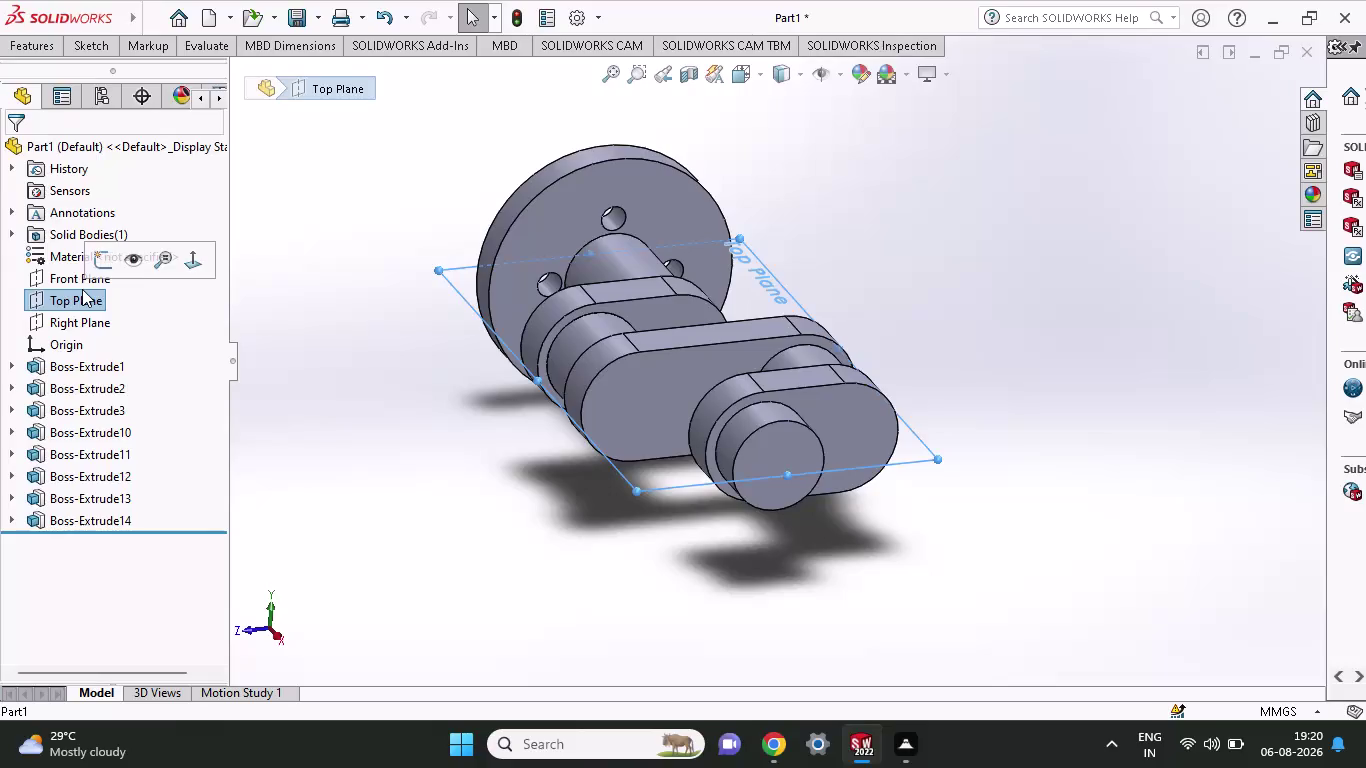
Start a new sketch on the Top Plane.
click(99, 260)
scroll(up, 3)
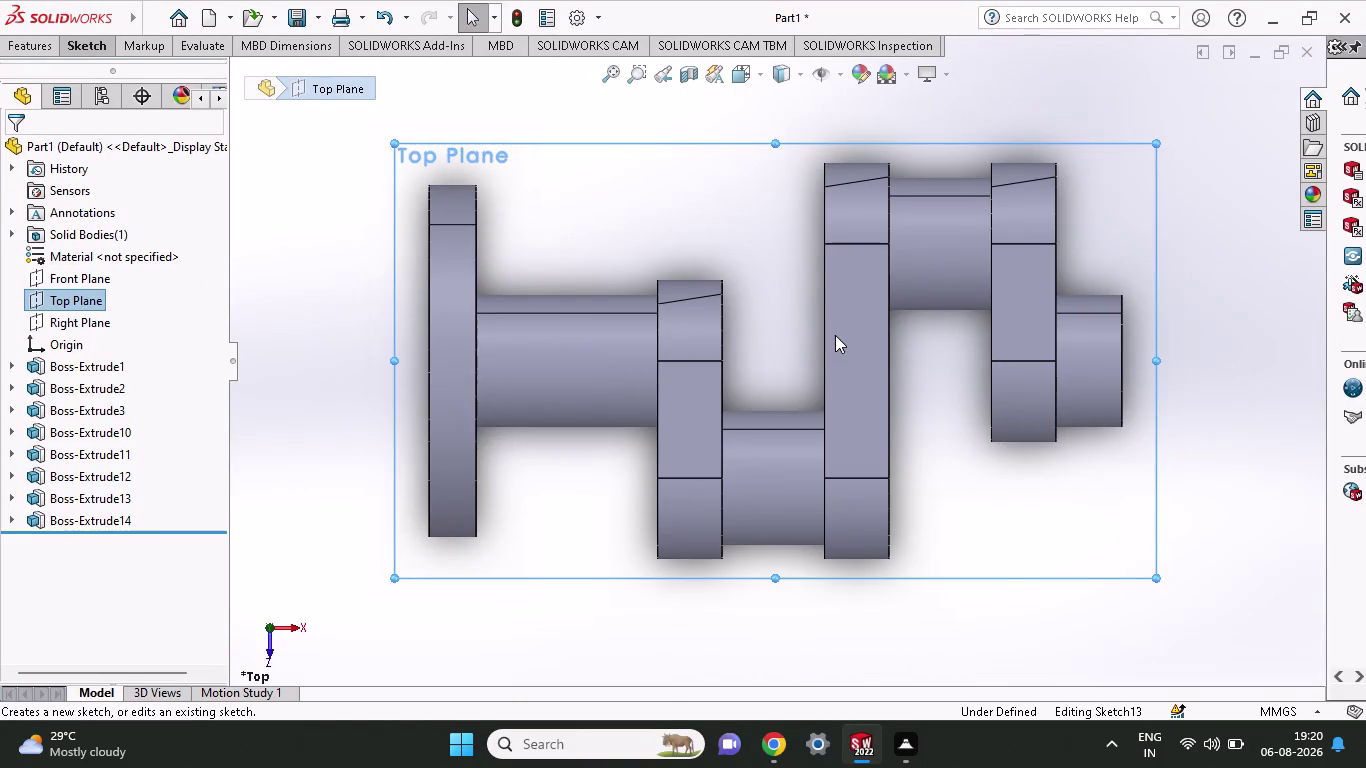
scroll(up, 3)
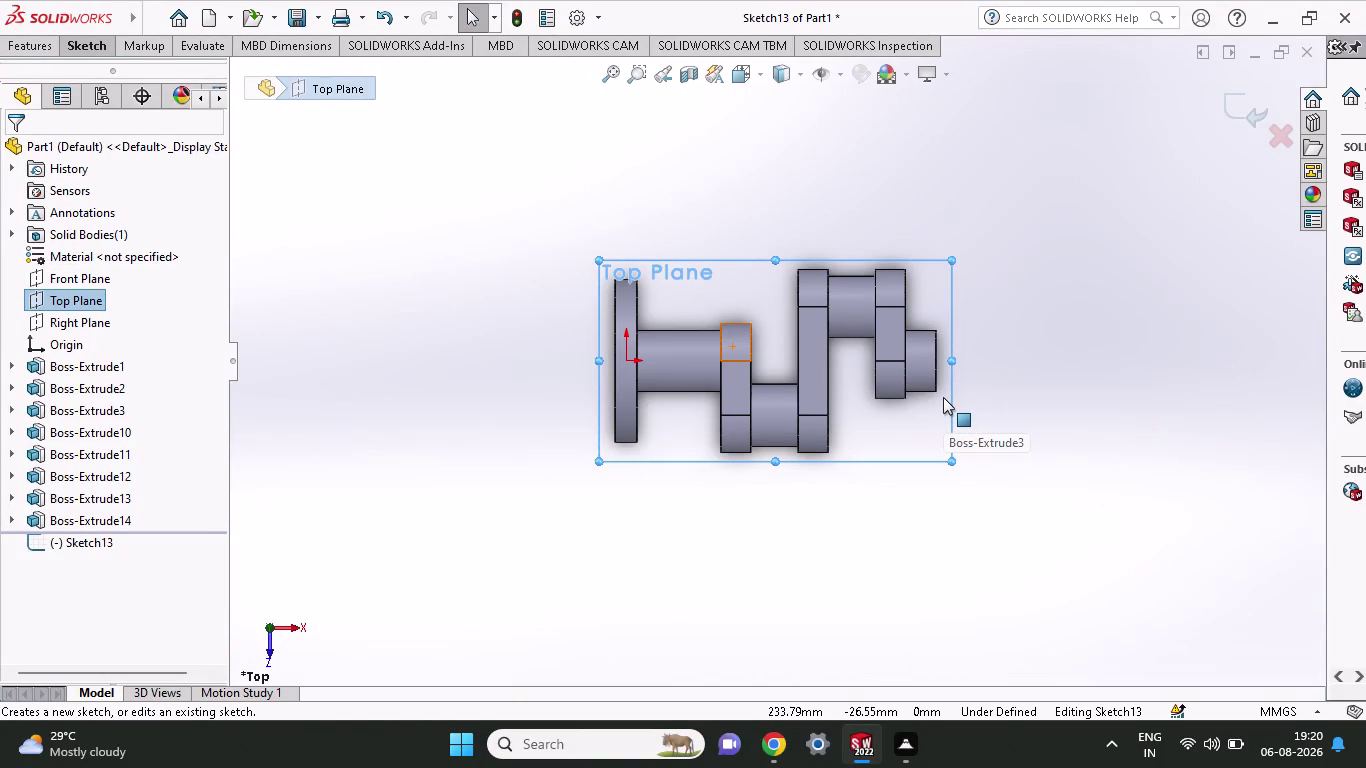
click(75, 47)
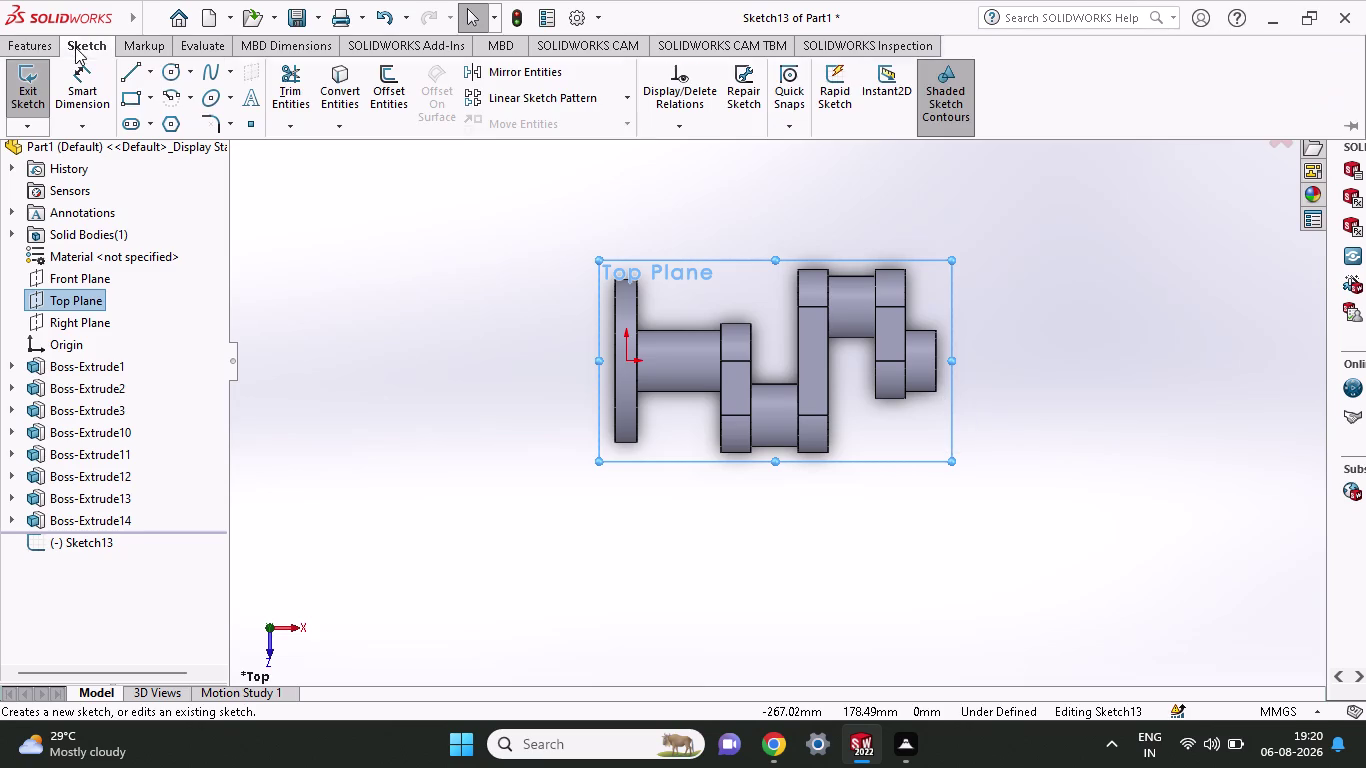
Draw a vertical construction centerline through the crankshaft's right end.
click(150, 72)
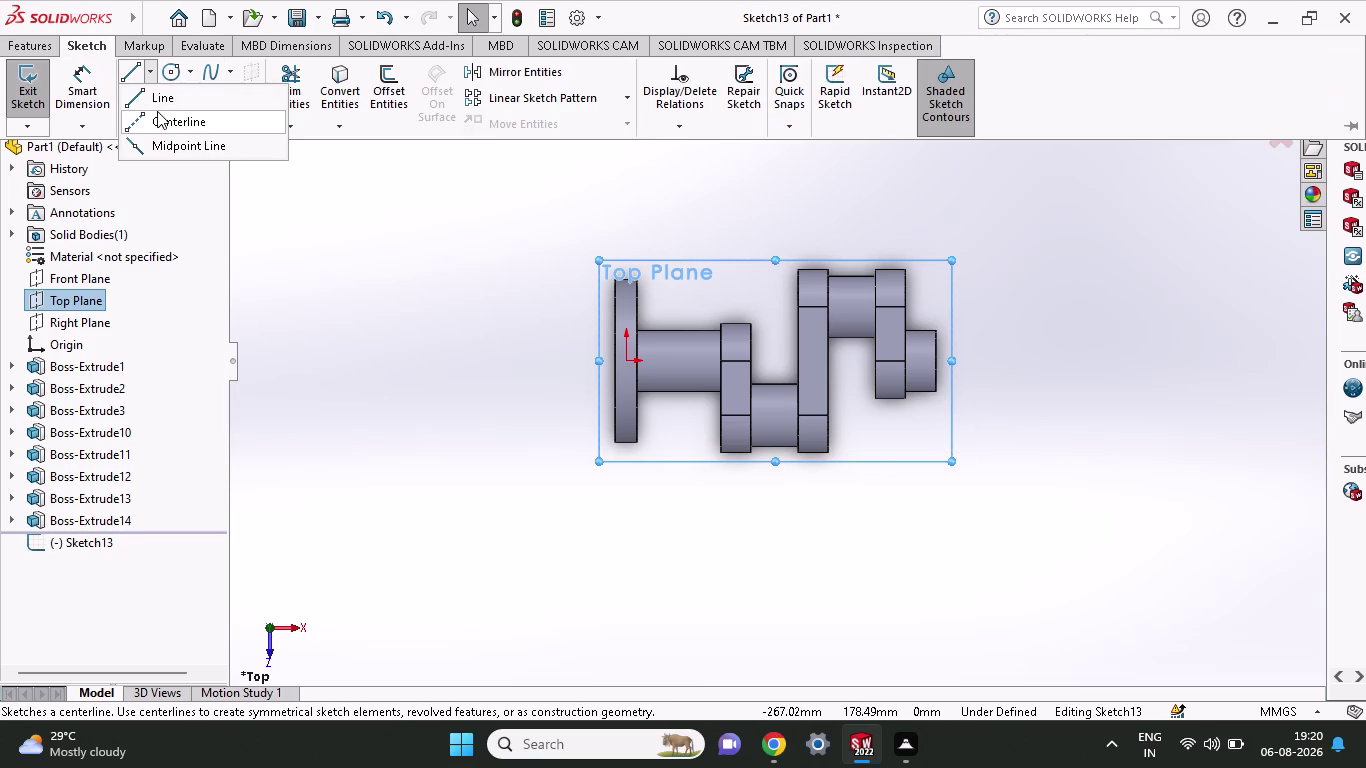
click(157, 111)
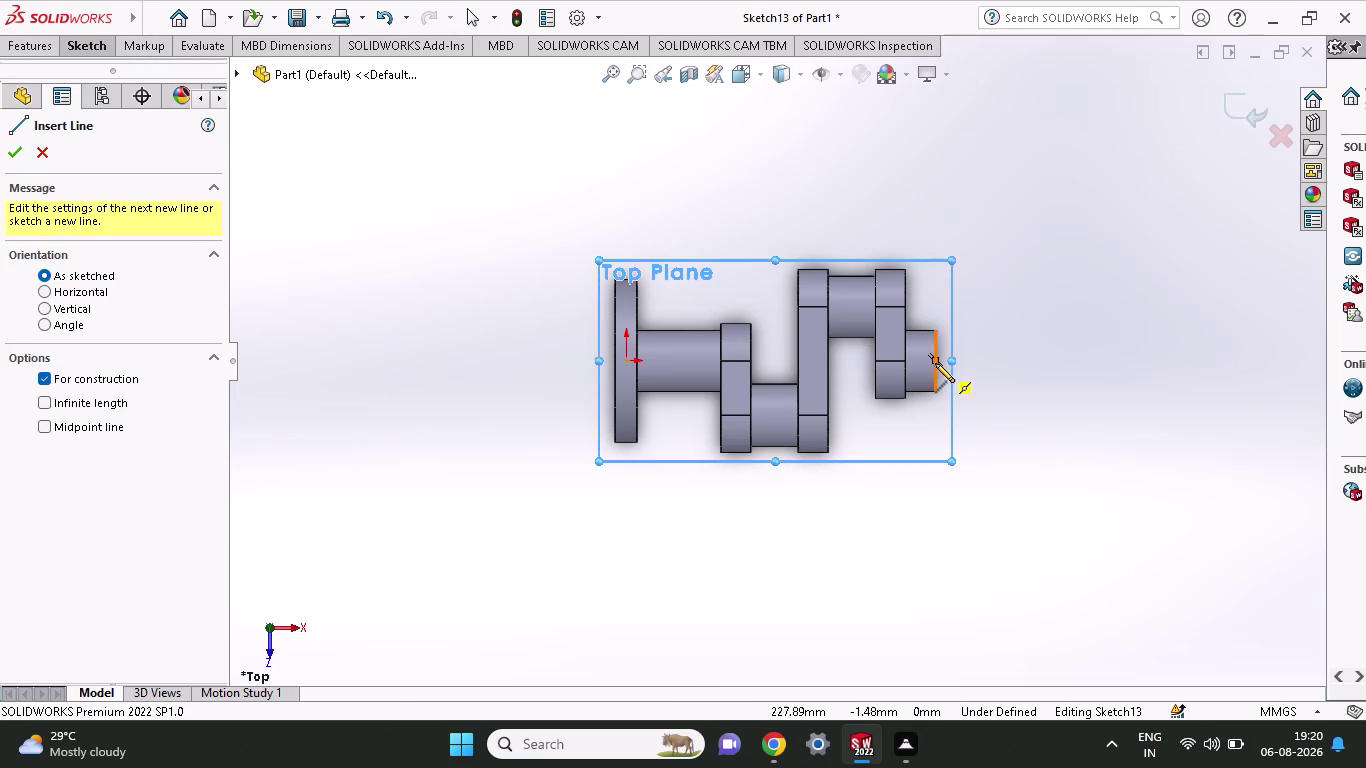
click(935, 363)
click(938, 207)
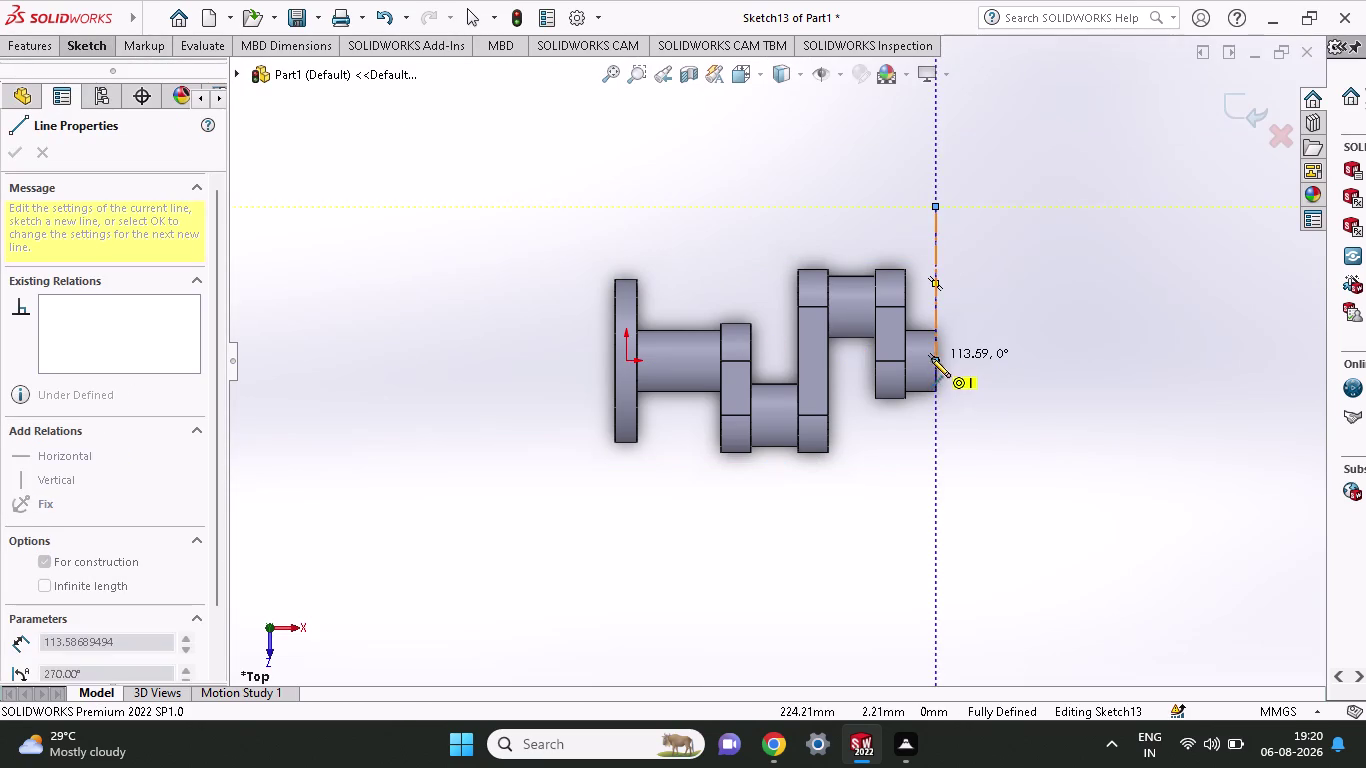
click(931, 358)
click(937, 499)
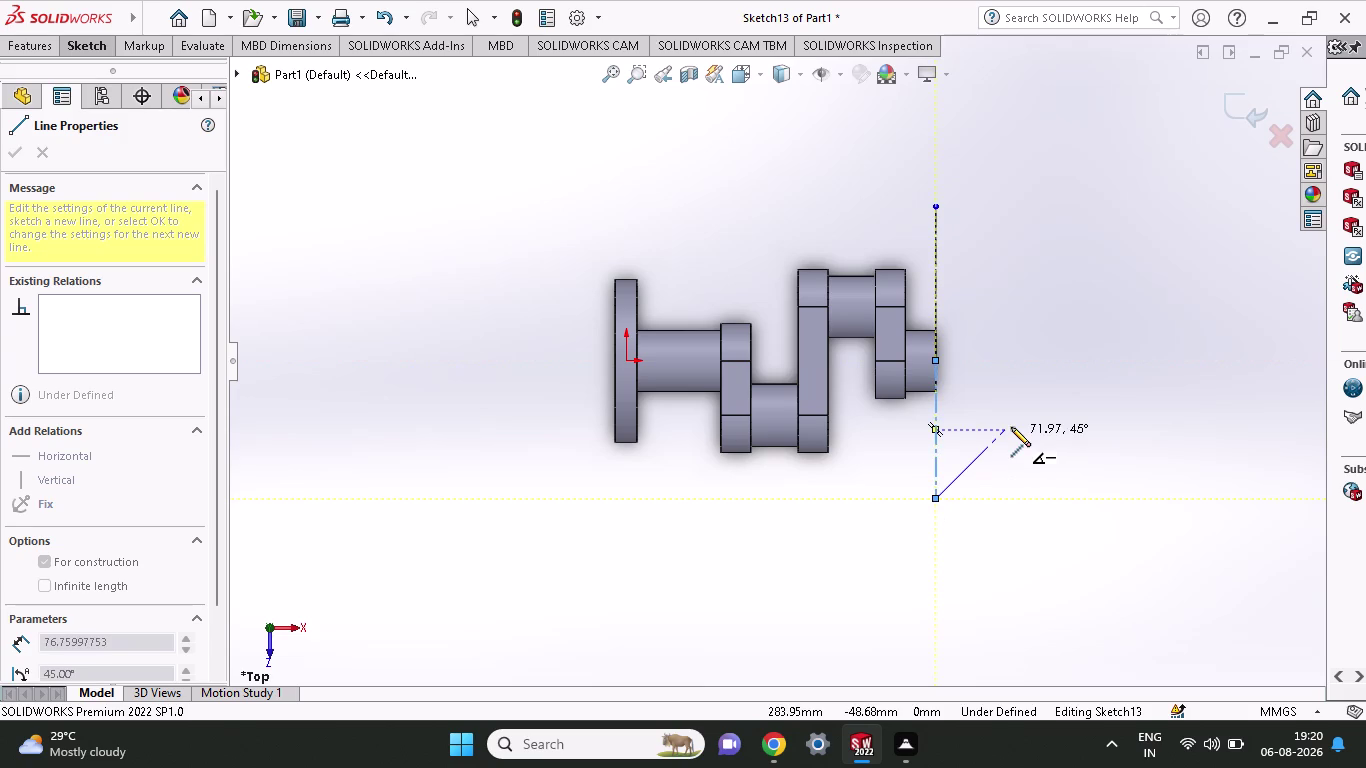
key(Escape)
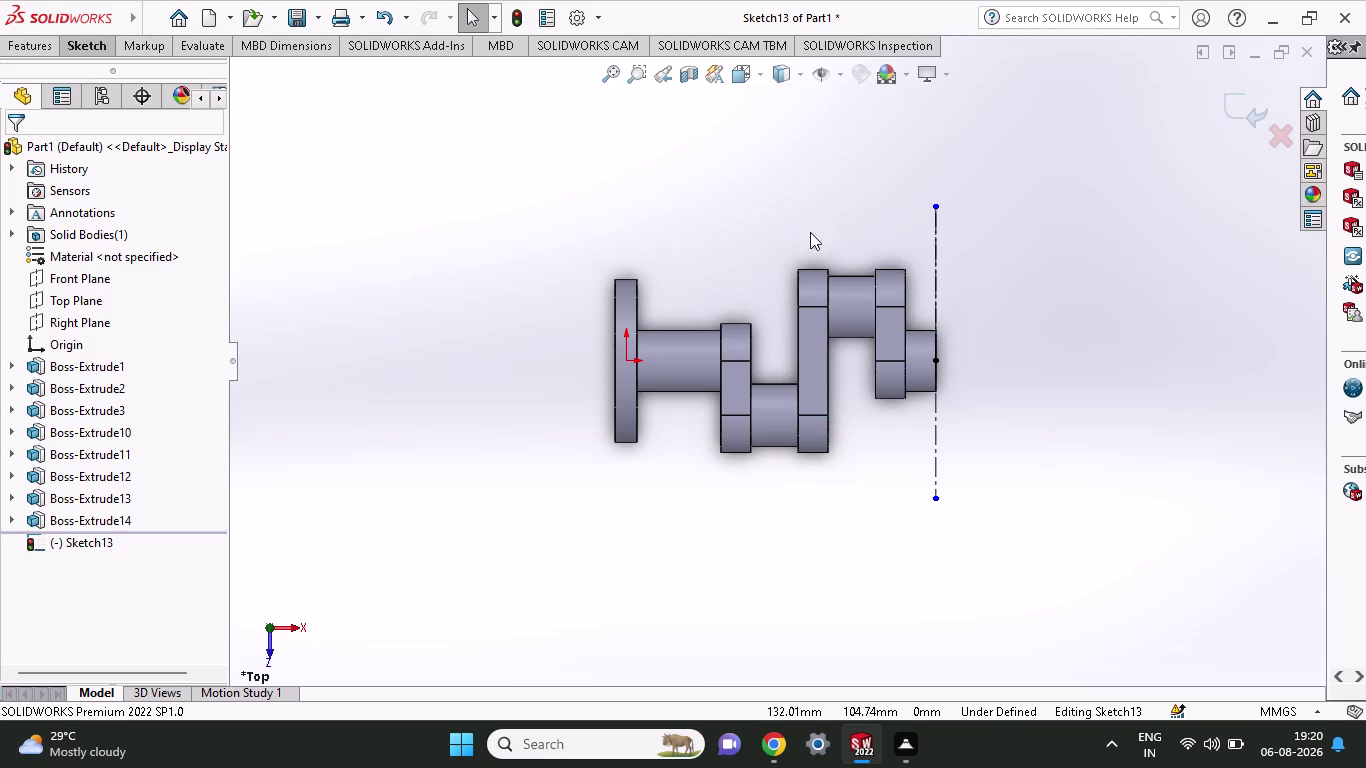
click(819, 280)
click(812, 349)
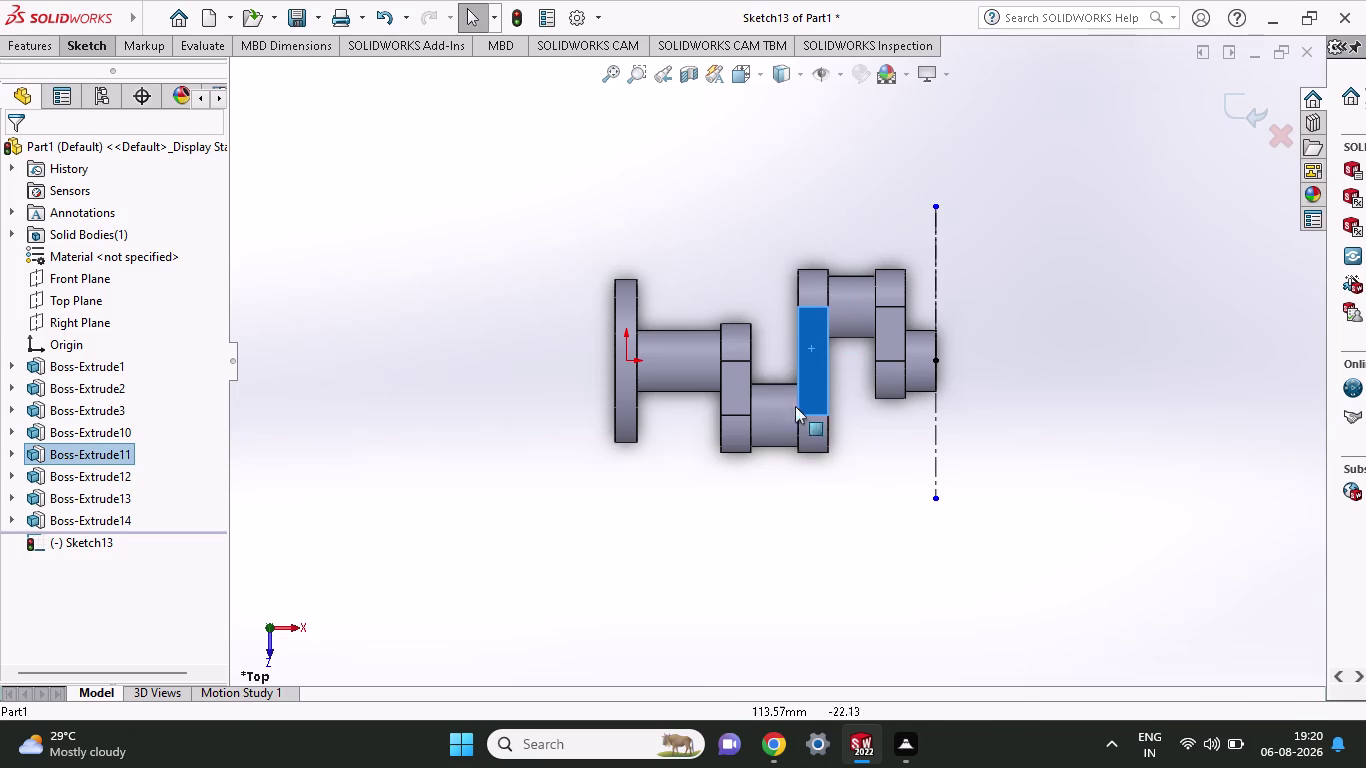
click(811, 425)
click(817, 287)
click(841, 310)
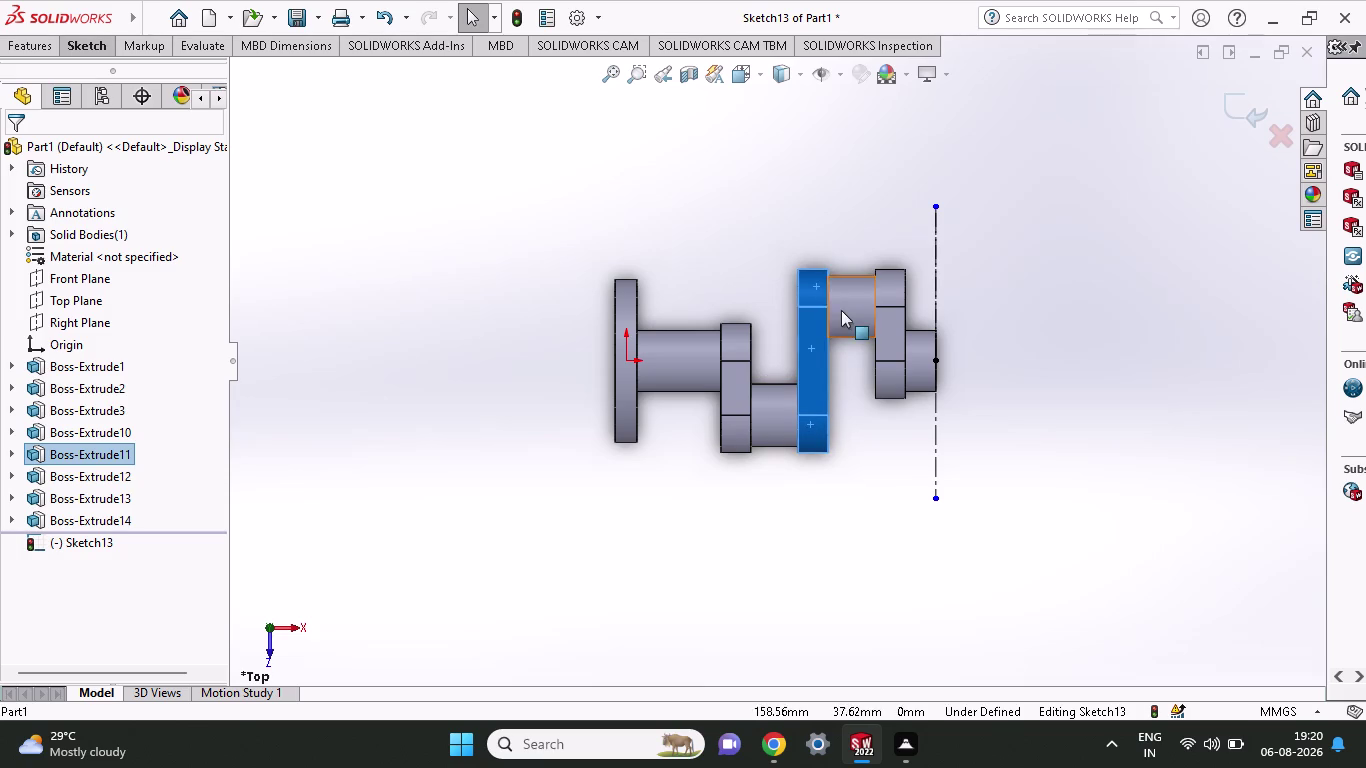
click(879, 290)
click(885, 318)
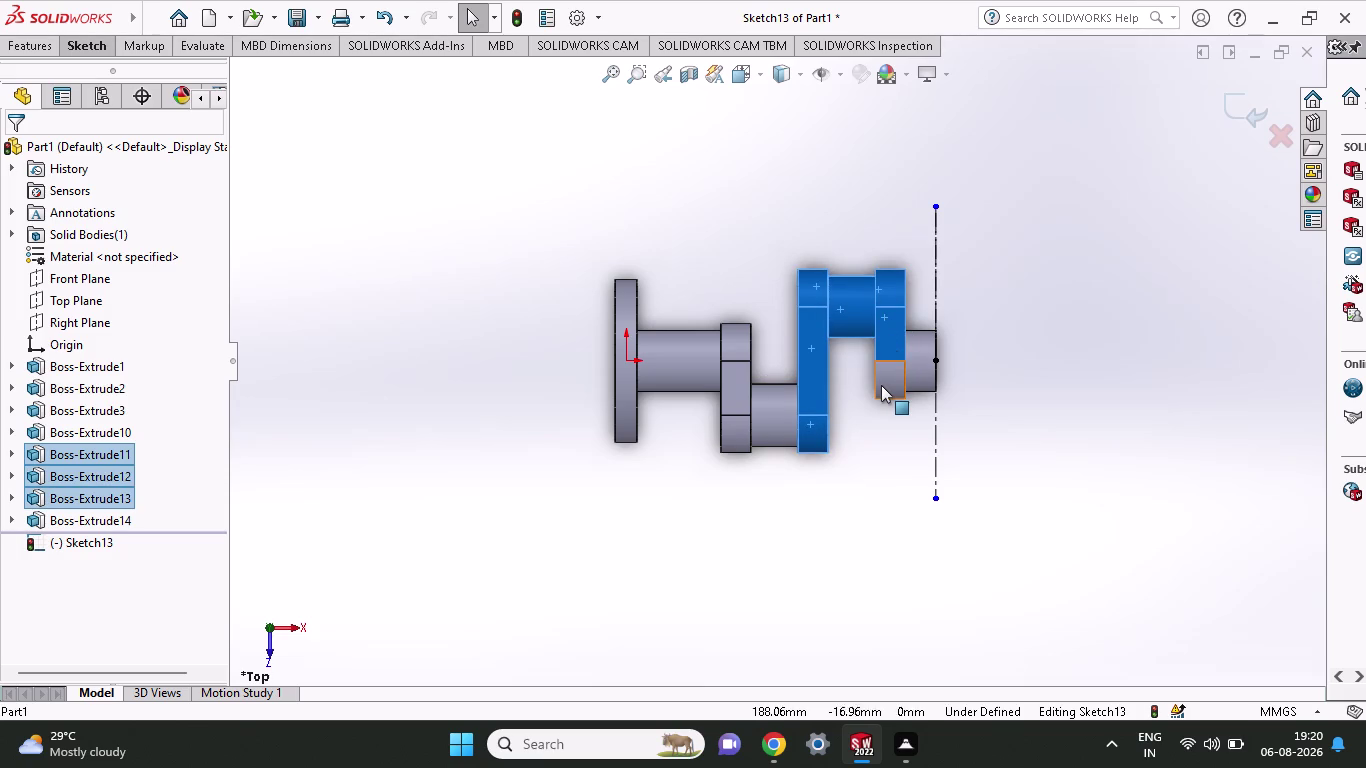
click(881, 385)
click(929, 372)
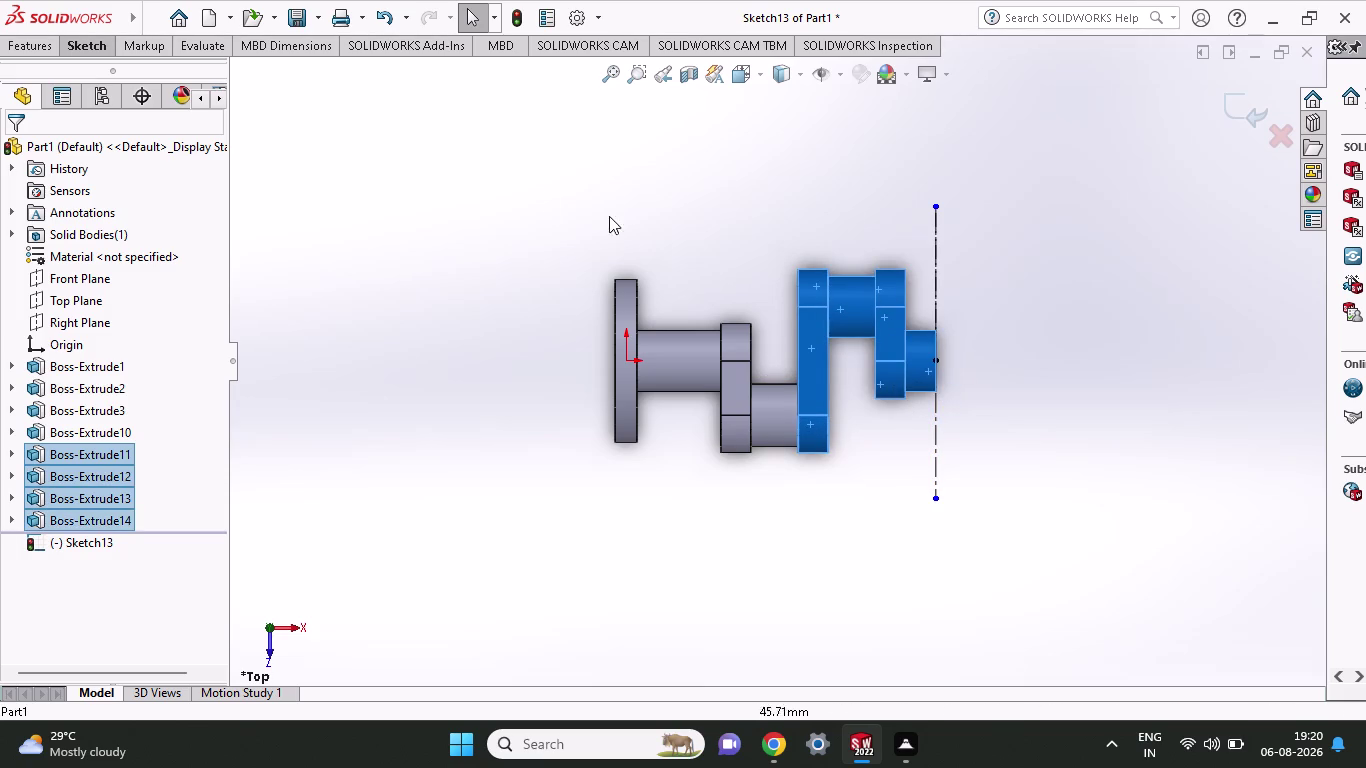
click(42, 47)
click(65, 47)
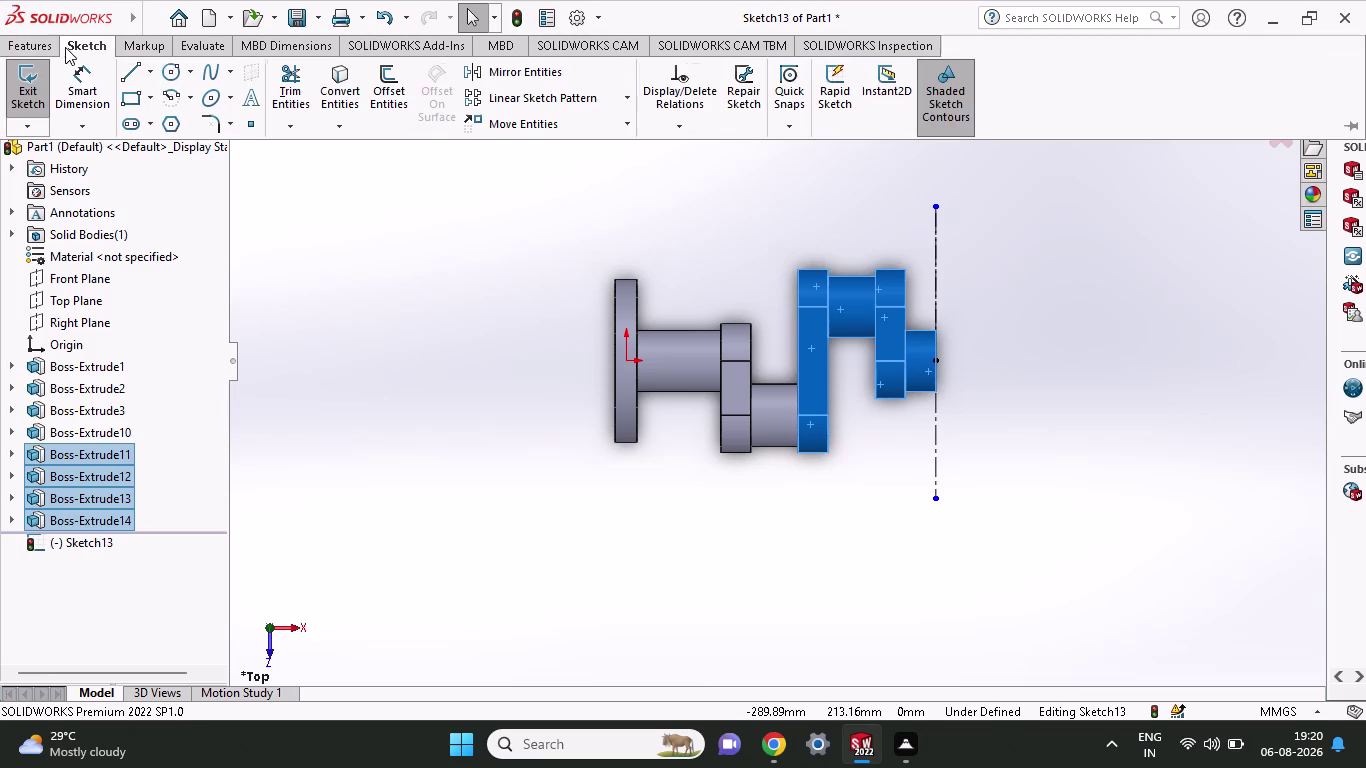
click(541, 79)
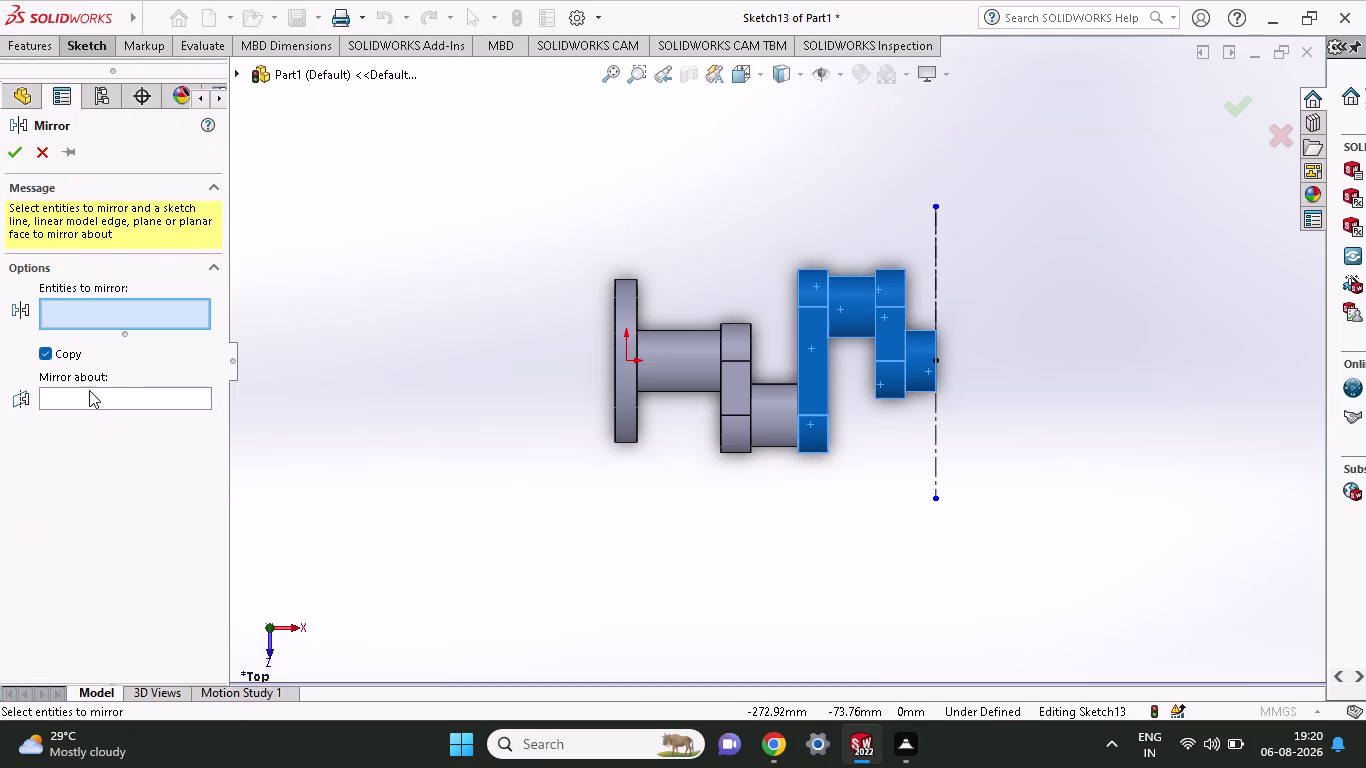
click(115, 395)
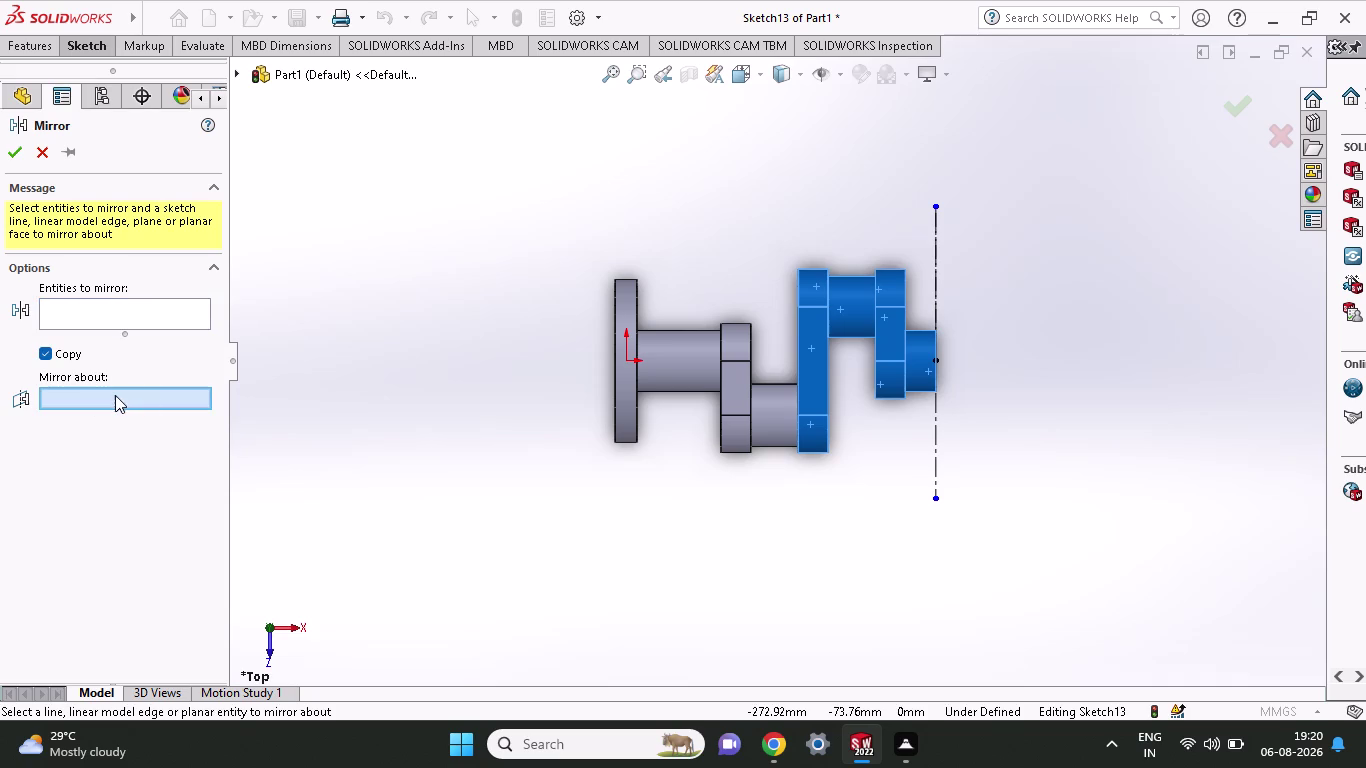
click(937, 428)
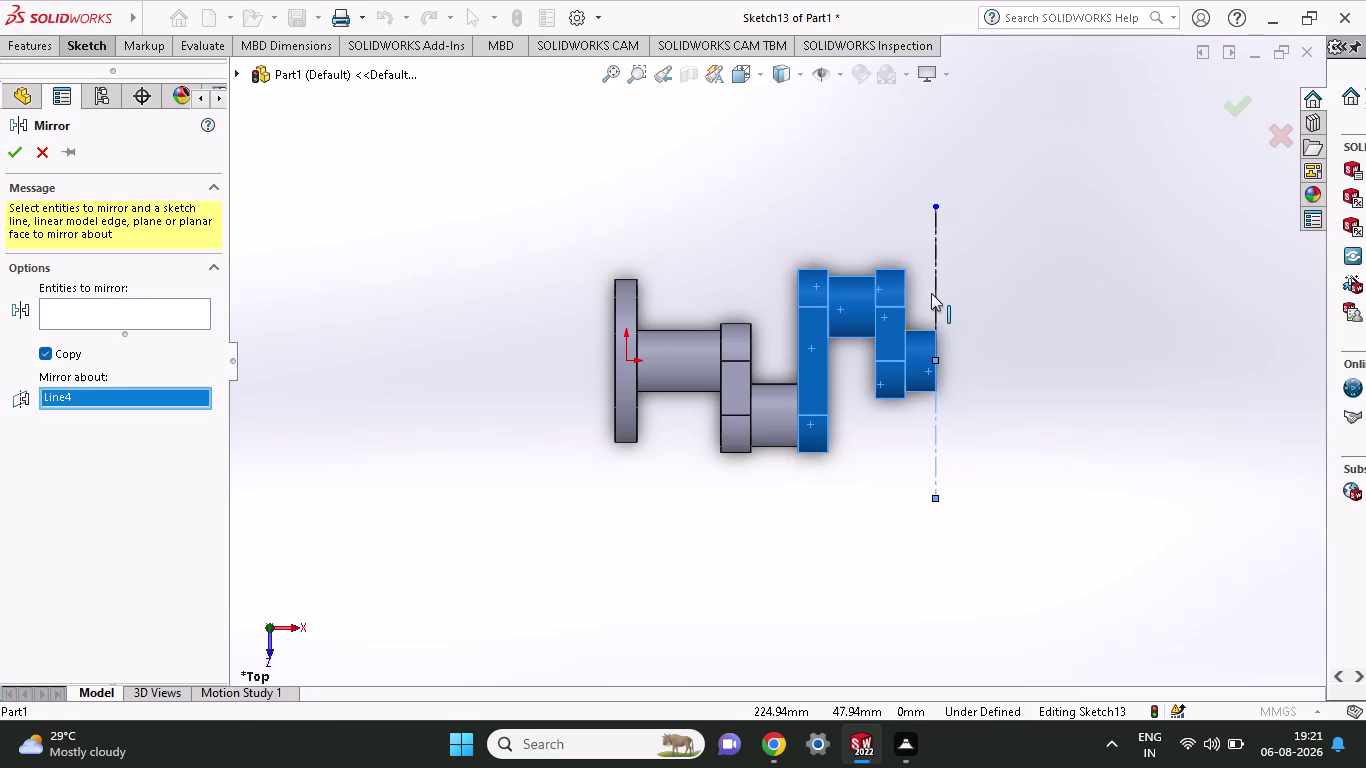
click(931, 292)
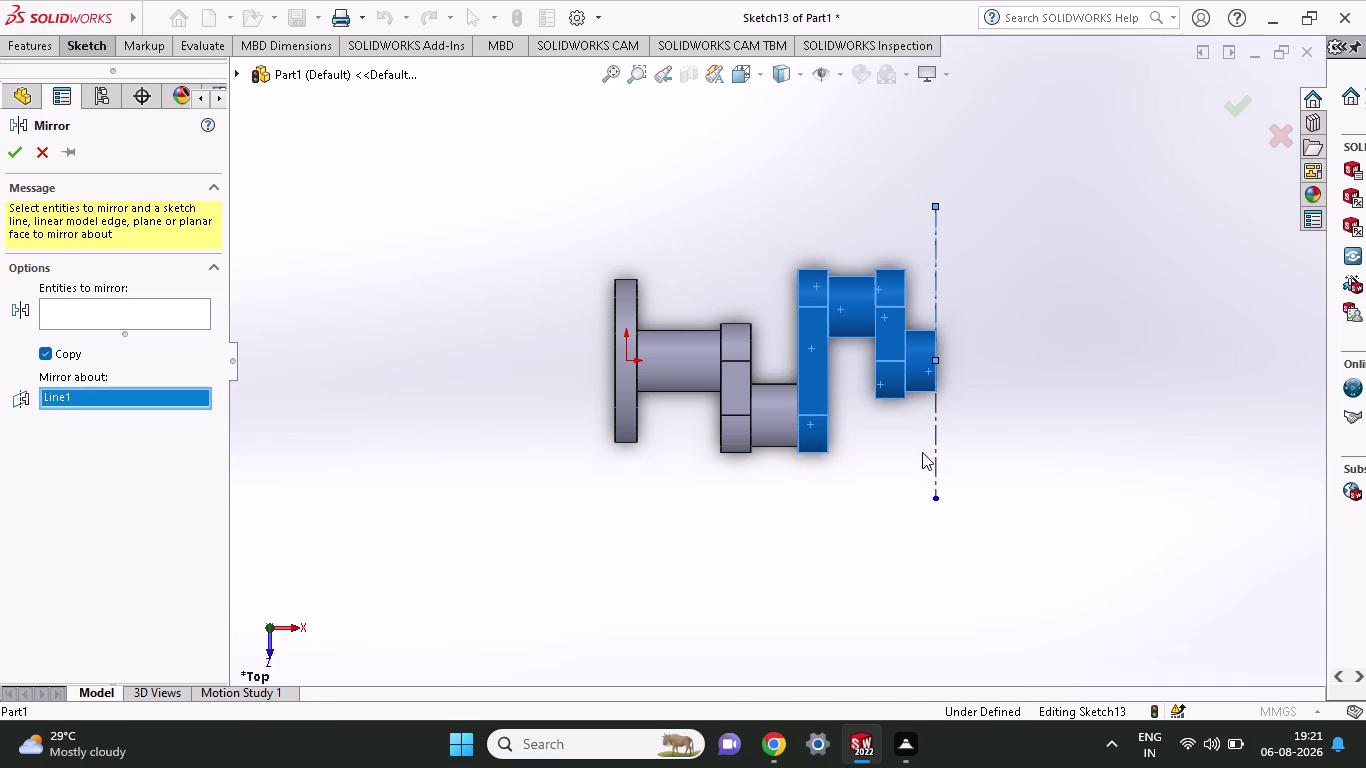
click(932, 432)
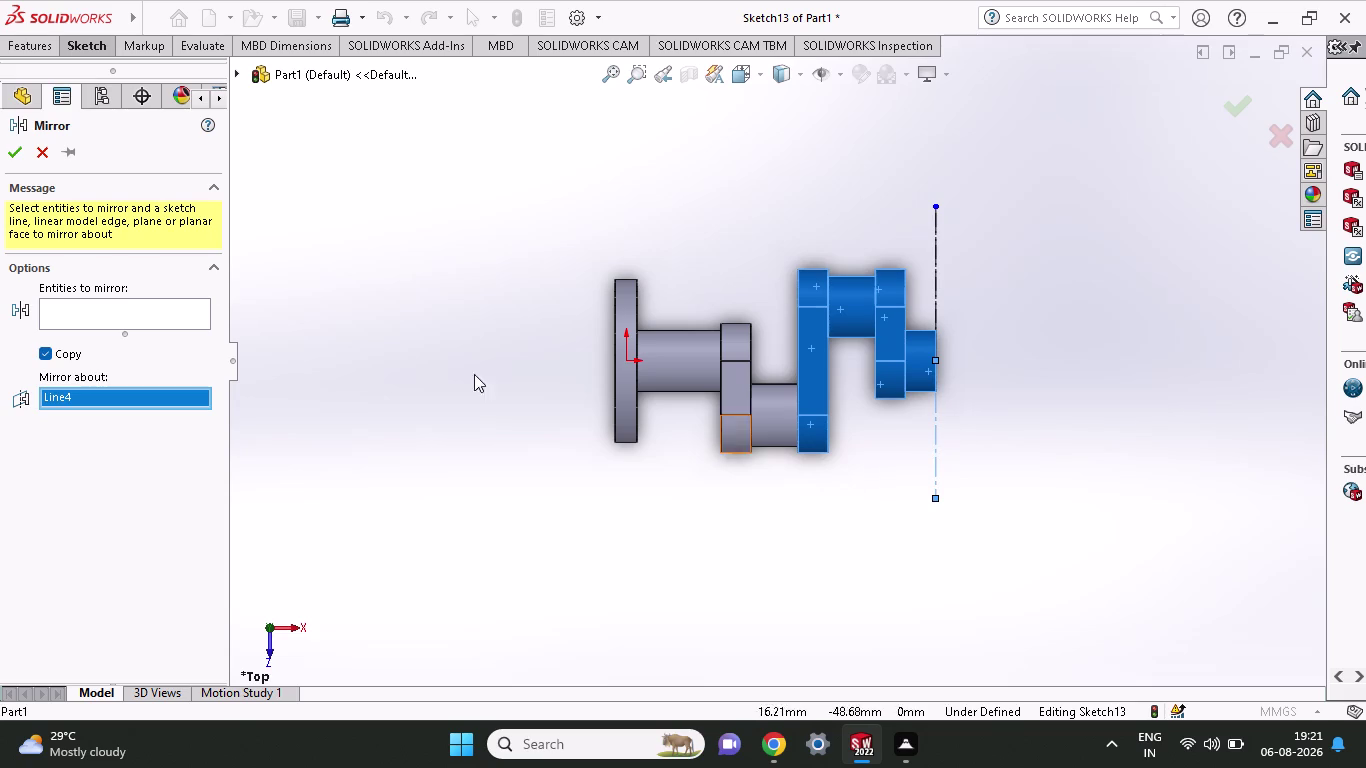
click(89, 304)
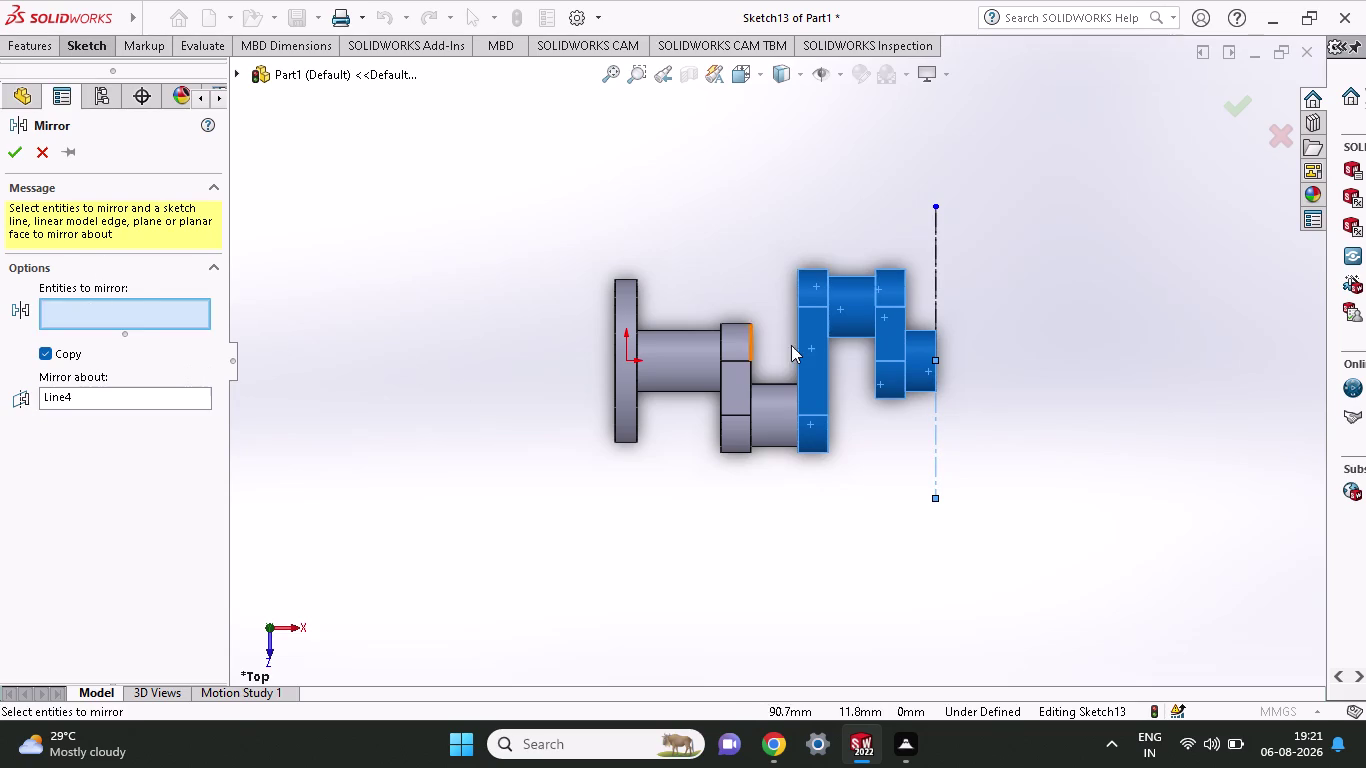
click(809, 345)
click(816, 295)
click(817, 293)
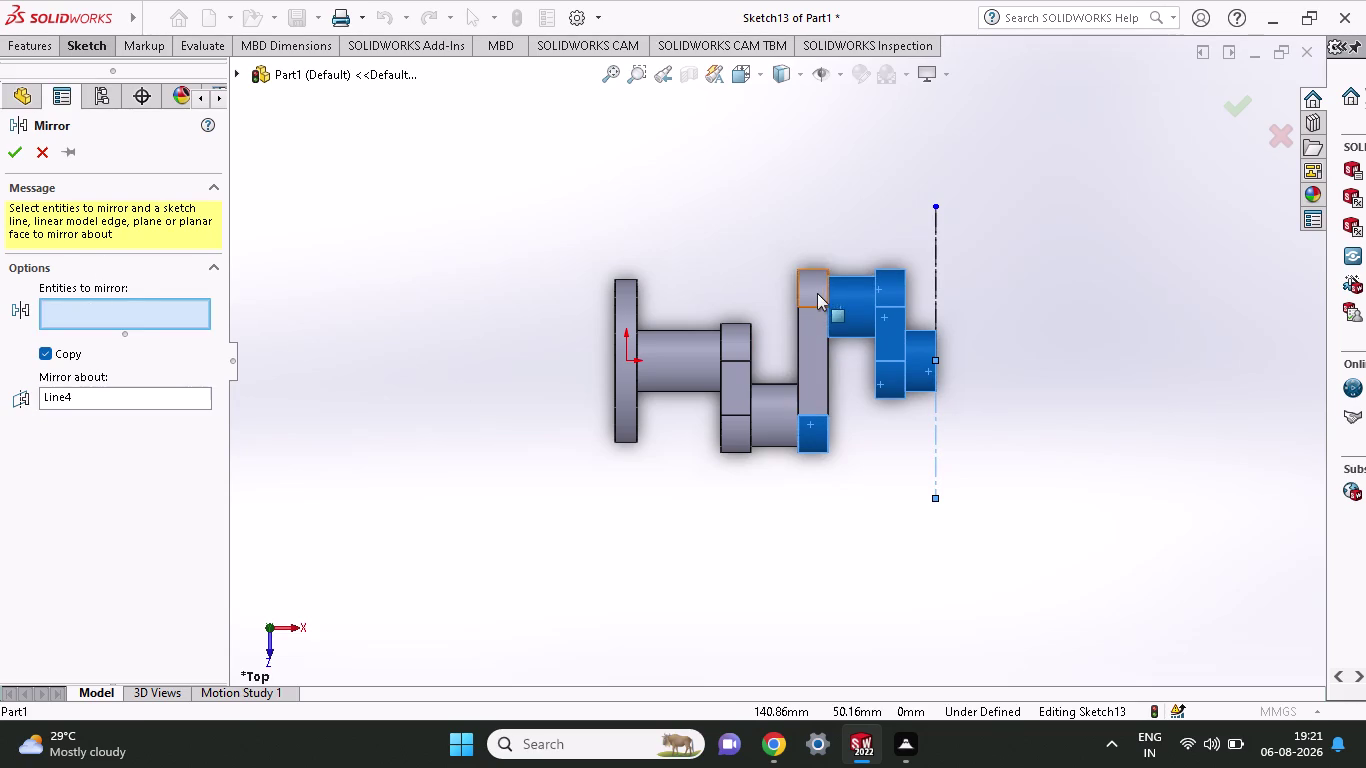
click(809, 365)
click(812, 295)
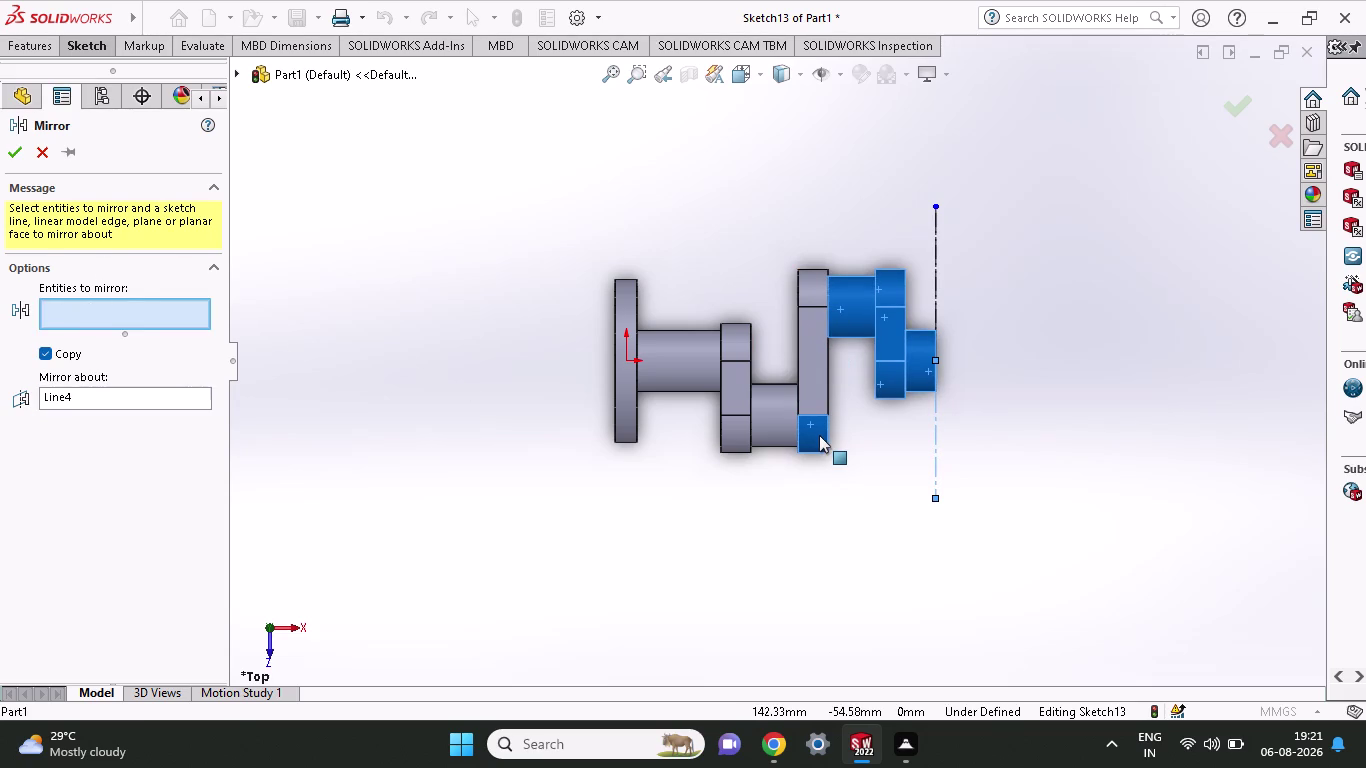
key(Escape)
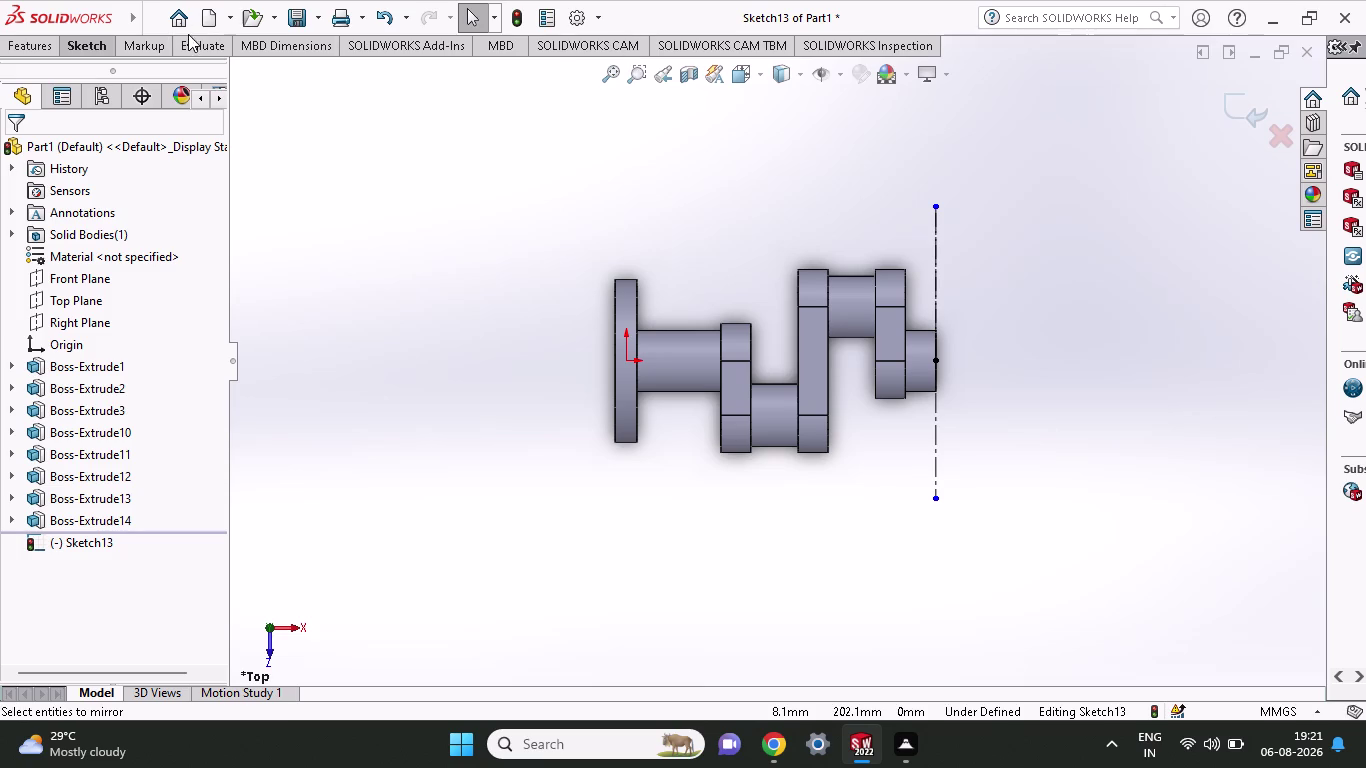
click(49, 46)
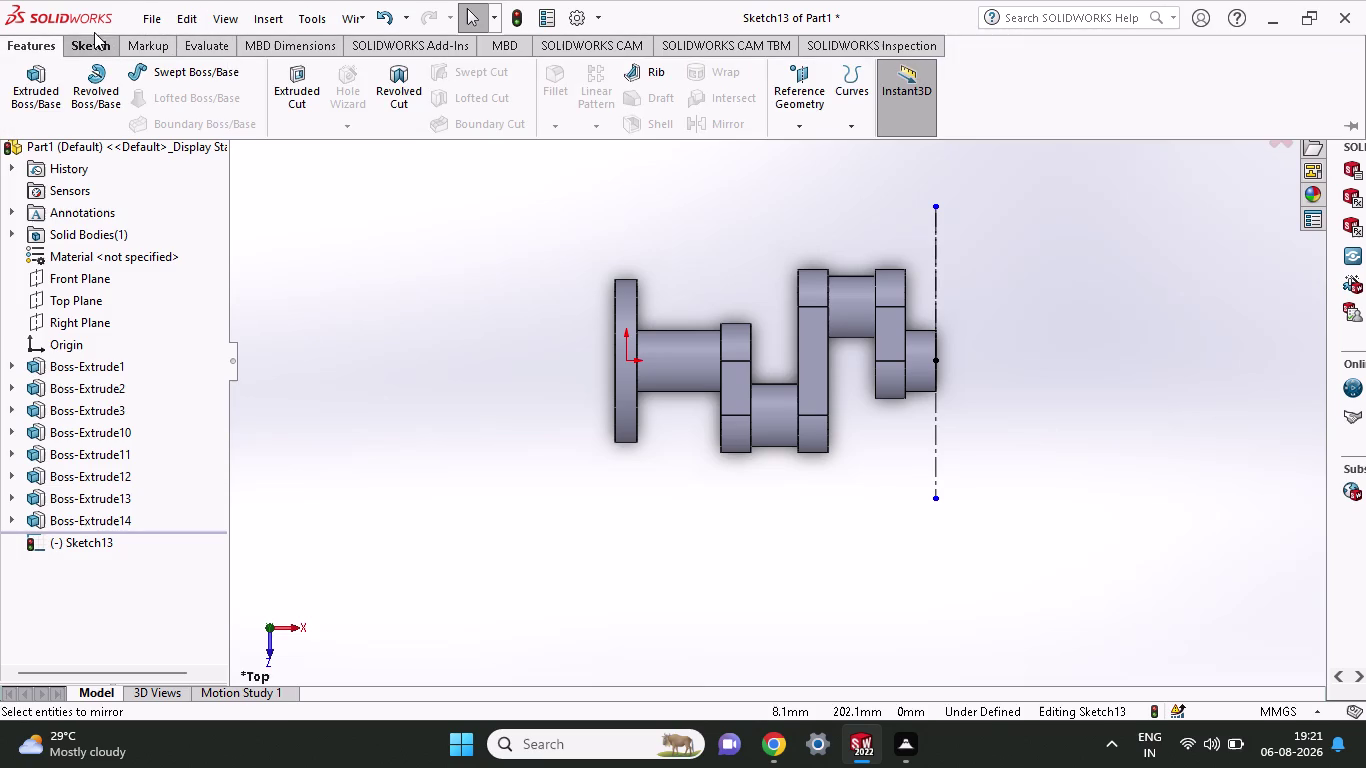
click(91, 37)
click(549, 67)
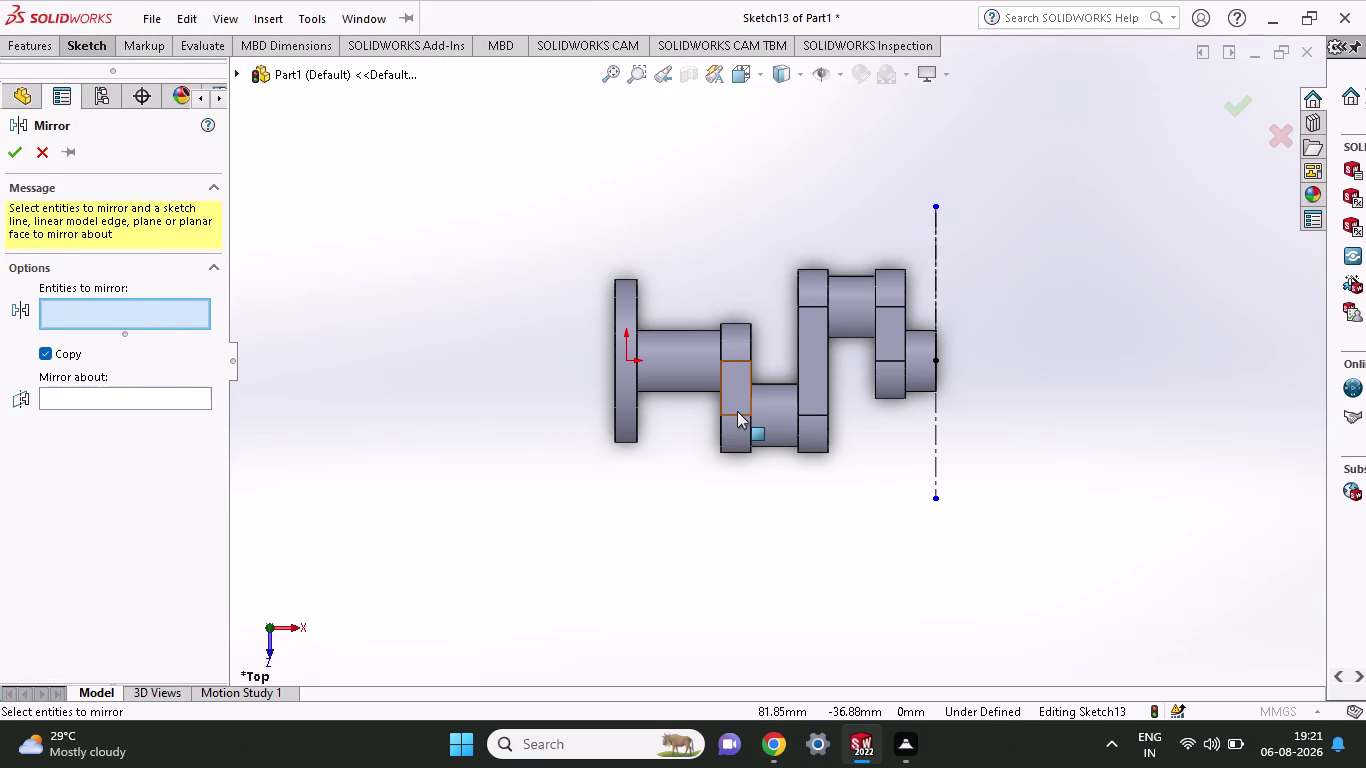
click(811, 370)
click(814, 431)
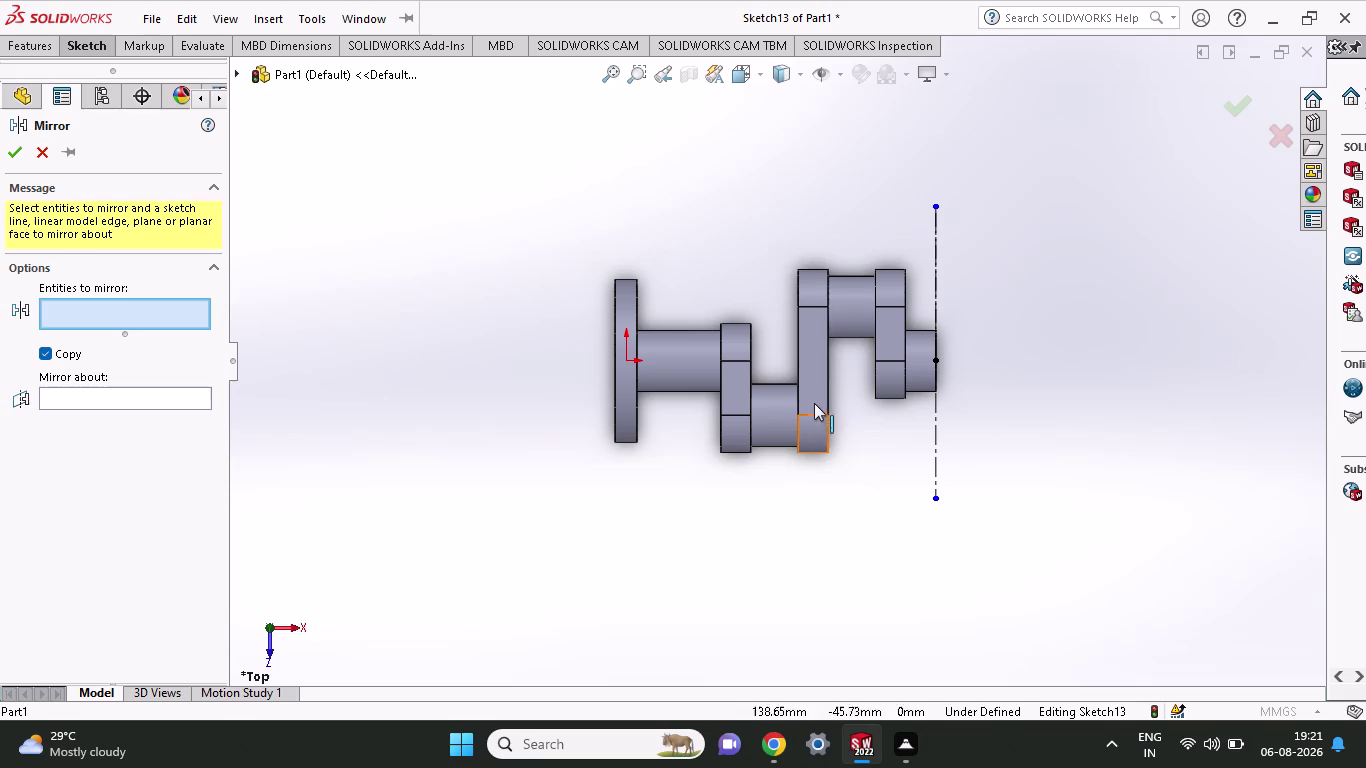
click(814, 376)
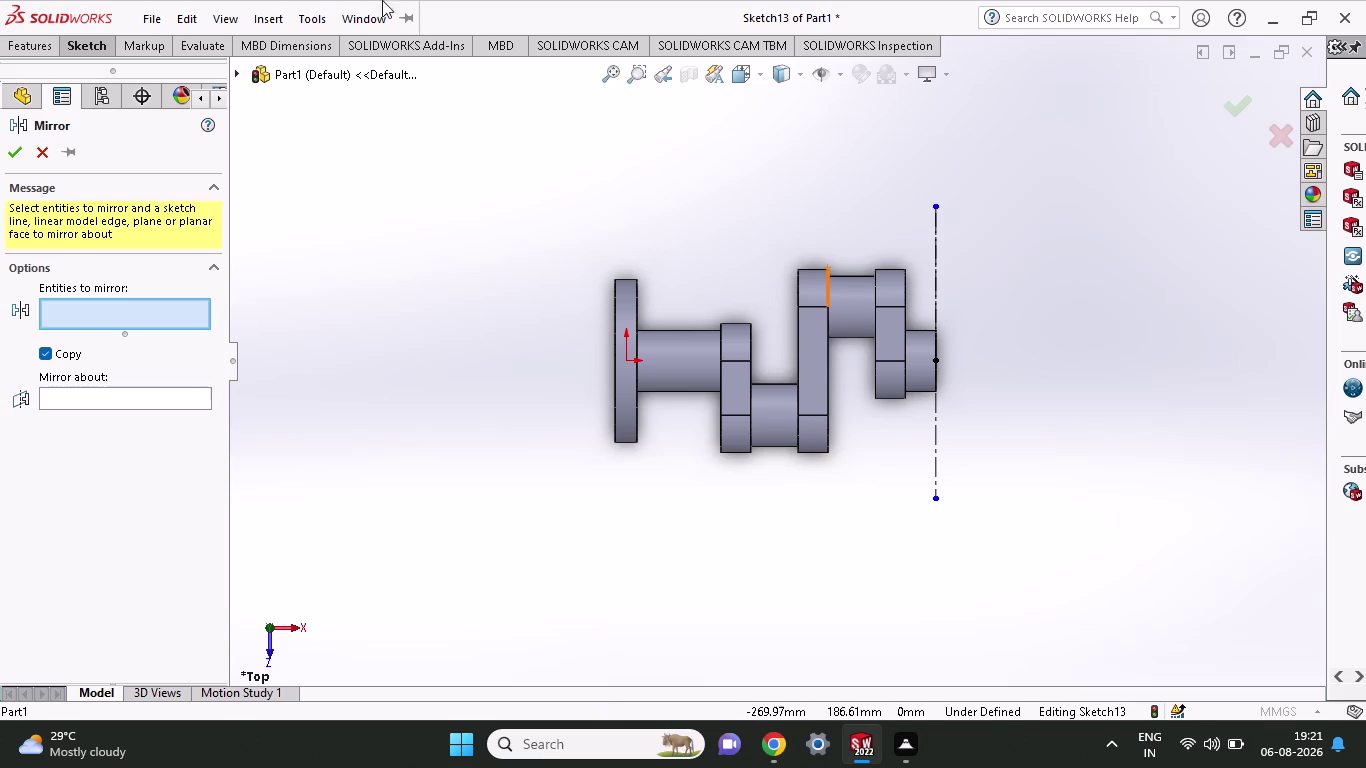
click(83, 334)
double_click(99, 318)
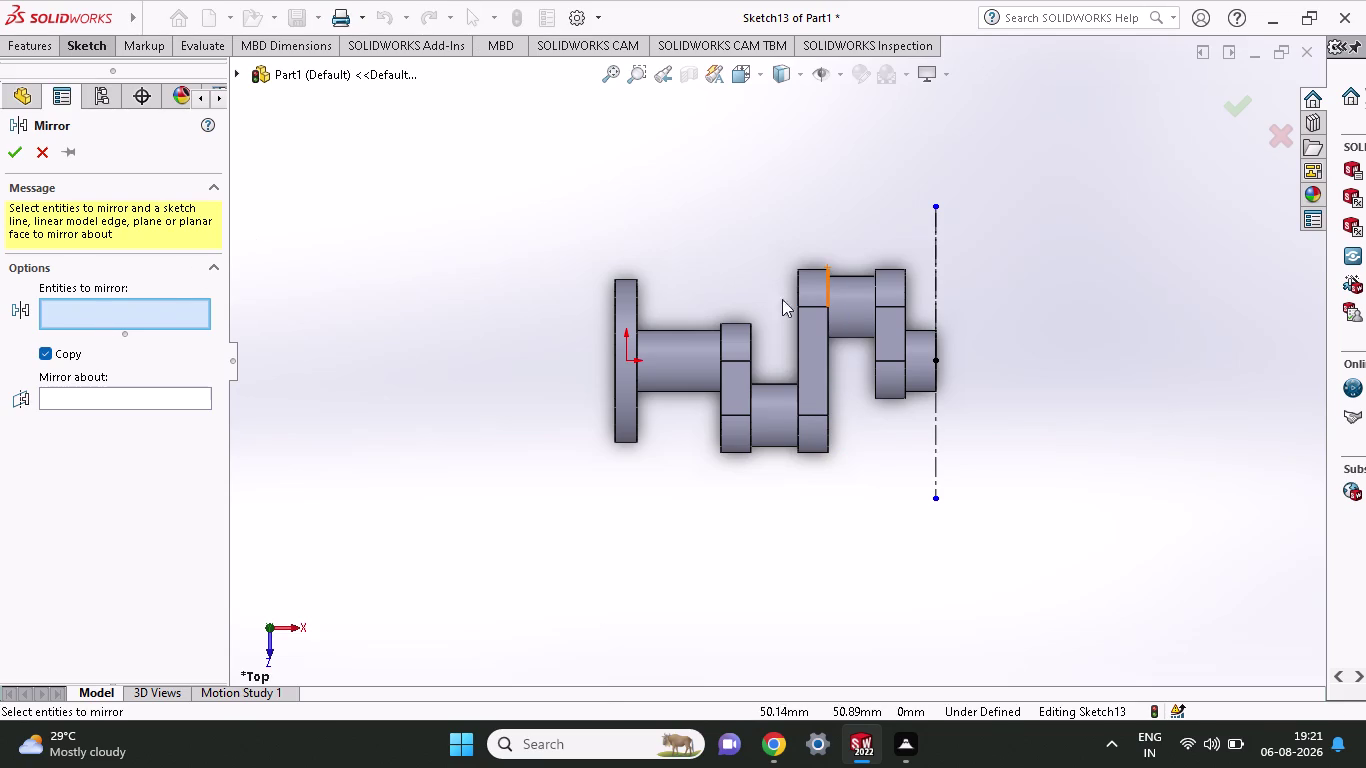
click(849, 311)
click(818, 297)
click(823, 339)
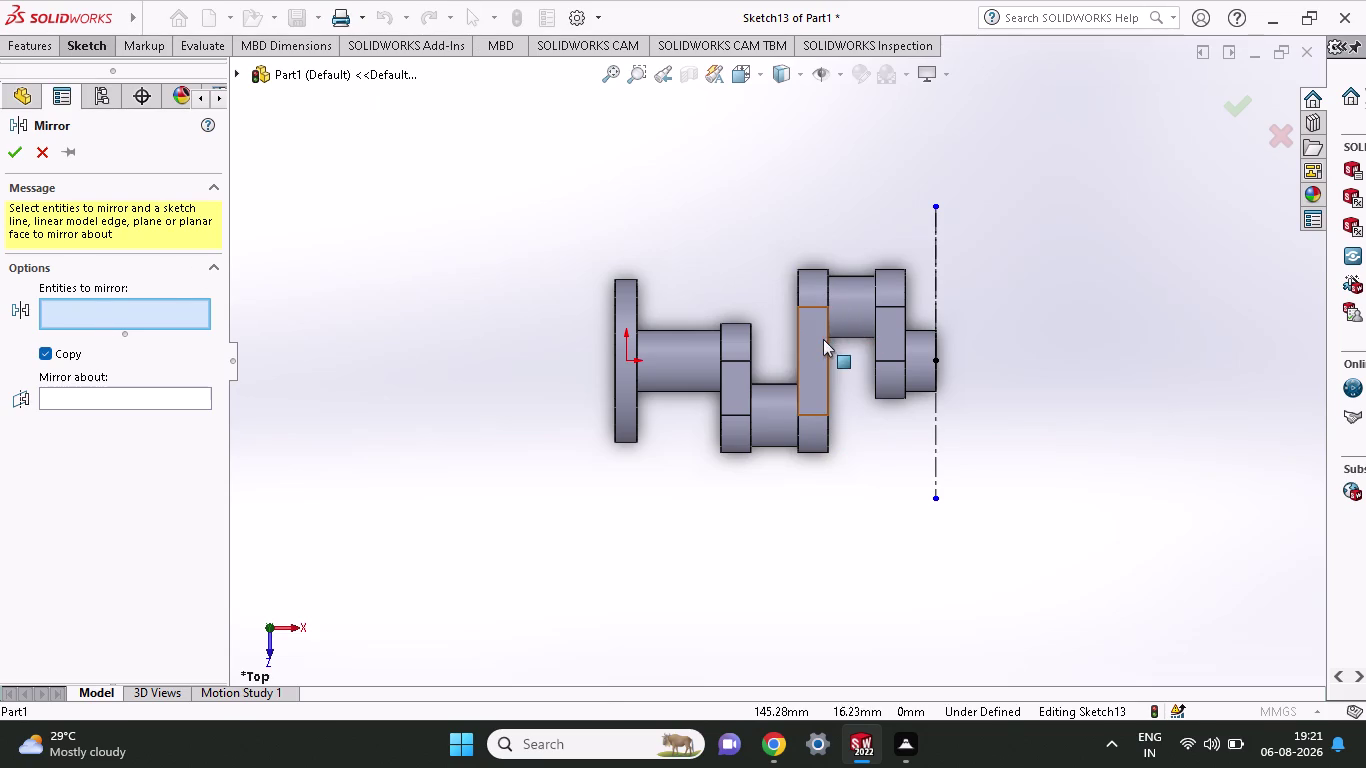
click(817, 357)
click(814, 424)
click(902, 338)
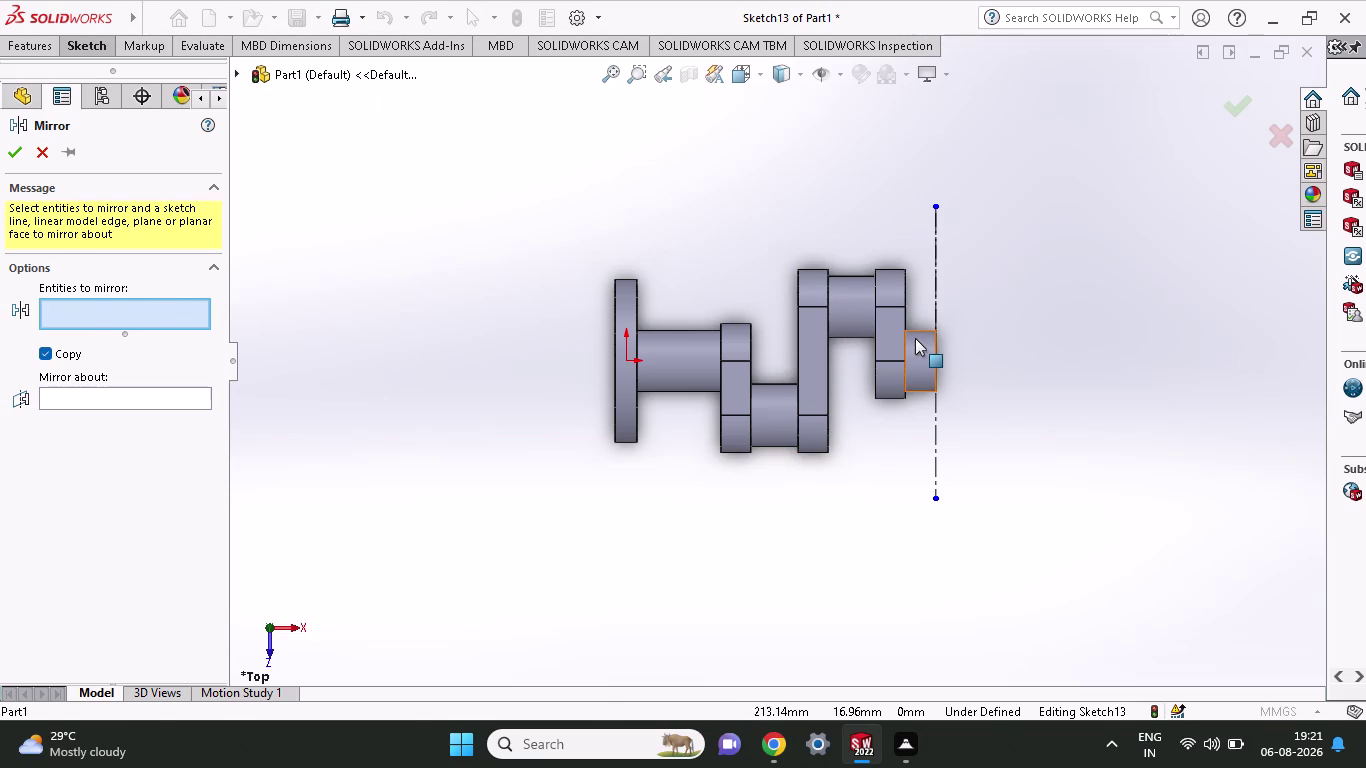
click(880, 335)
click(889, 367)
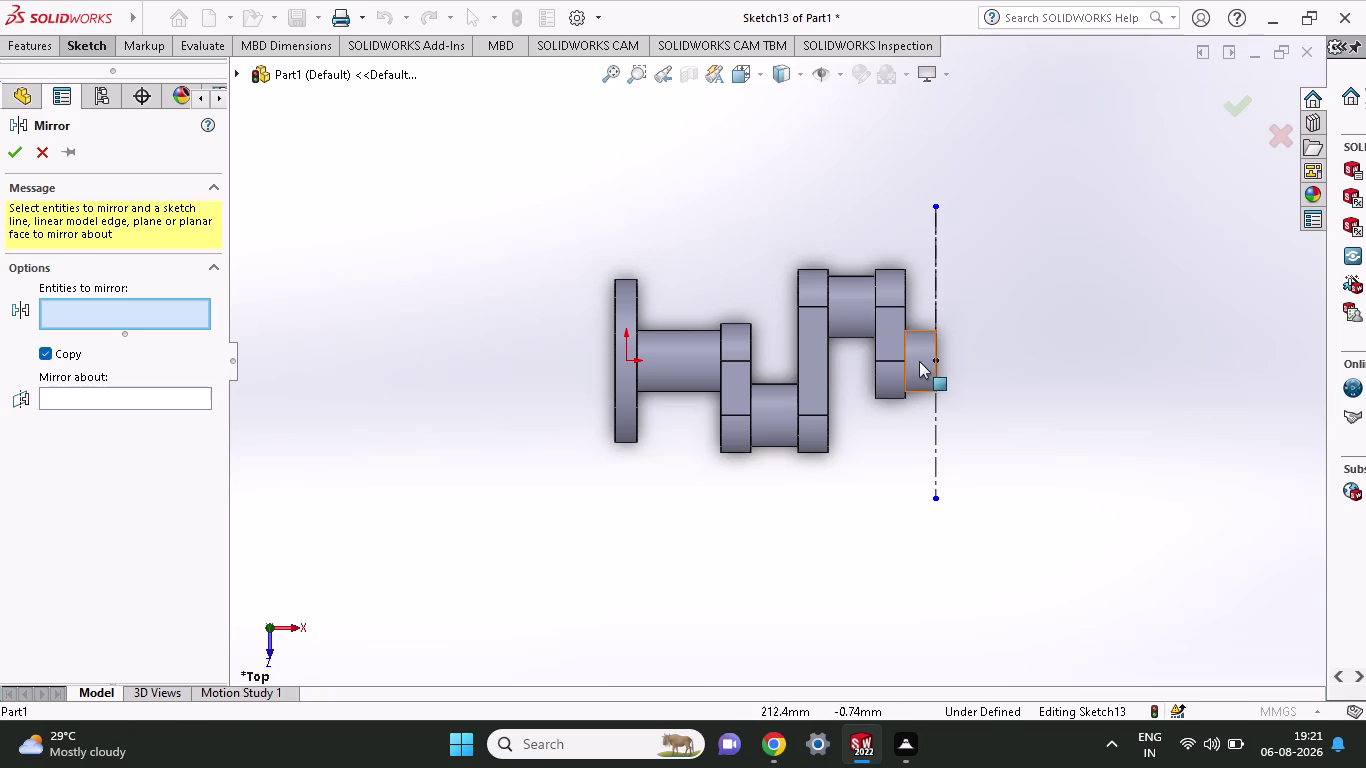
click(919, 361)
drag(858, 236, 801, 512)
click(818, 493)
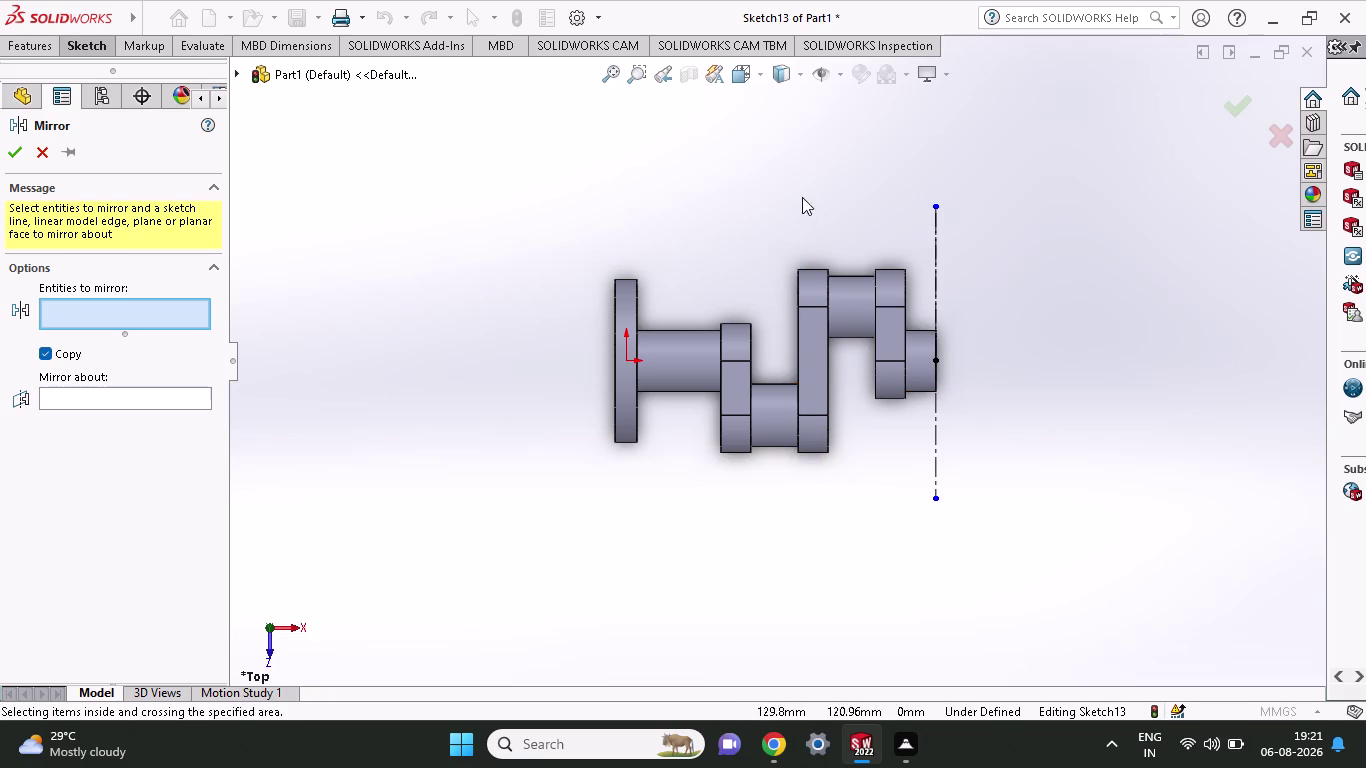
drag(802, 197, 936, 510)
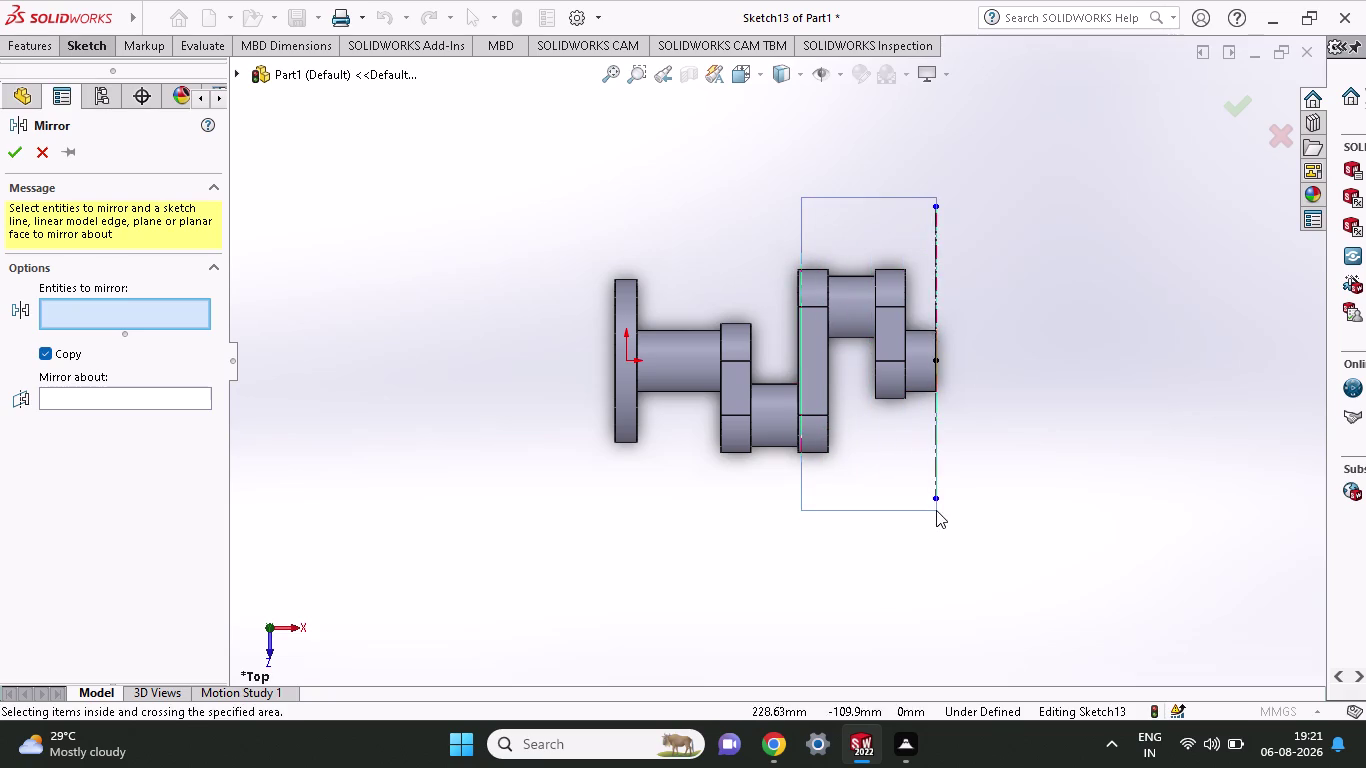
drag(936, 510, 945, 509)
click(945, 509)
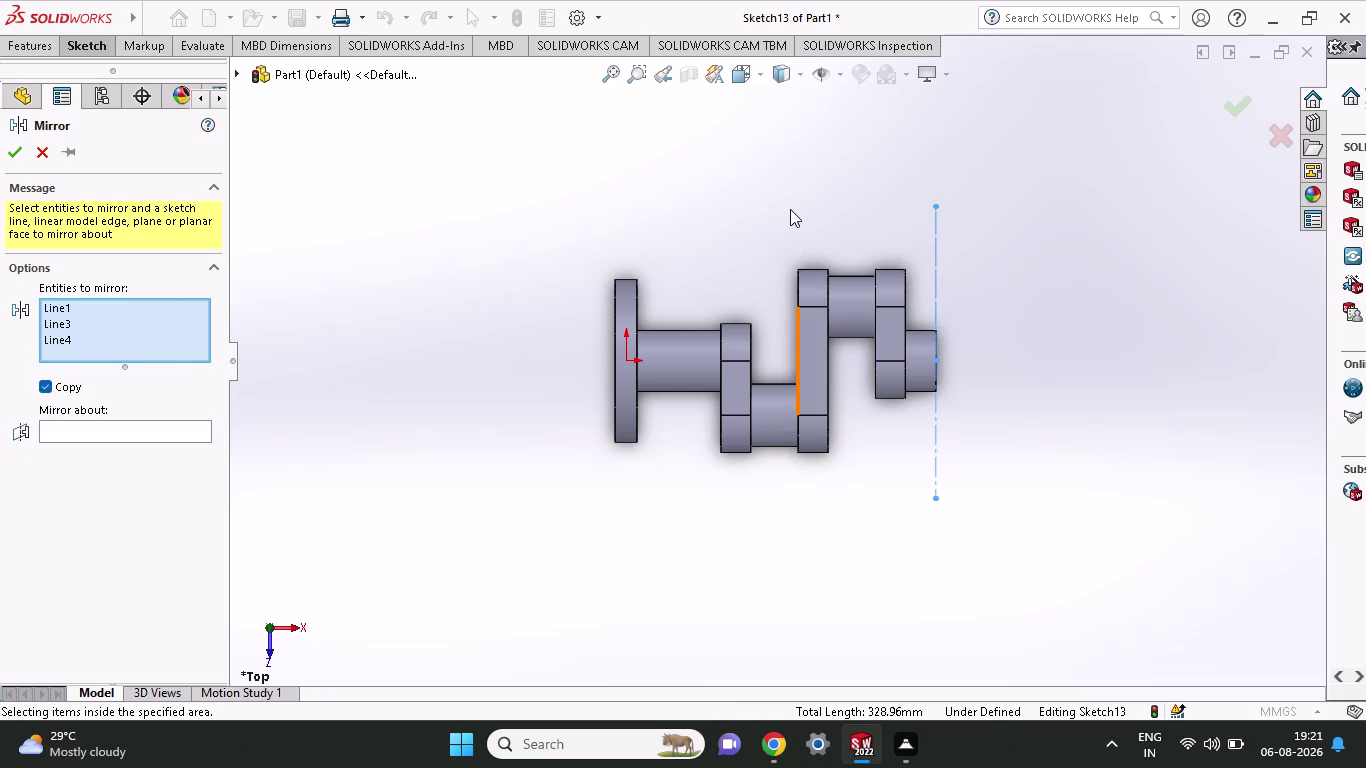
drag(790, 209, 954, 521)
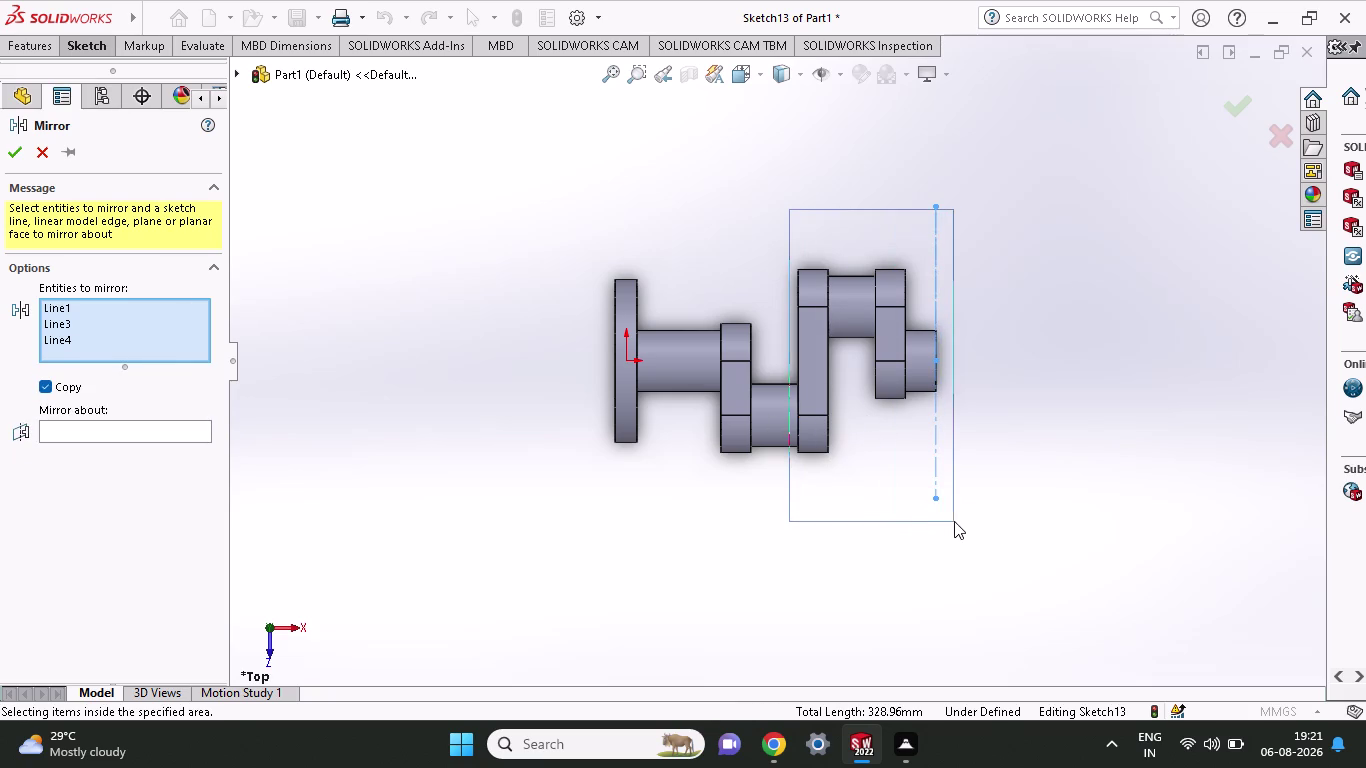
drag(954, 521, 992, 522)
key(Escape)
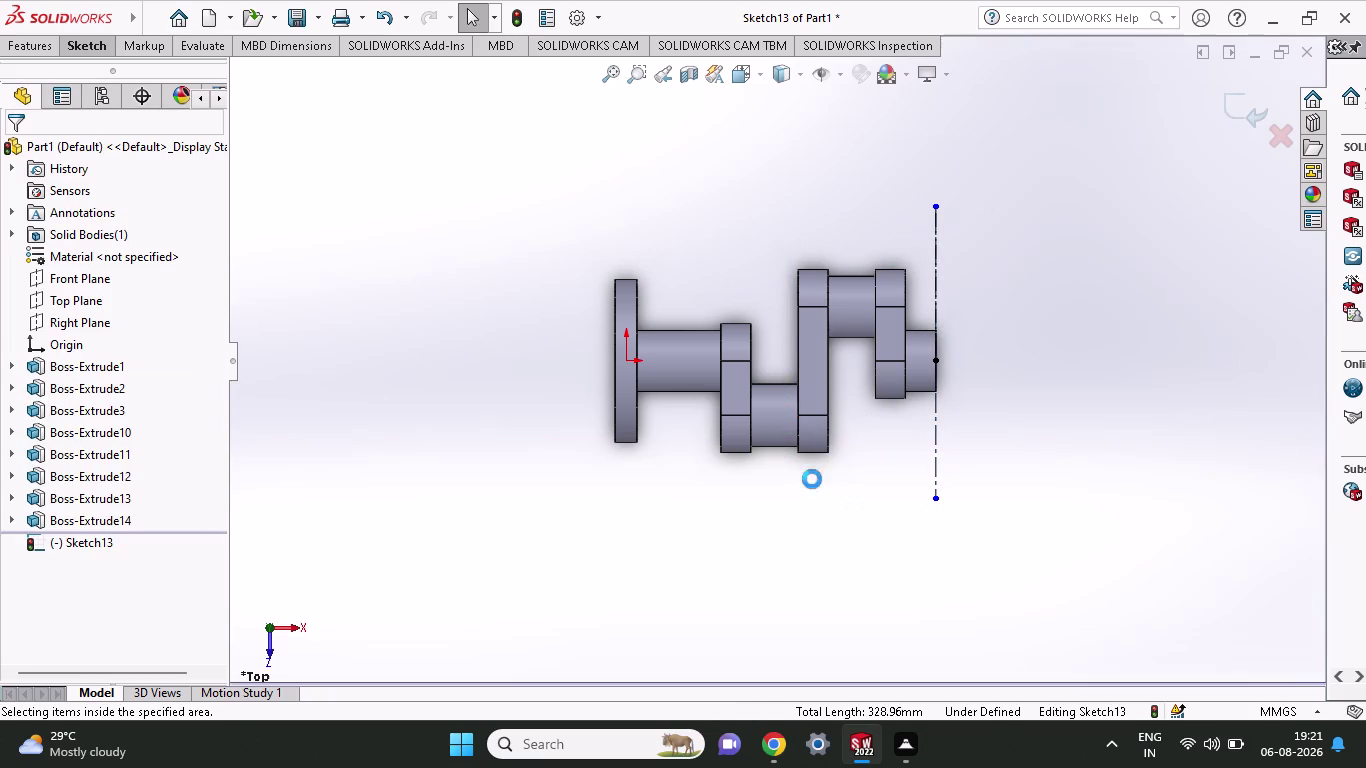
Try mirroring the box-selected crankshaft edges with Mirror Entities, then cancel.
click(79, 46)
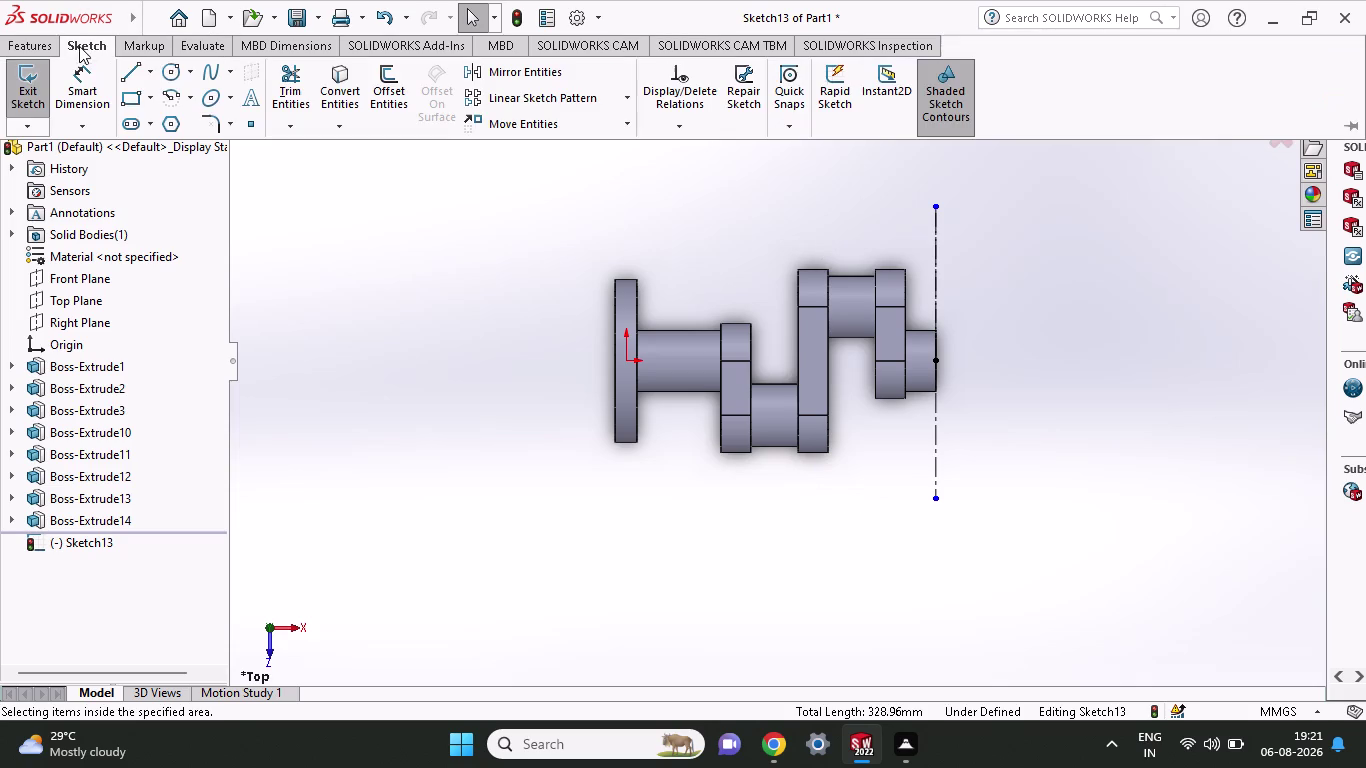
click(481, 67)
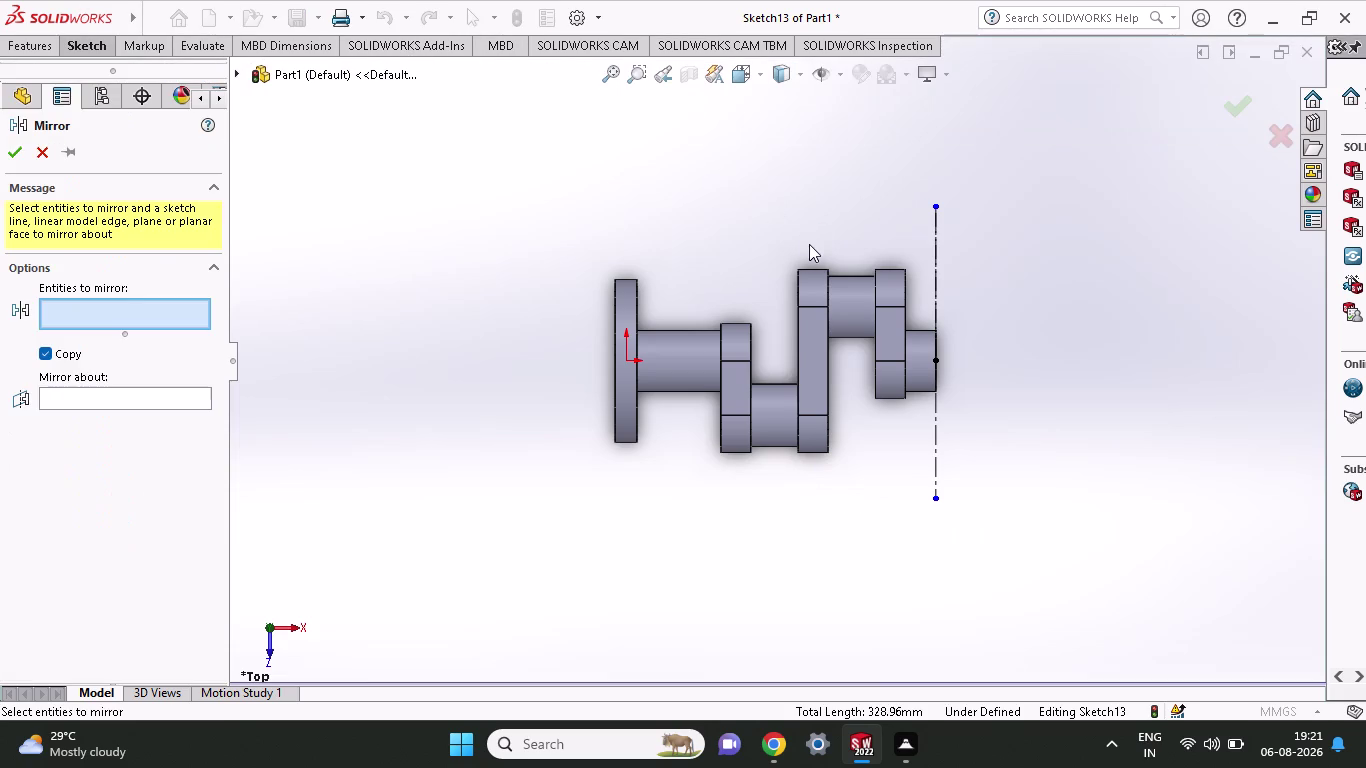
drag(801, 256, 892, 481)
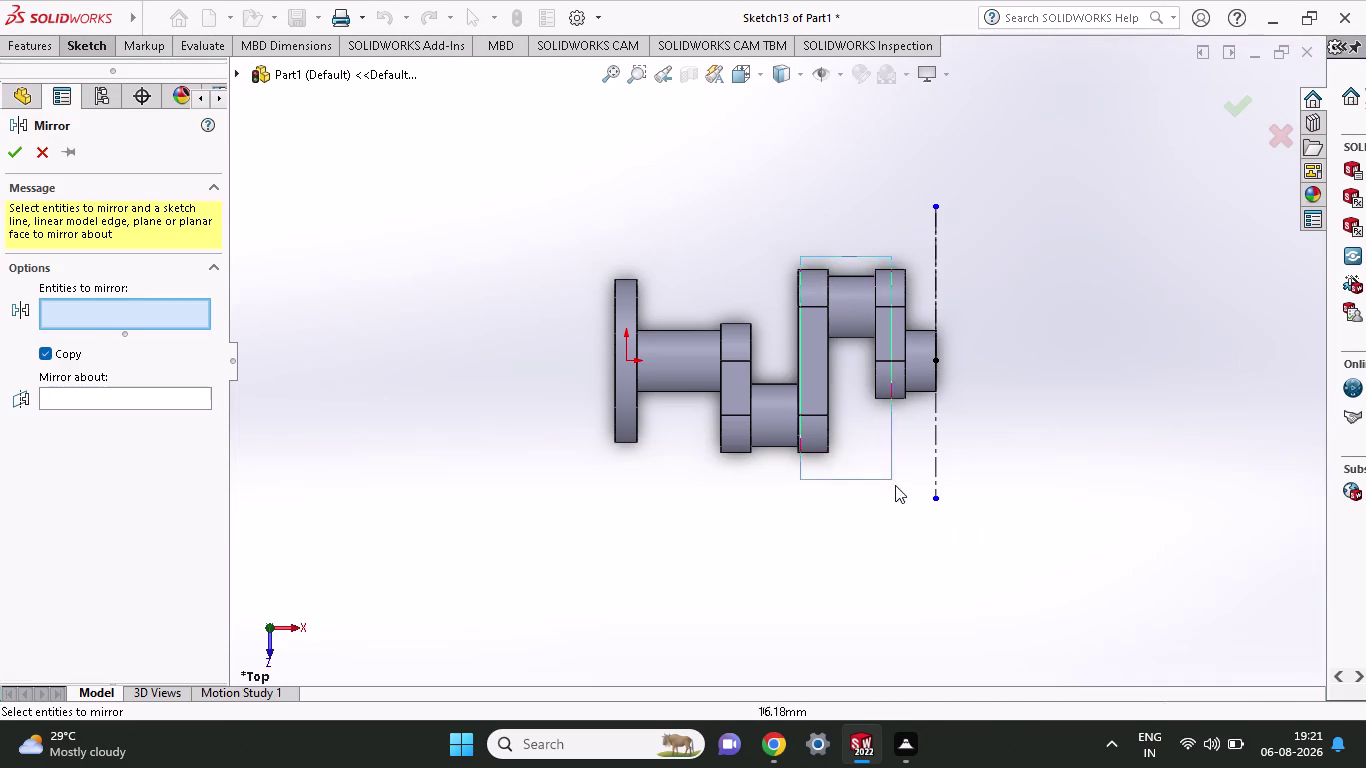
drag(892, 481, 949, 507)
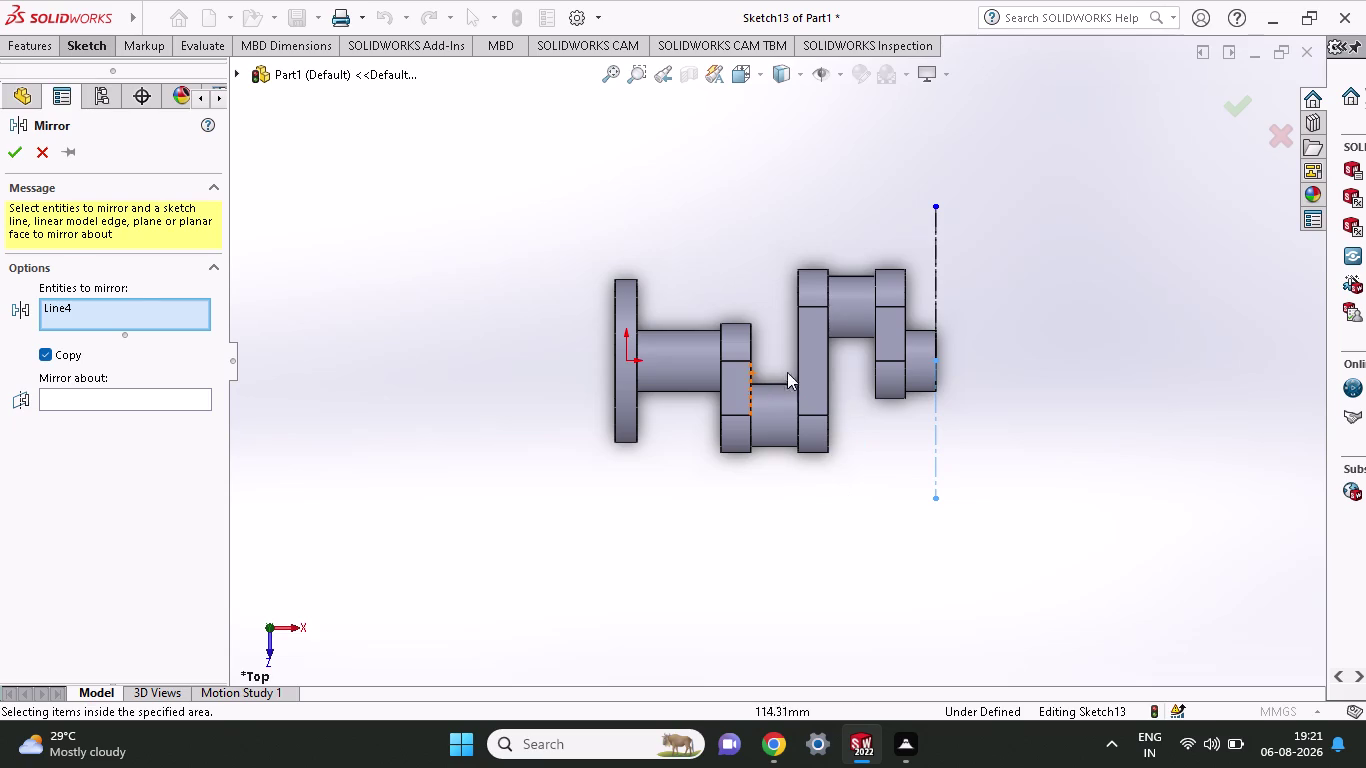
click(815, 371)
click(817, 279)
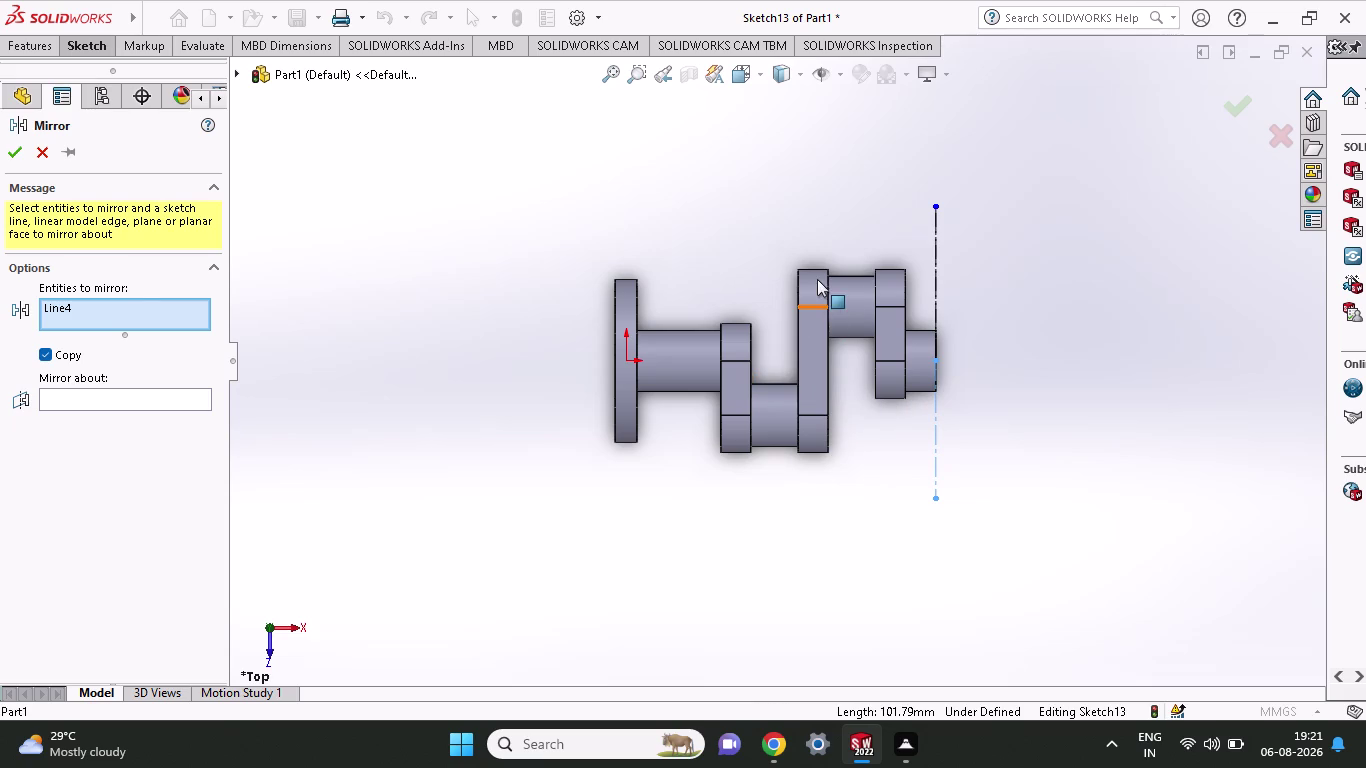
key(Escape)
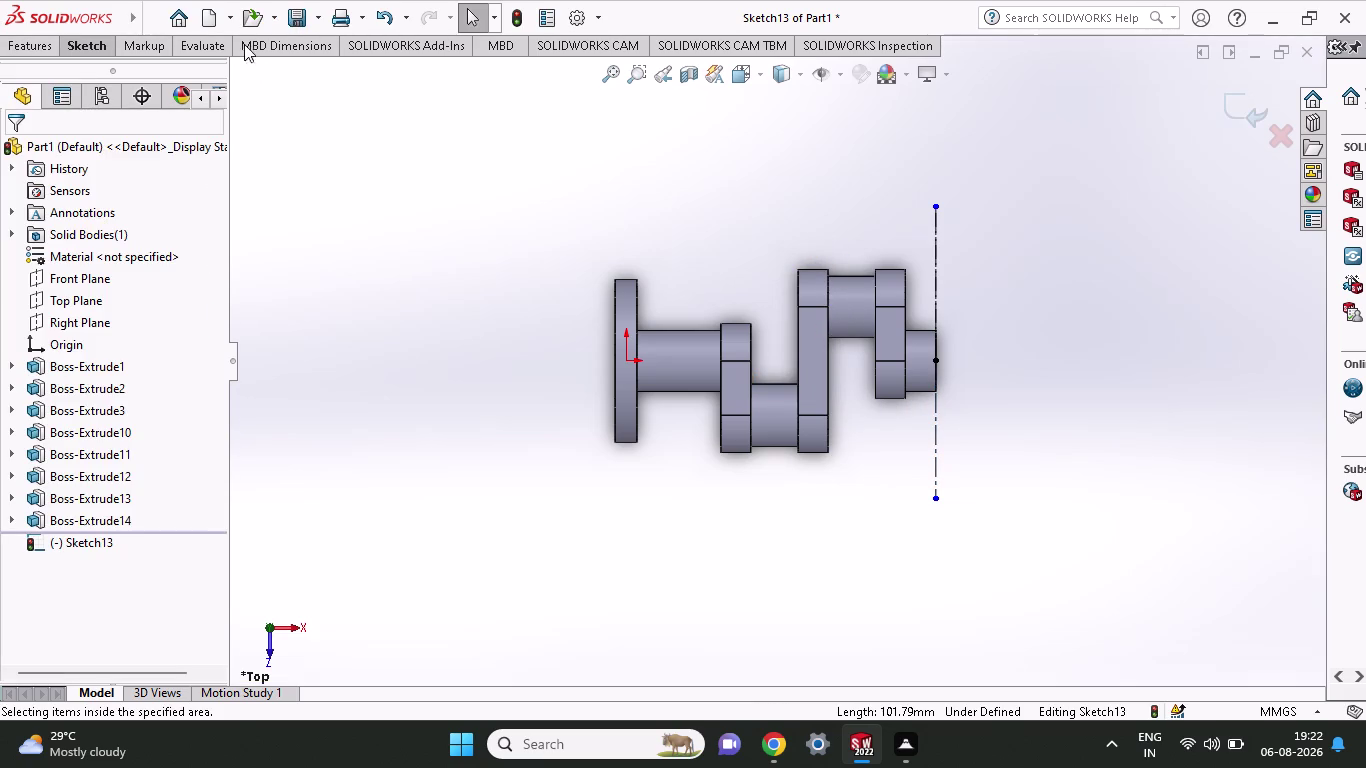
Retry the mirror with the vertical centerline as mirror line, then cancel it.
click(80, 51)
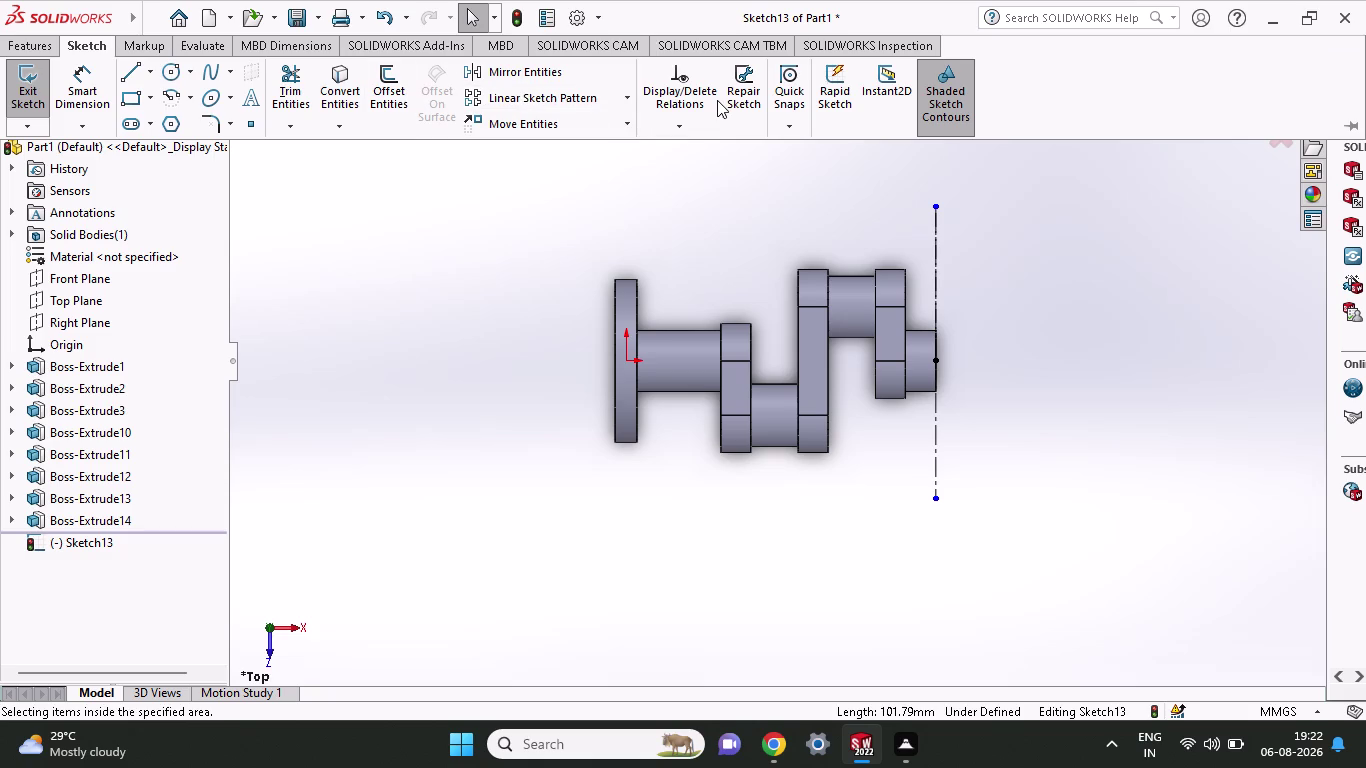
click(506, 73)
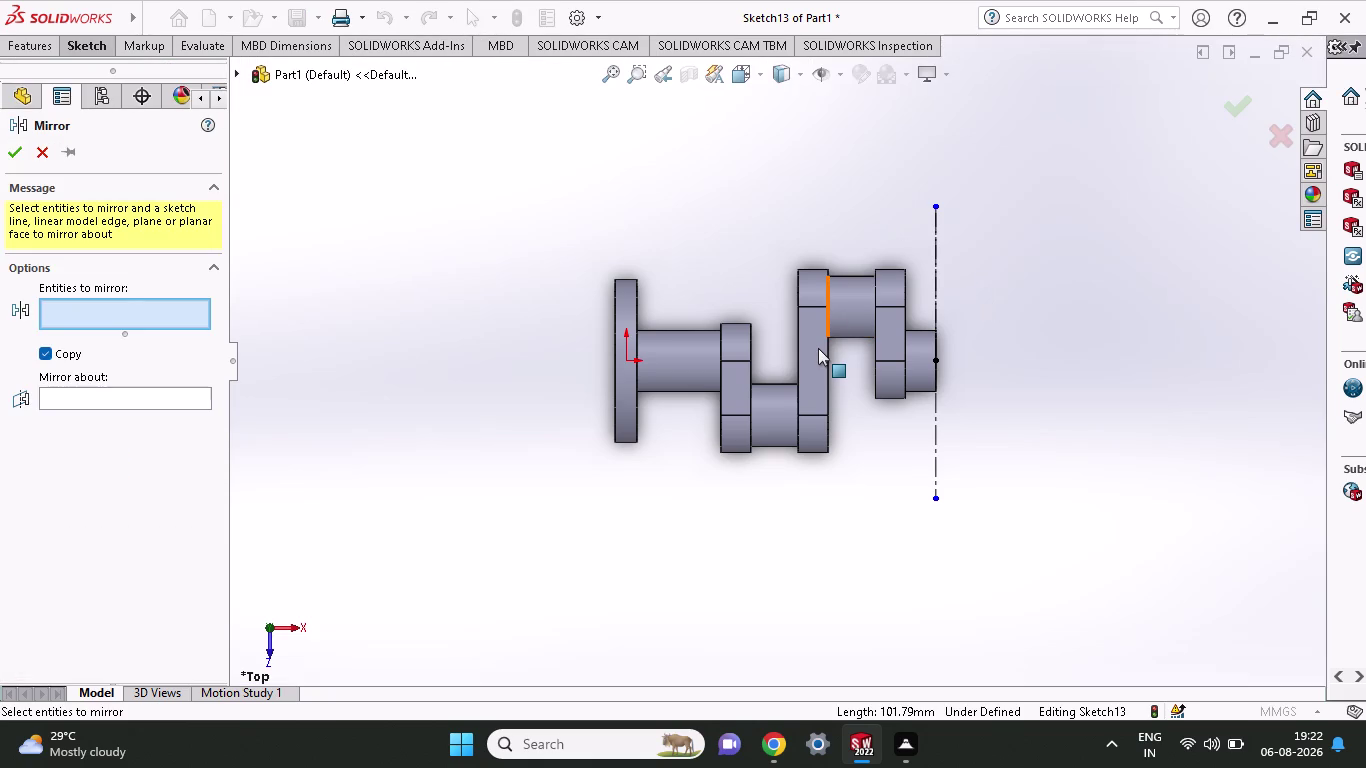
click(818, 348)
click(810, 277)
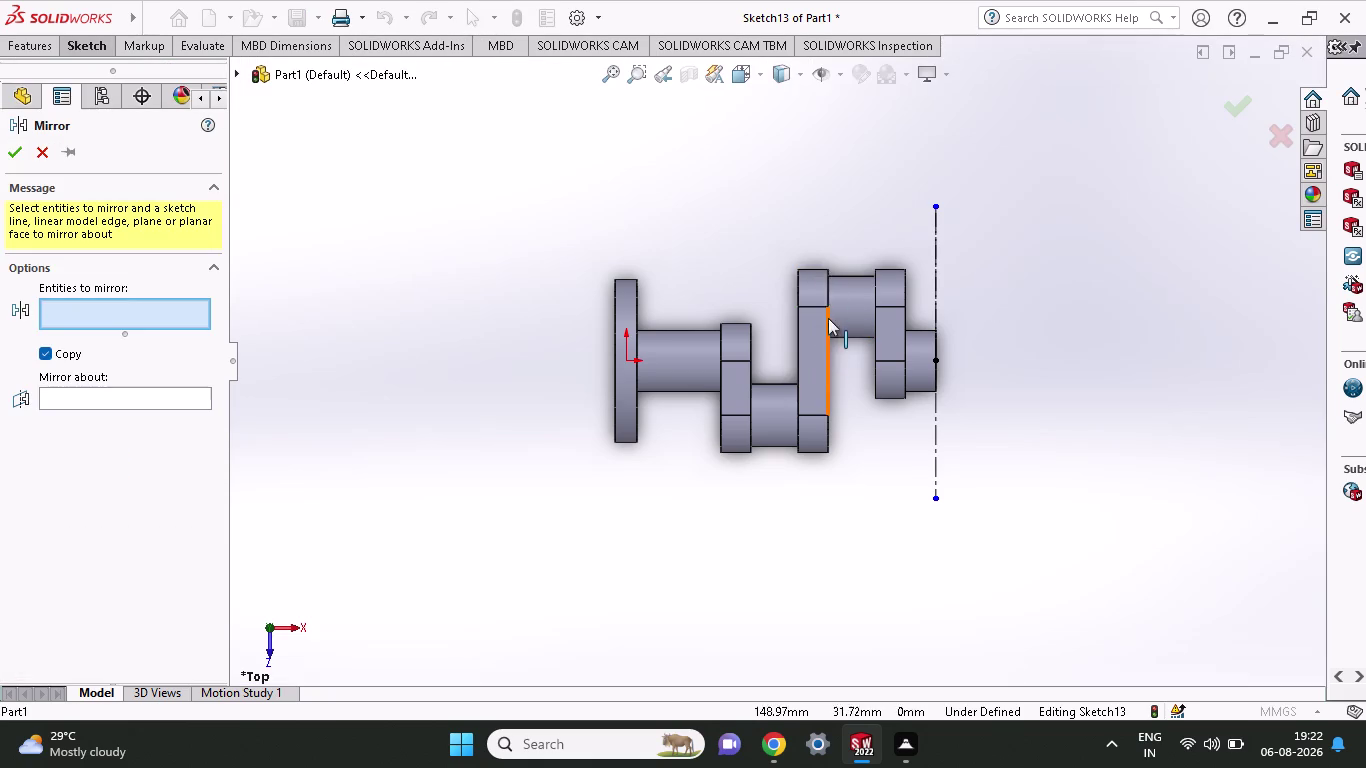
drag(786, 215, 863, 505)
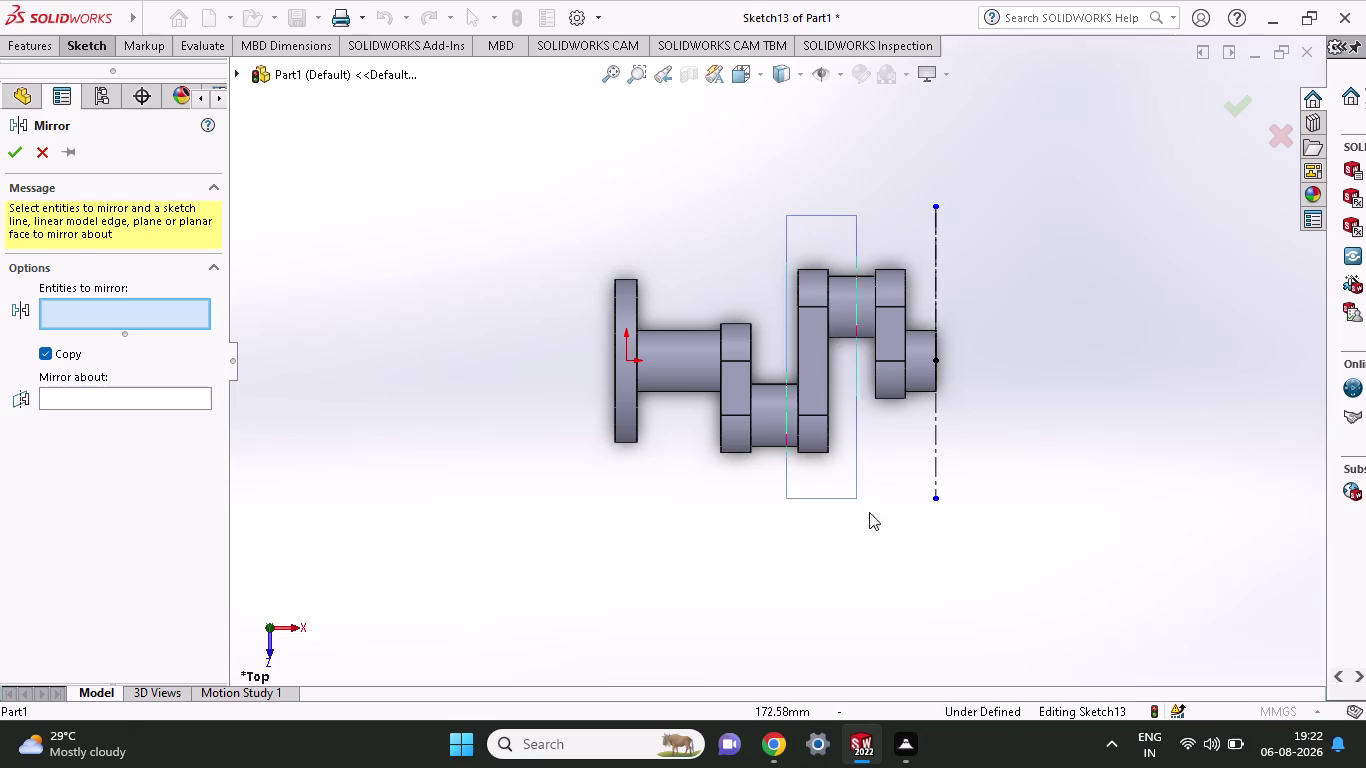
drag(863, 505, 1033, 537)
click(1033, 537)
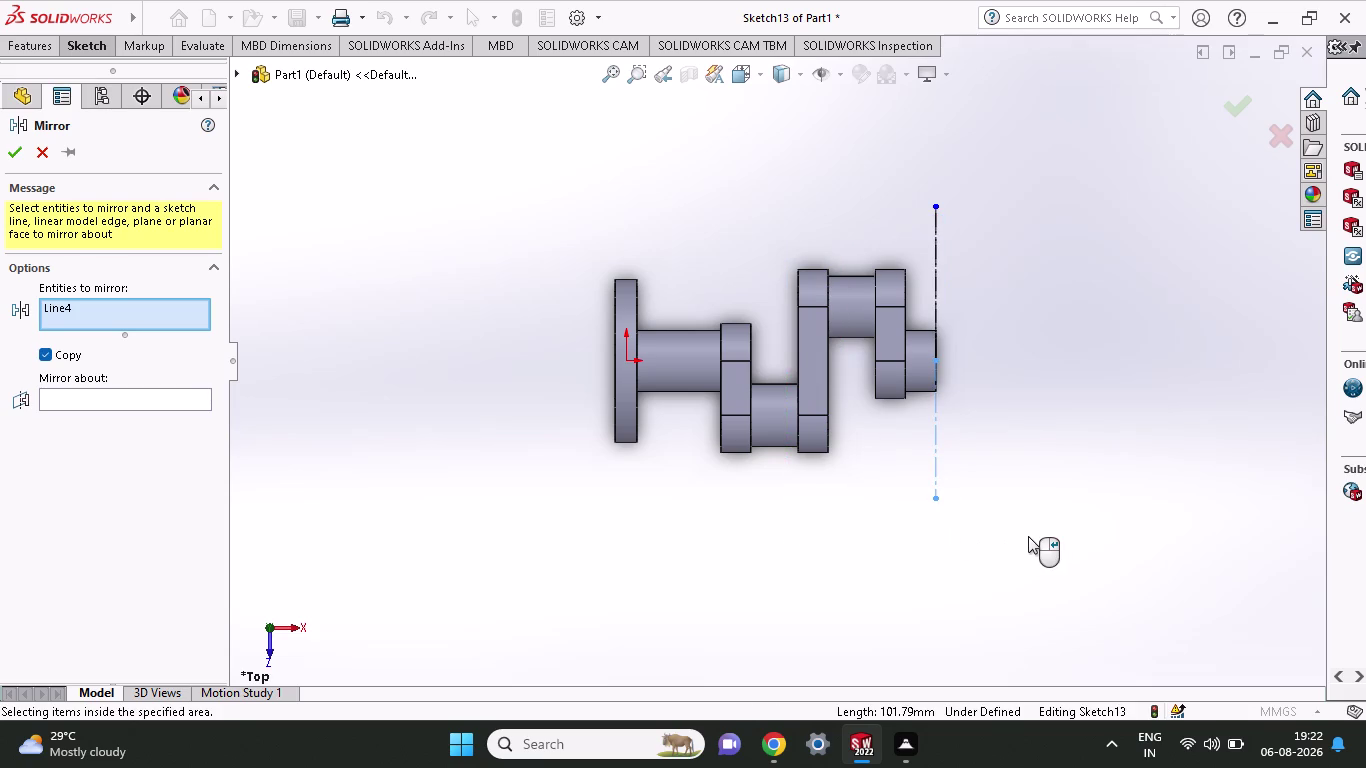
click(128, 395)
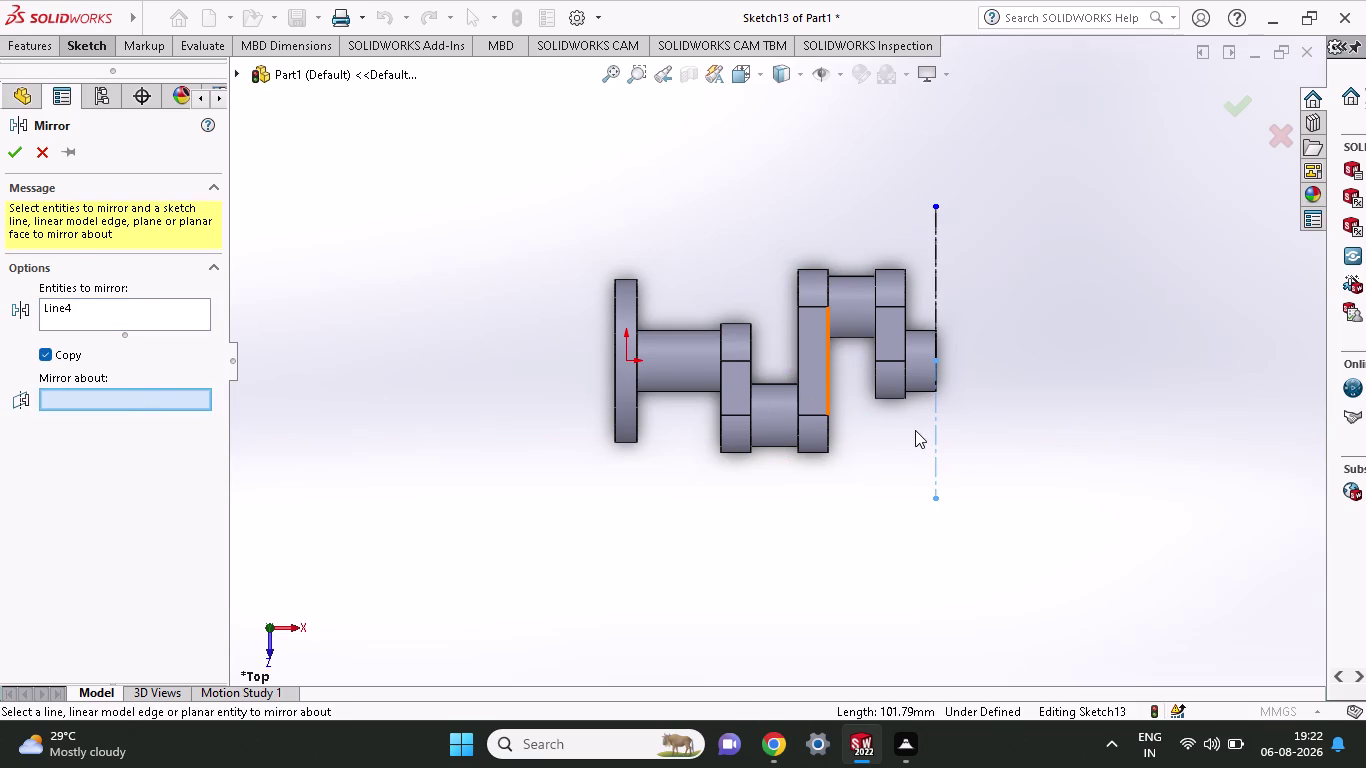
click(931, 422)
click(937, 290)
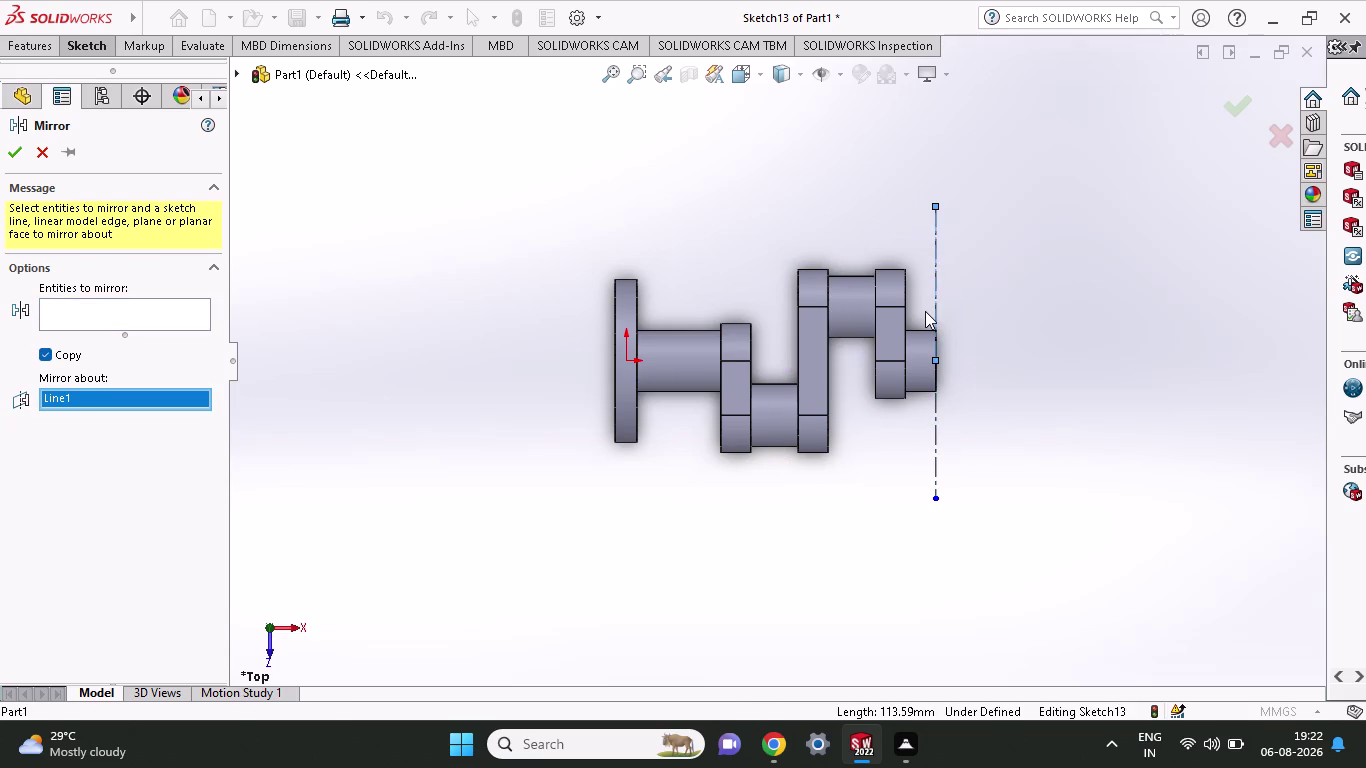
key(Escape)
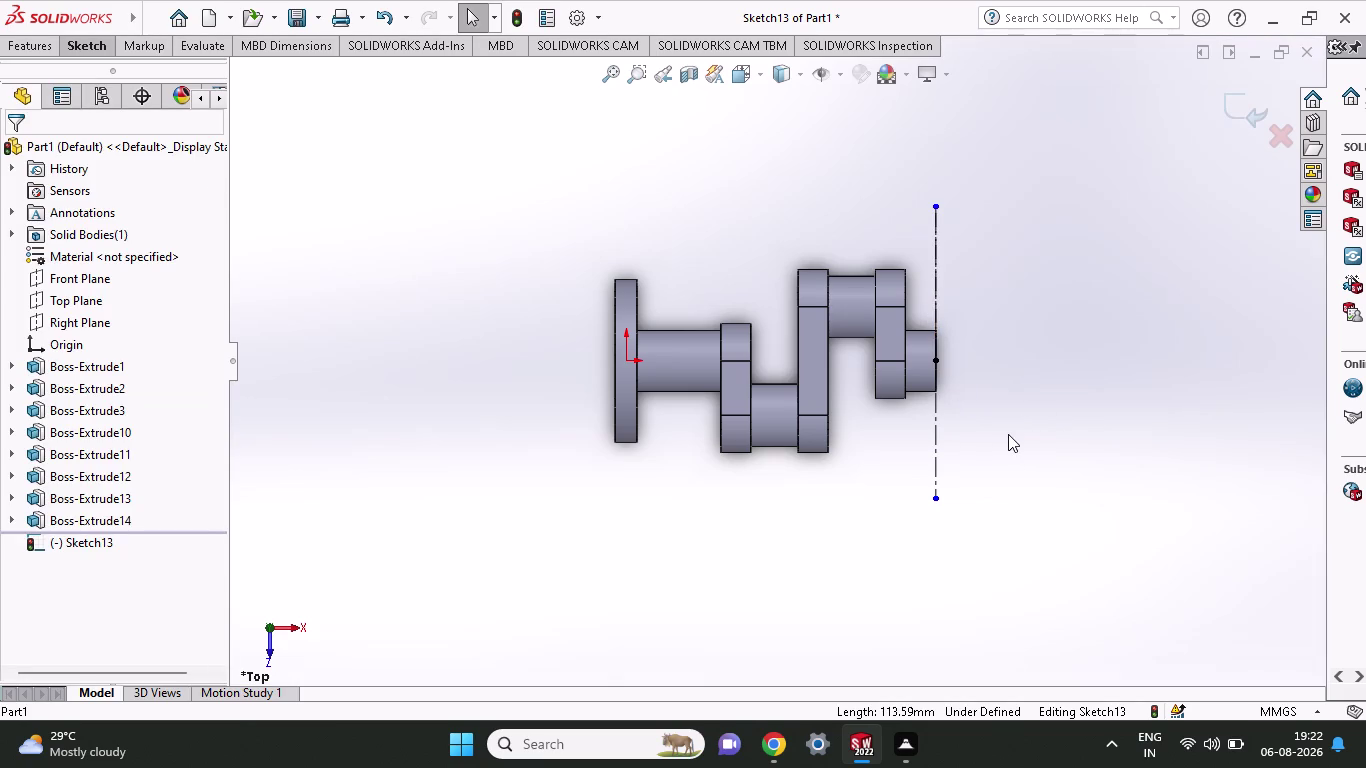
Undo out of Sketch13 and return the part to a 3D view.
key(ctrl+z)
key(ctrl+z)
key(ctrl+z)
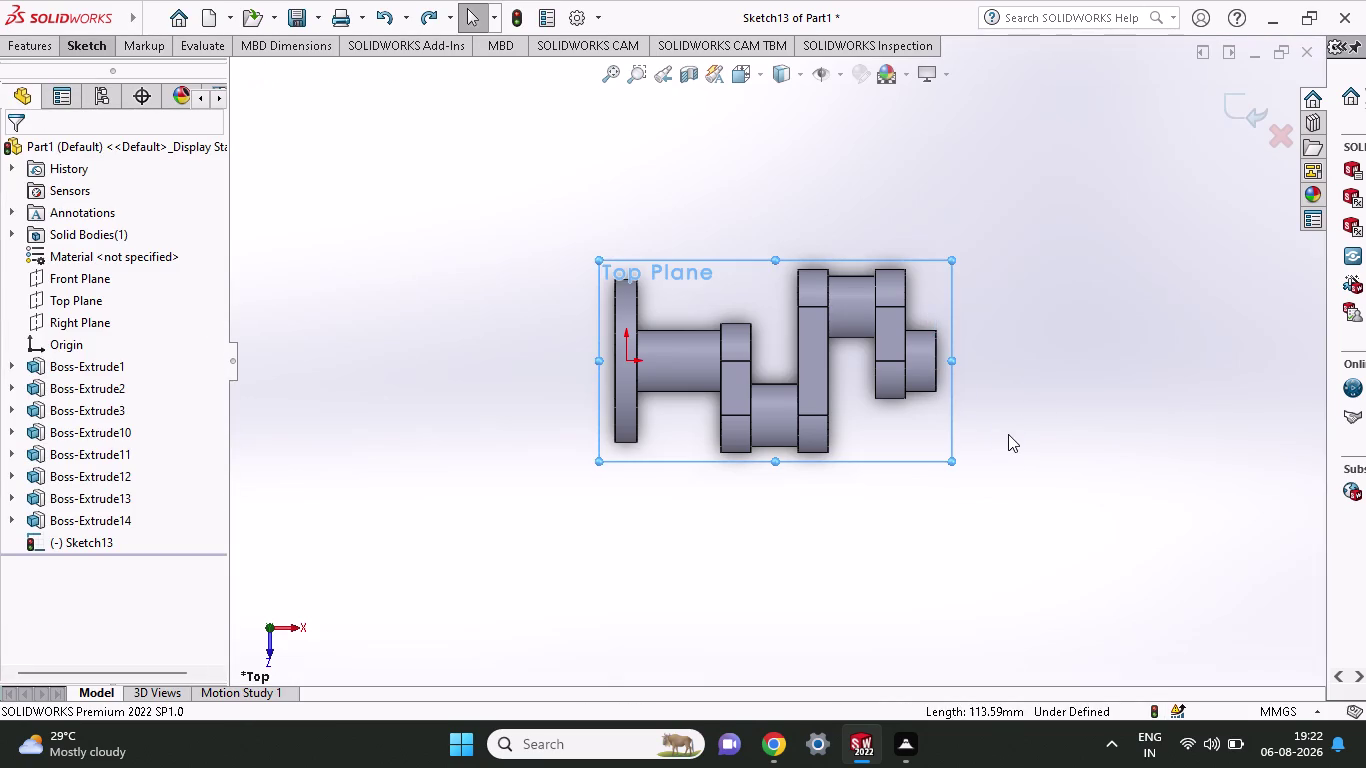
key(ctrl+z)
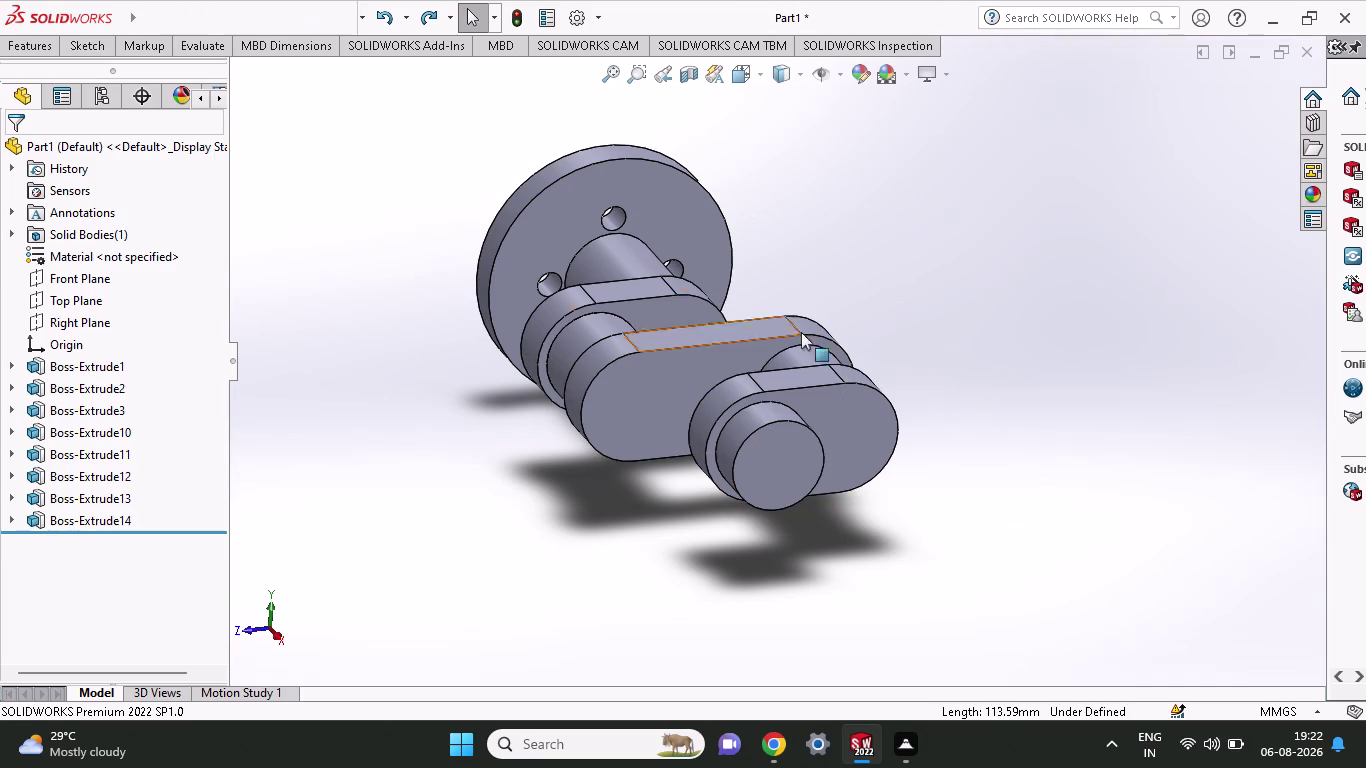
click(802, 468)
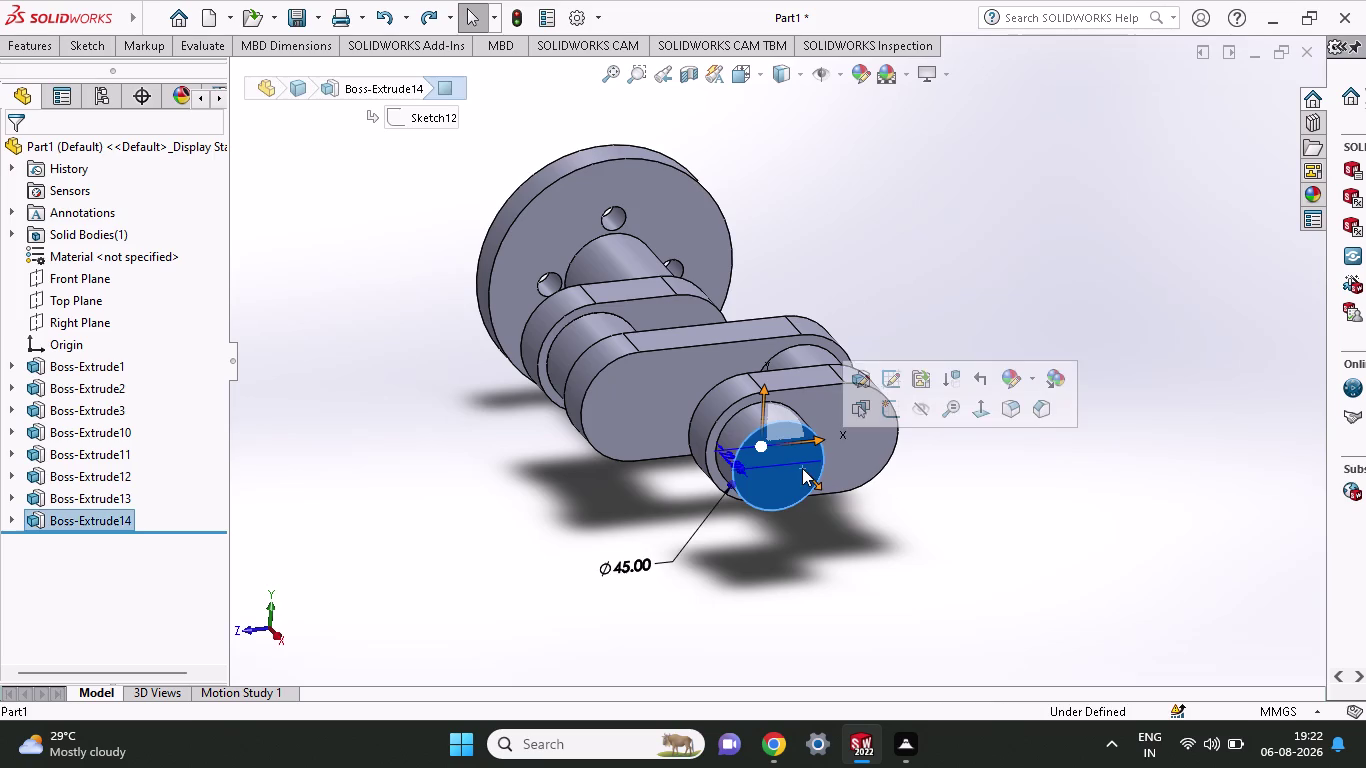
Sketch two trial circles on the left and right lobes of the end face.
click(89, 35)
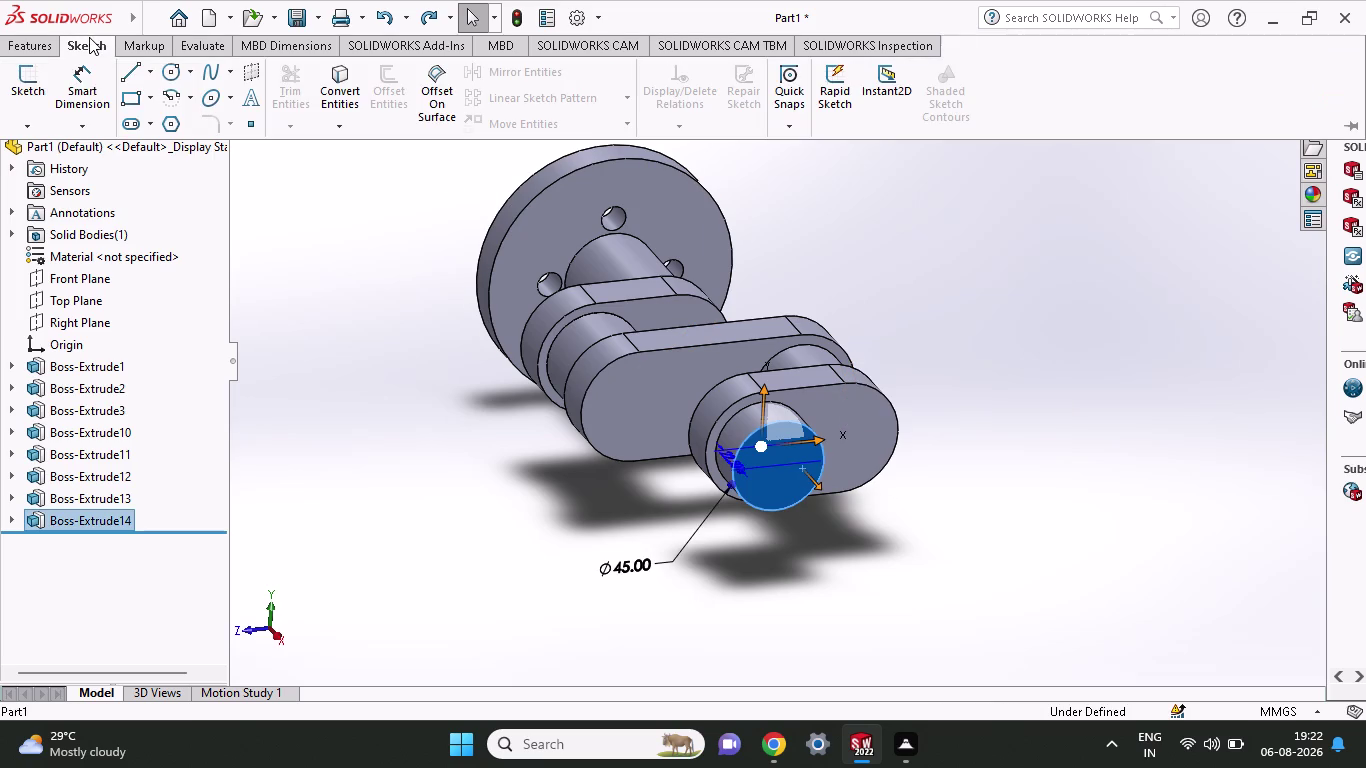
click(171, 76)
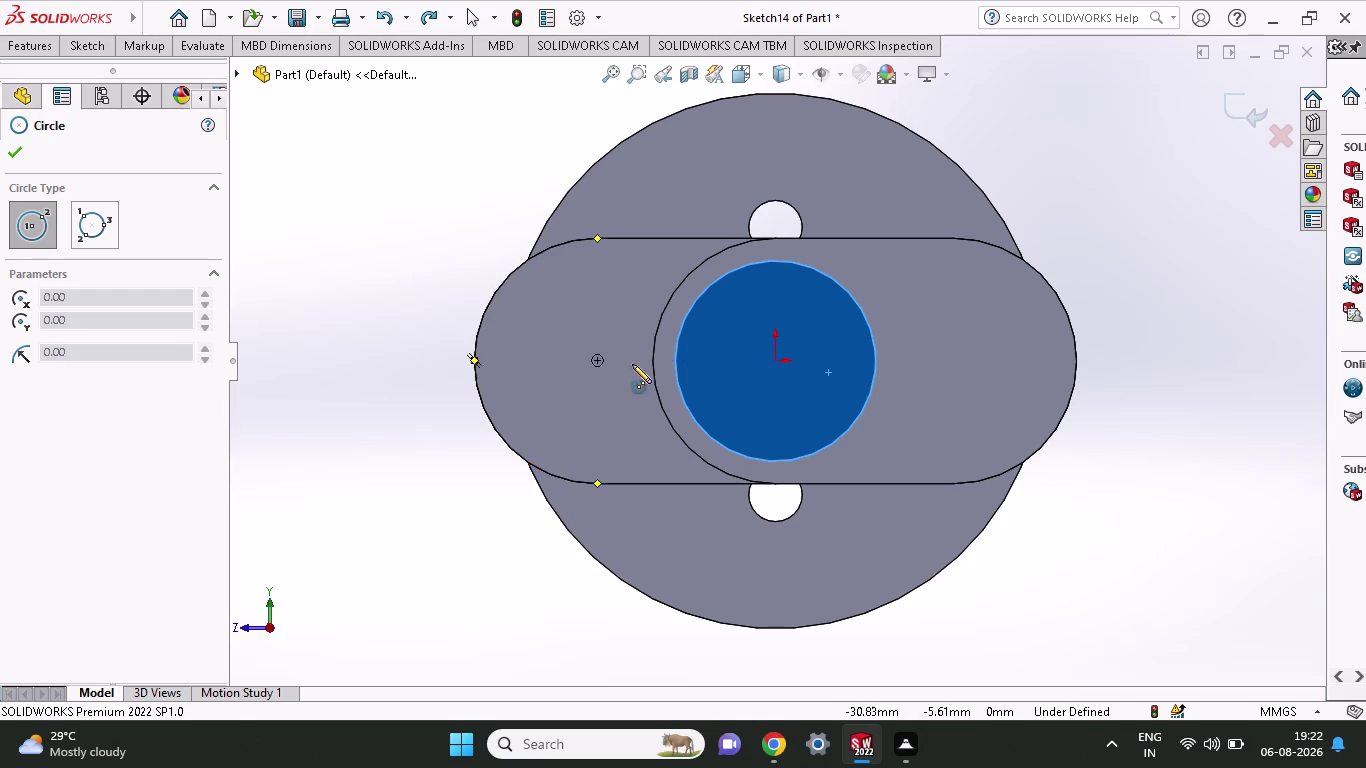
click(595, 357)
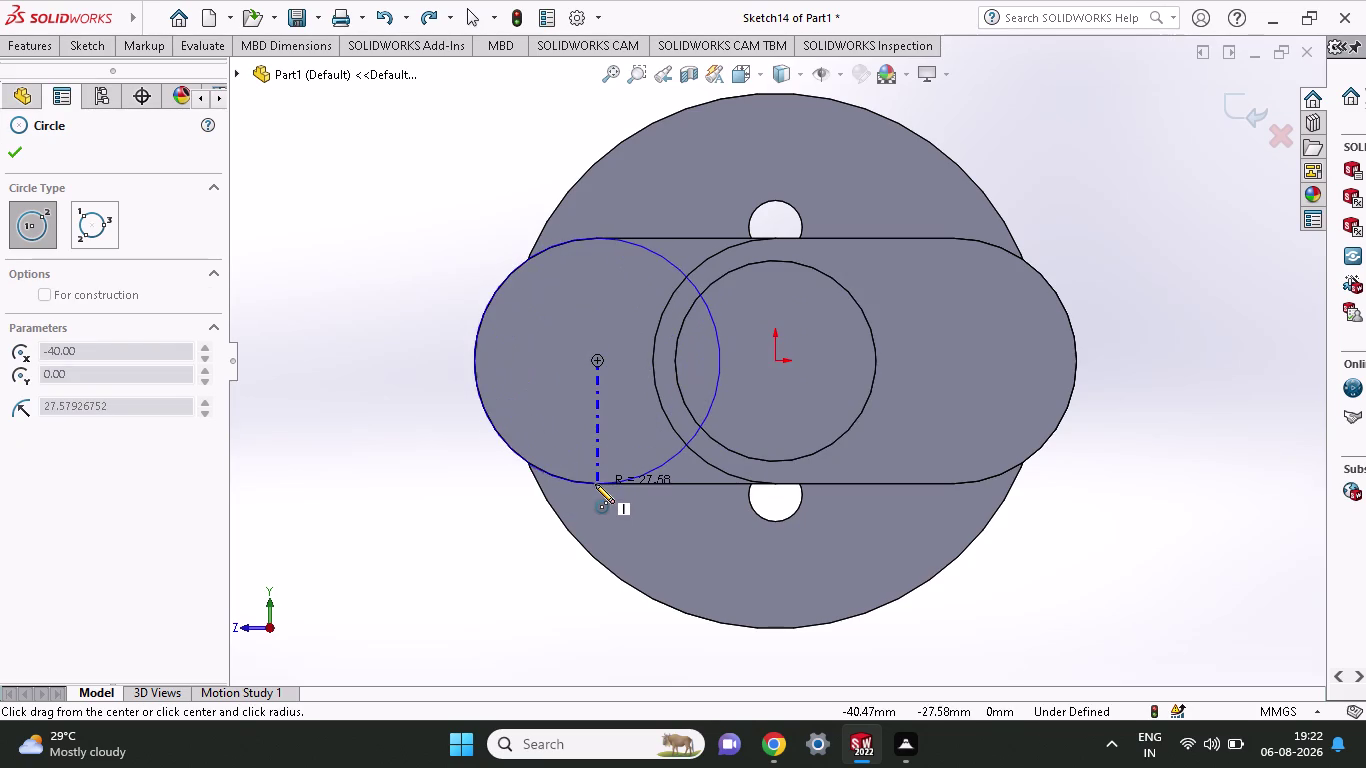
click(595, 484)
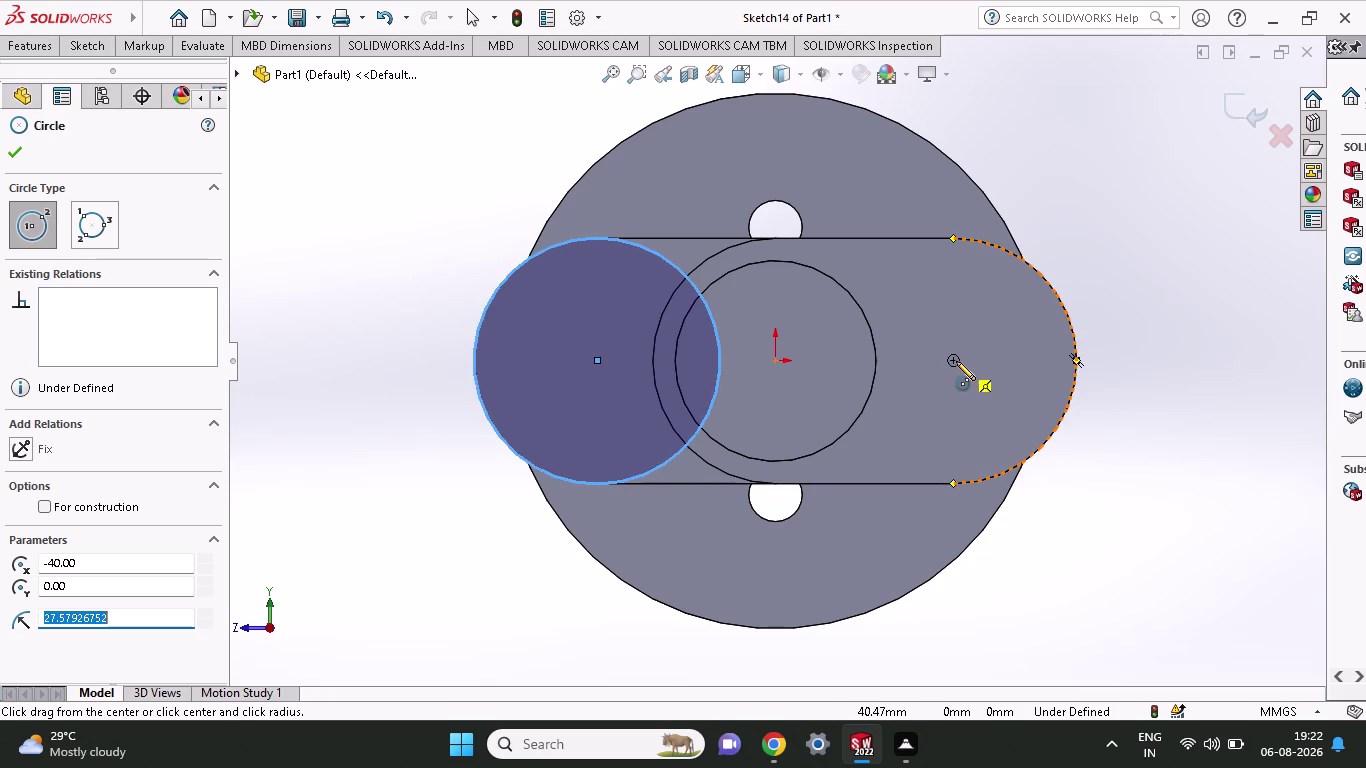
click(956, 361)
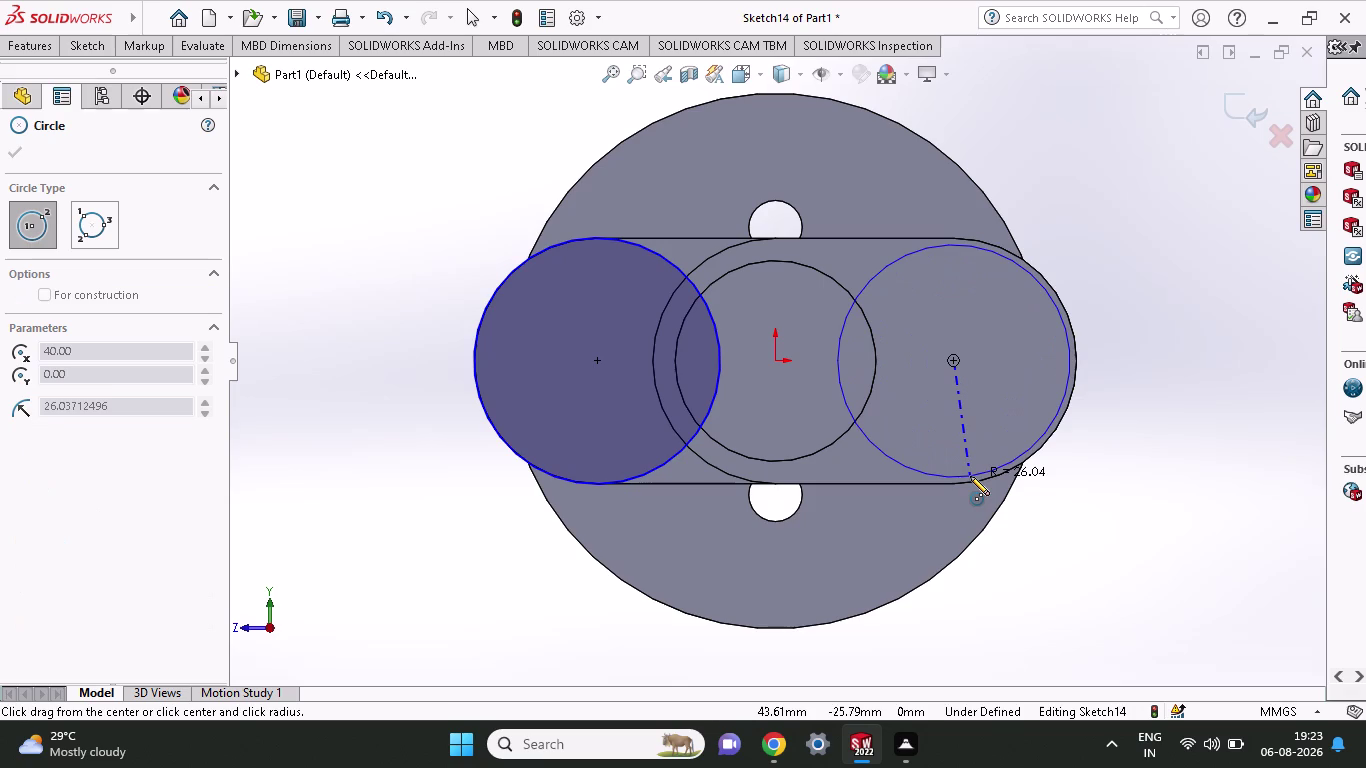
click(970, 477)
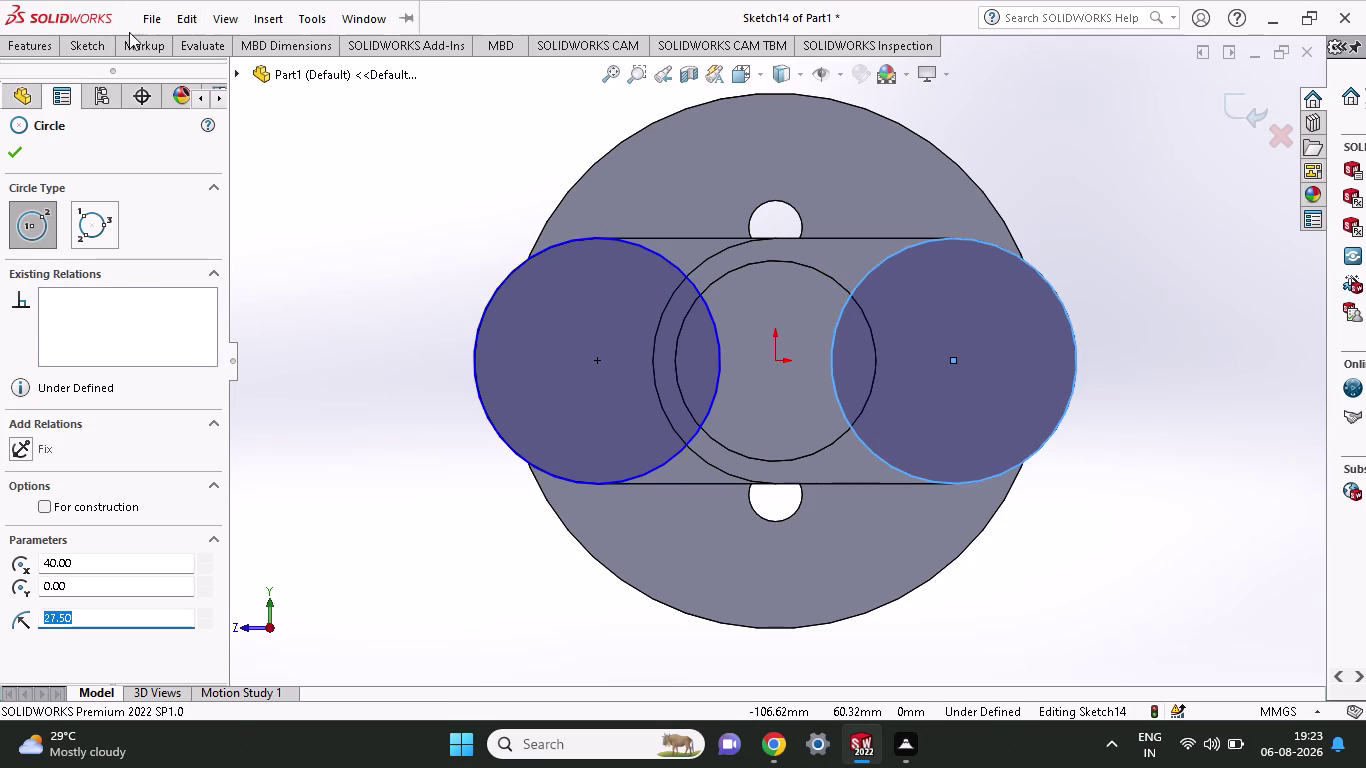
Undo the trial sketch and Boss-Extrude14, reopening the Ø45 Sketch12.
click(90, 55)
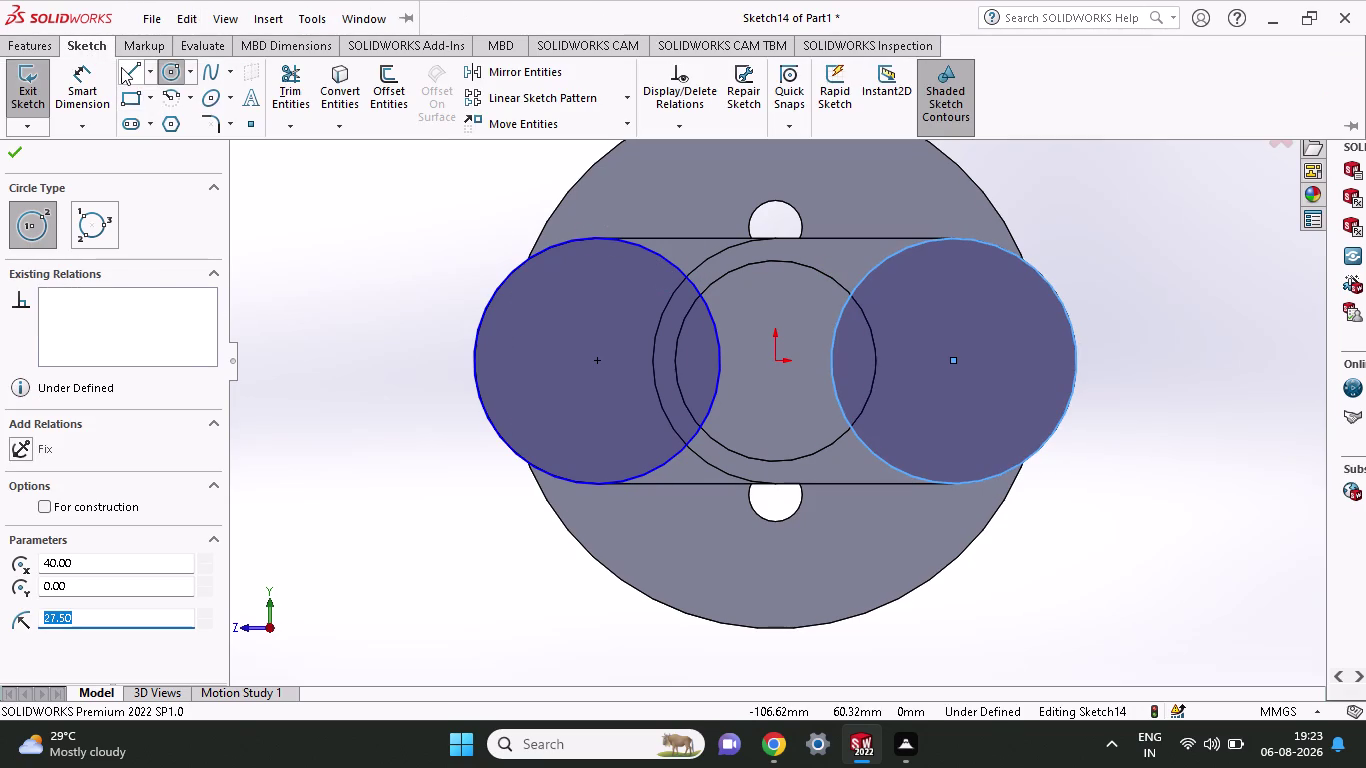
click(121, 67)
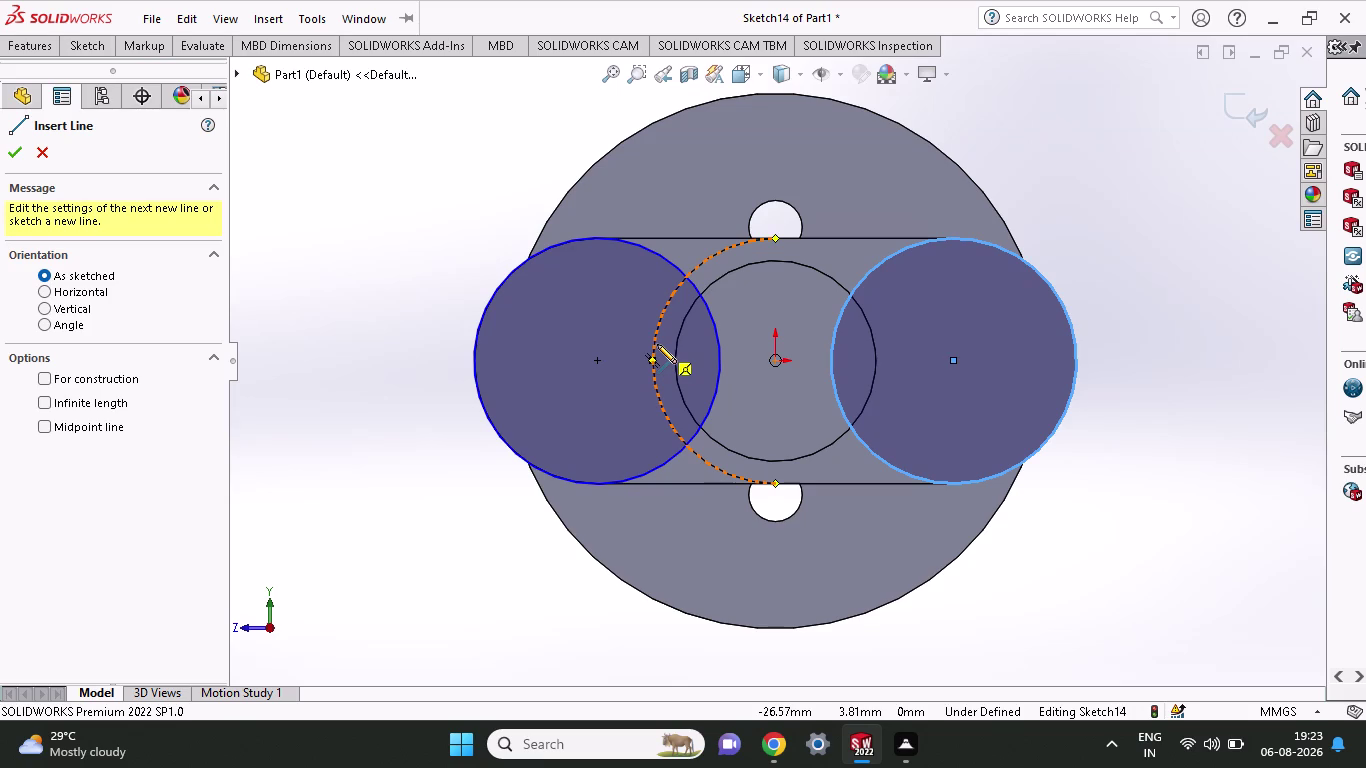
key(ctrl+z)
key(ctrl+z)
key(ctrl+z)
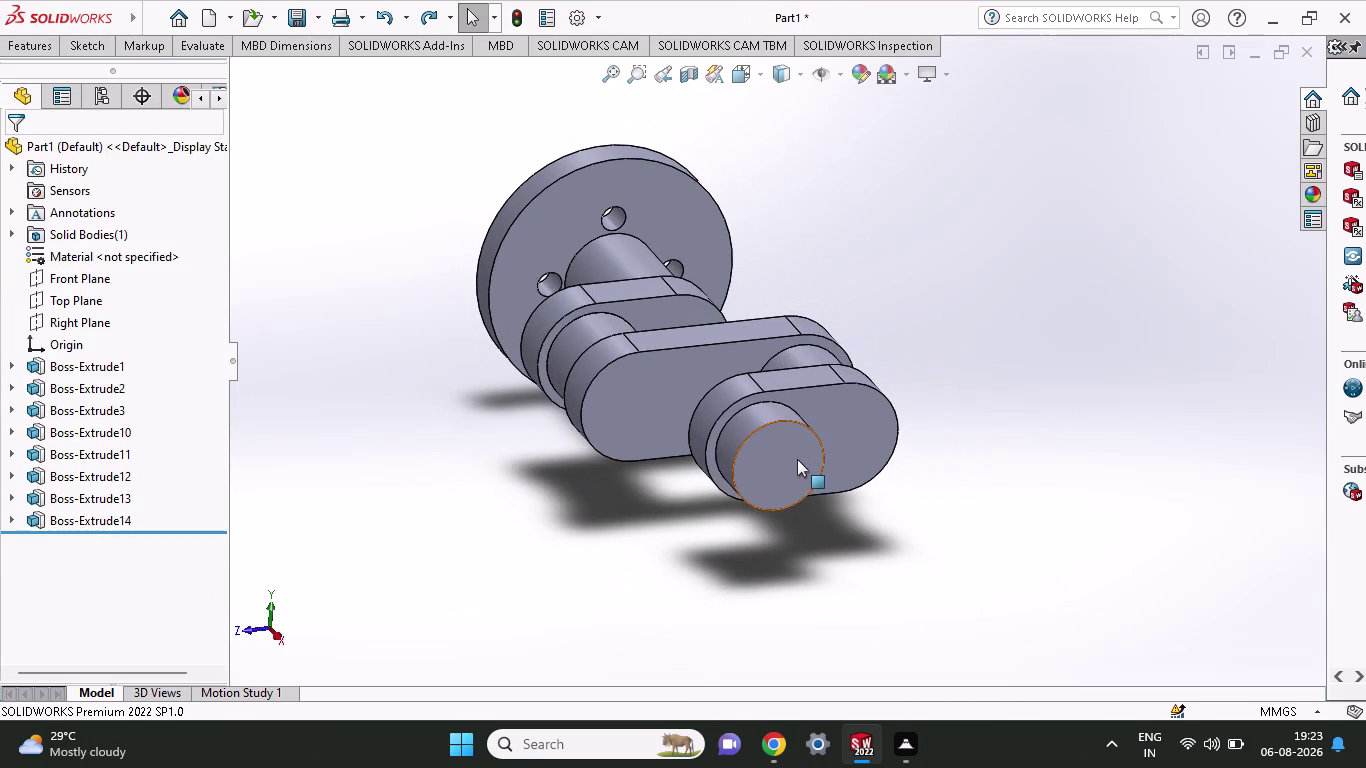
key(ctrl+z)
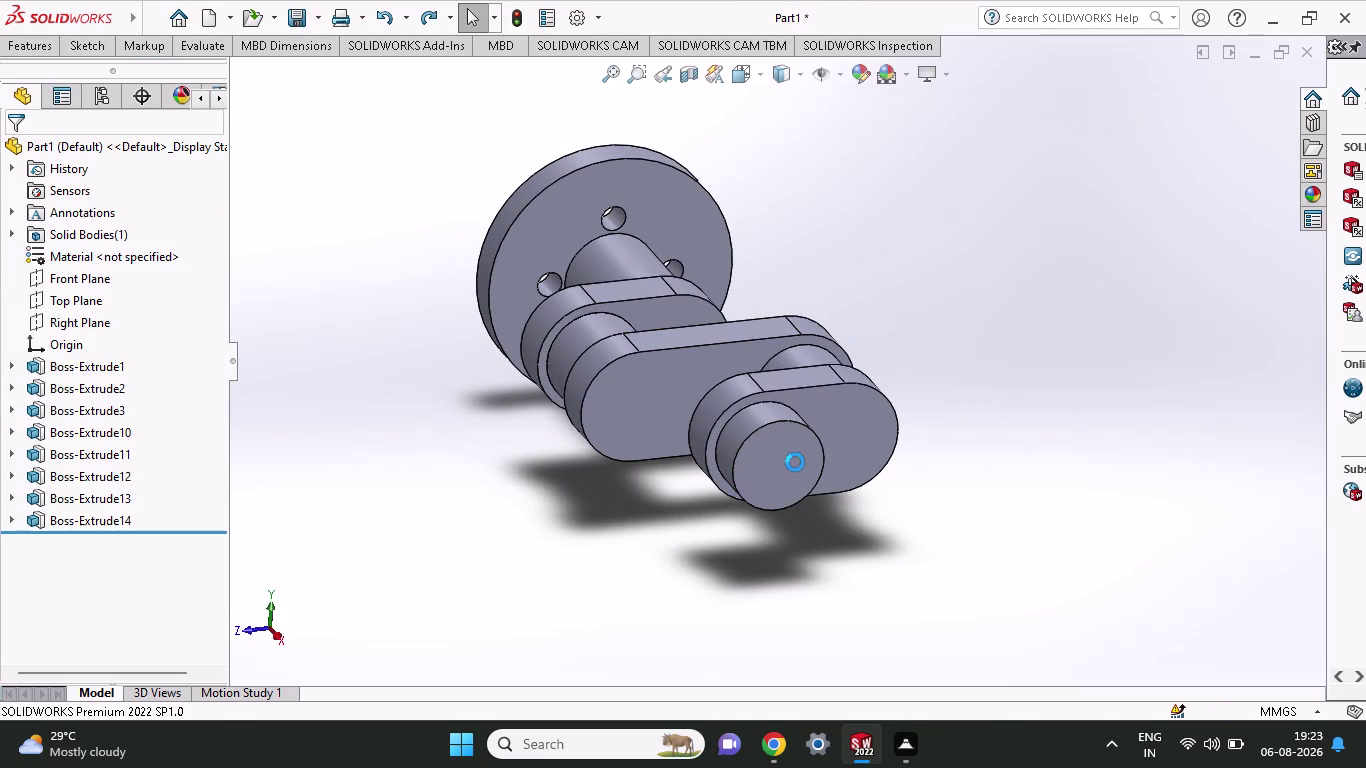
click(40, 39)
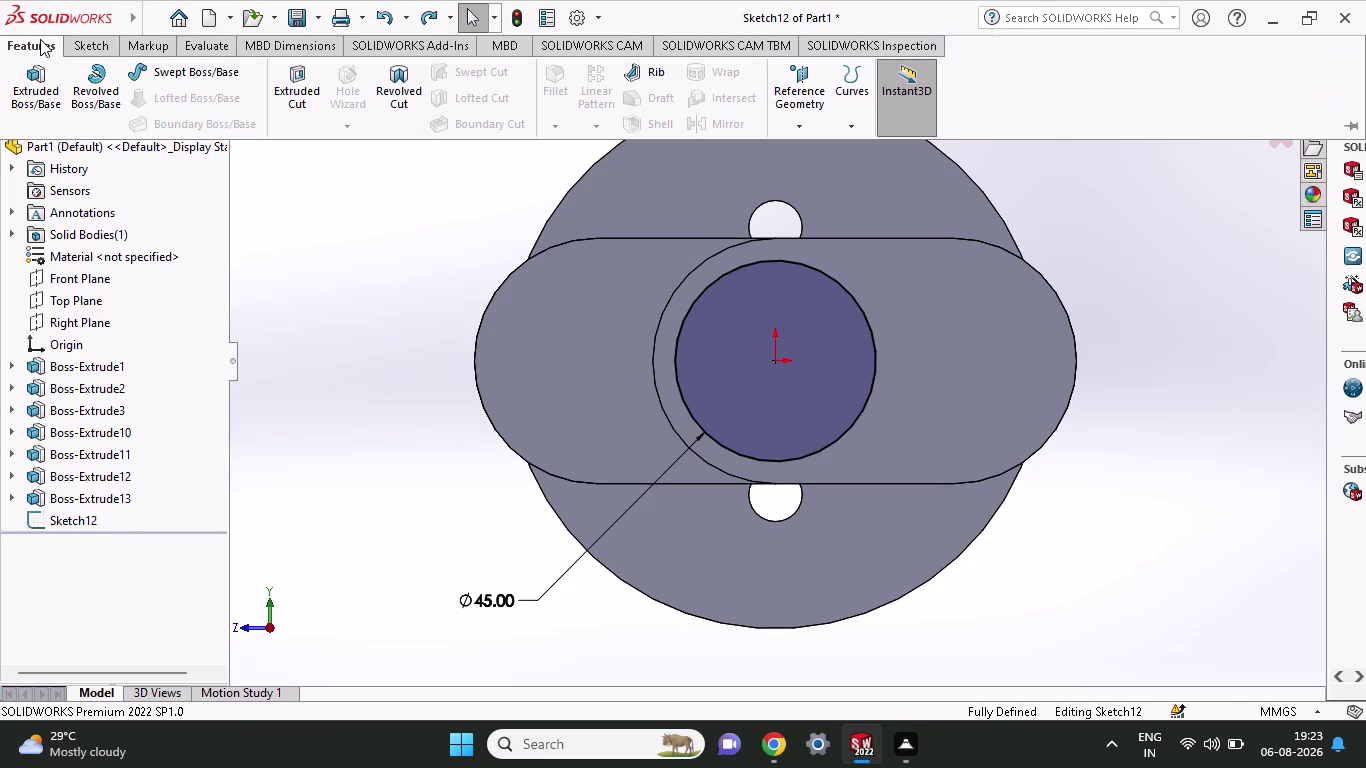
Extrude Sketch12's Ø45 circle 45 mm deep as Boss-Extrude15.
click(45, 90)
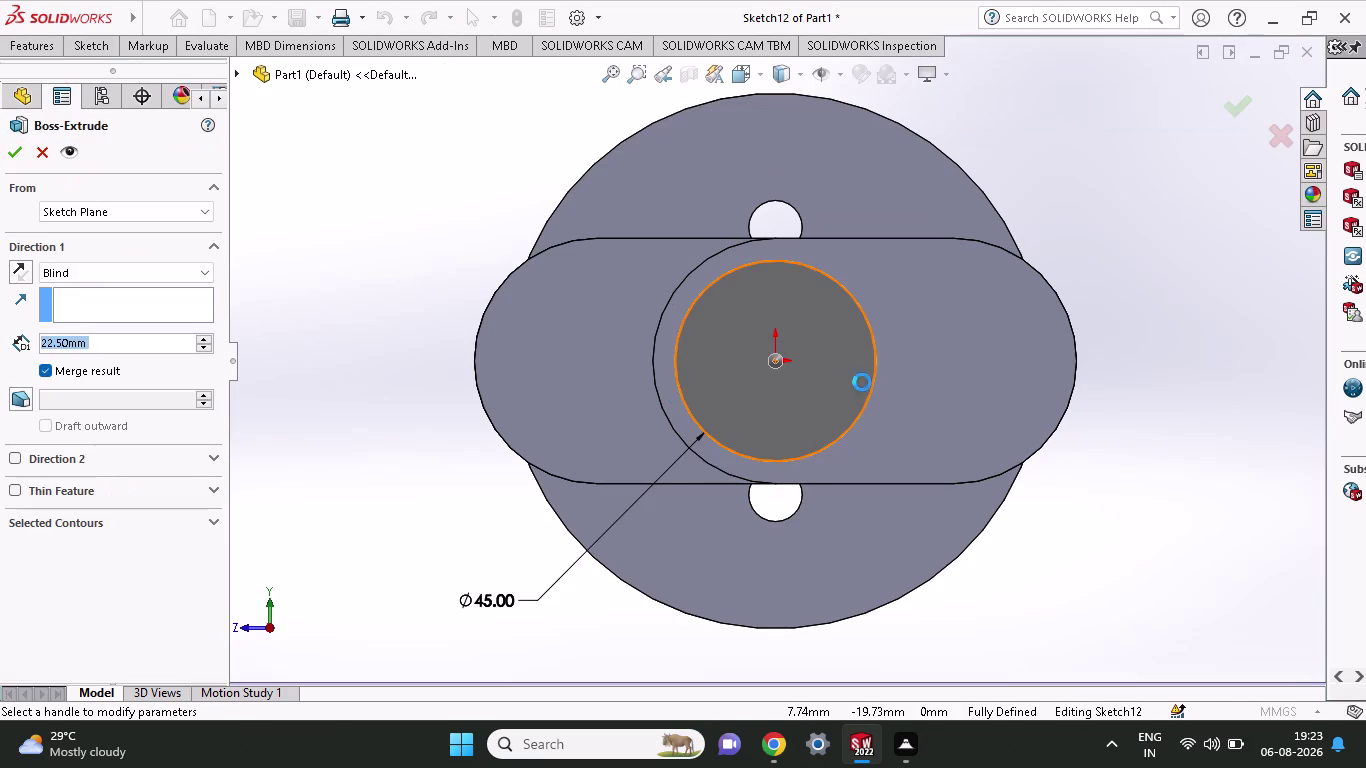
scroll(up, 3)
middle_drag(960, 308, 1011, 385)
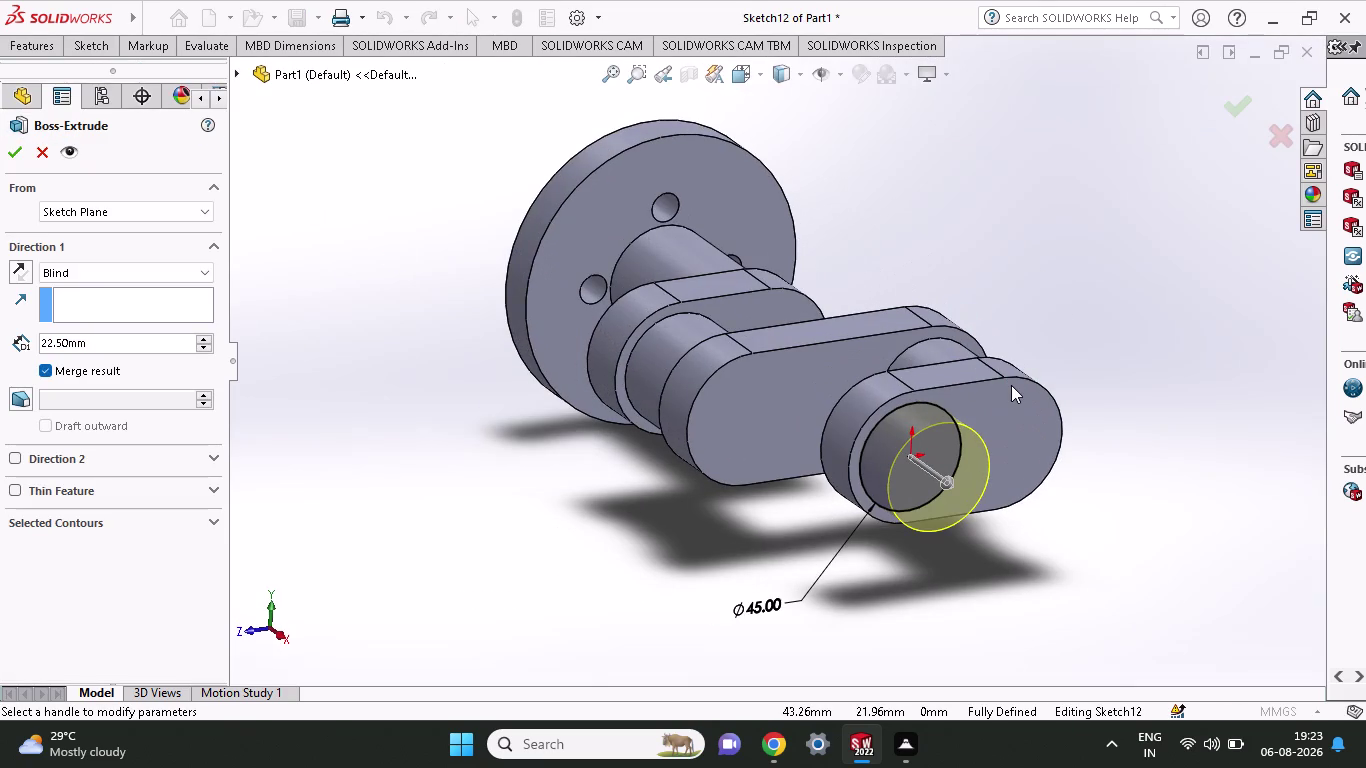
text(45)
drag(101, 345, 0, 331)
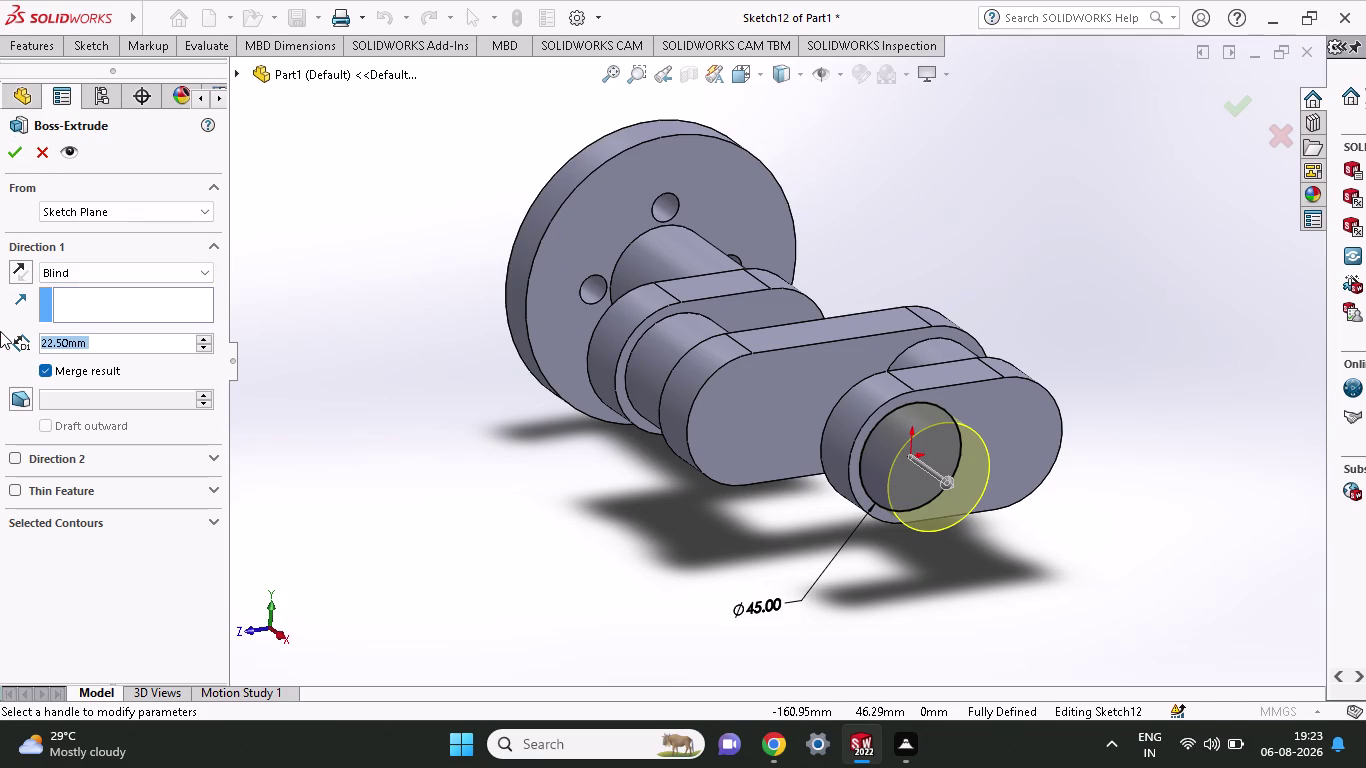
text(45)
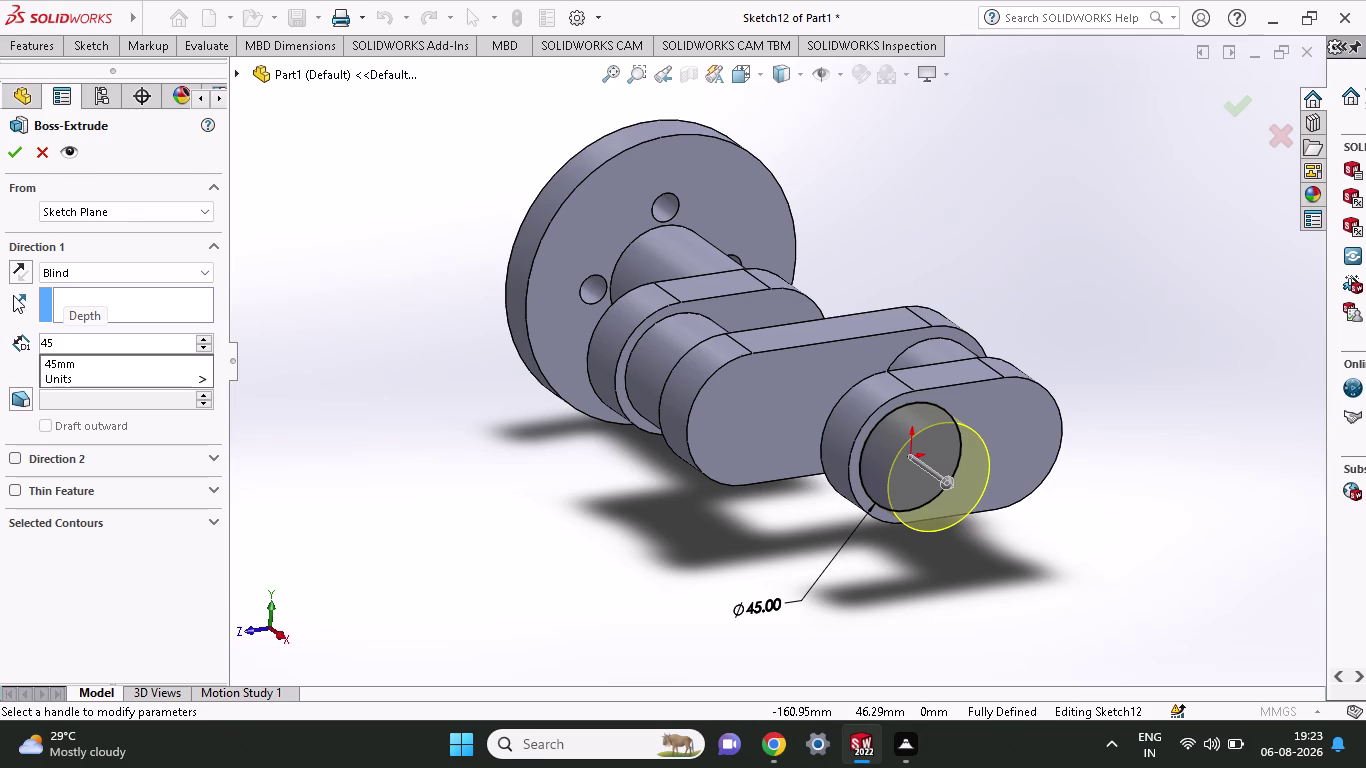
click(11, 153)
click(11, 153)
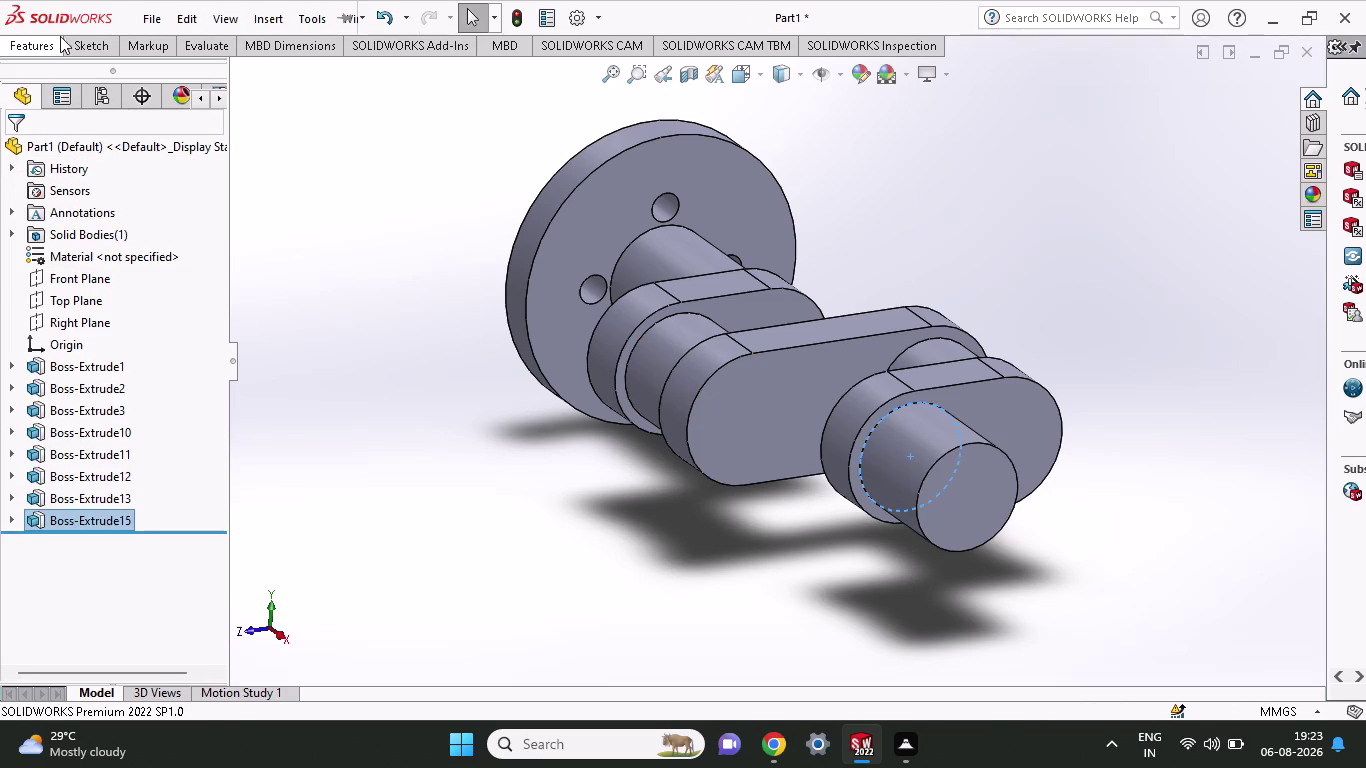
click(948, 468)
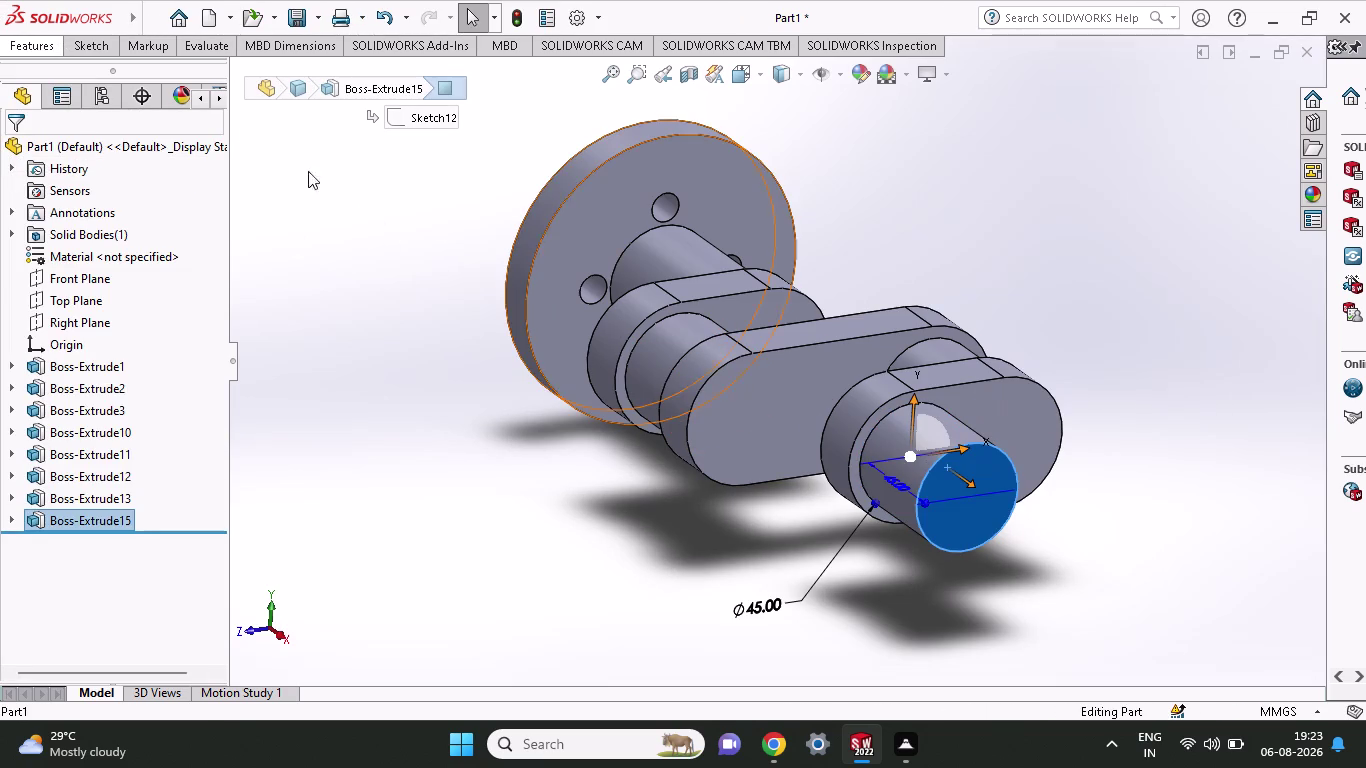
Start a sketch on the end face and draw two 27.5 mm radius trial circles.
click(110, 46)
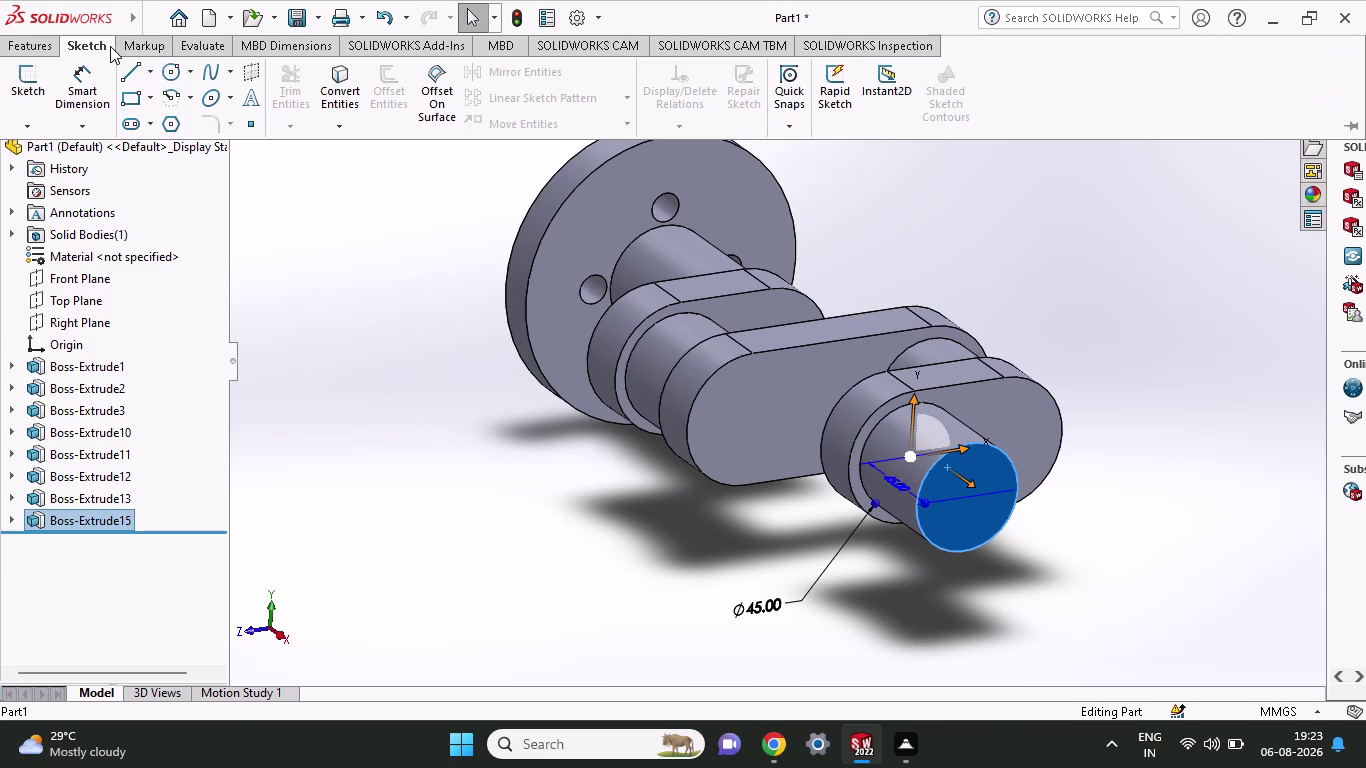
click(176, 77)
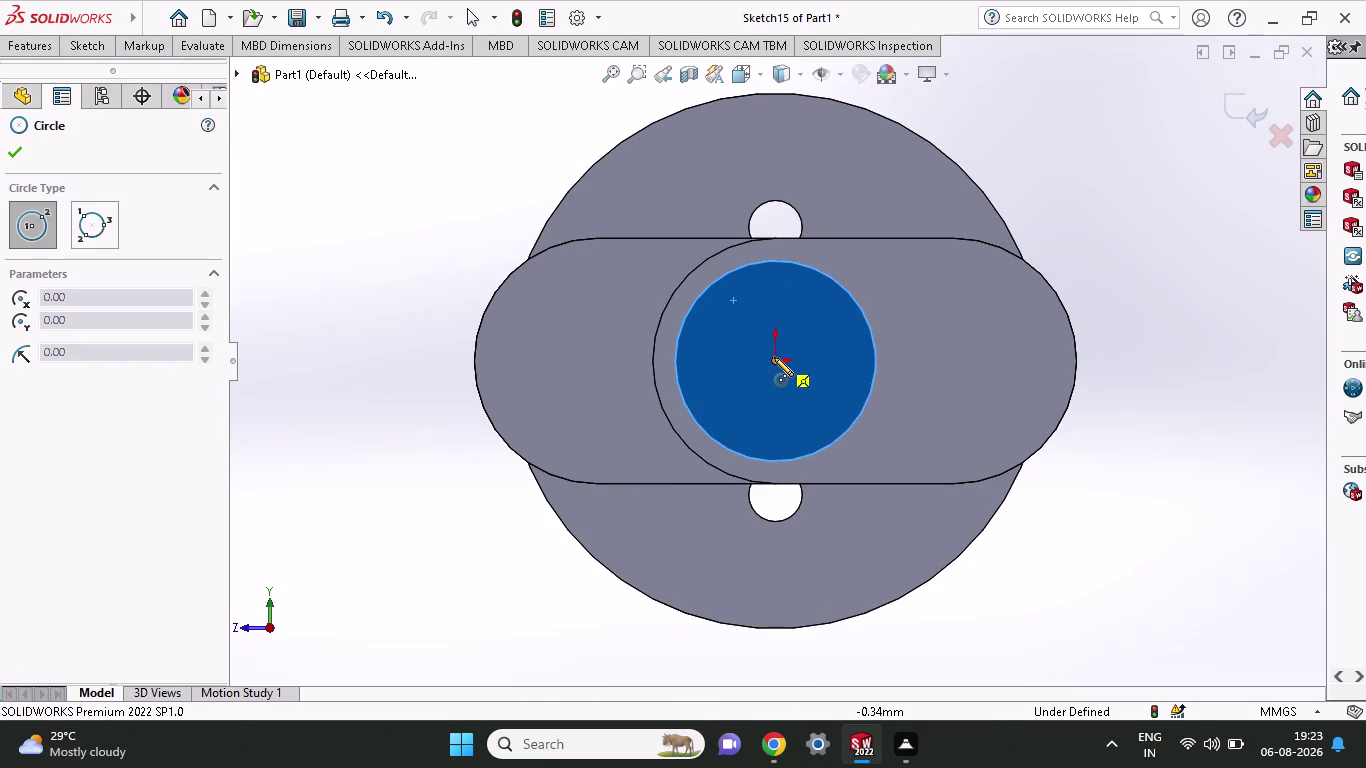
click(774, 357)
click(764, 485)
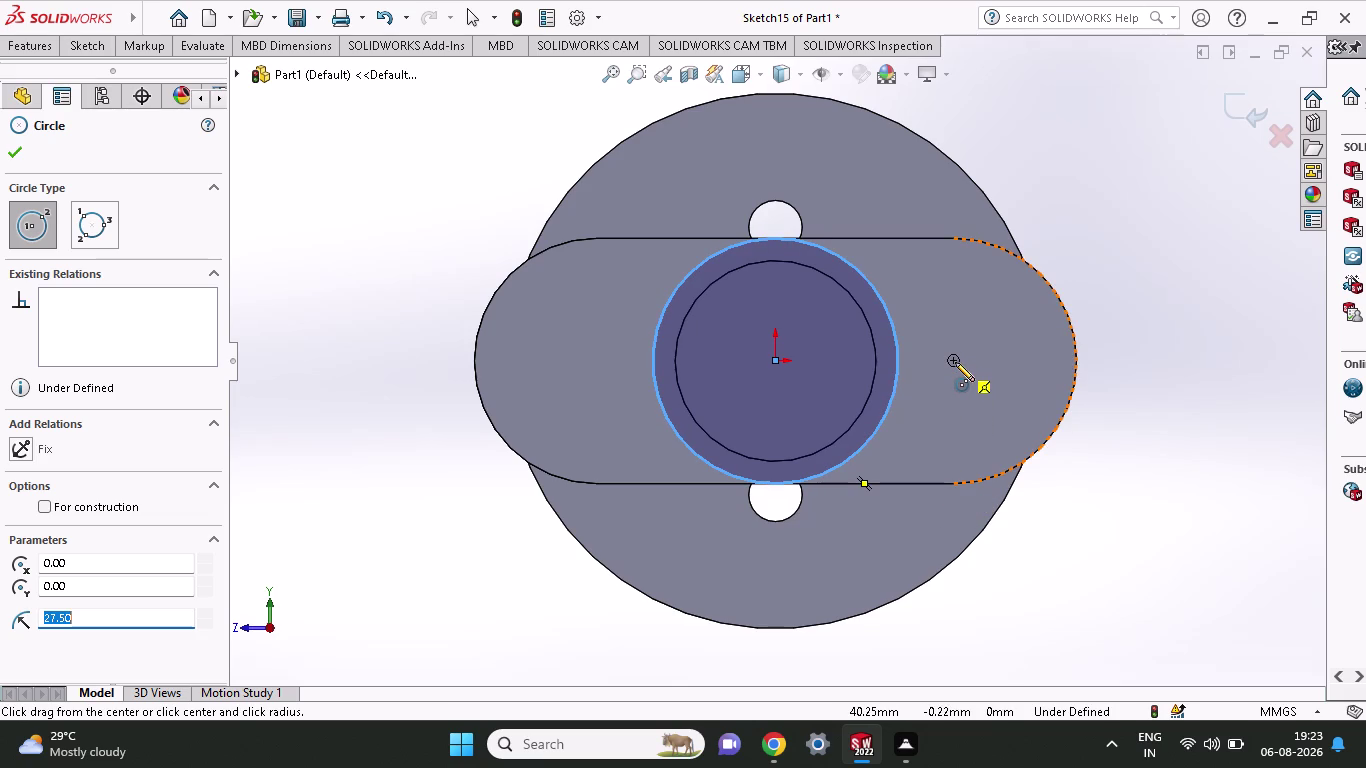
click(955, 359)
click(969, 483)
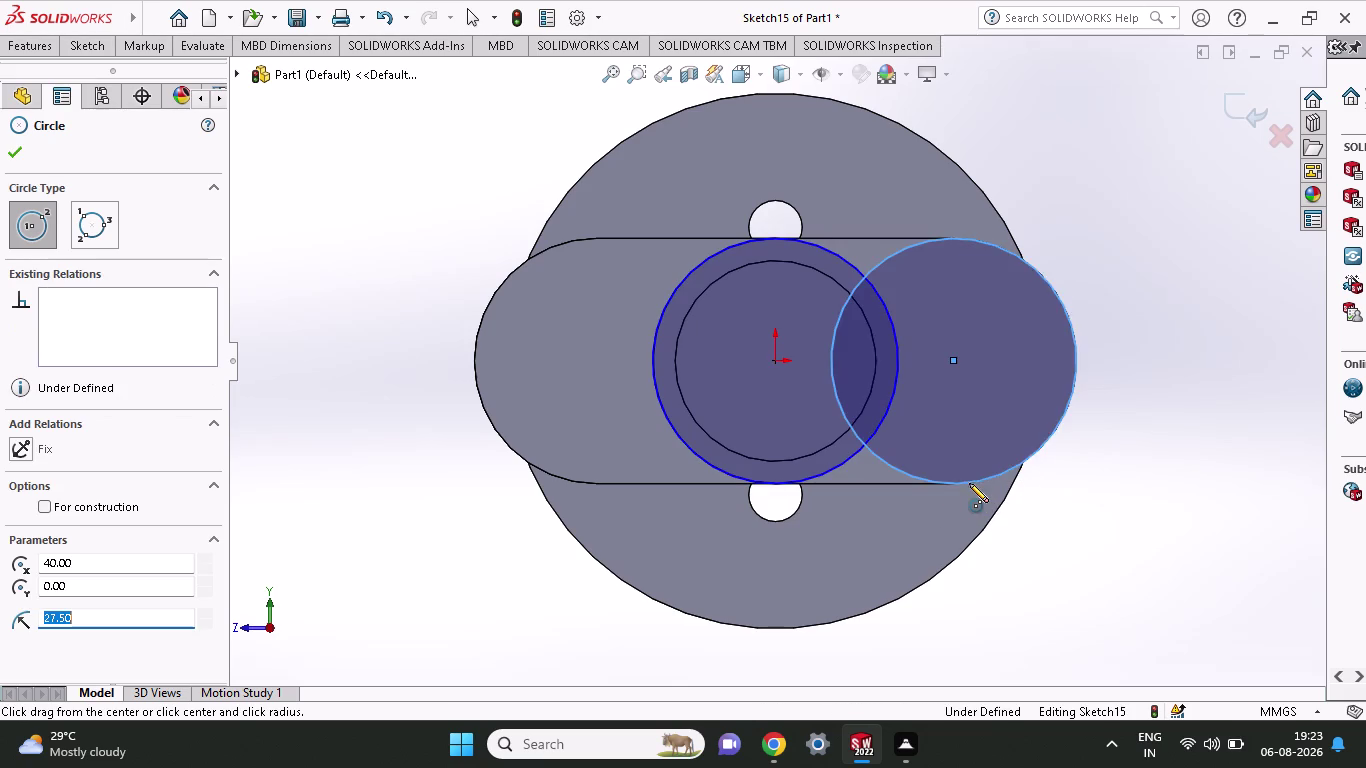
Power-trim away both trial circles.
click(87, 53)
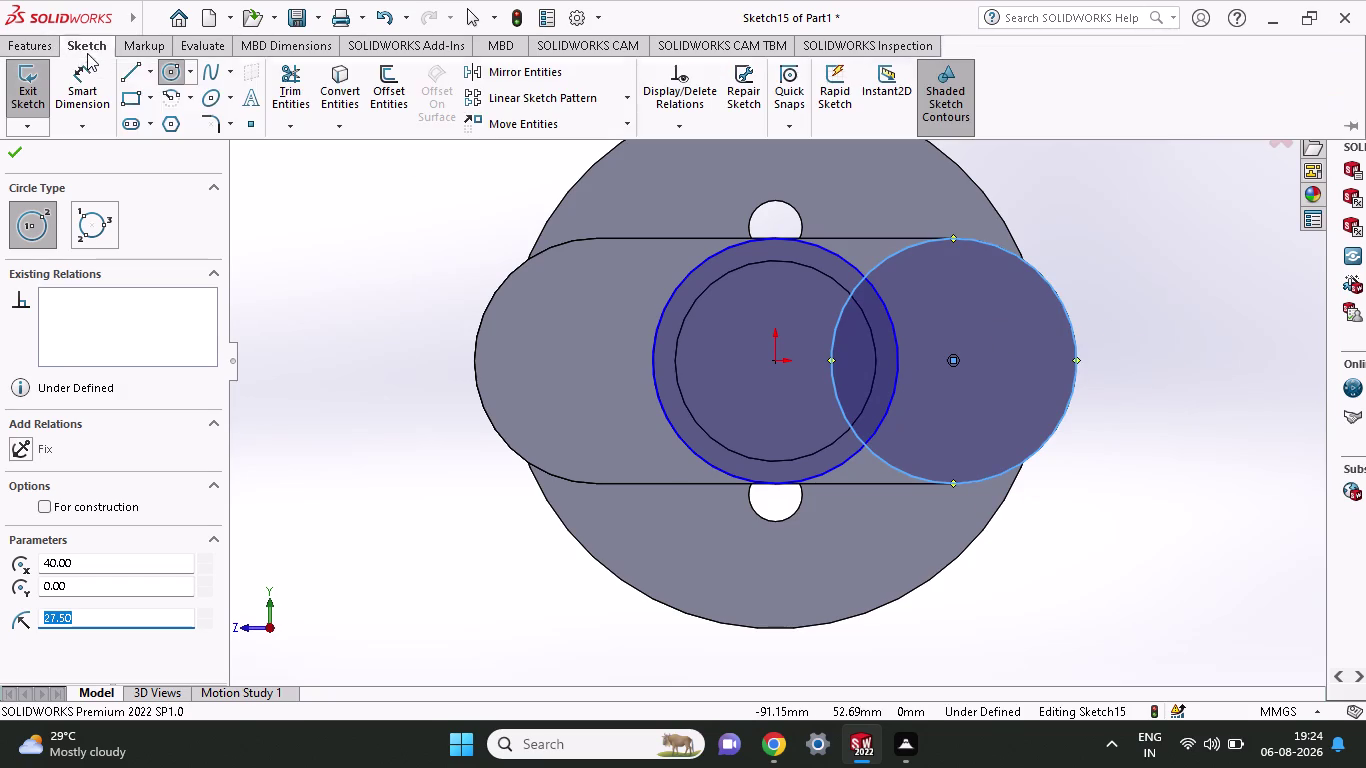
click(307, 81)
drag(786, 305, 946, 304)
drag(819, 267, 911, 268)
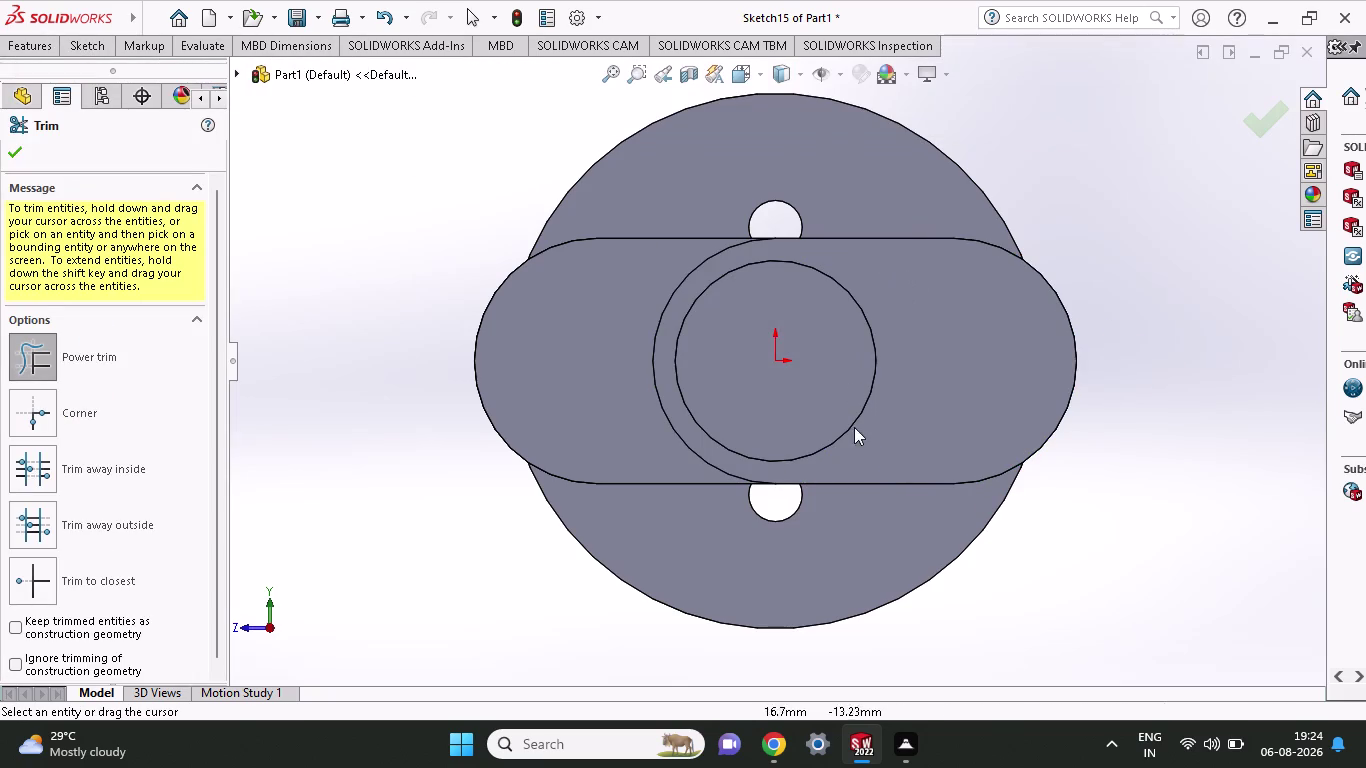
Orbit to inspect the crank webs and shaft end, then exit Trim.
middle_drag(915, 181, 952, 431)
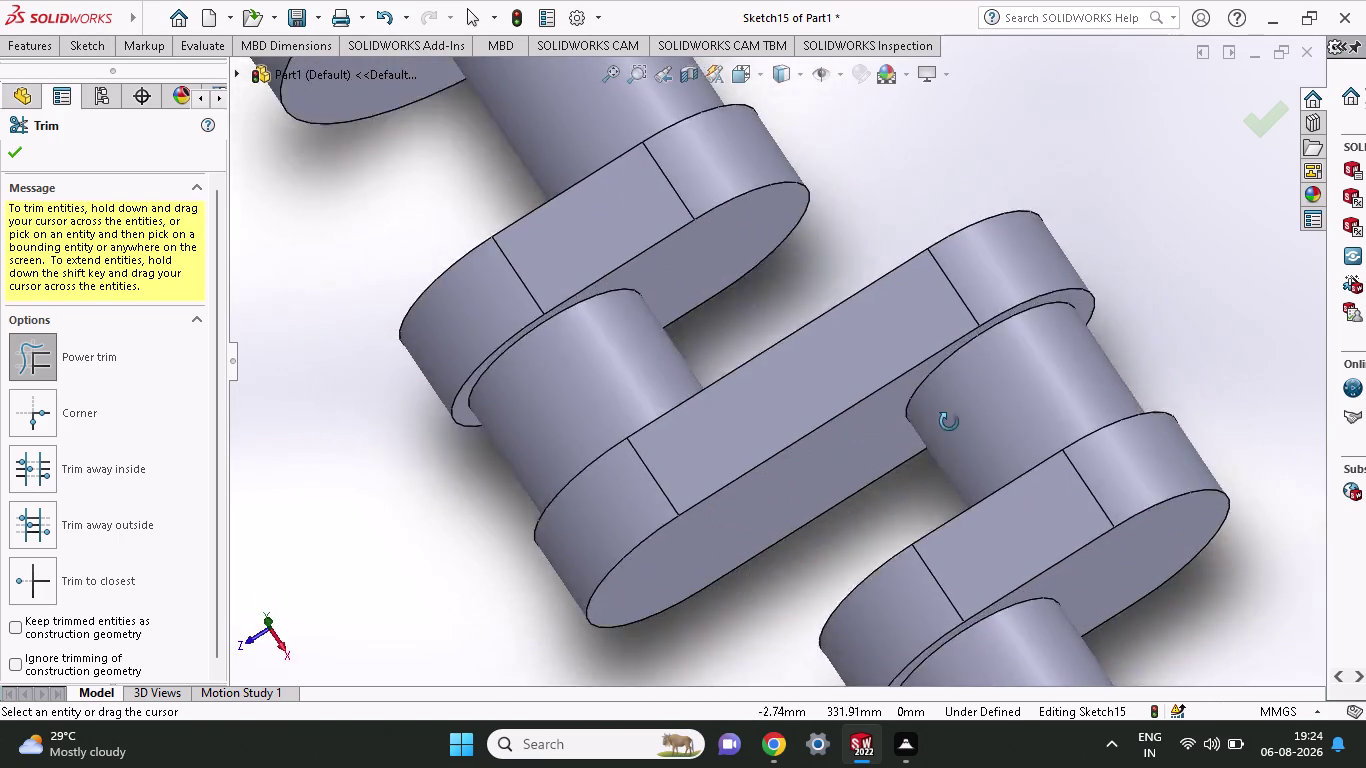
middle_drag(952, 431, 904, 241)
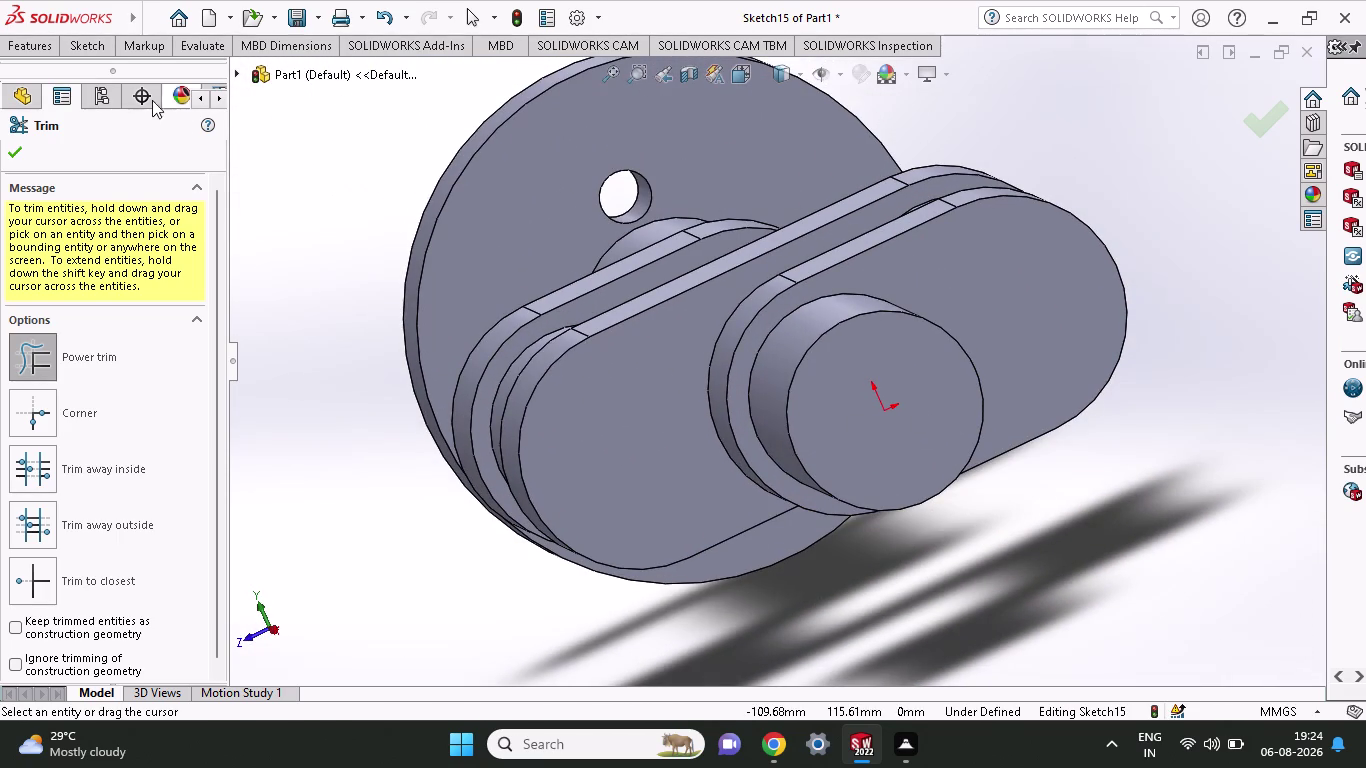
click(100, 47)
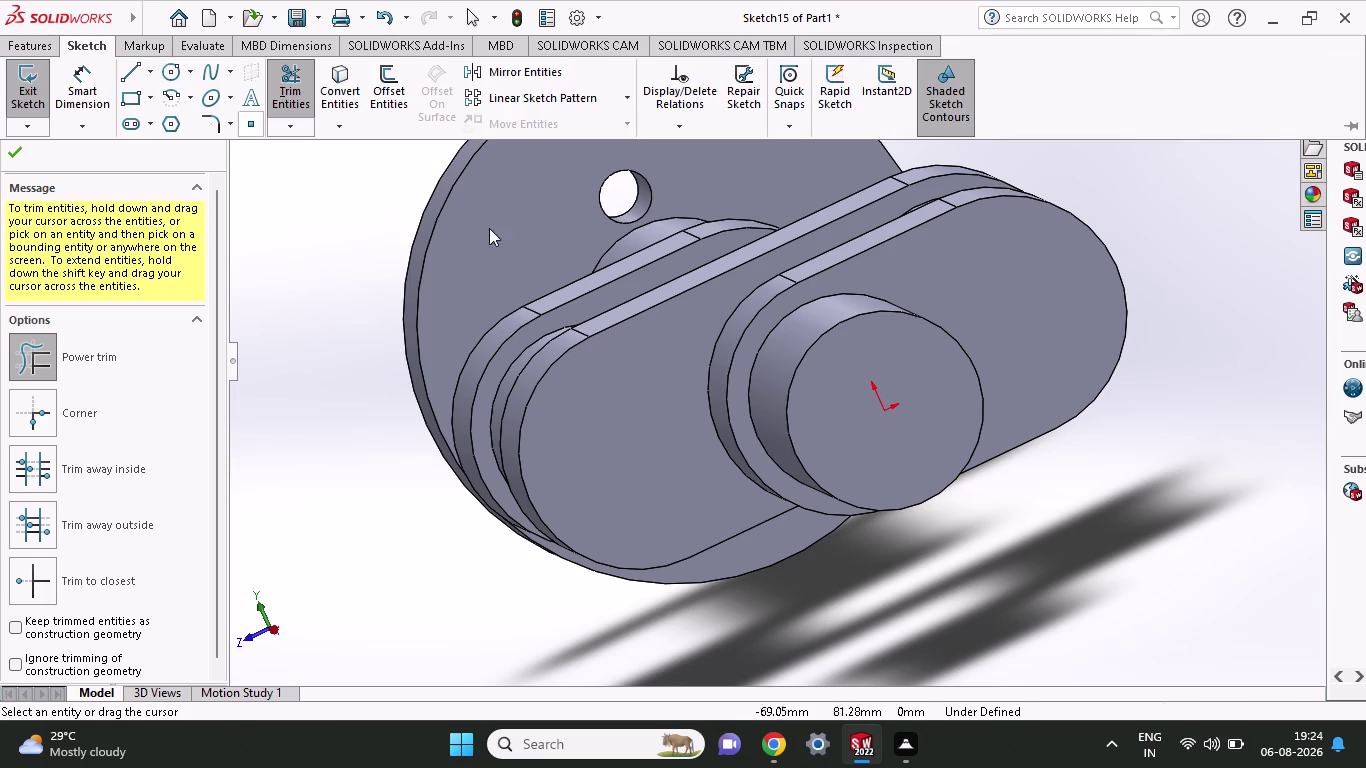
click(922, 421)
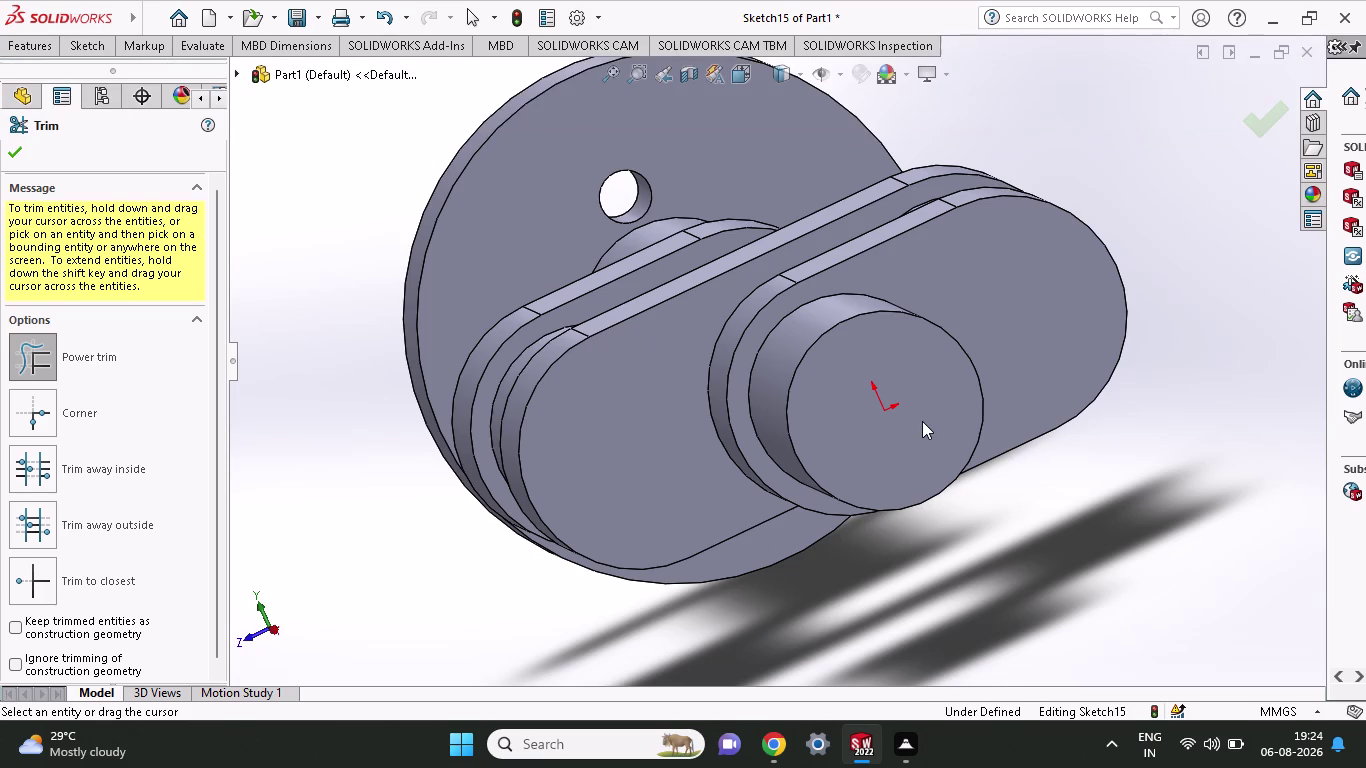
key(Escape)
Reselect the cylinder's end face and dismiss the shortcut menu.
click(877, 443)
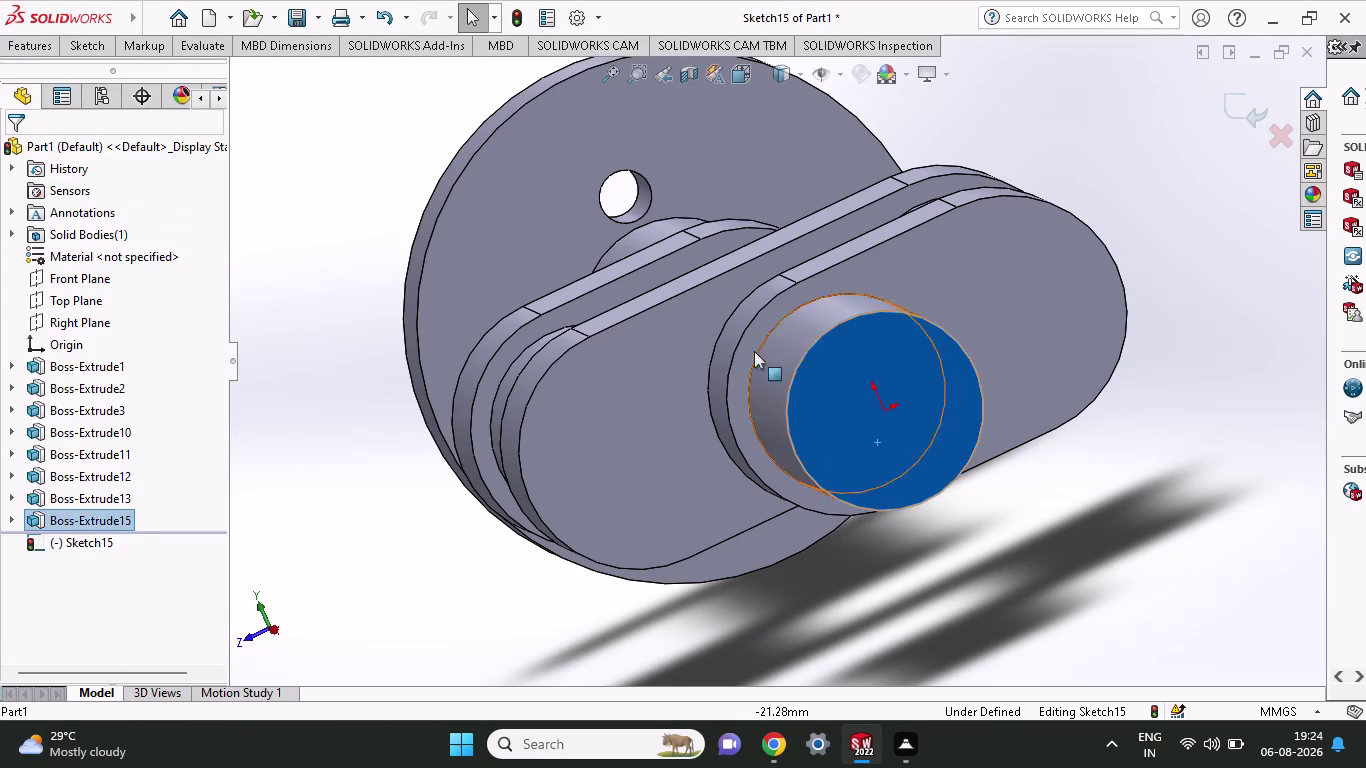
click(33, 48)
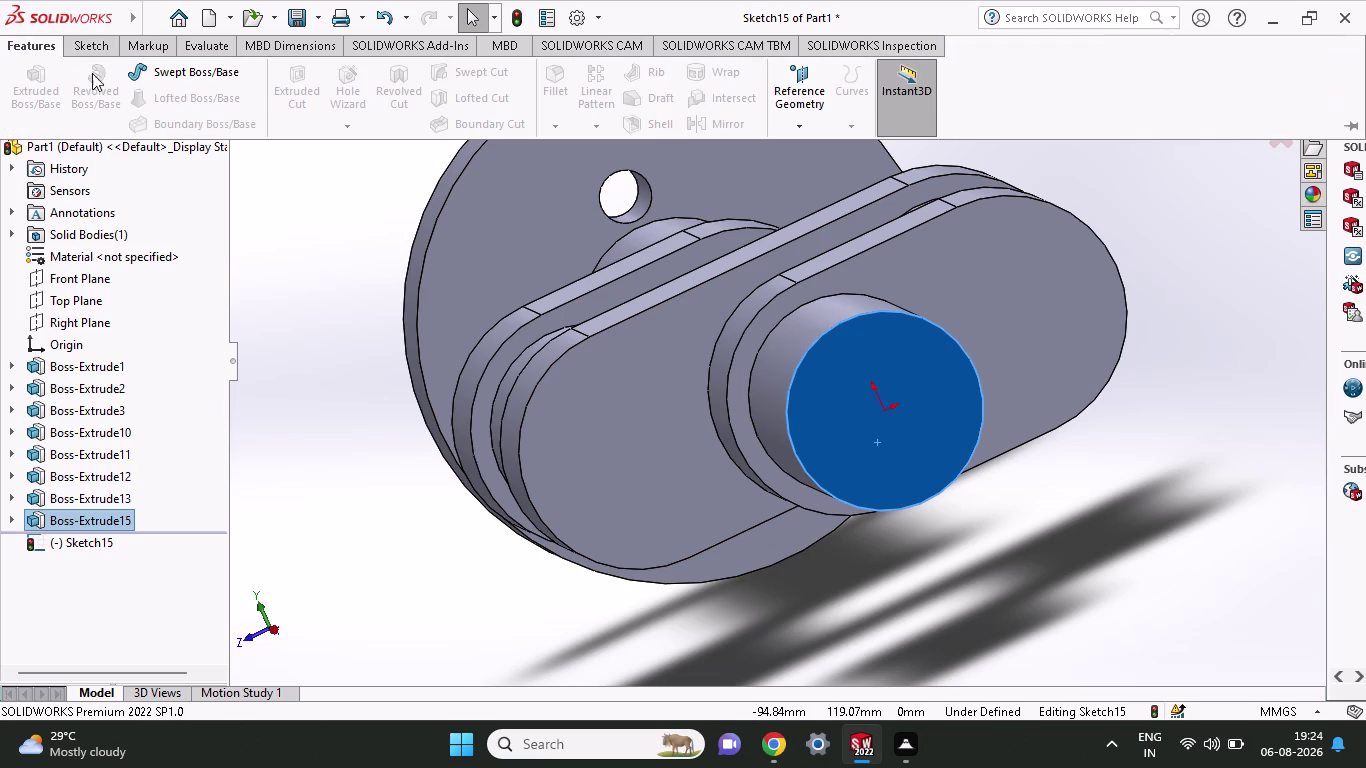
right_click(250, 306)
key(Escape)
key(Escape)
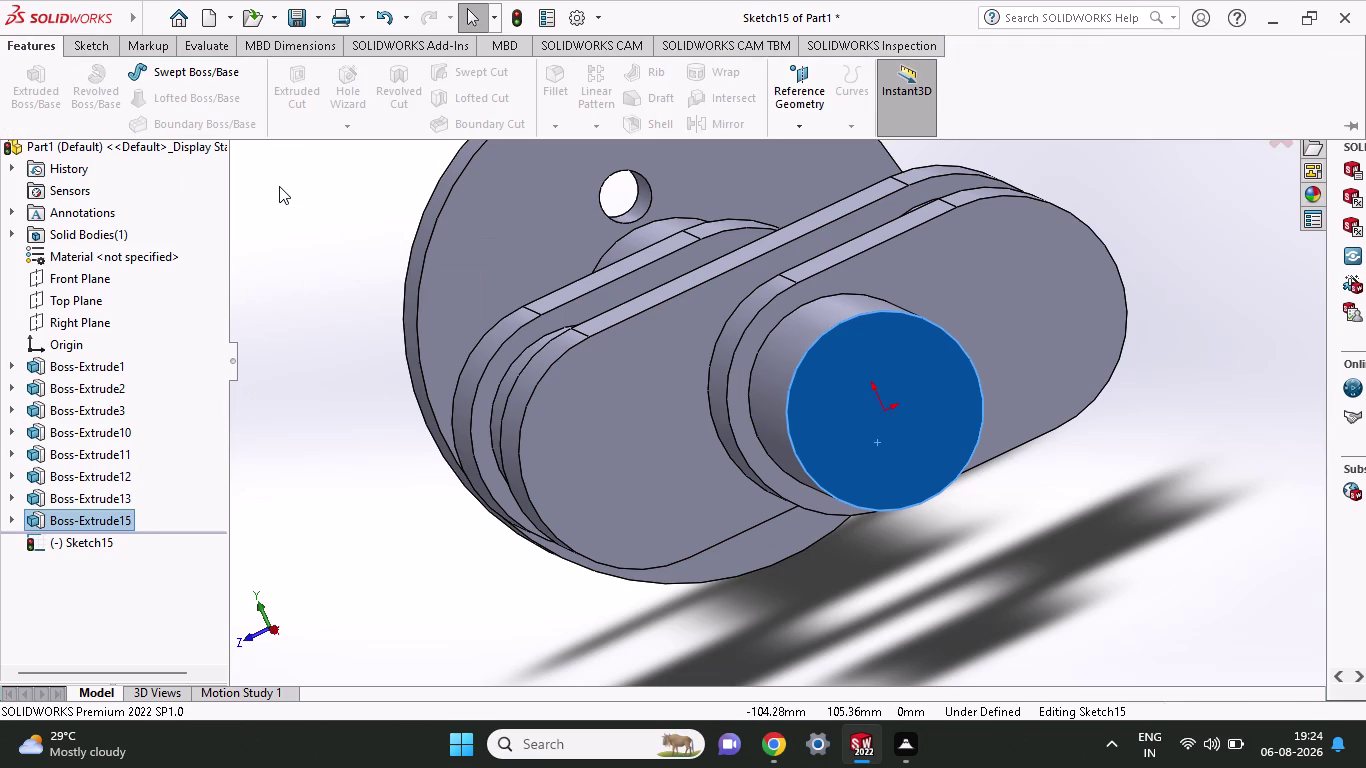
key(Escape)
click(298, 204)
click(293, 231)
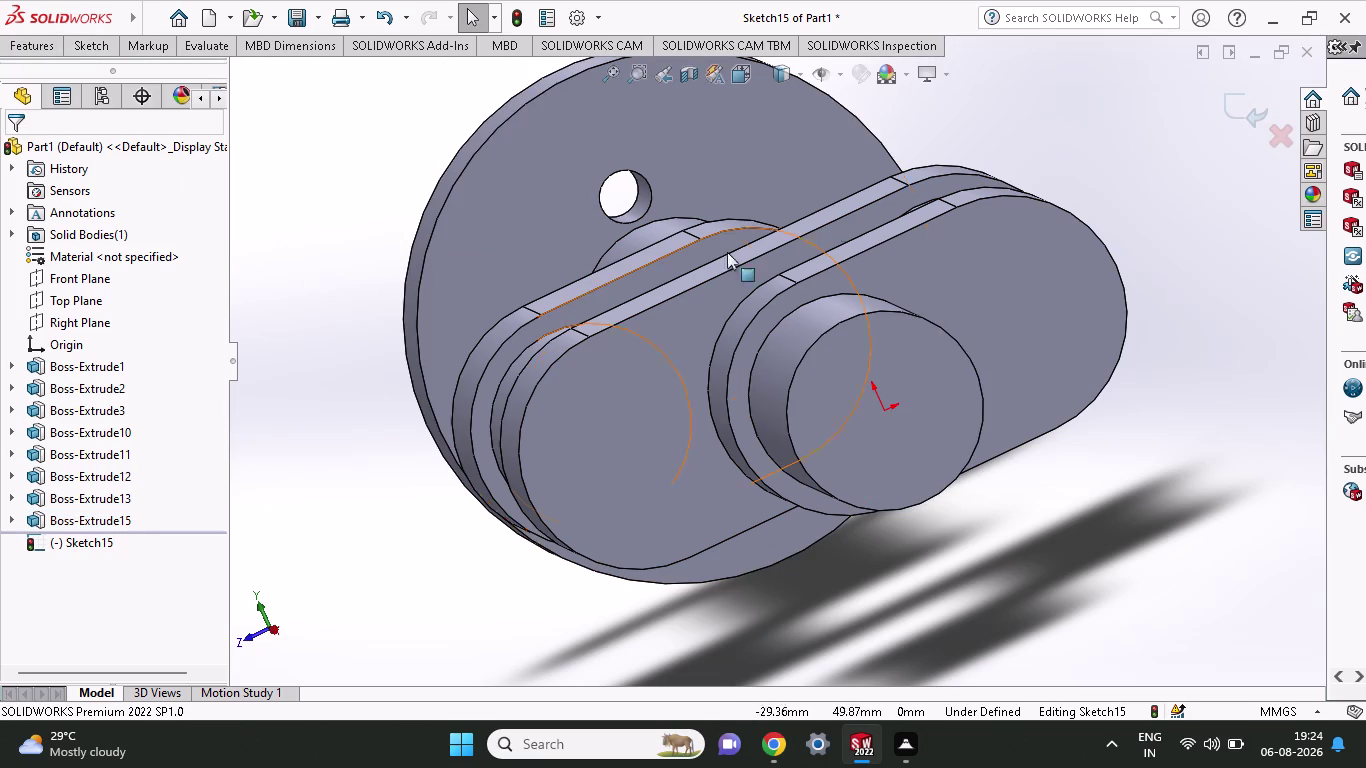
Select the cylinder's end face again and pick the Circle tool.
click(844, 387)
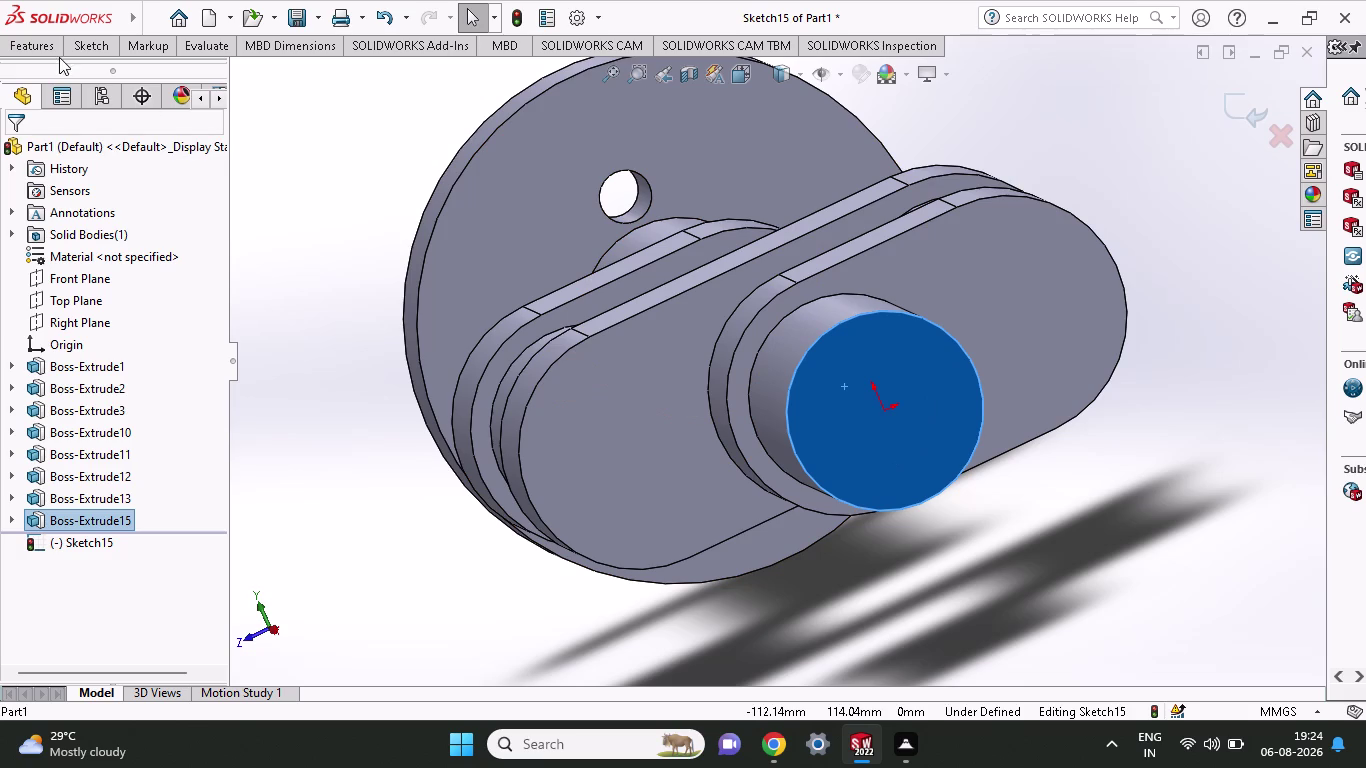
click(51, 52)
click(98, 45)
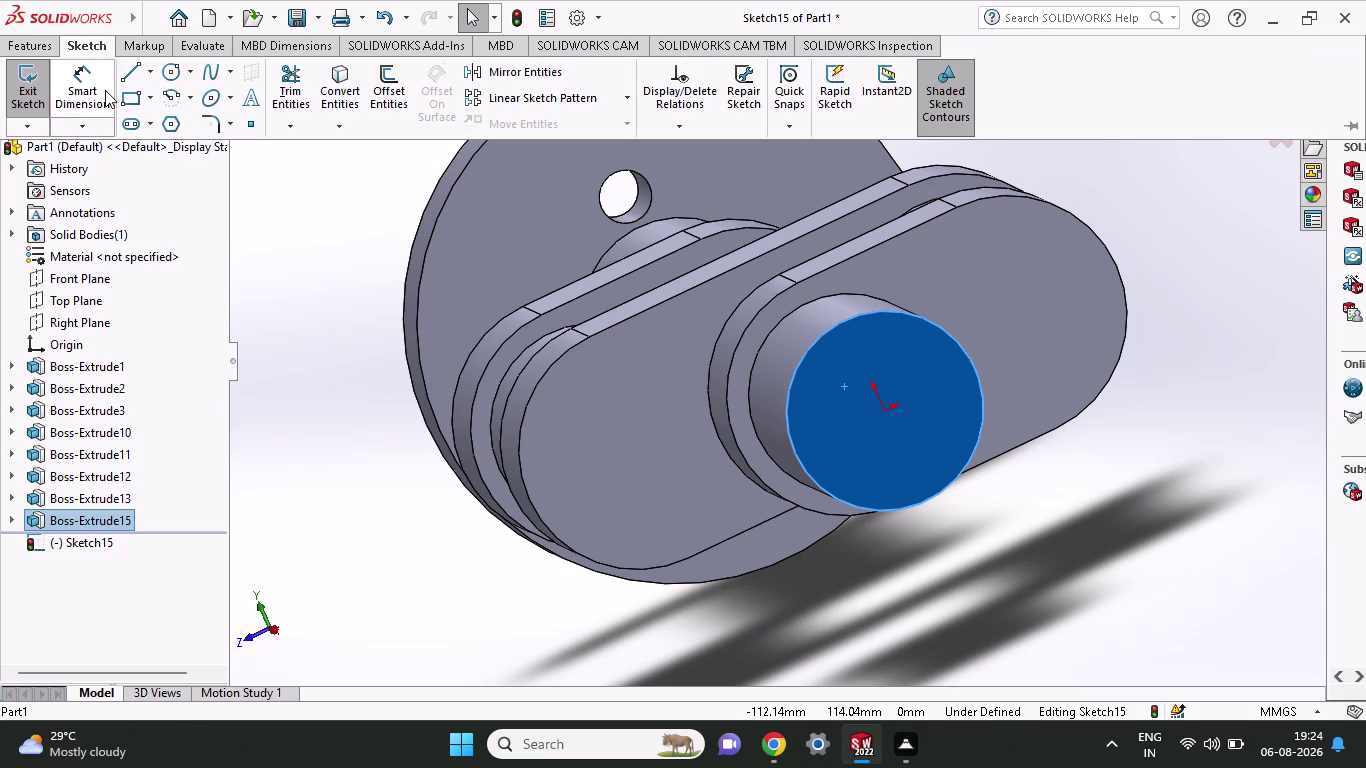
click(165, 78)
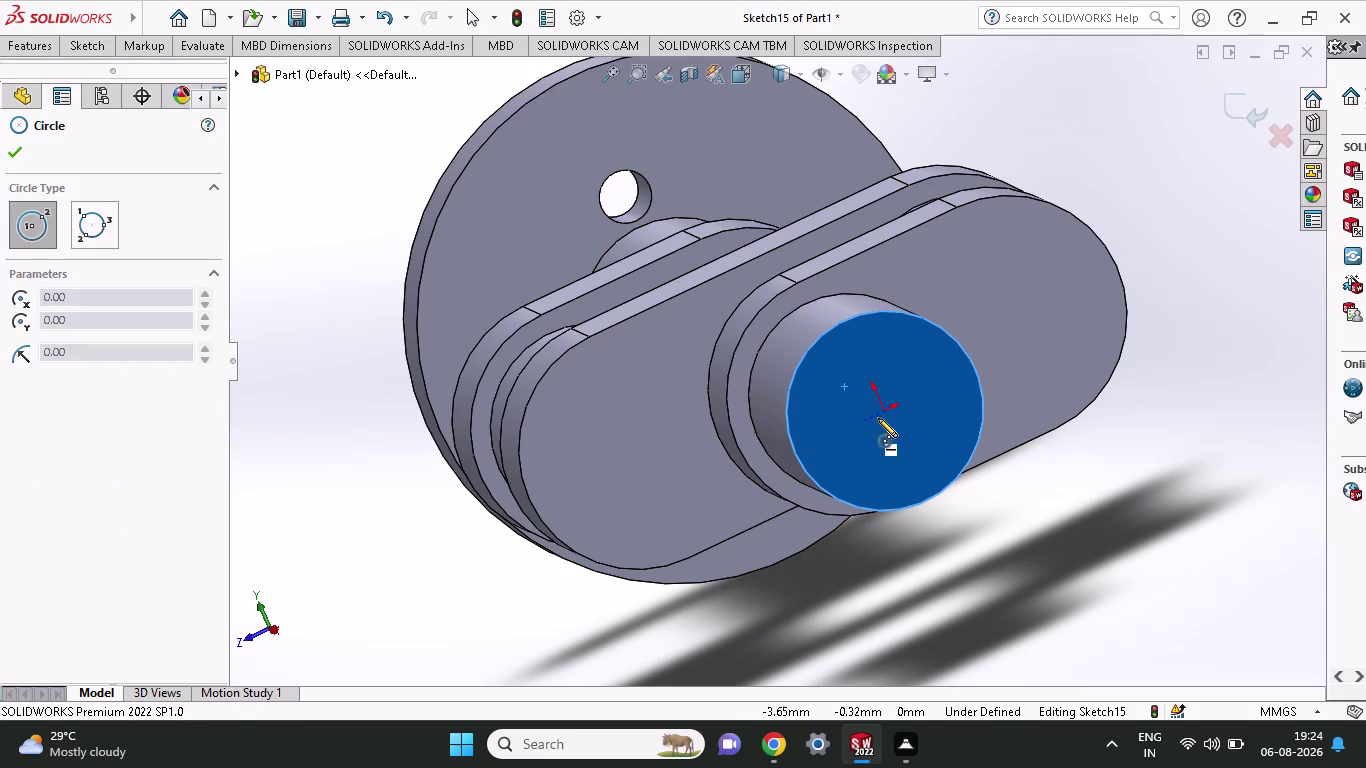
Try a circle at the shaft end, then cancel it.
middle_drag(982, 532, 981, 532)
middle_drag(981, 532, 961, 533)
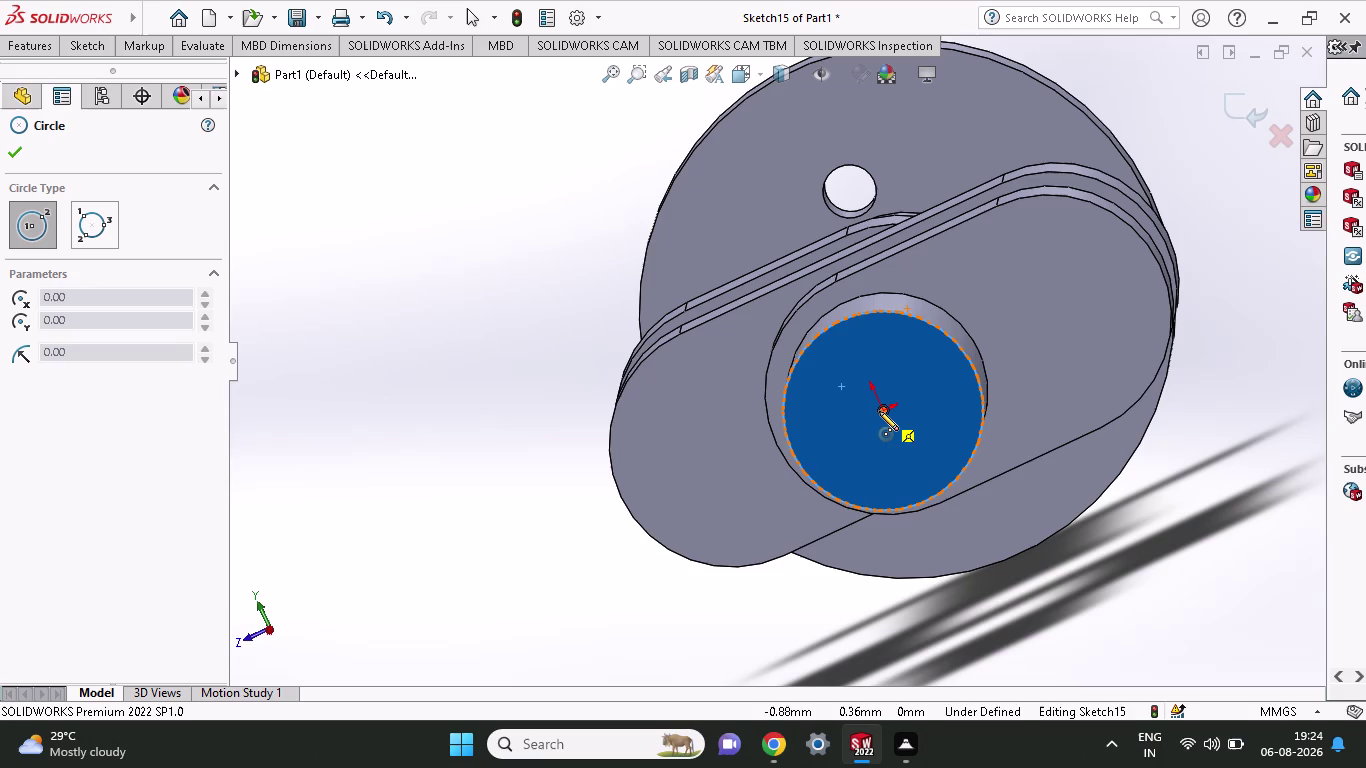
click(879, 411)
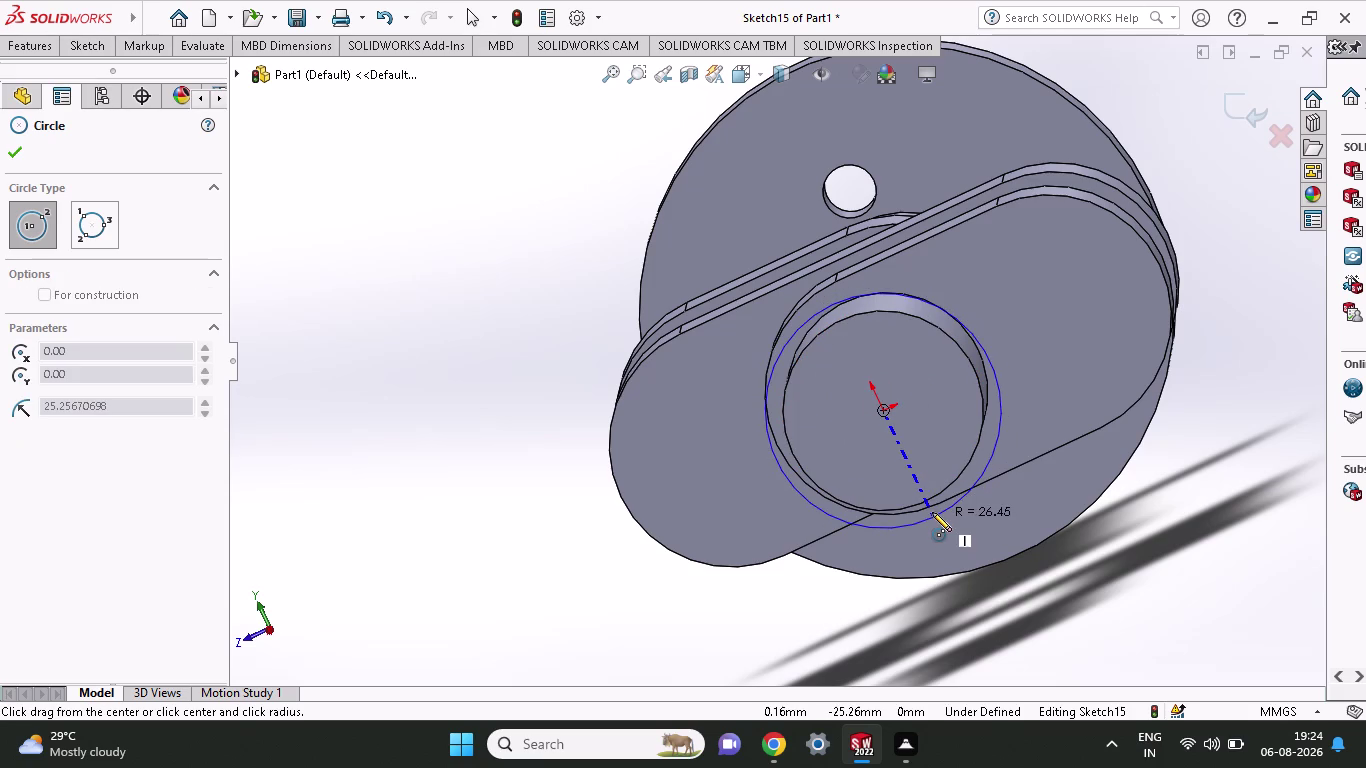
click(255, 637)
click(282, 628)
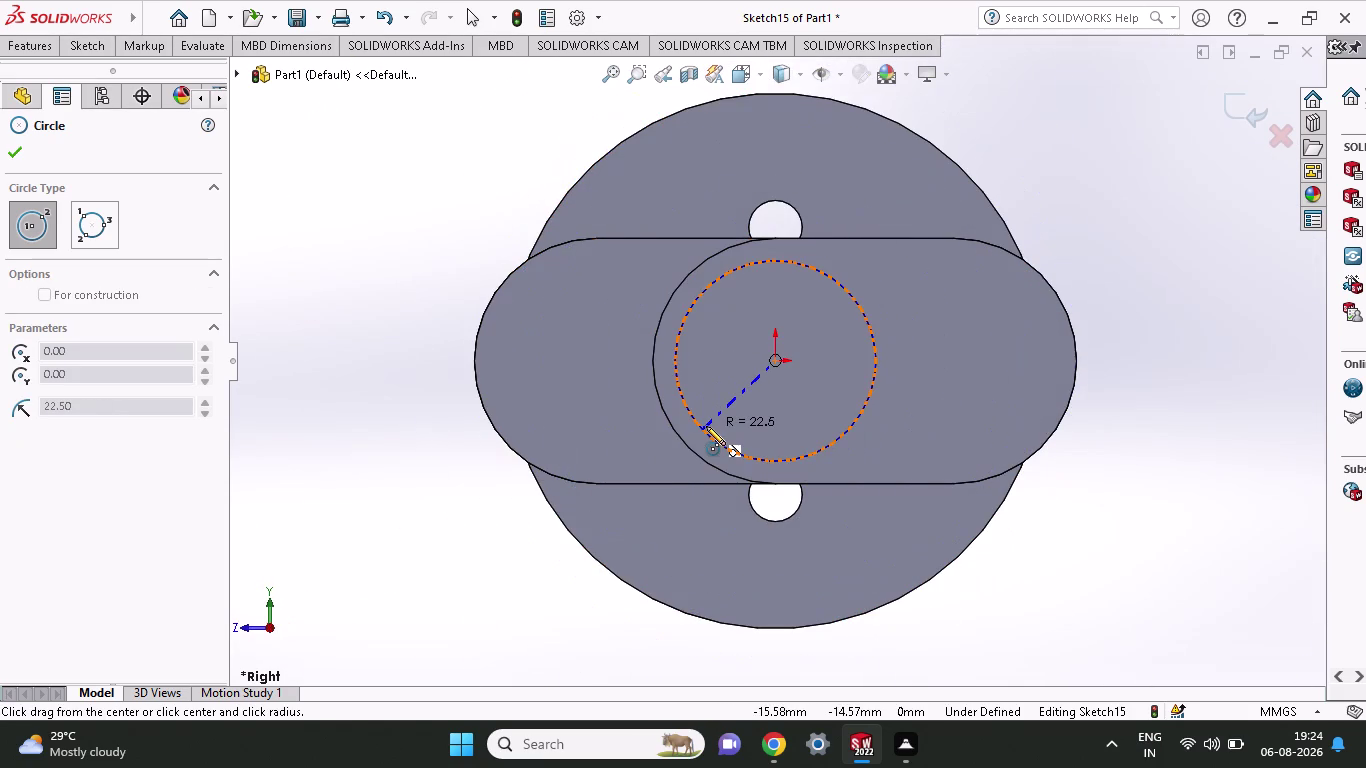
key(Escape)
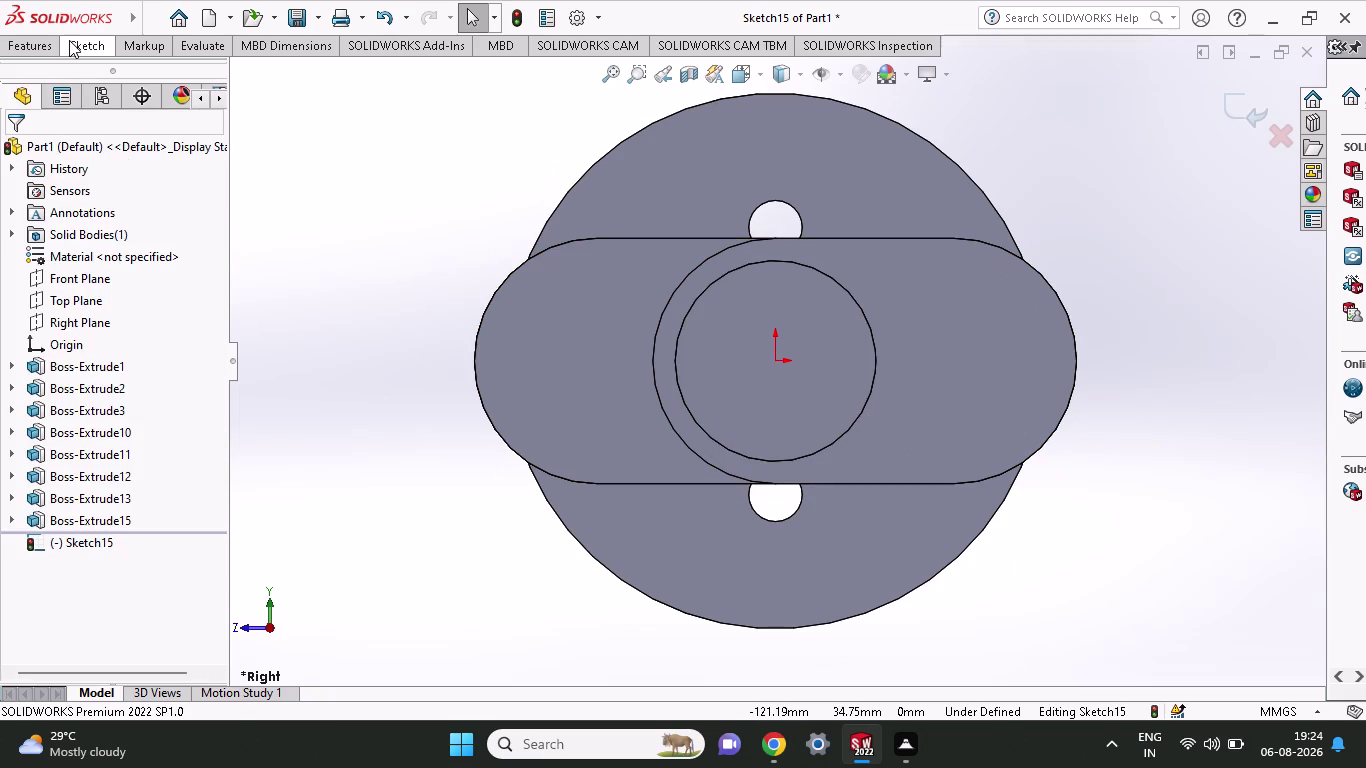
Draw two 27.50 radius circles centred at (-40,0) and (40,0).
click(69, 41)
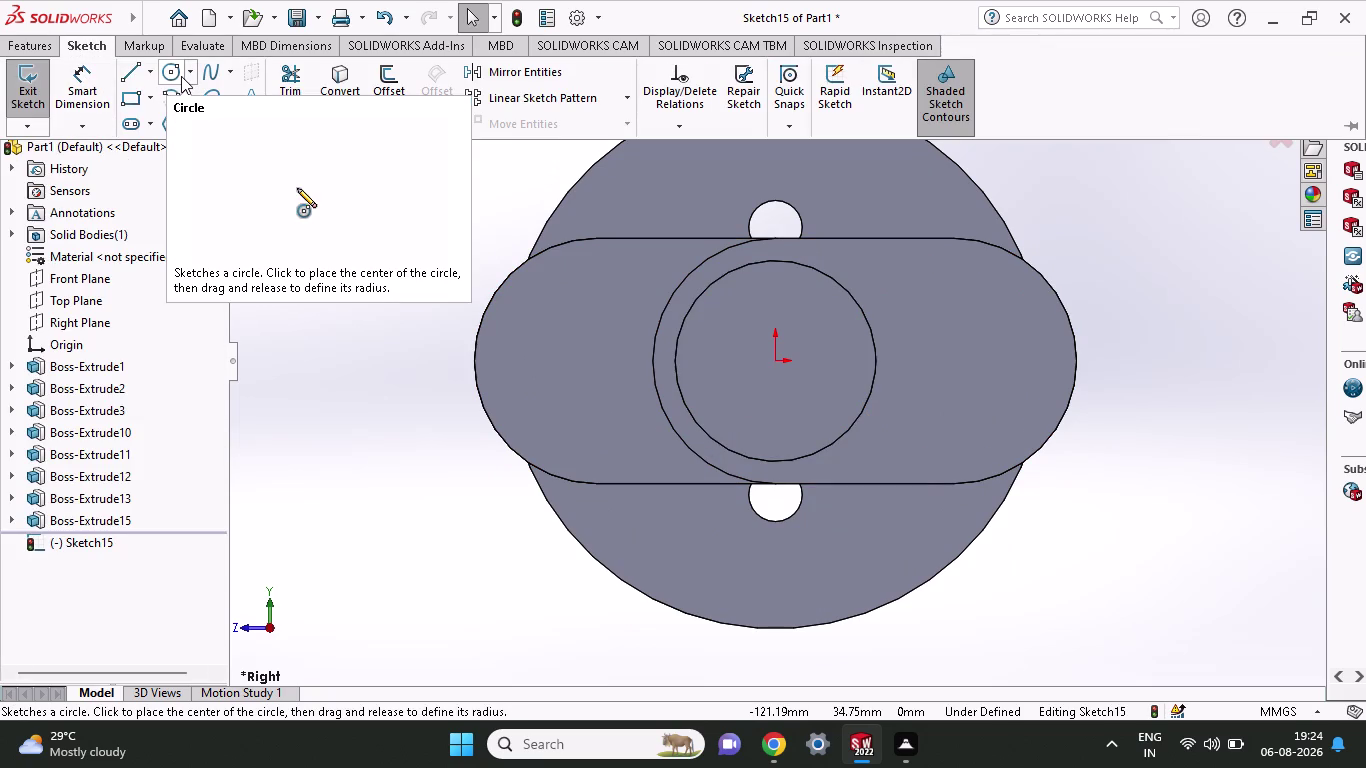
click(181, 76)
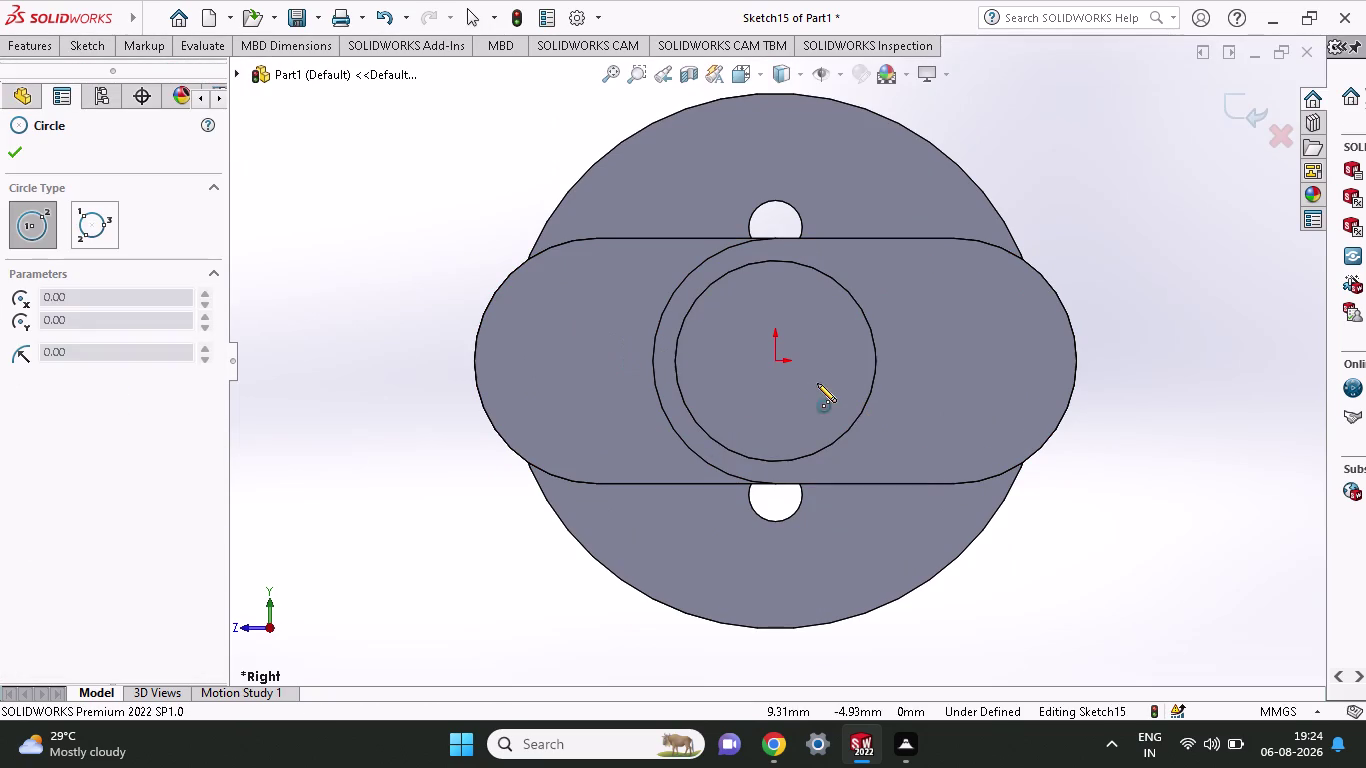
click(597, 360)
click(595, 487)
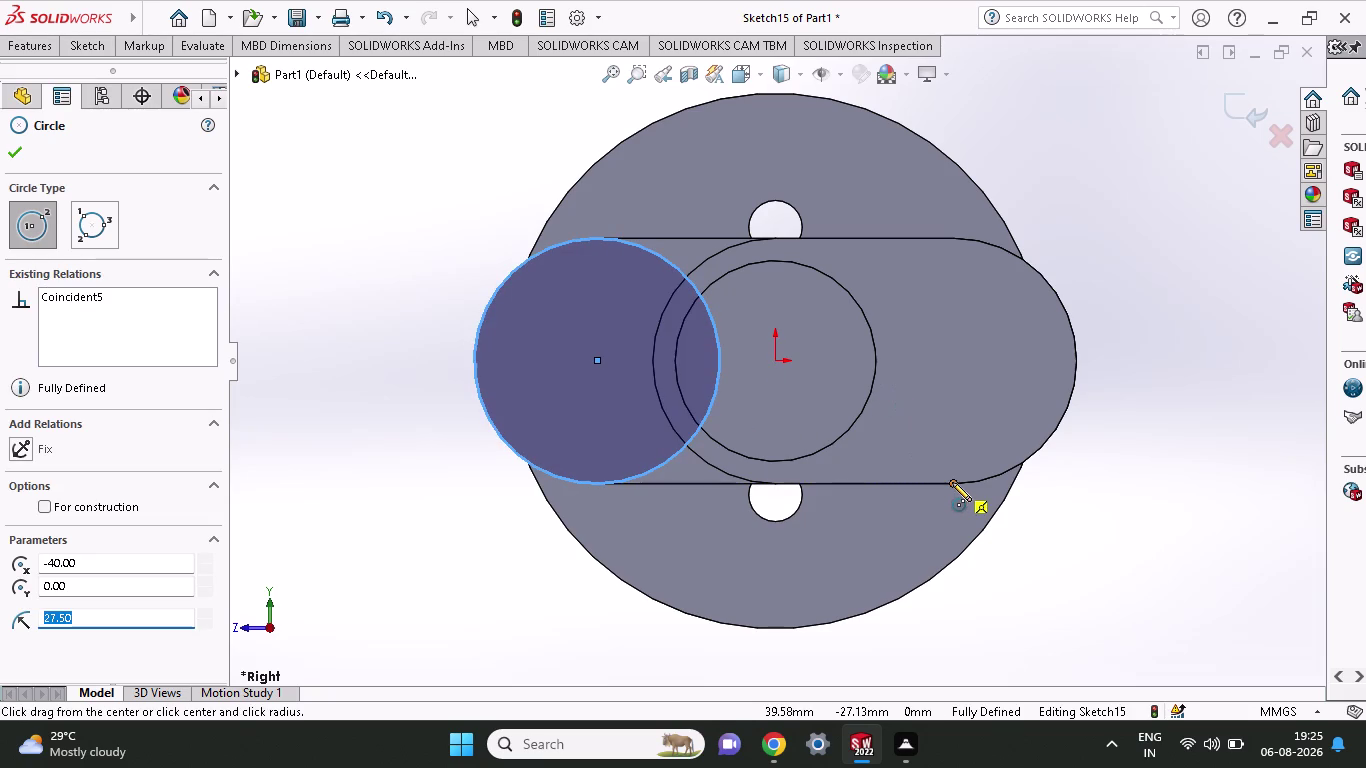
click(949, 360)
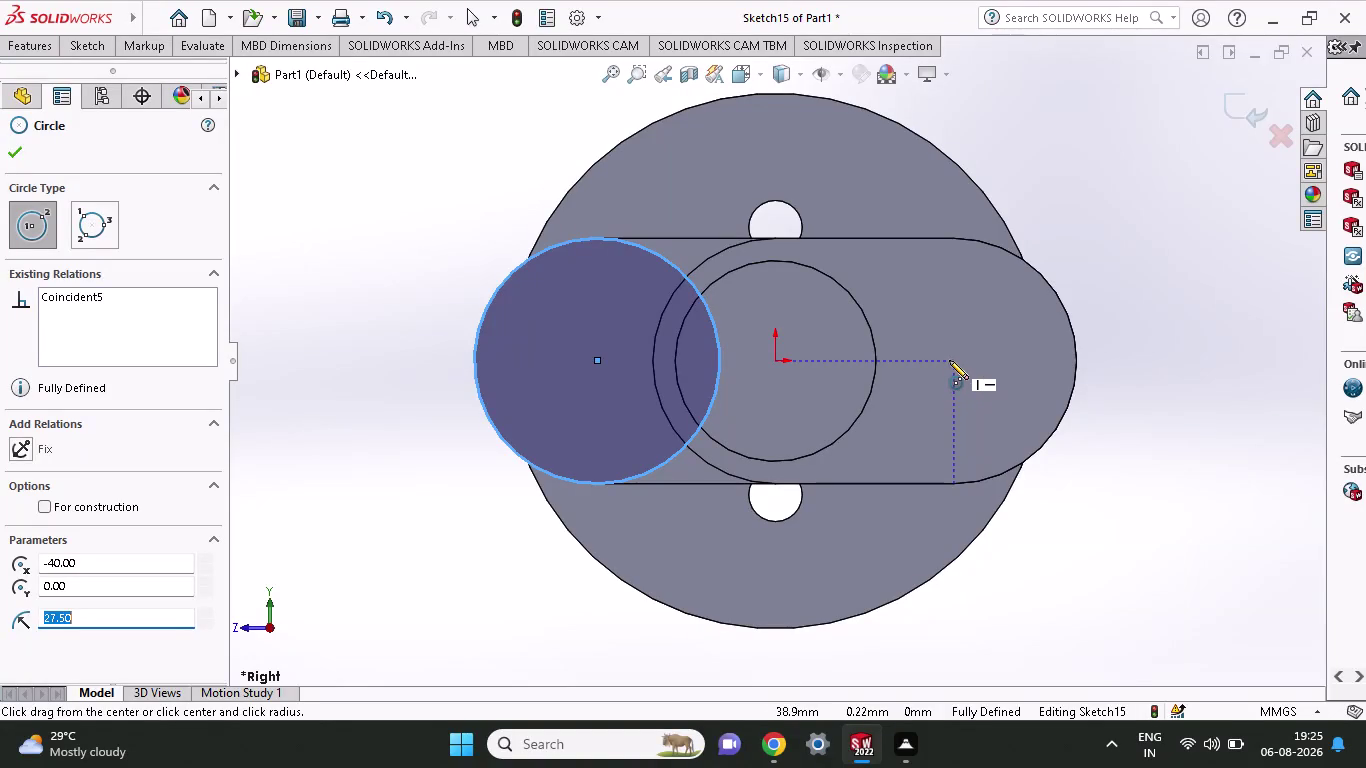
click(966, 483)
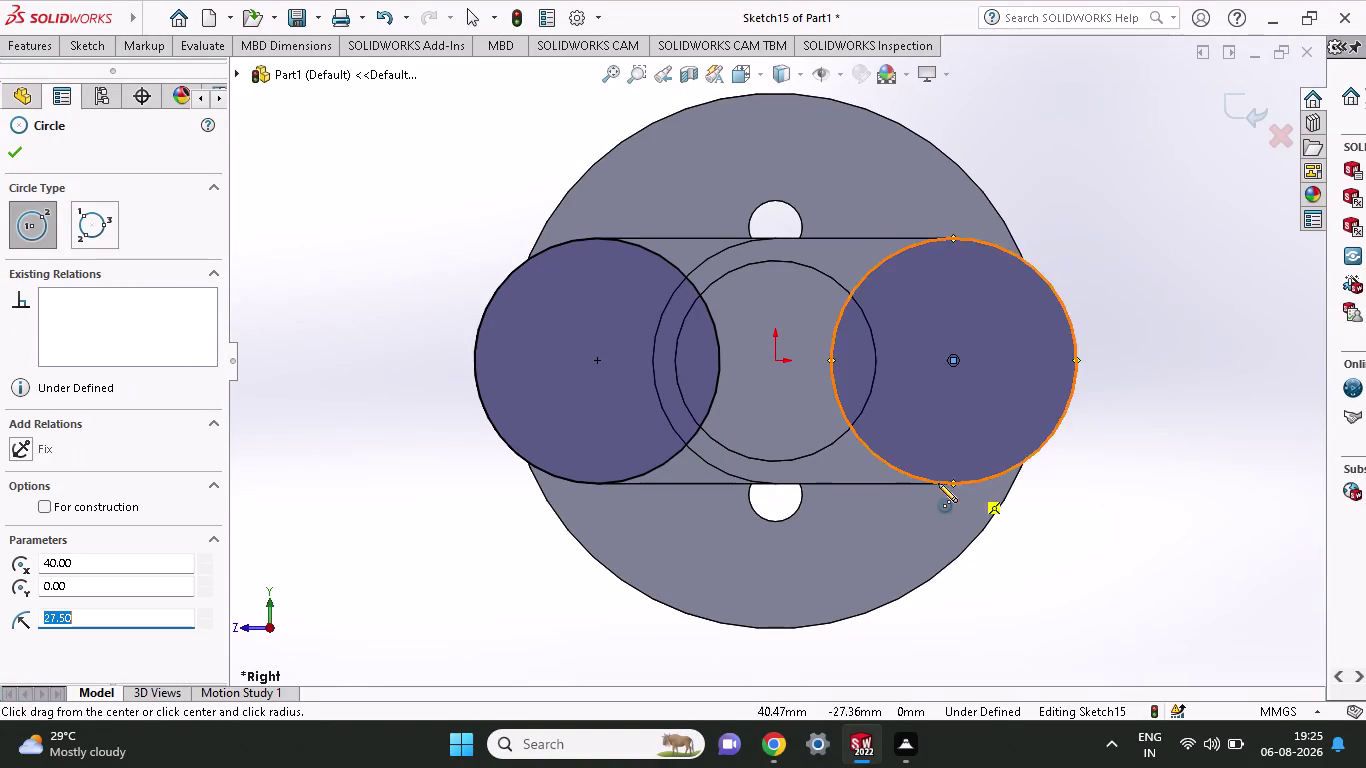
Begin trimming the overlapping sketch curves.
click(86, 50)
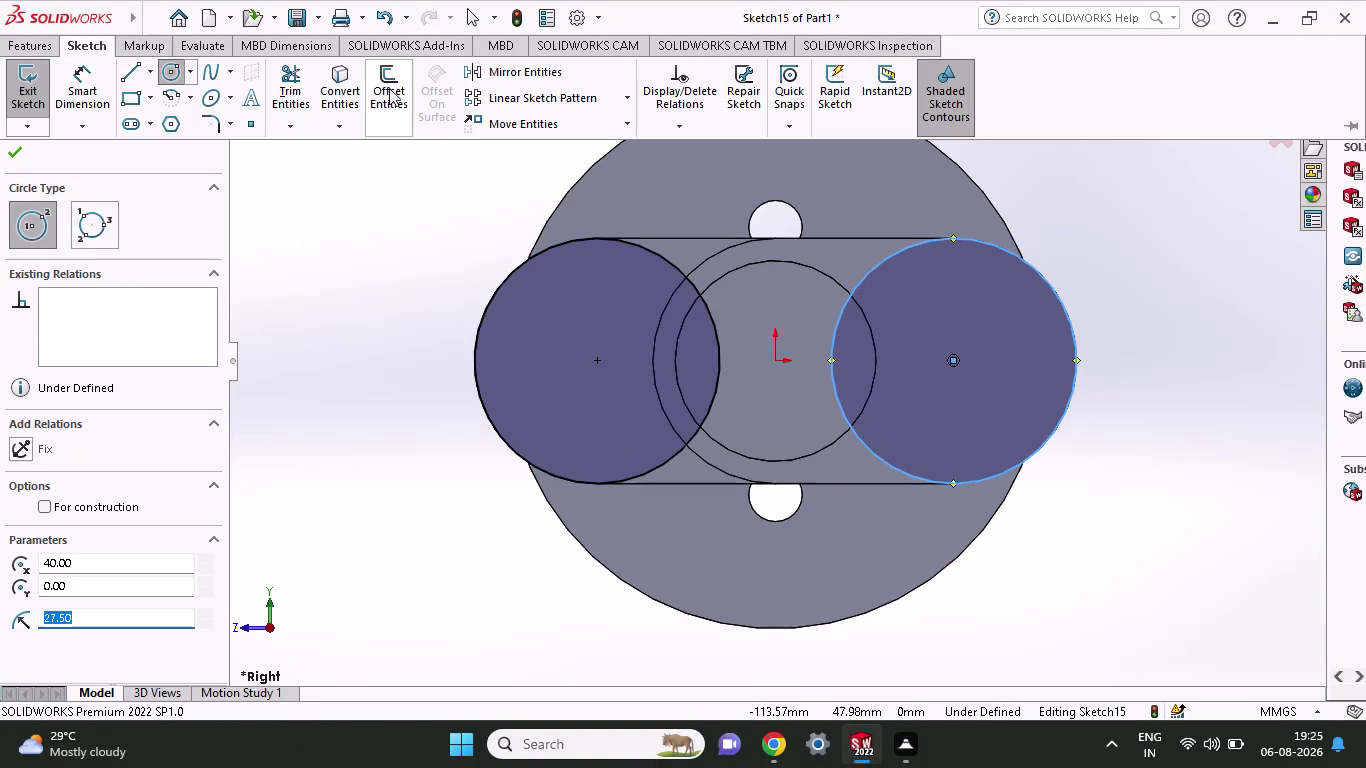
click(278, 80)
drag(733, 313, 685, 332)
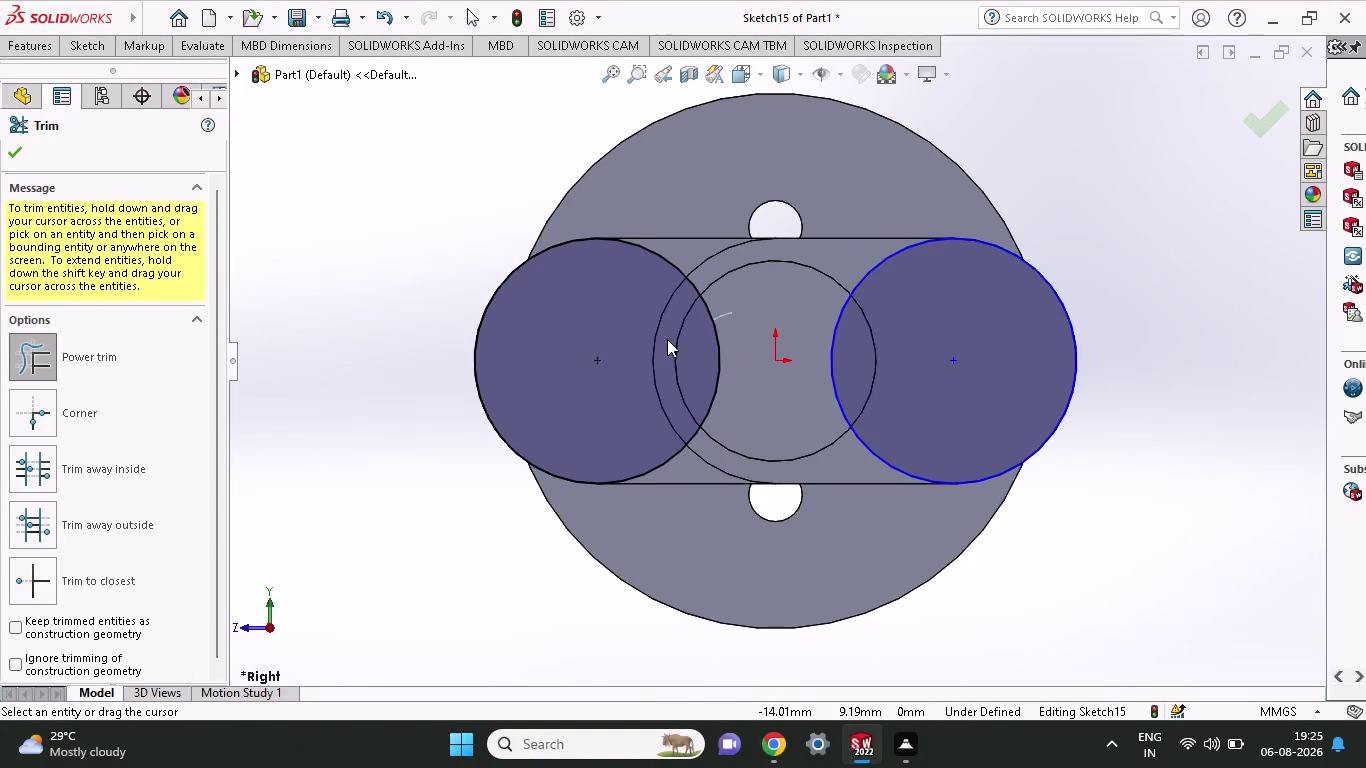
Finish the trim drag, orbit to face the shaft end, and exit Trim.
drag(685, 332, 974, 347)
middle_drag(816, 344, 829, 386)
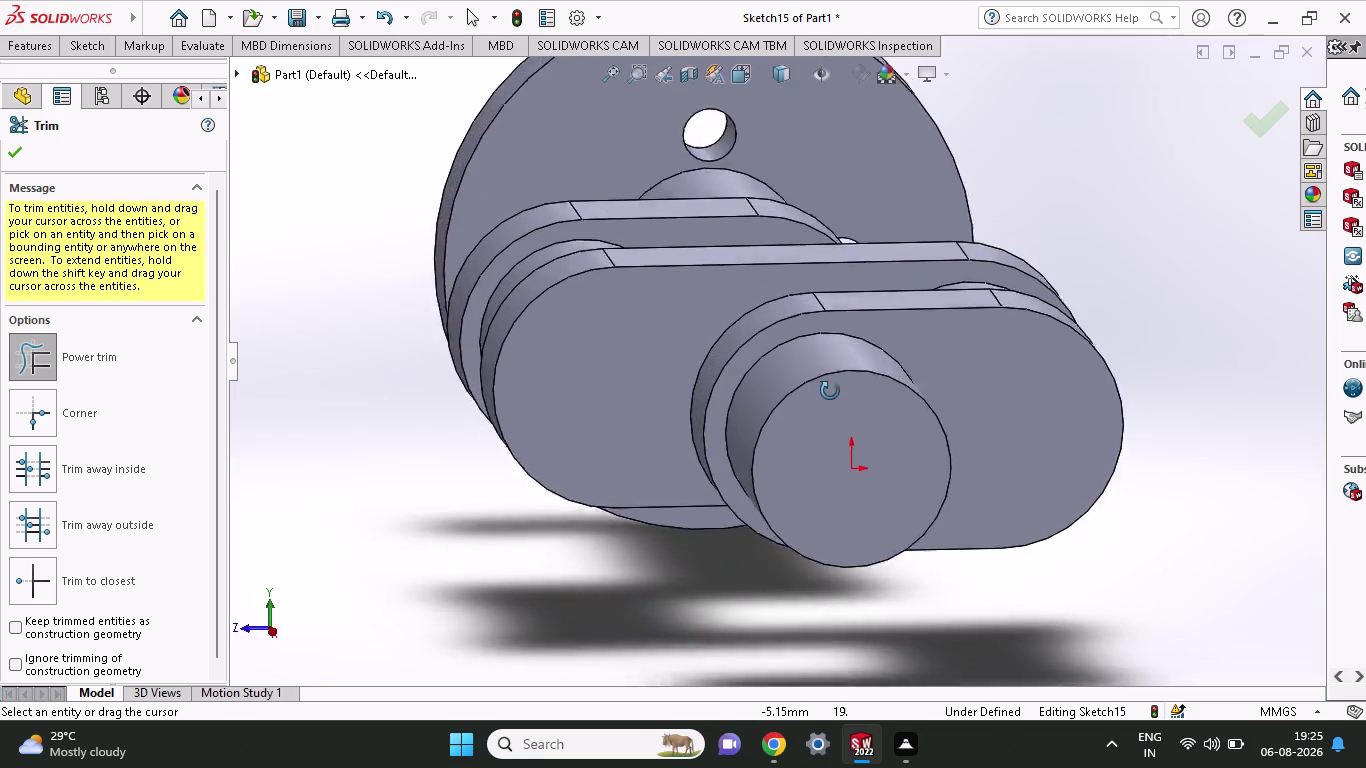
middle_drag(829, 386, 837, 429)
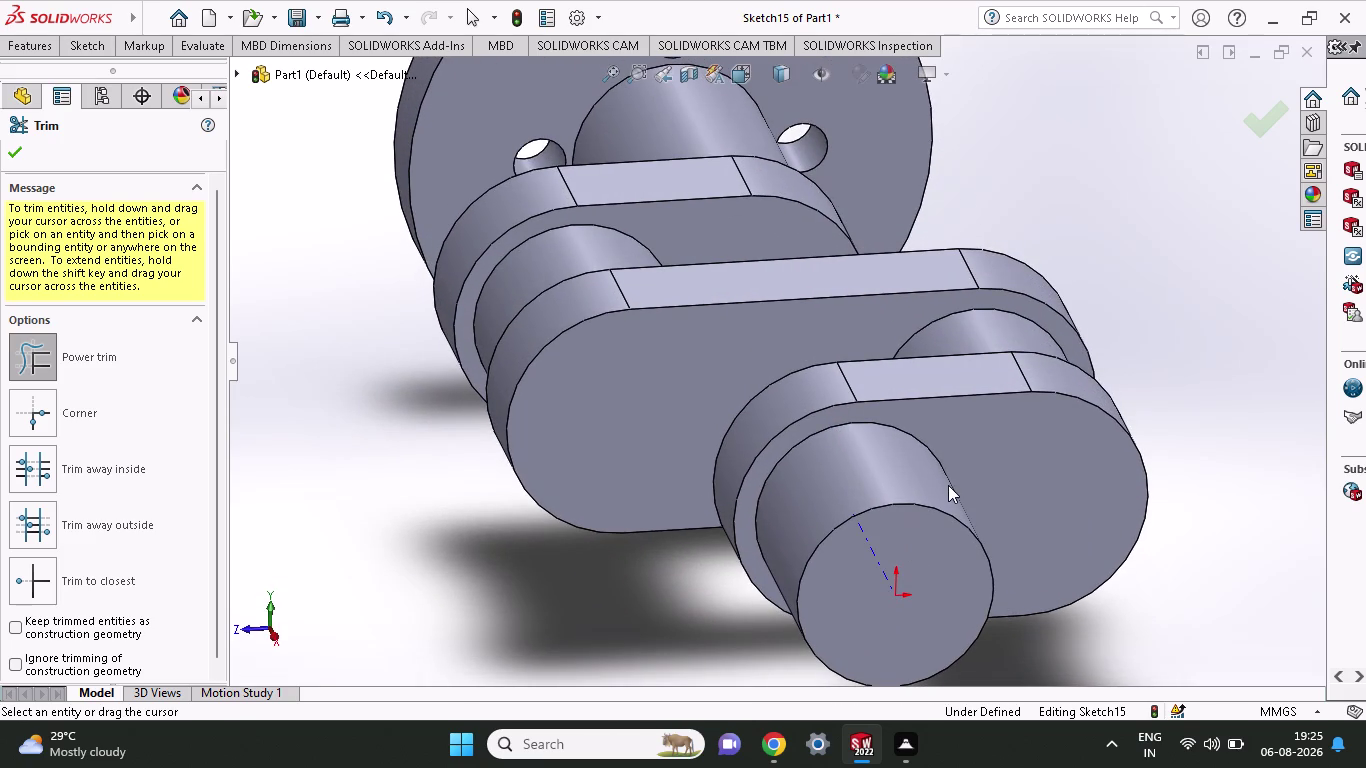
middle_drag(948, 485, 928, 440)
click(876, 646)
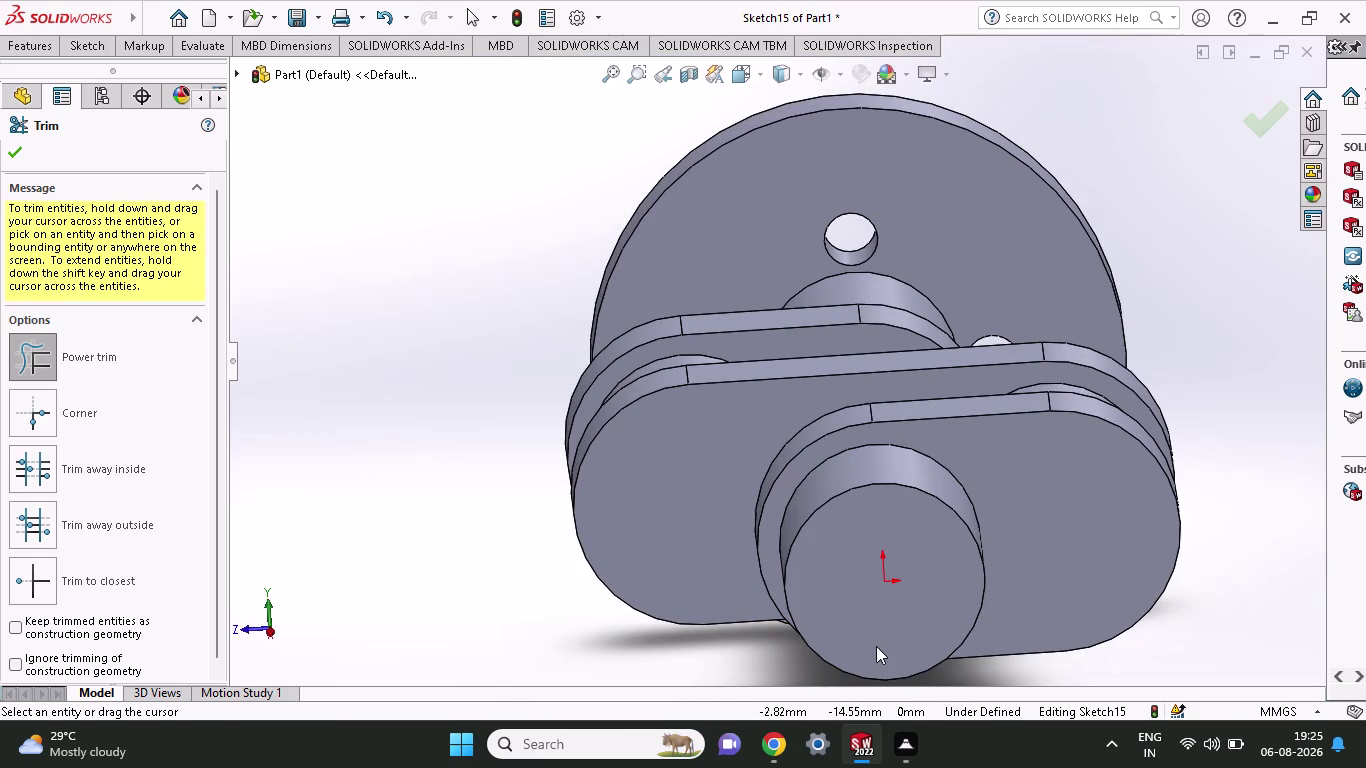
click(876, 629)
key(Escape)
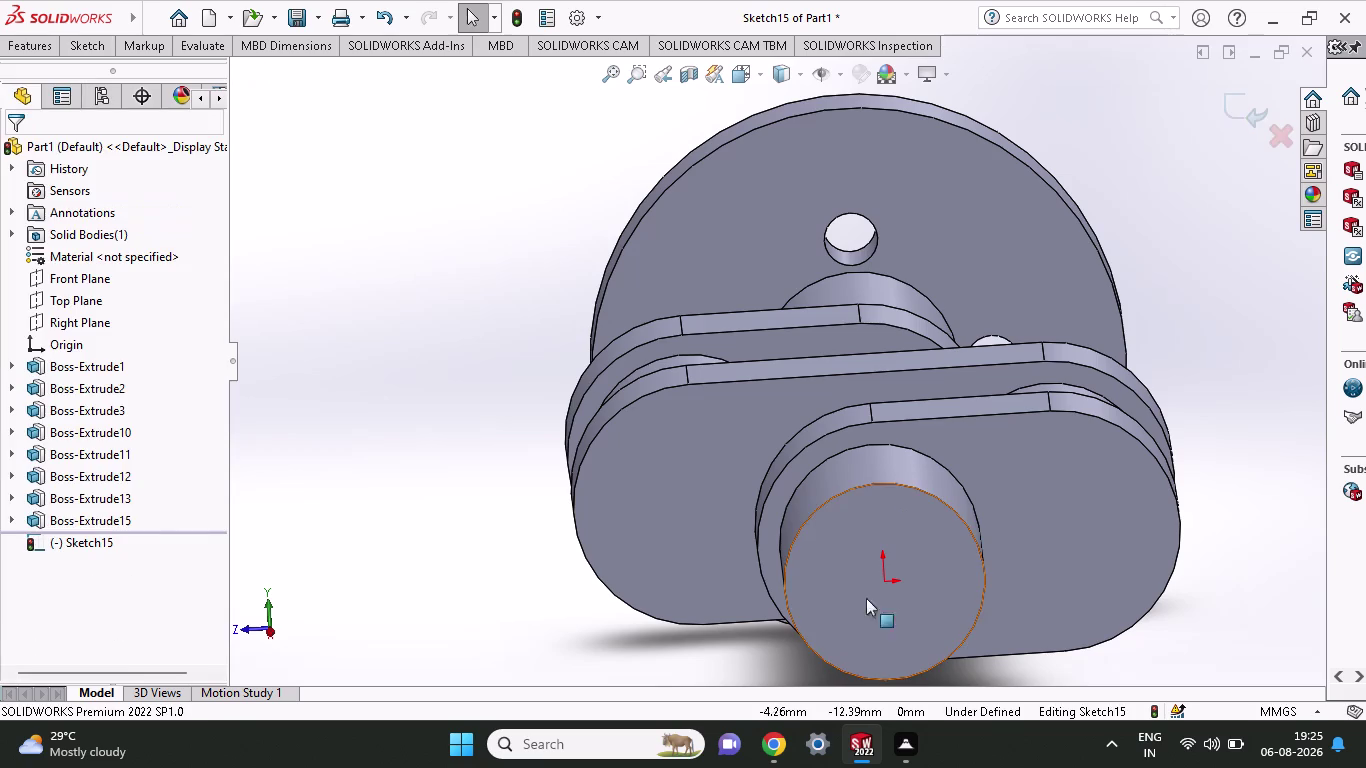
Select the shaft end face and choose the Circle tool.
click(866, 573)
click(82, 36)
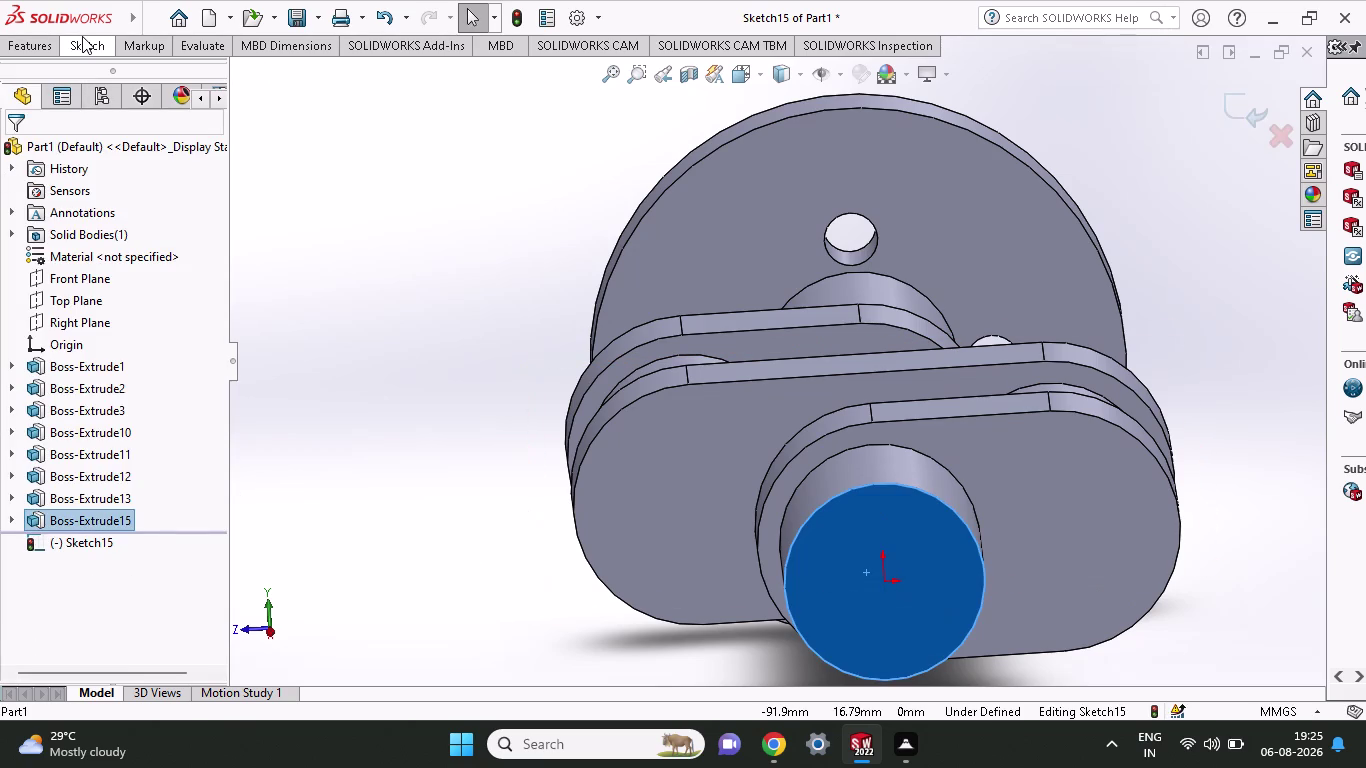
click(30, 40)
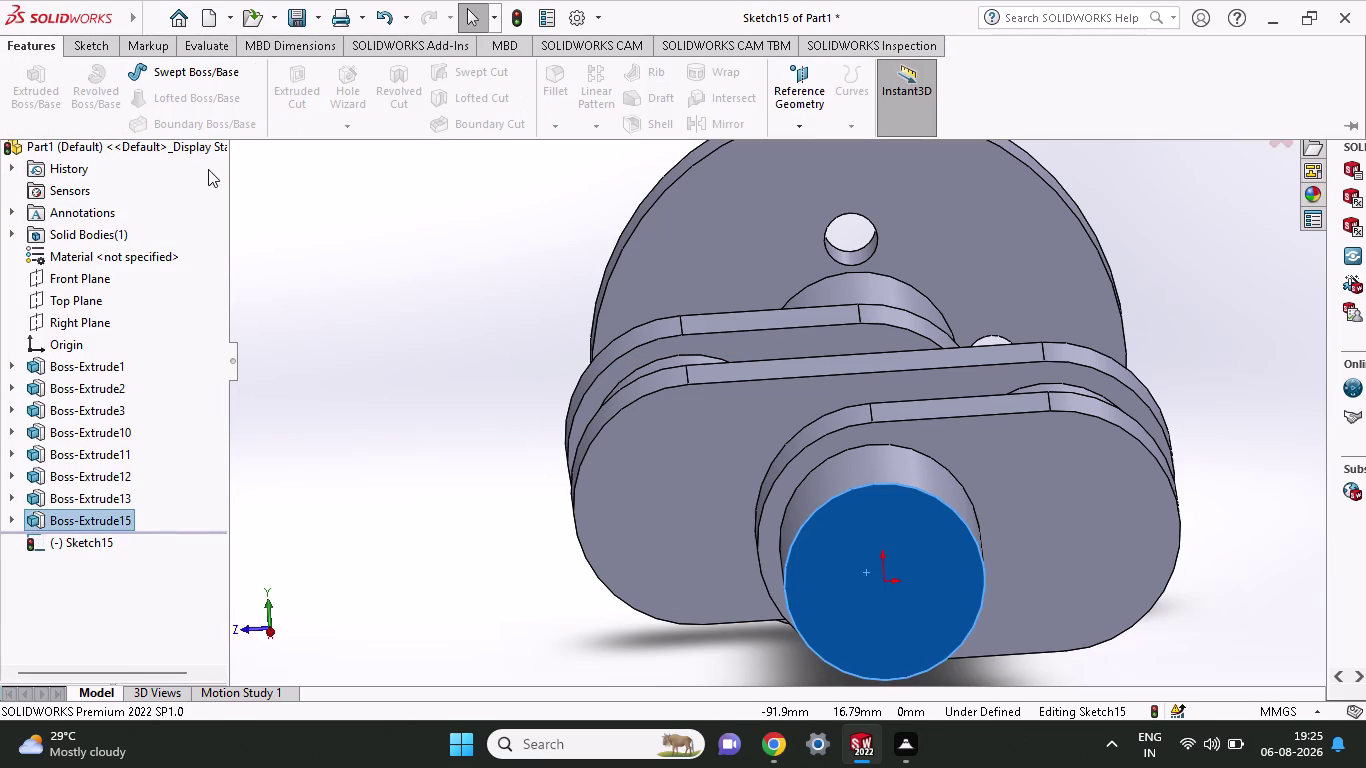
click(85, 49)
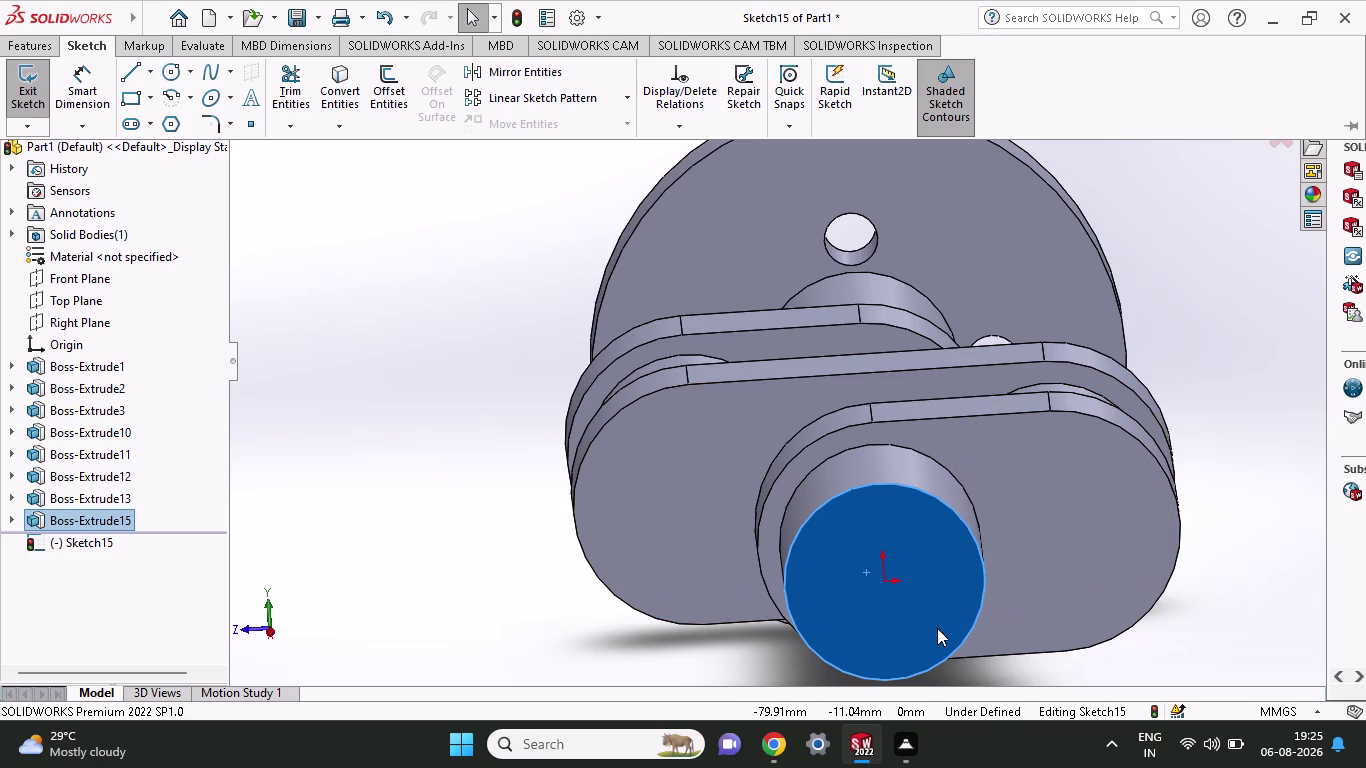
double_click(941, 610)
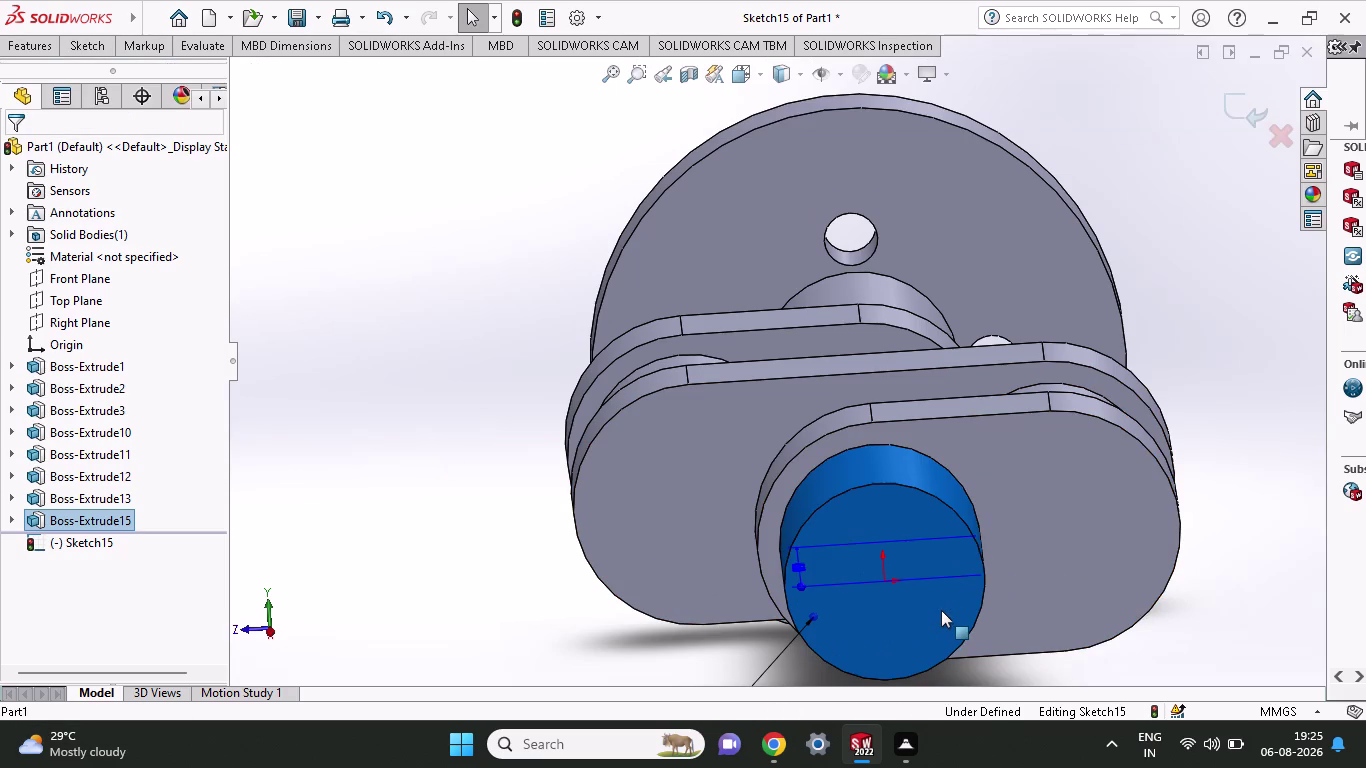
key(Escape)
click(910, 590)
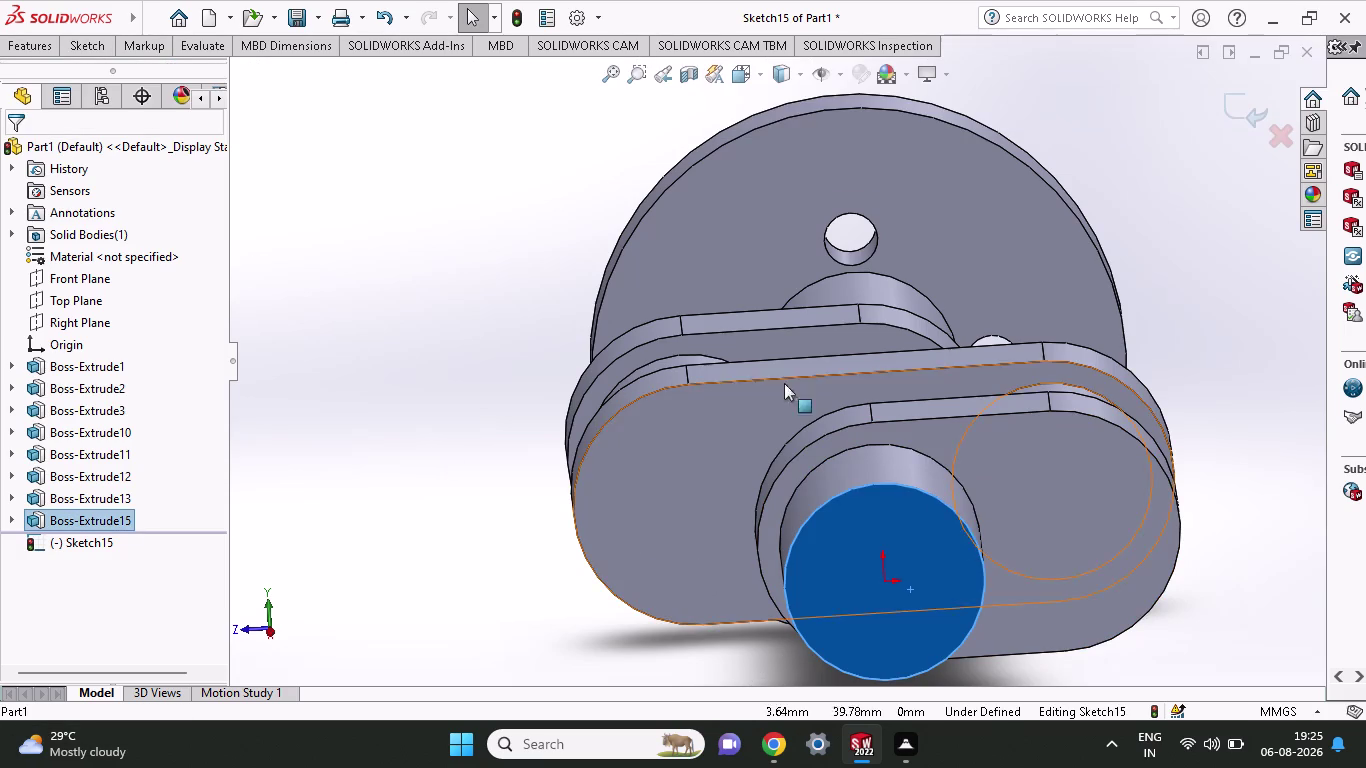
click(86, 42)
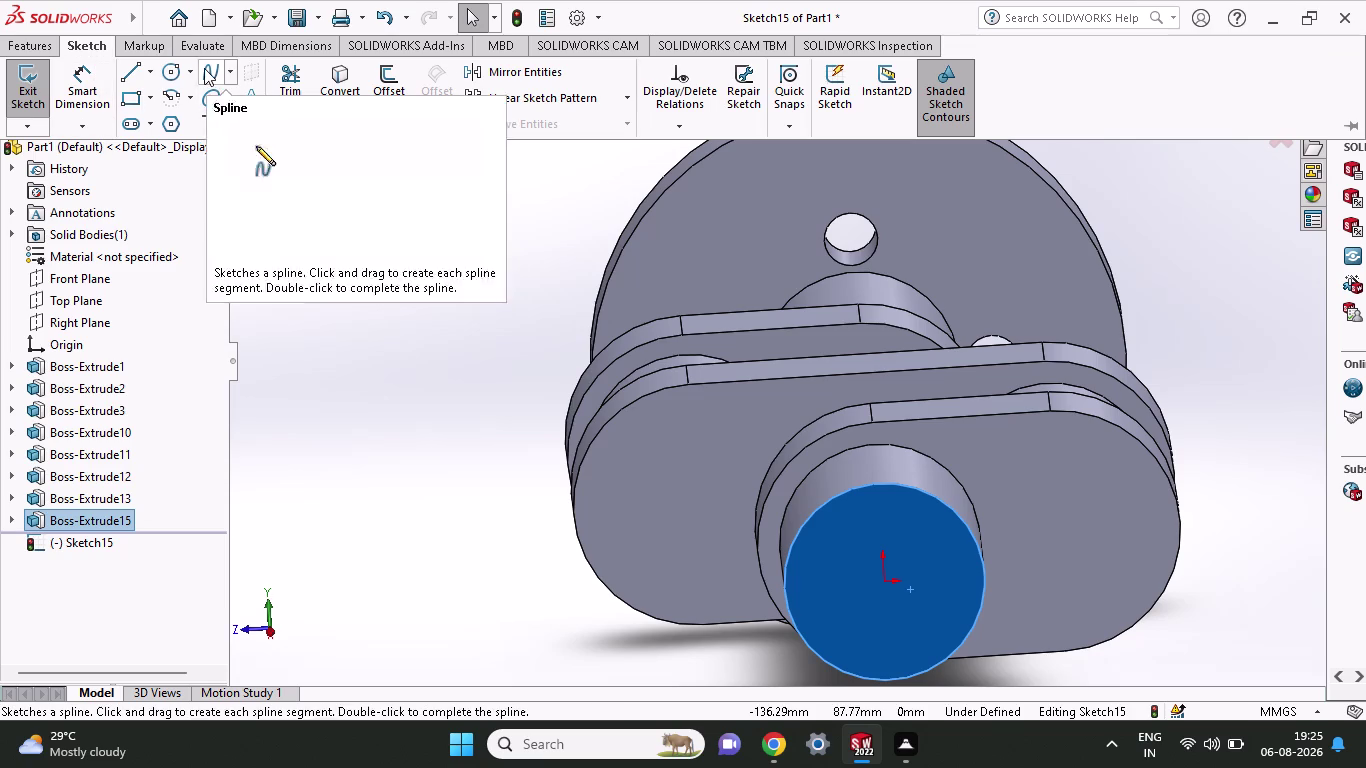
click(165, 79)
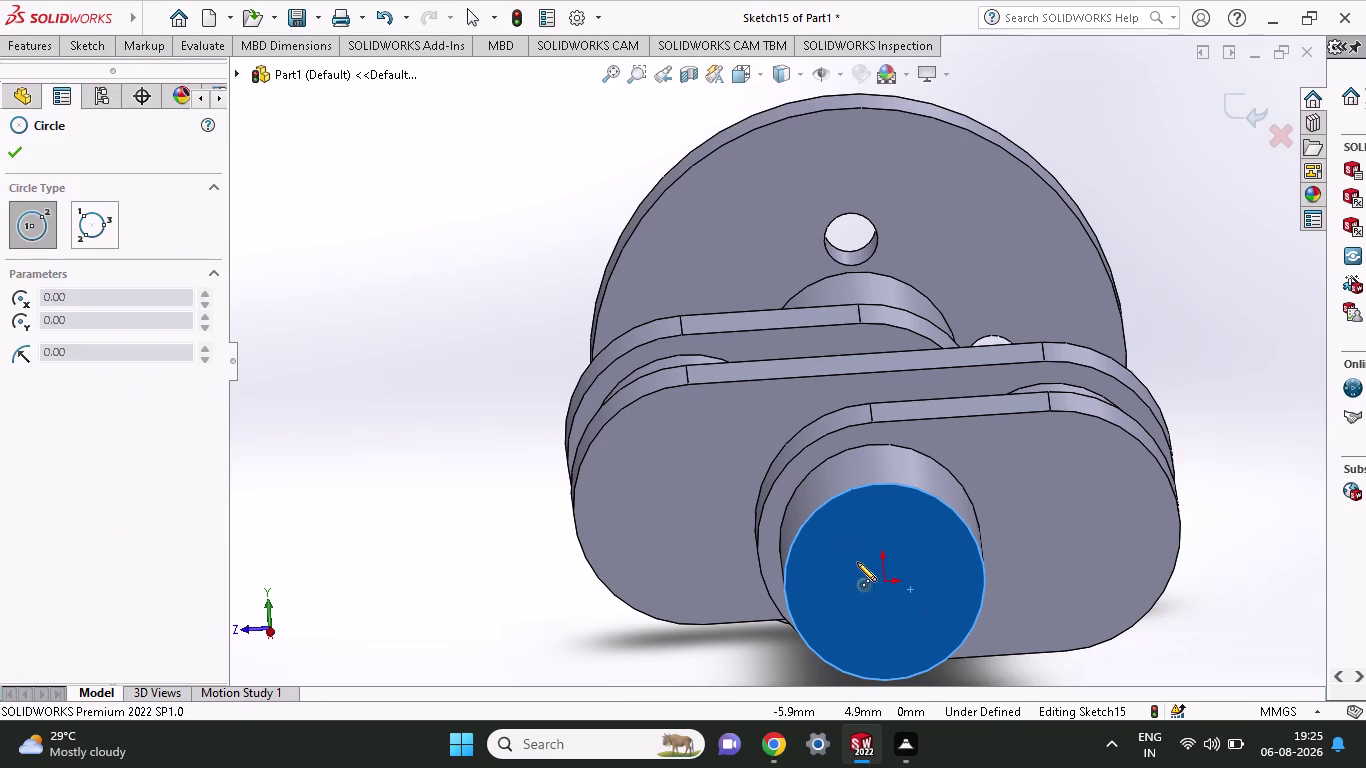
Undo the stray tiny circle drawn on the shaft end.
click(841, 623)
click(841, 627)
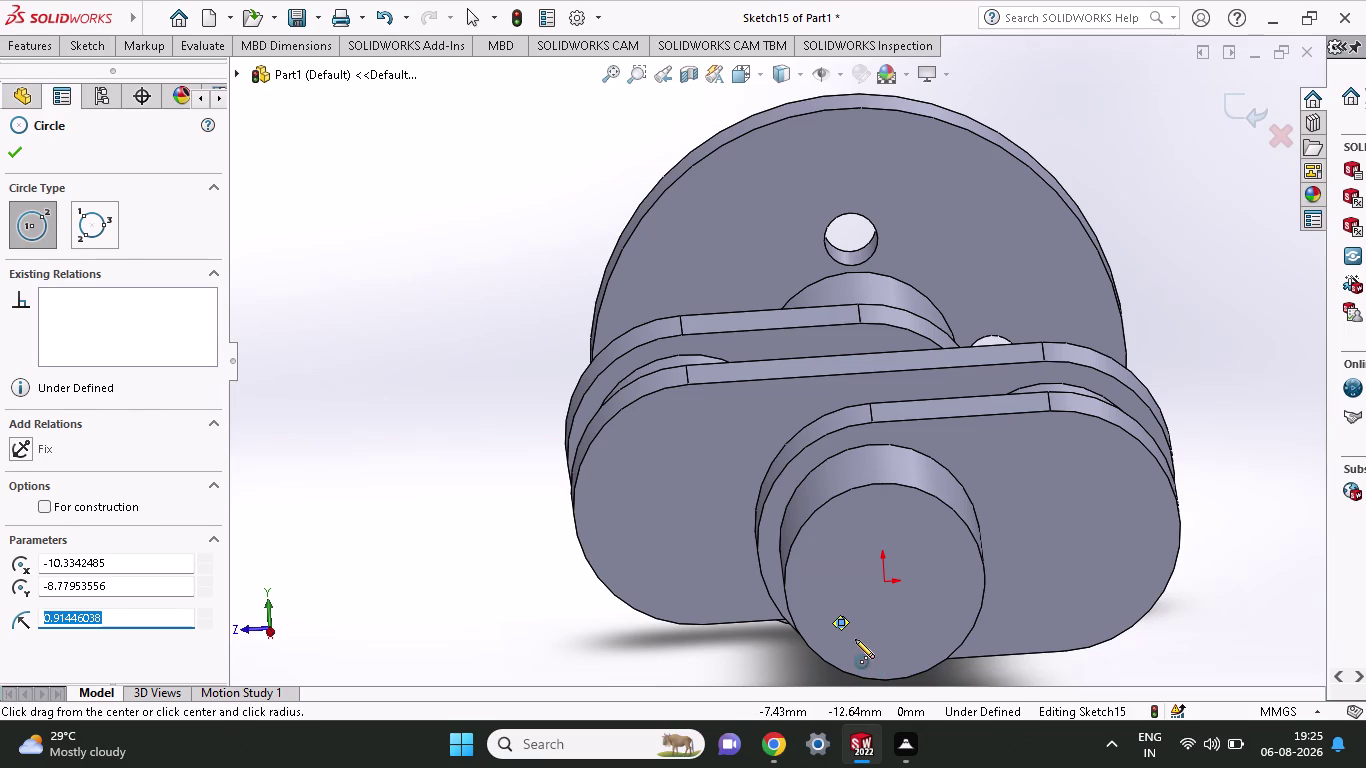
key(Escape)
key(ctrl+z)
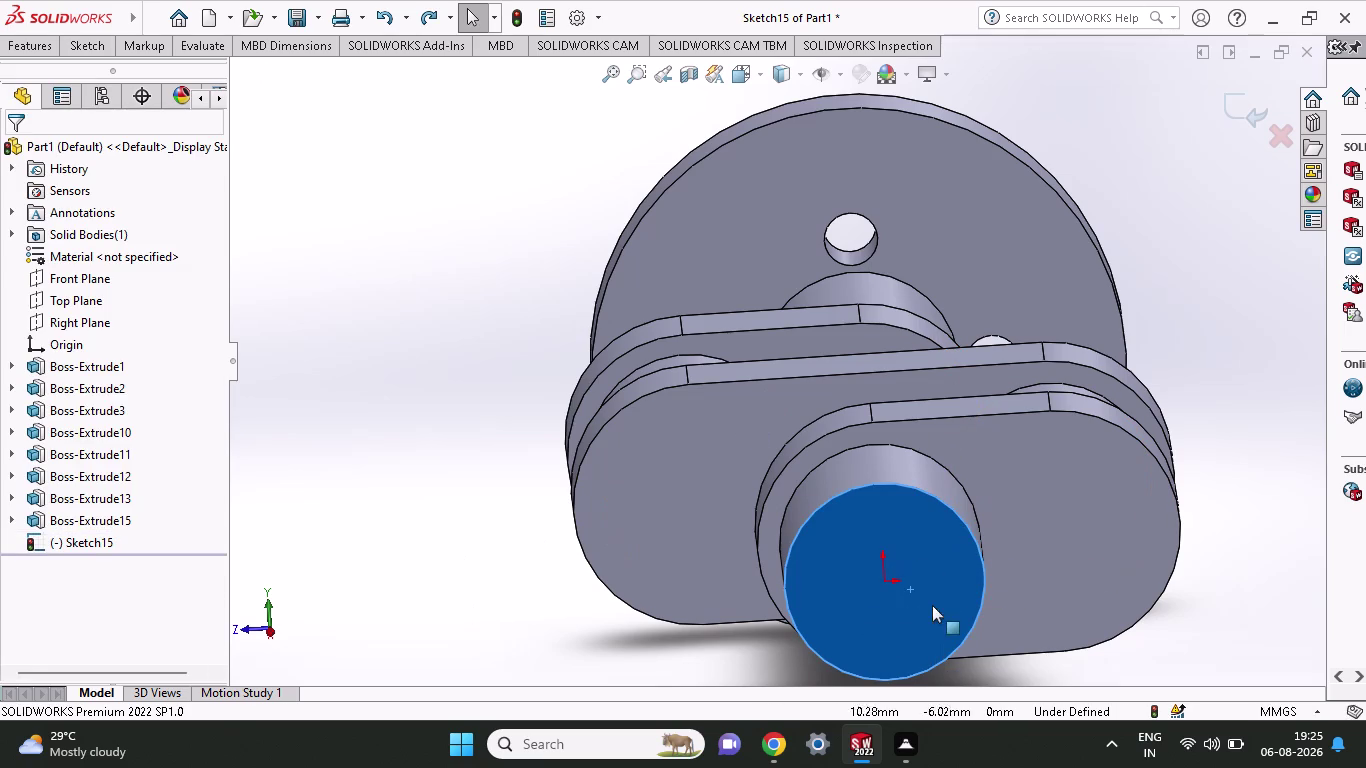
Try selecting the shaft end face, cancelling without adding geometry.
right_click(891, 611)
double_click(843, 641)
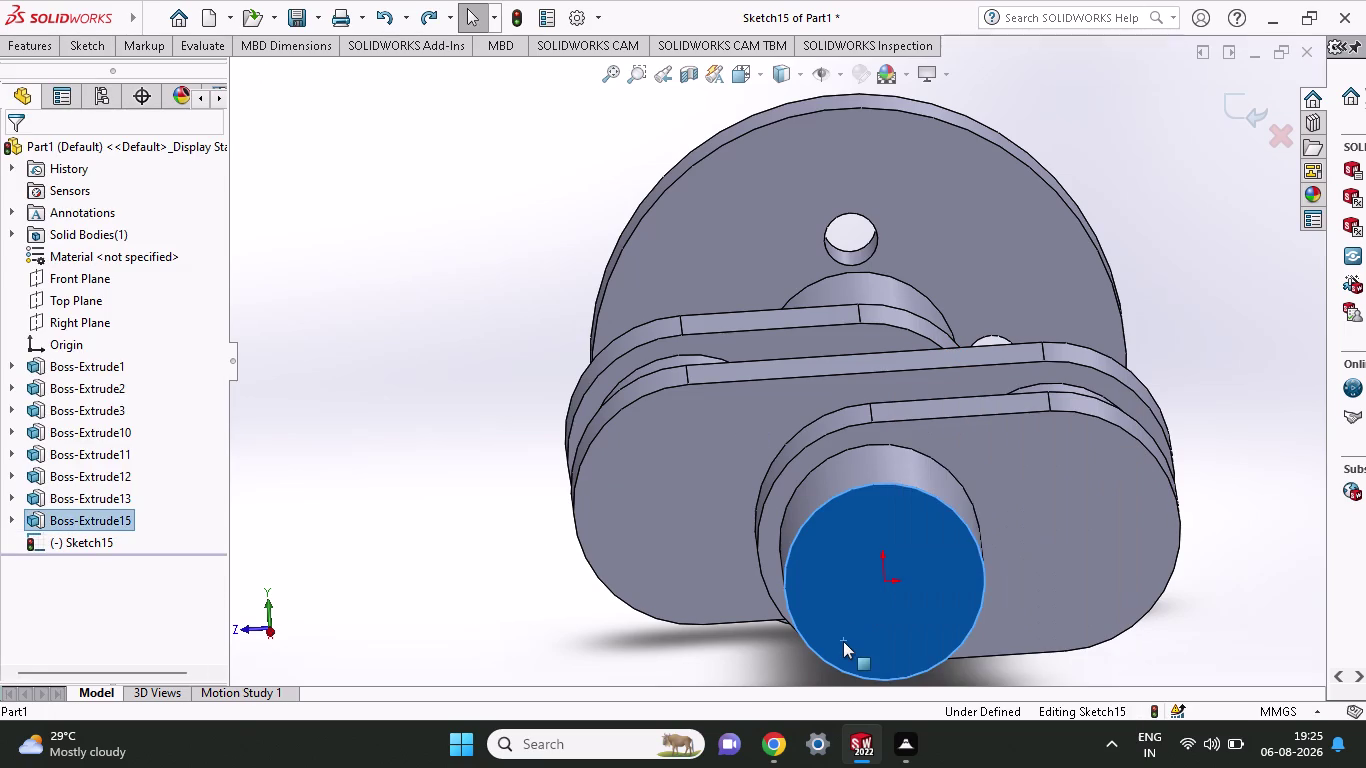
click(843, 641)
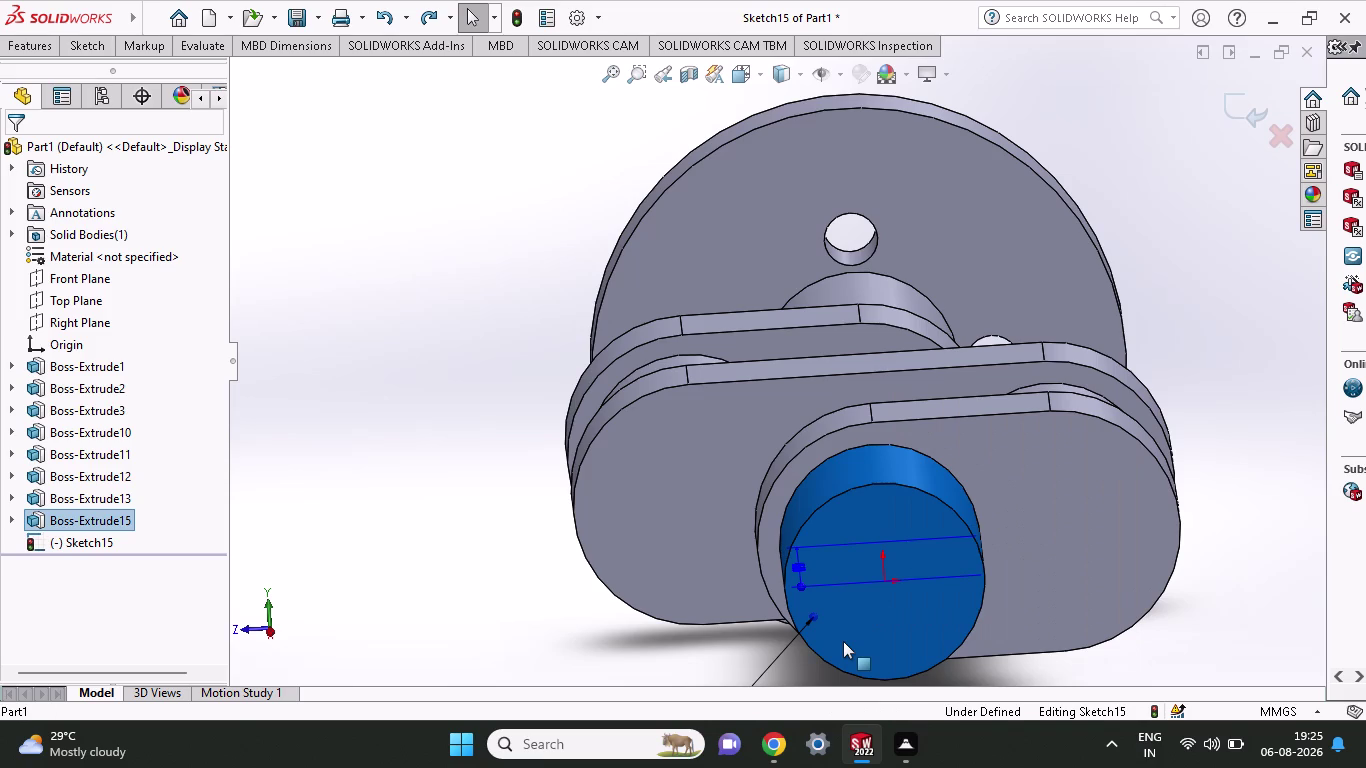
key(Escape)
click(843, 633)
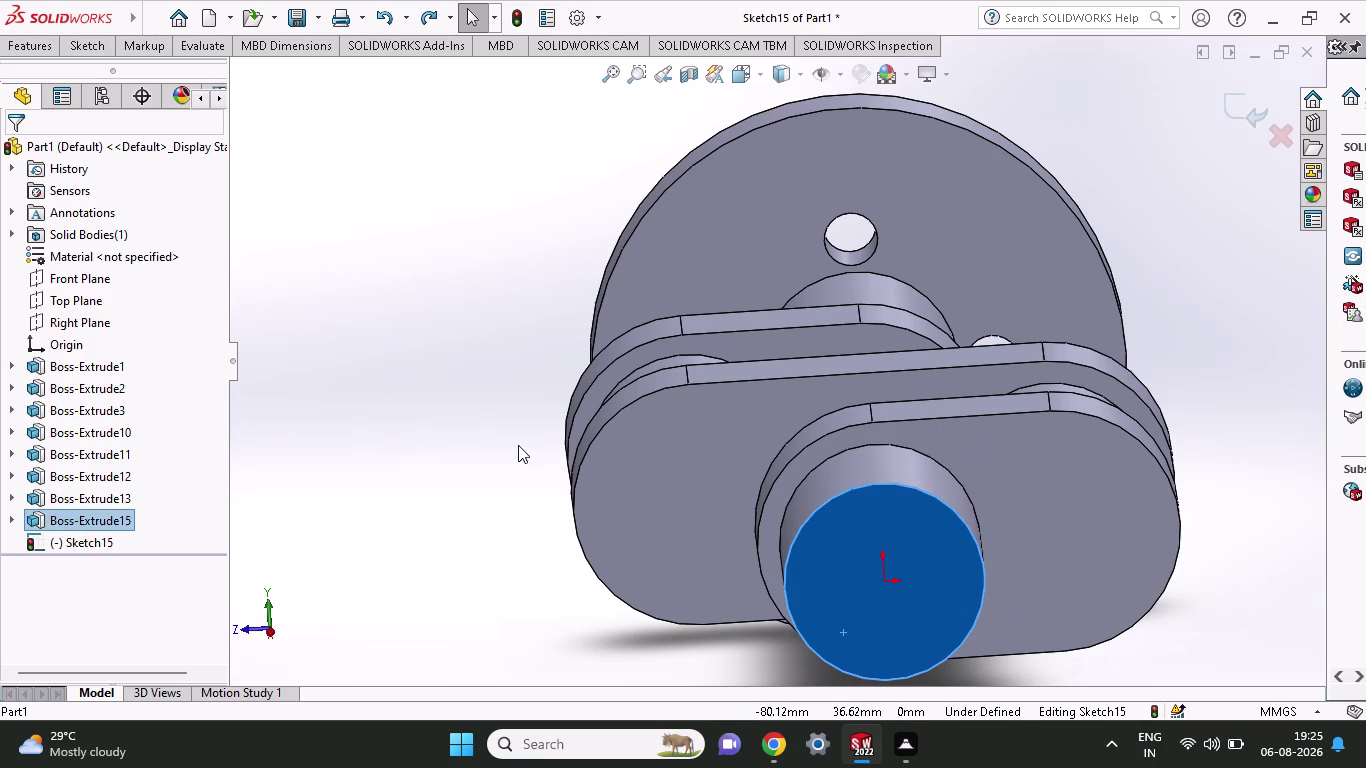
click(82, 53)
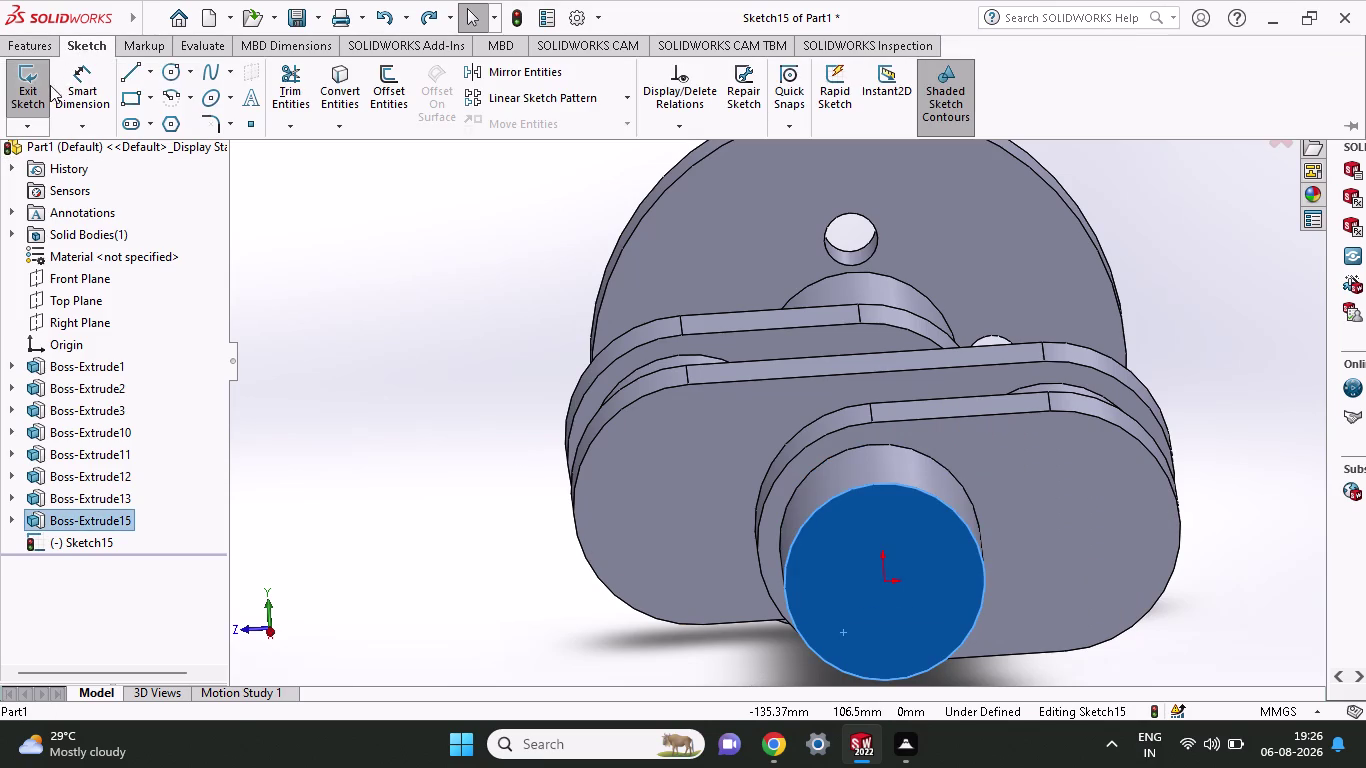
click(49, 39)
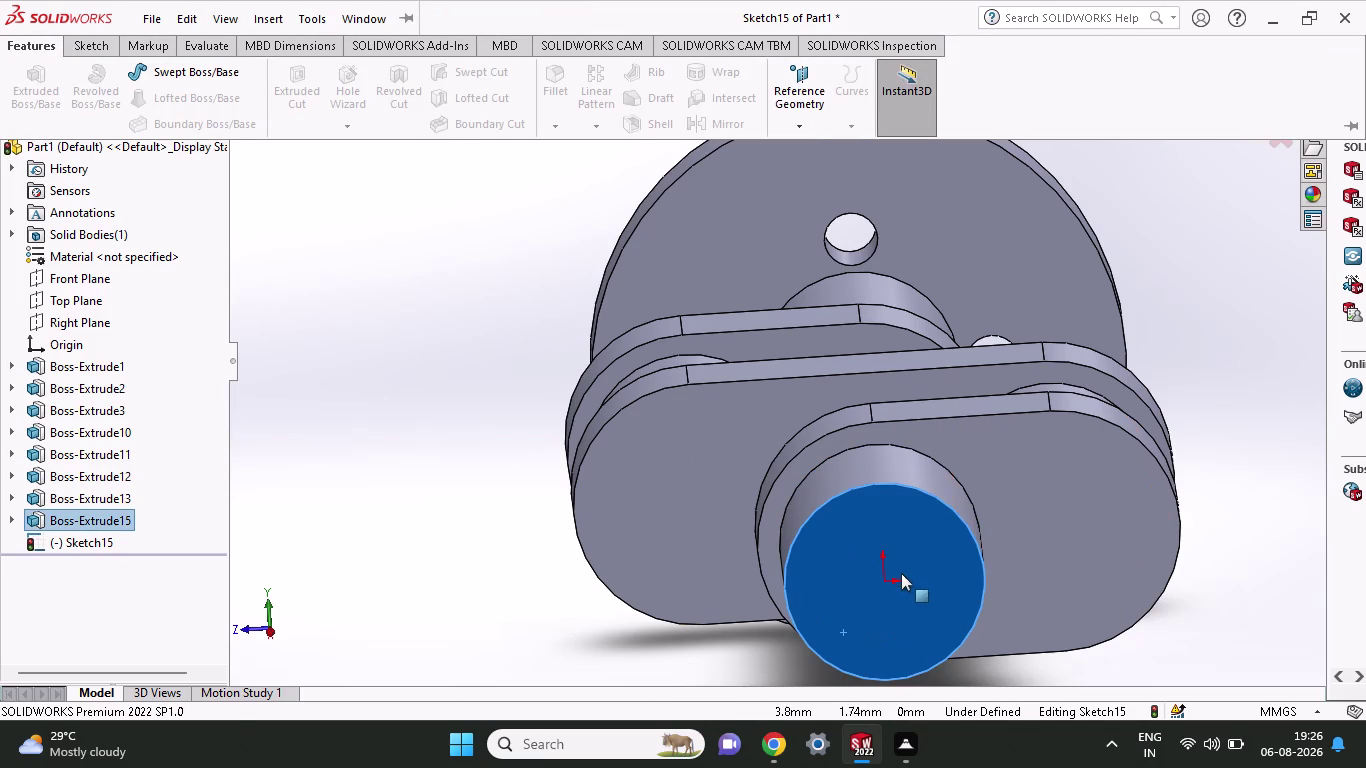
Dismiss the face shortcut menu and expand Boss-Extrude15 to reveal Sketch12.
right_click(901, 573)
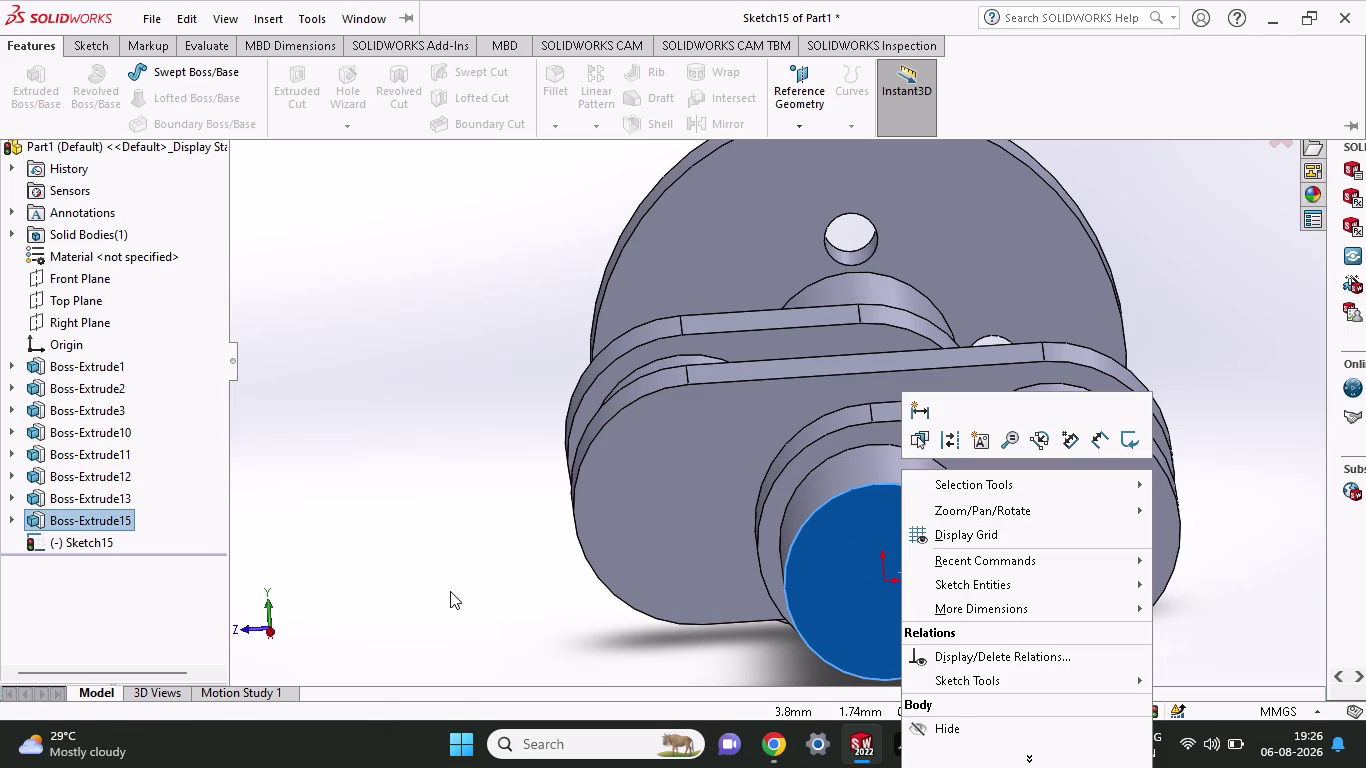
click(356, 530)
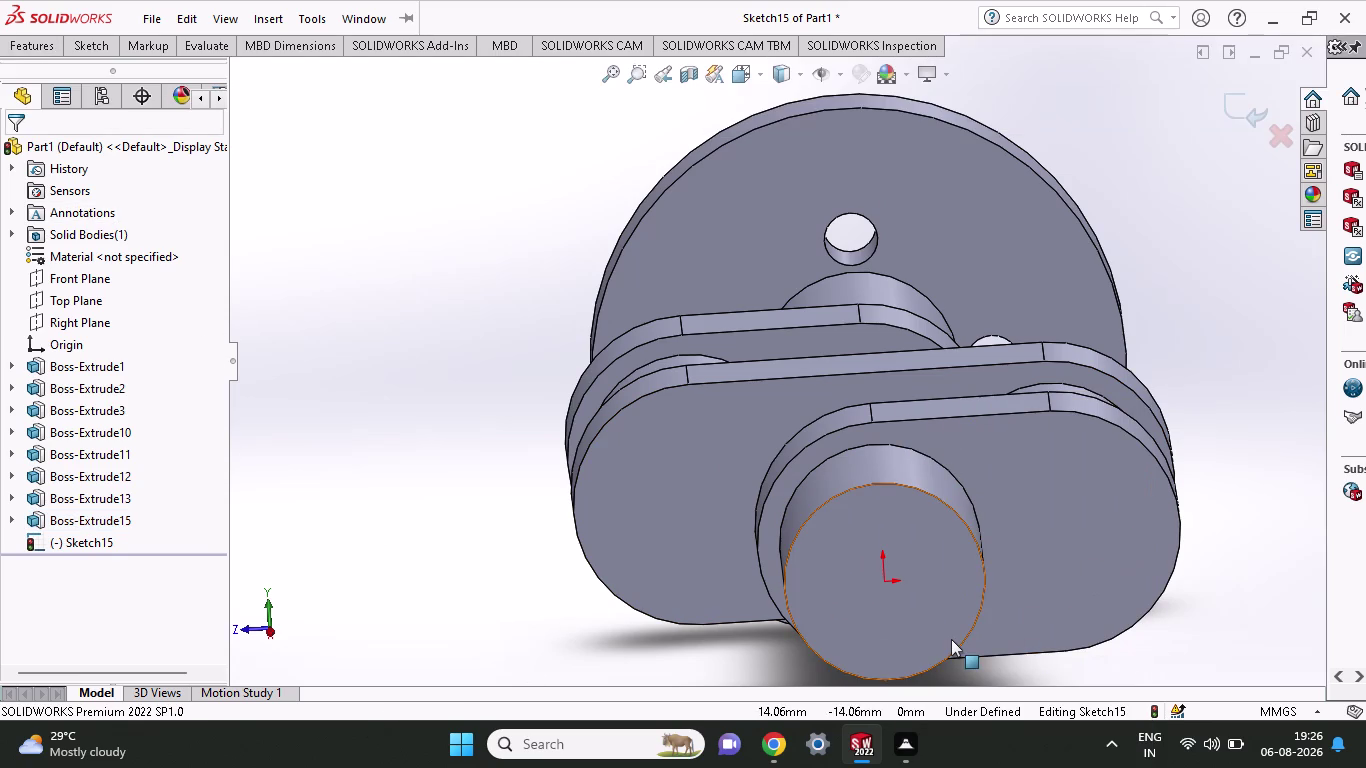
click(951, 639)
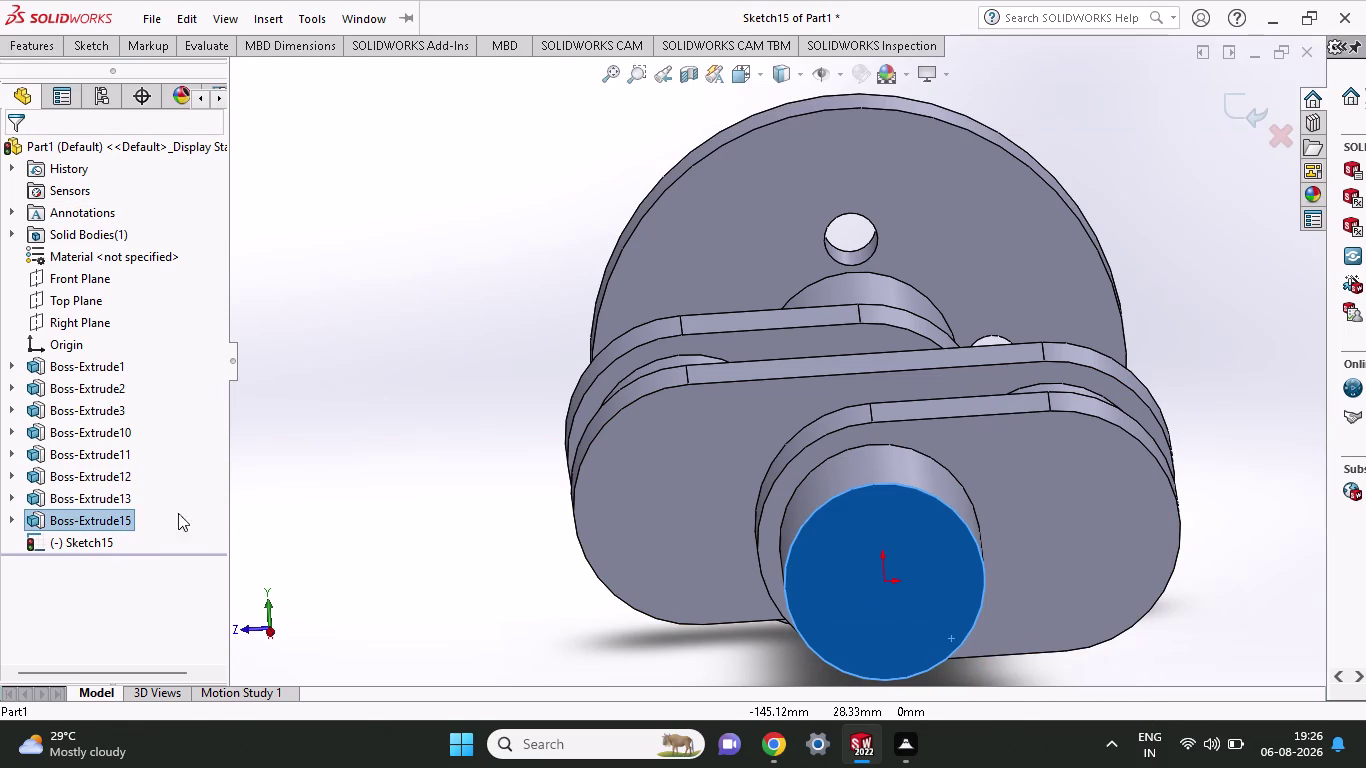
double_click(113, 517)
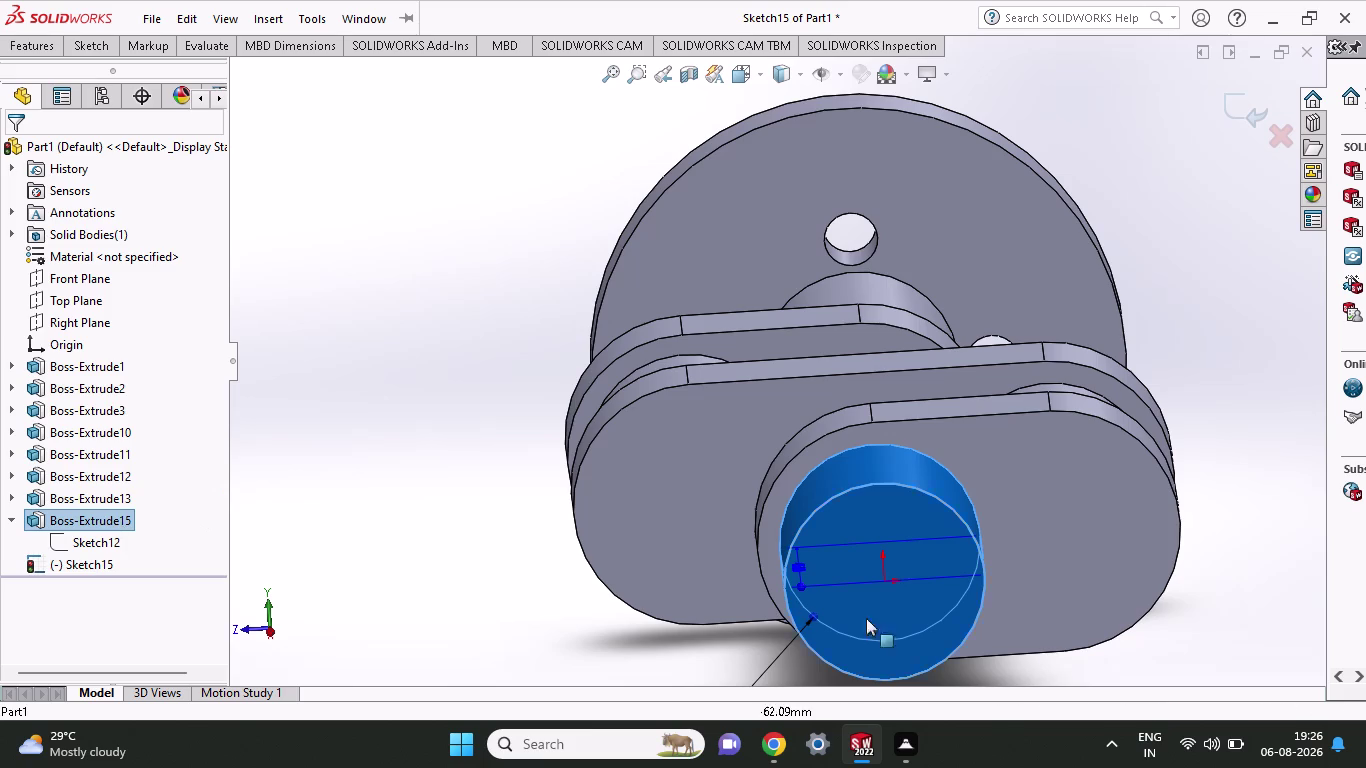
Open Sketch12, the 22.5 mm radius shaft circle, for editing and view its end.
click(108, 547)
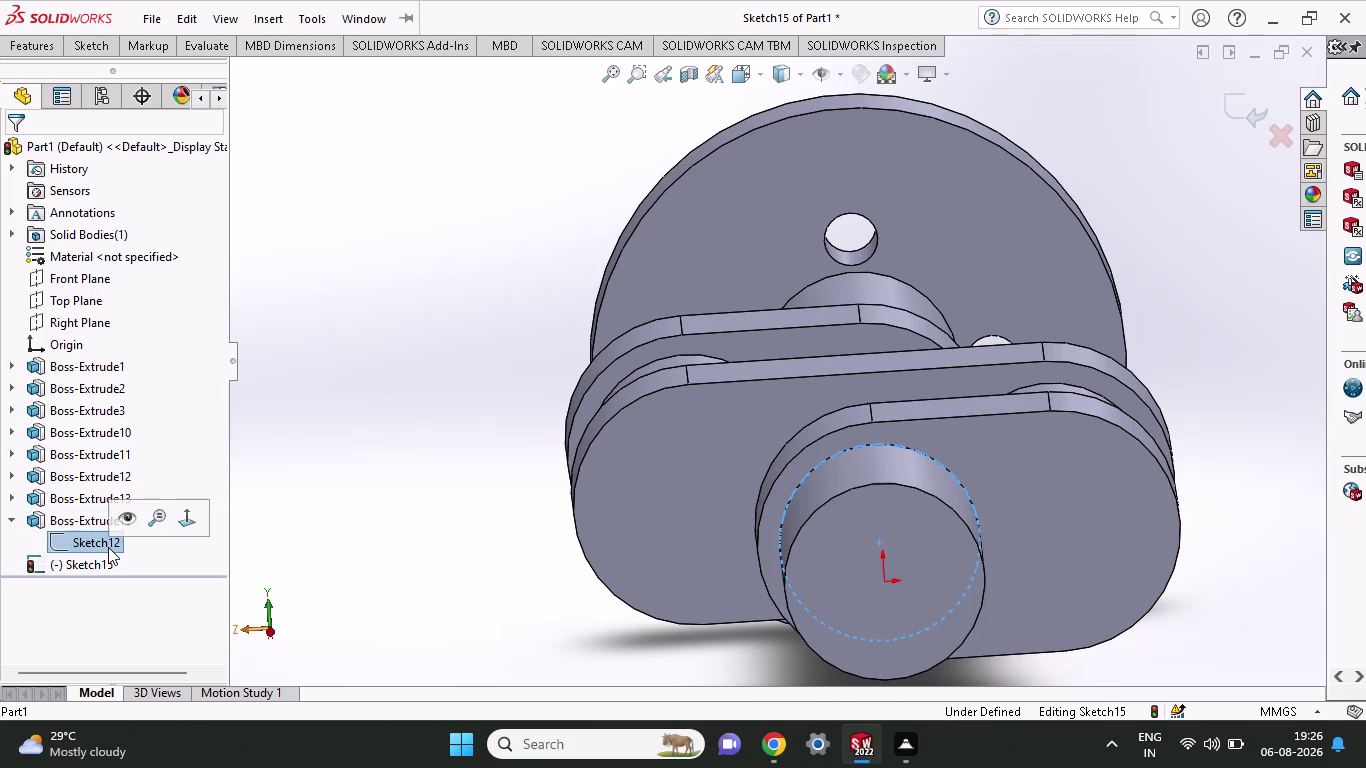
double_click(104, 533)
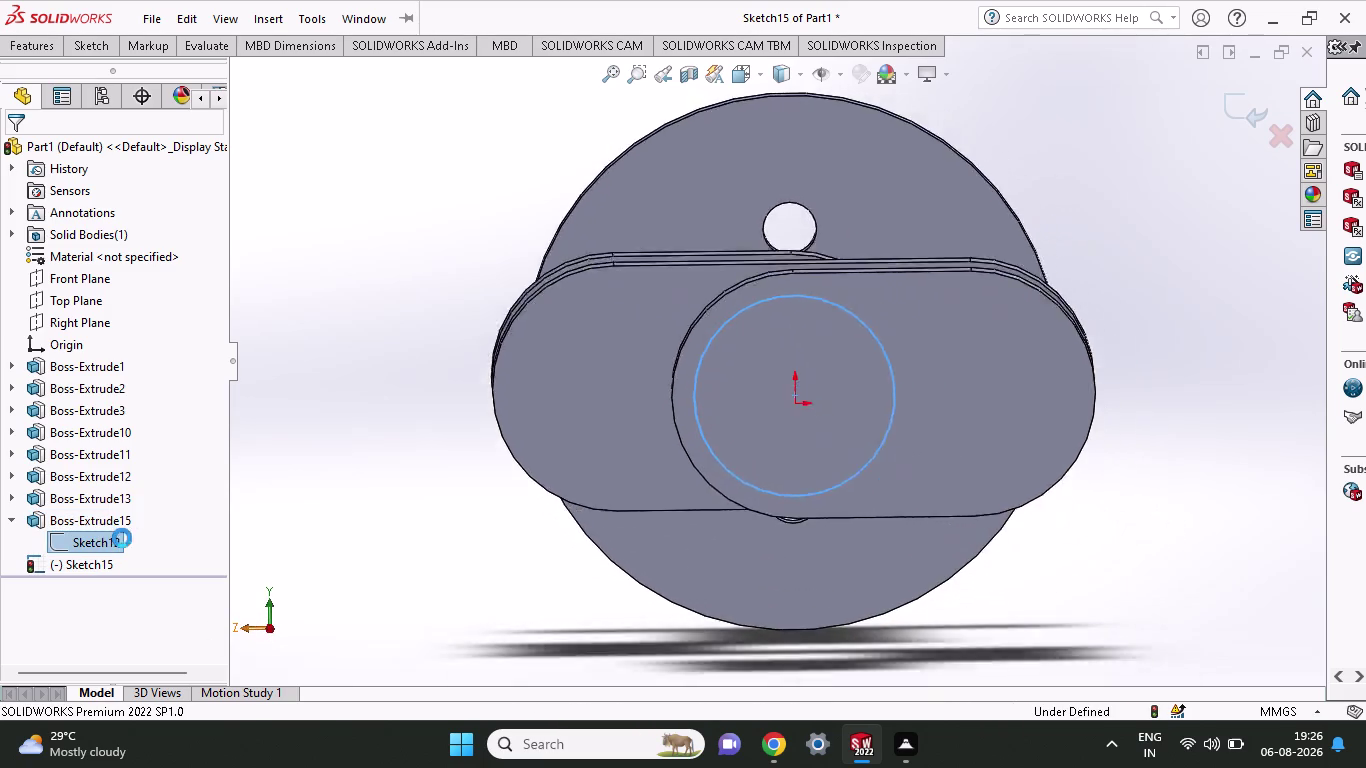
middle_drag(748, 392, 791, 451)
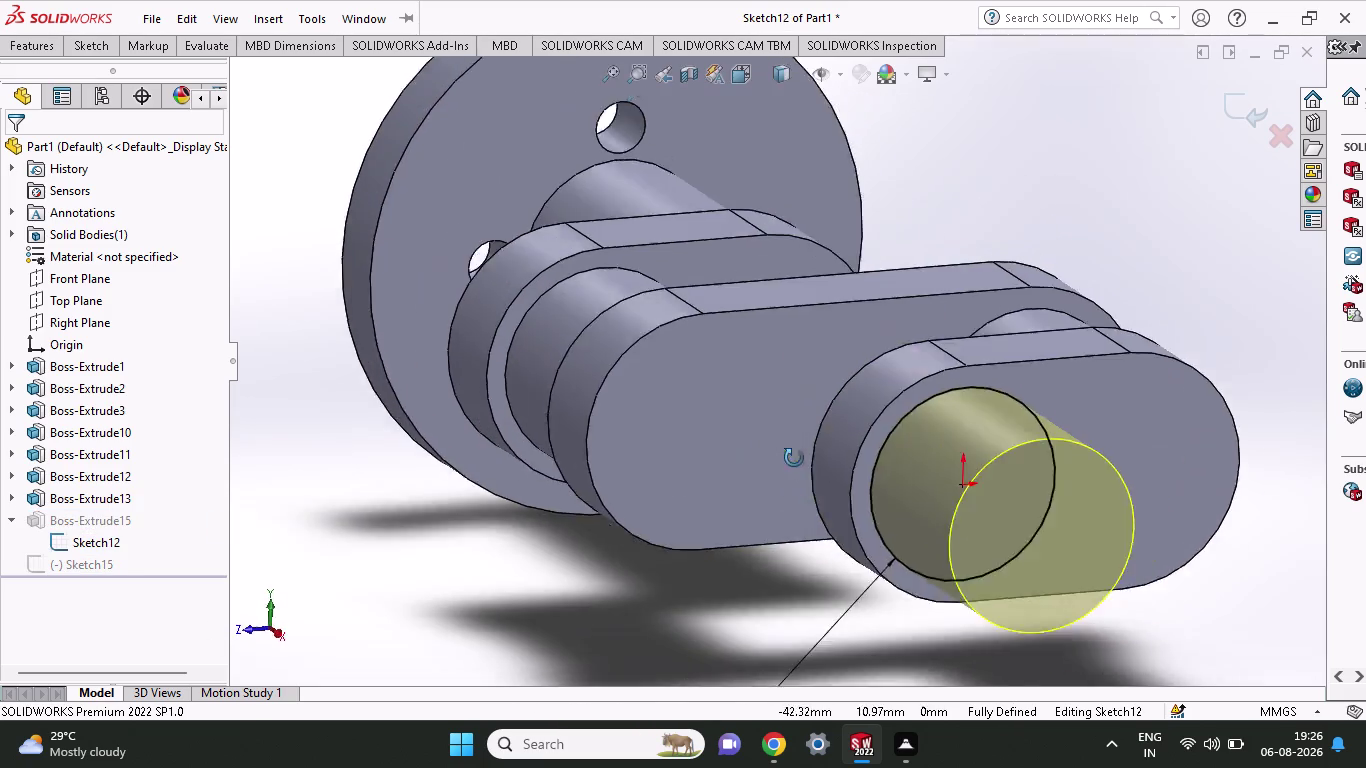
middle_drag(791, 451, 744, 446)
Exit Sketch12 unchanged, undoing the stray edit, and return to the part.
key(Escape)
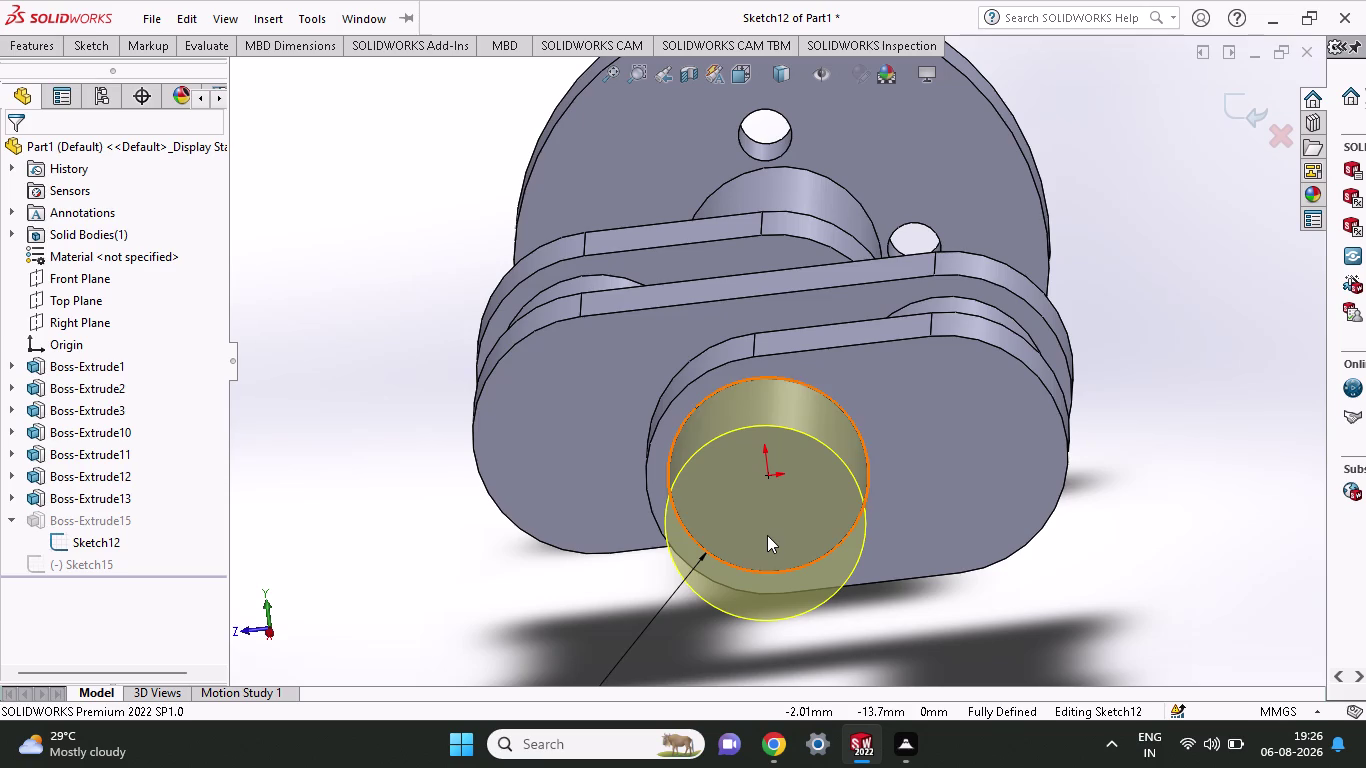
key(Escape)
key(Escape)
key(Escape)
key(Escape)
click(681, 496)
click(725, 528)
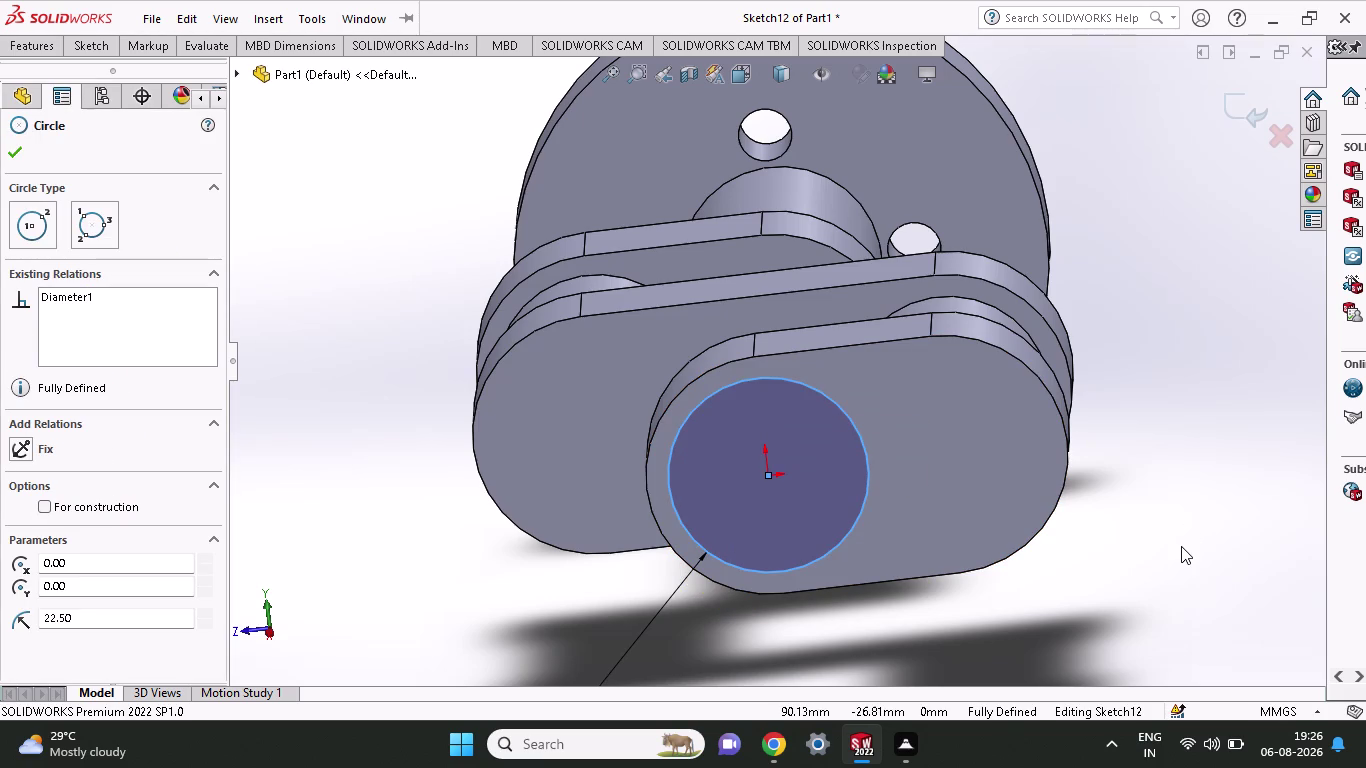
key(ctrl+z)
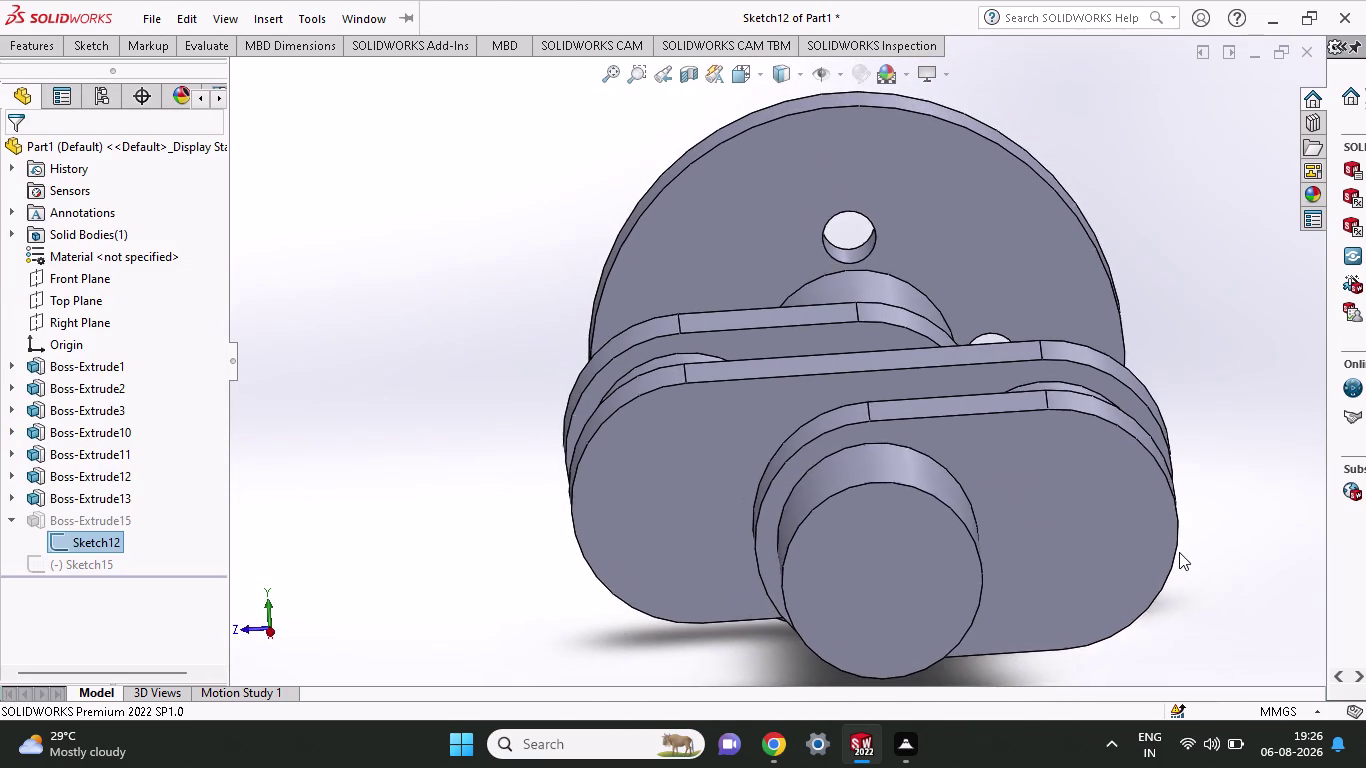
key(Escape)
Select the shaft stub's end face and reopen its circle sketch to inspect the shaft.
click(903, 608)
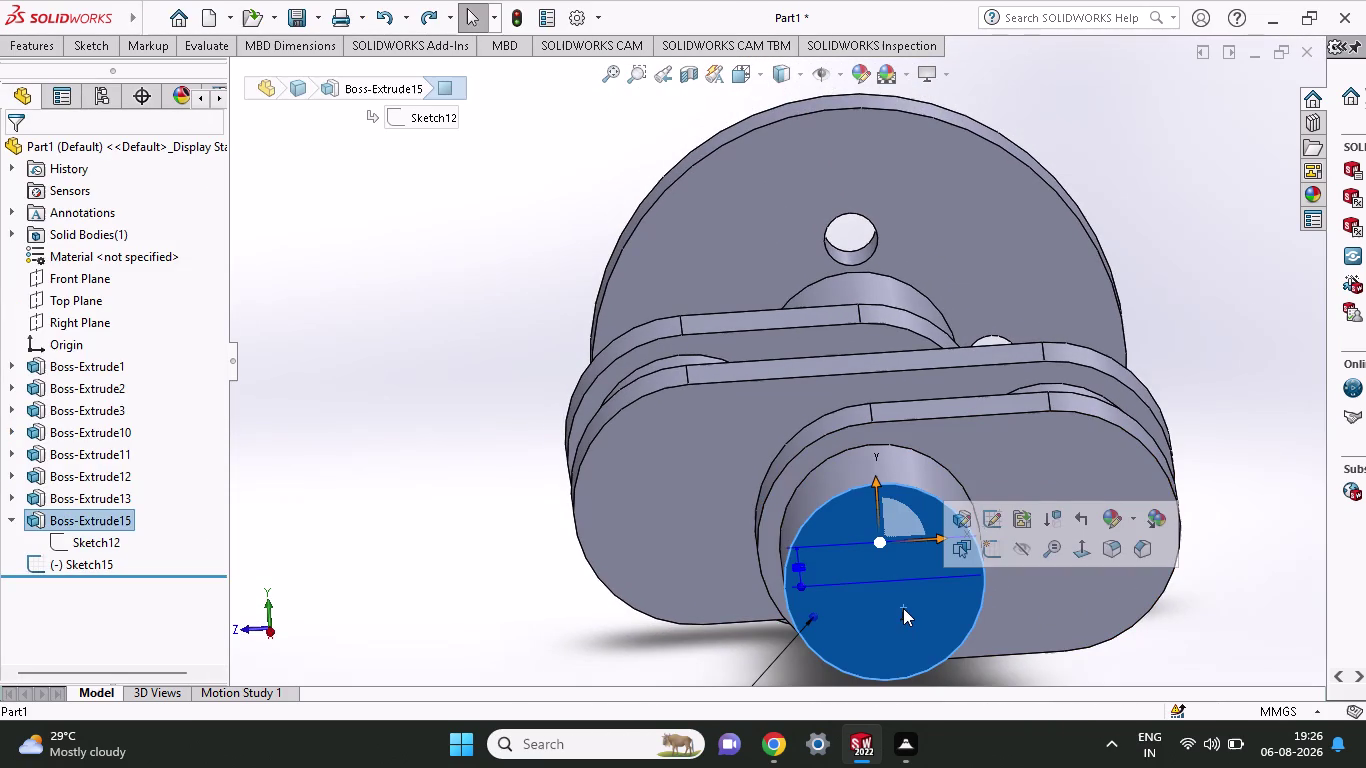
click(876, 540)
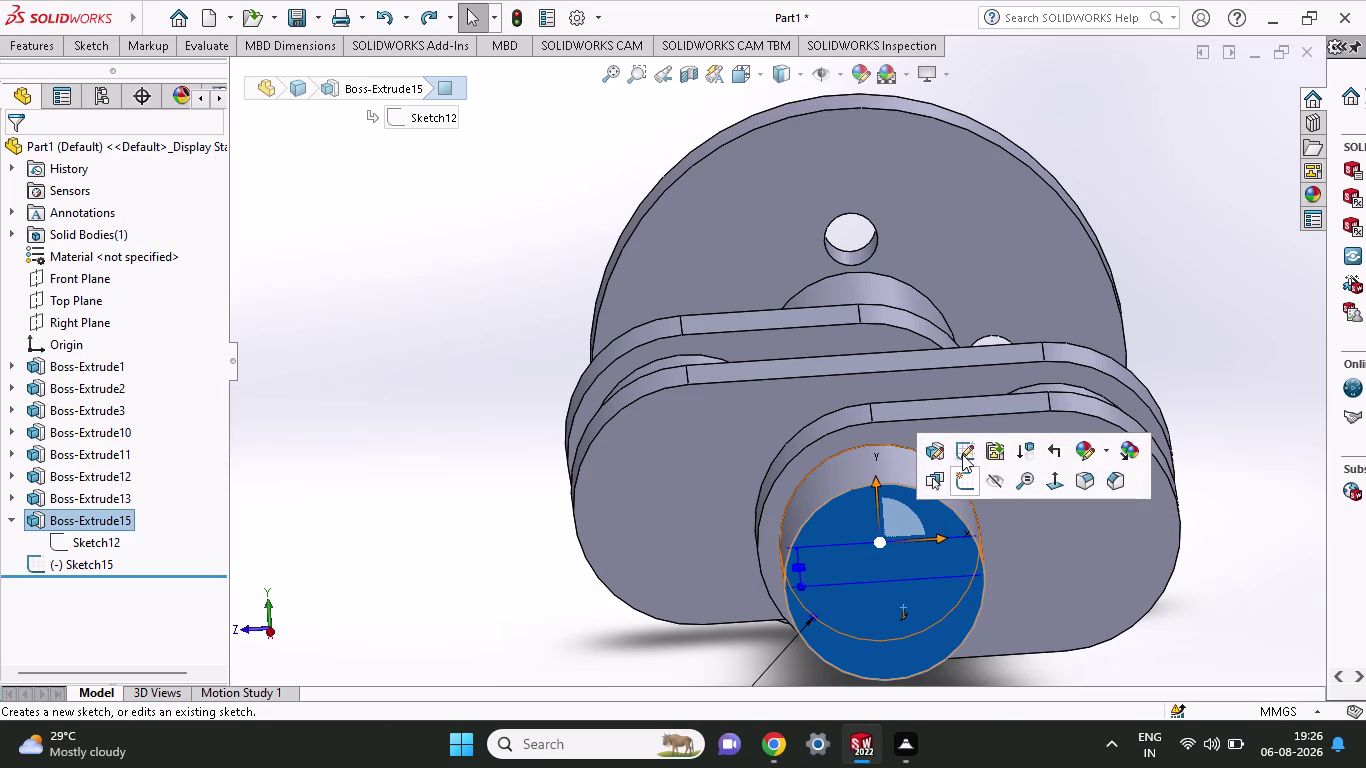
click(962, 454)
middle_drag(837, 507, 850, 514)
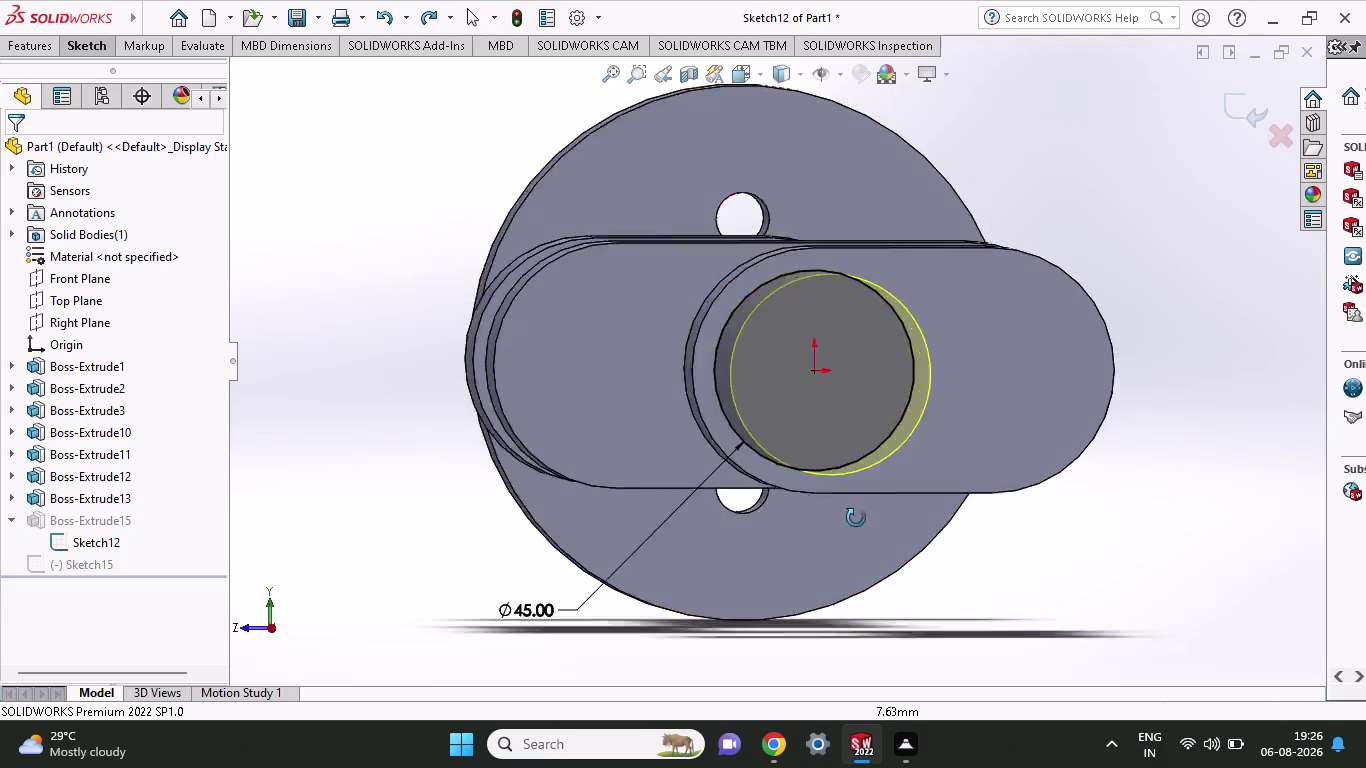
middle_drag(850, 514, 881, 582)
Close the circle sketch unchanged and start Sketch16 on the shaft end face.
key(Escape)
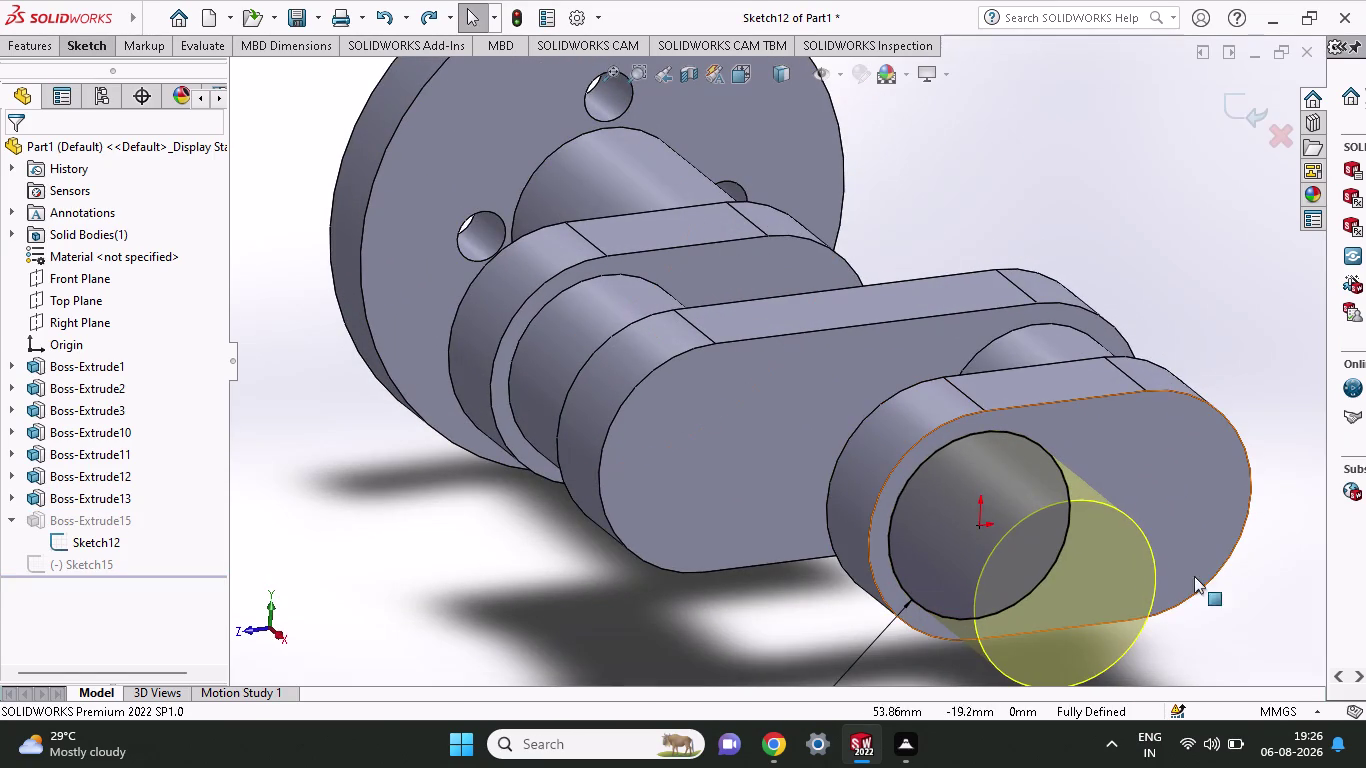
key(Escape)
key(ctrl+z)
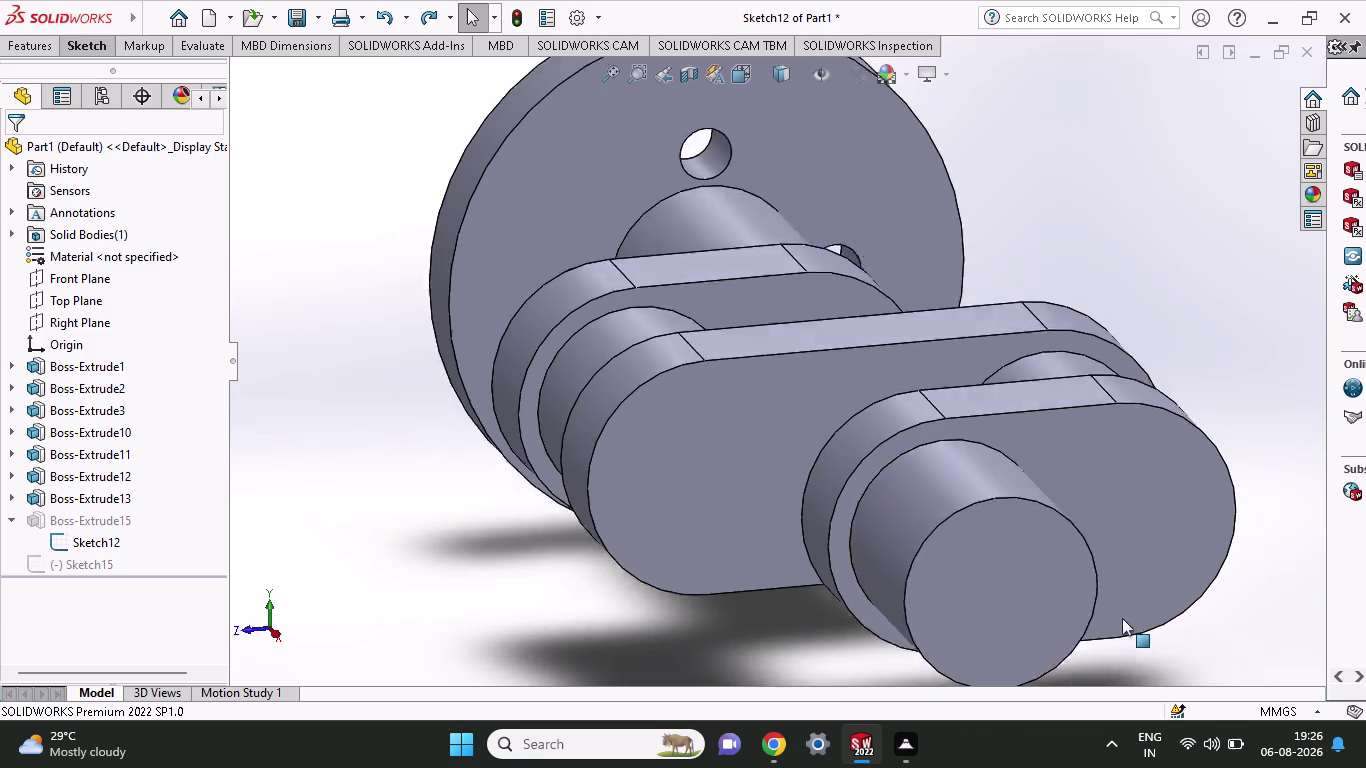
click(915, 596)
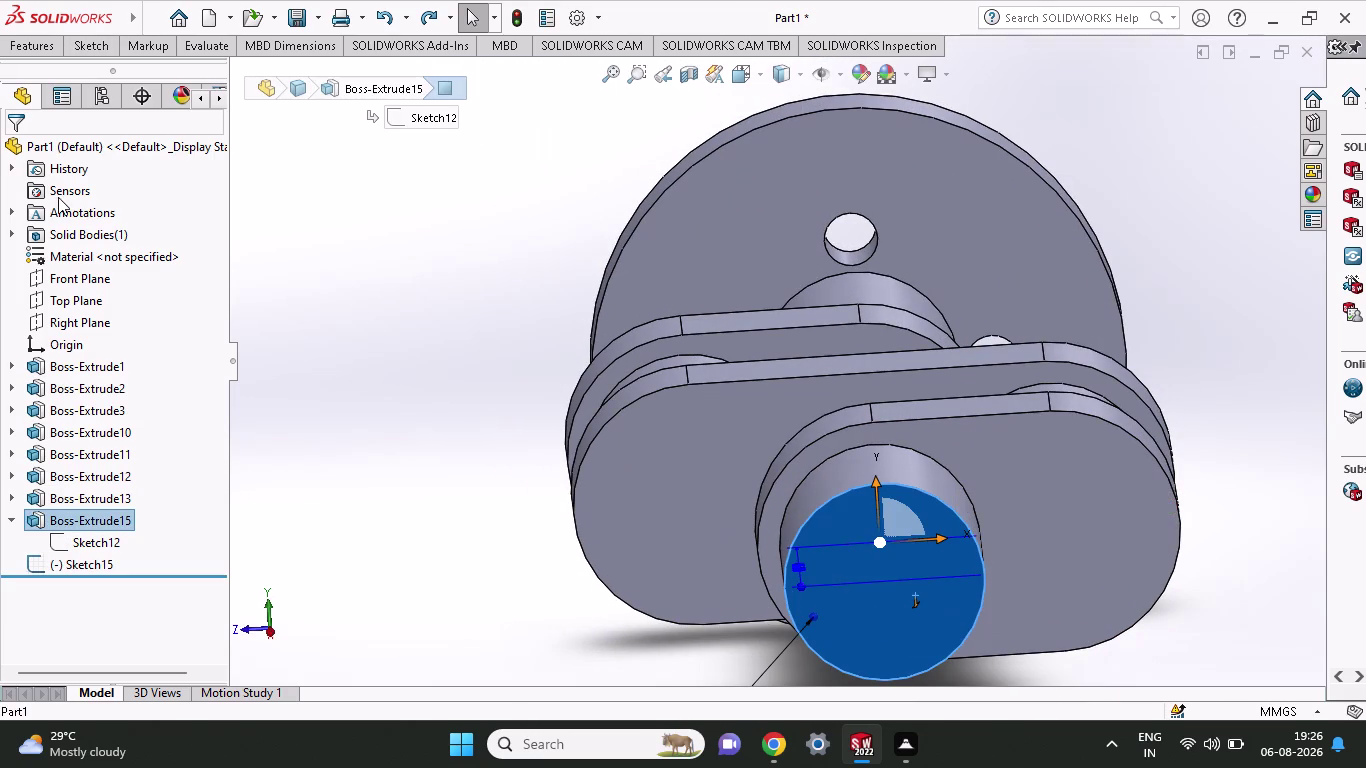
click(103, 37)
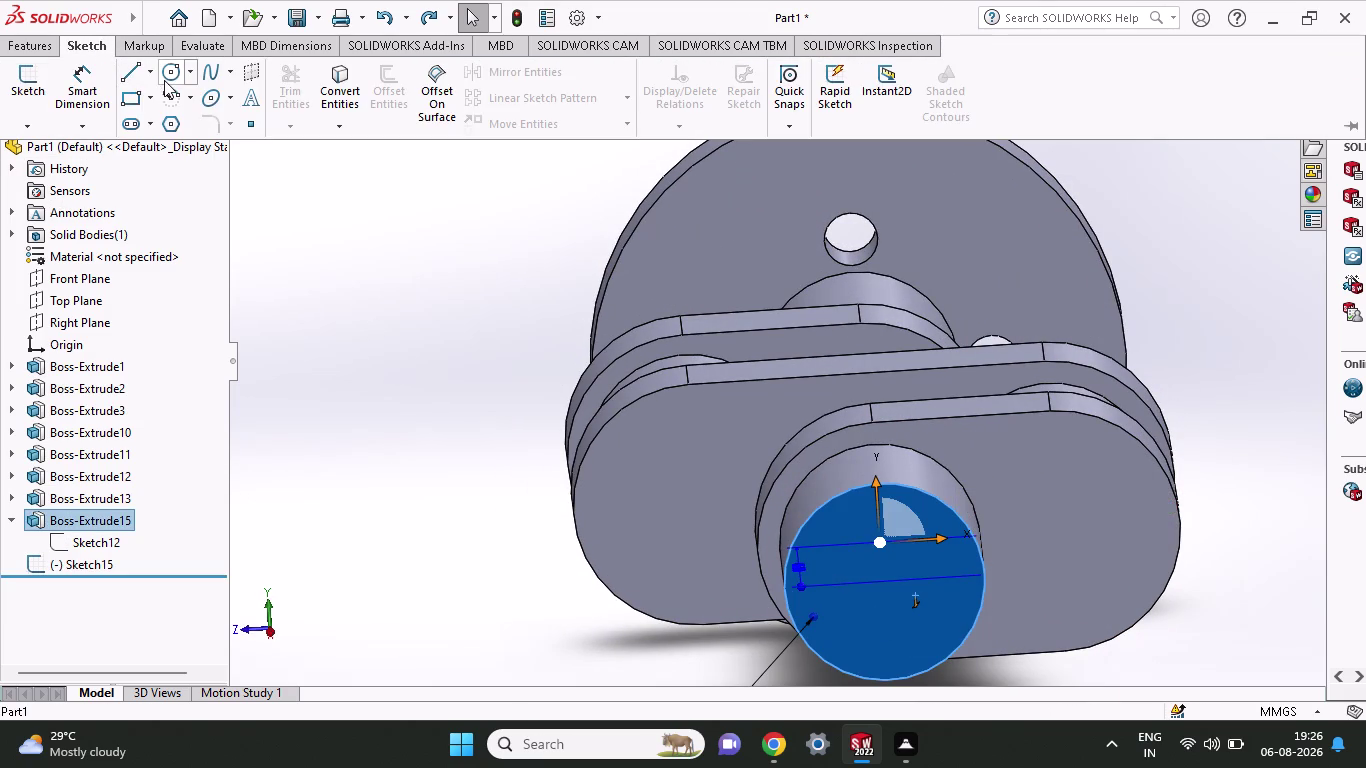
click(24, 99)
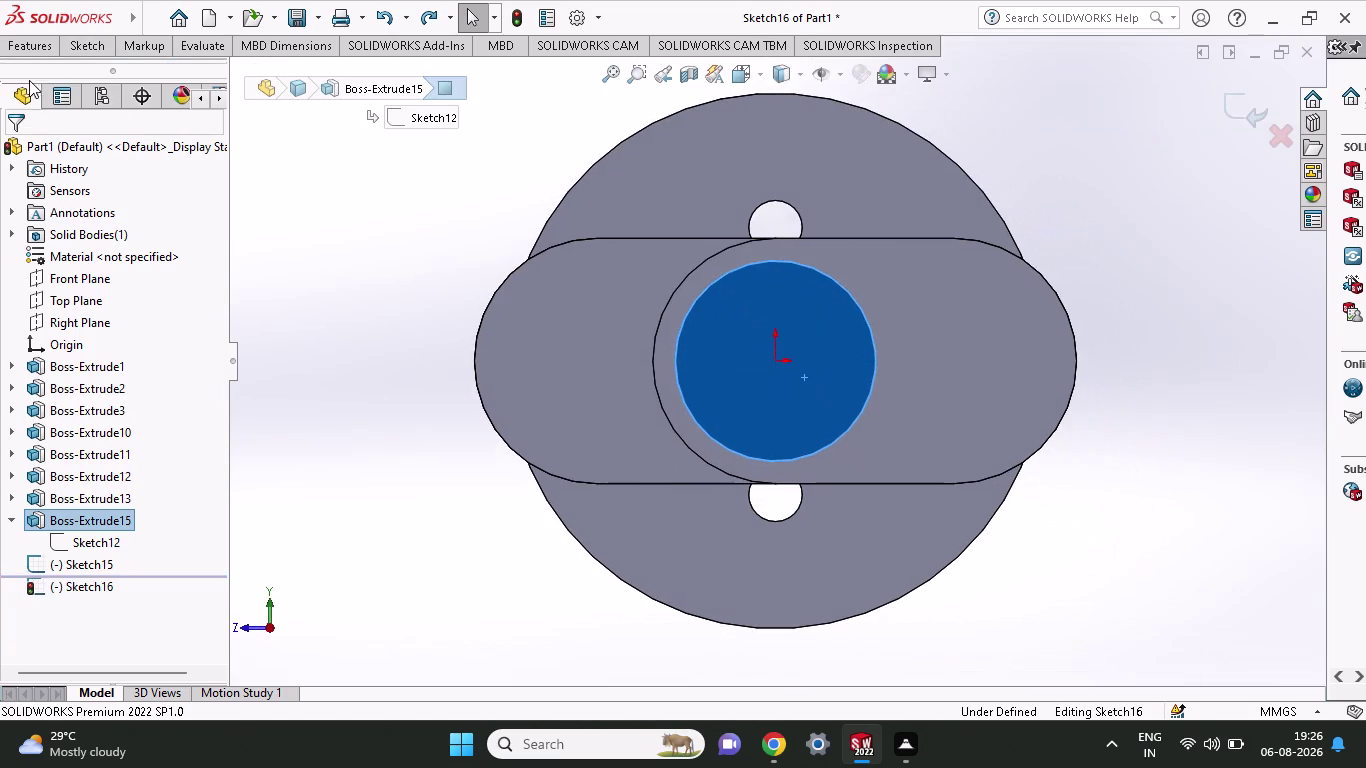
Draw two R27.5 circles centred at x=-40 and x=40 on the web arcs.
click(66, 42)
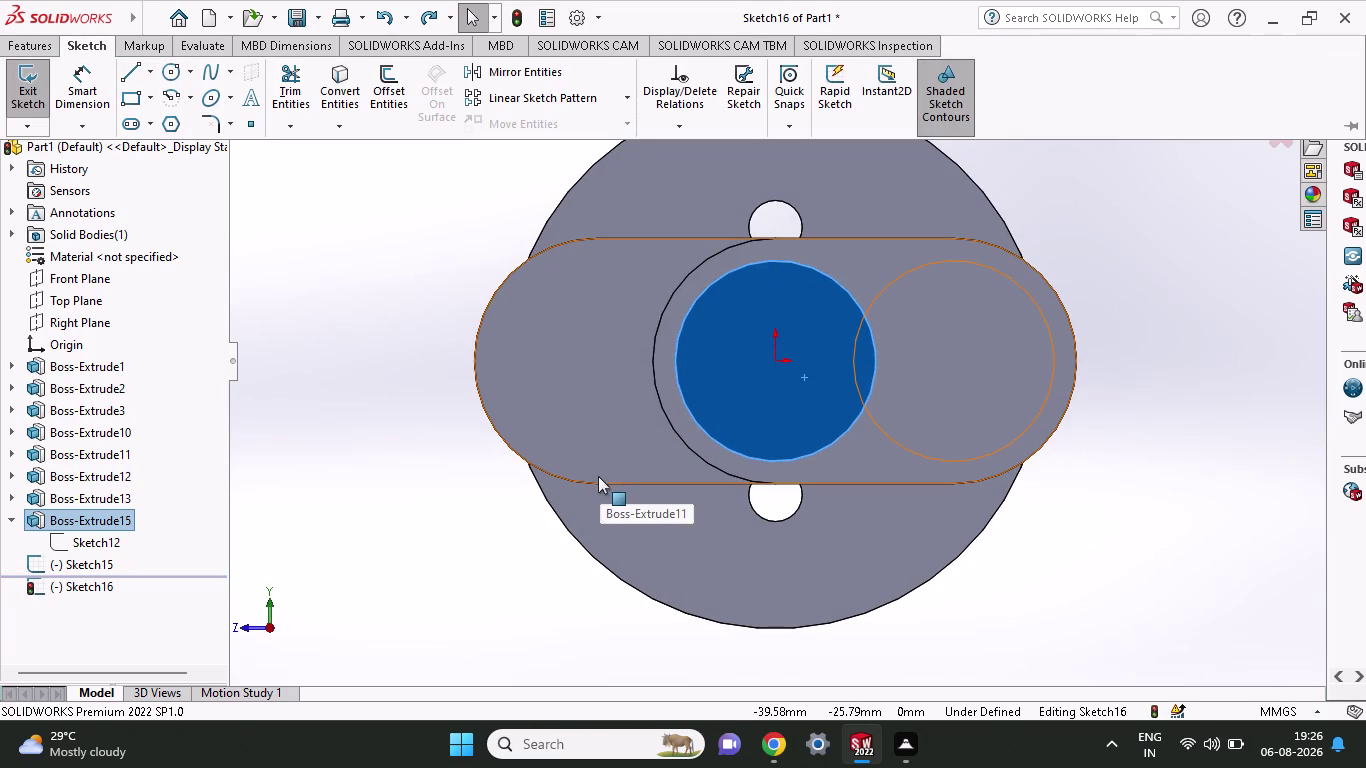
click(178, 64)
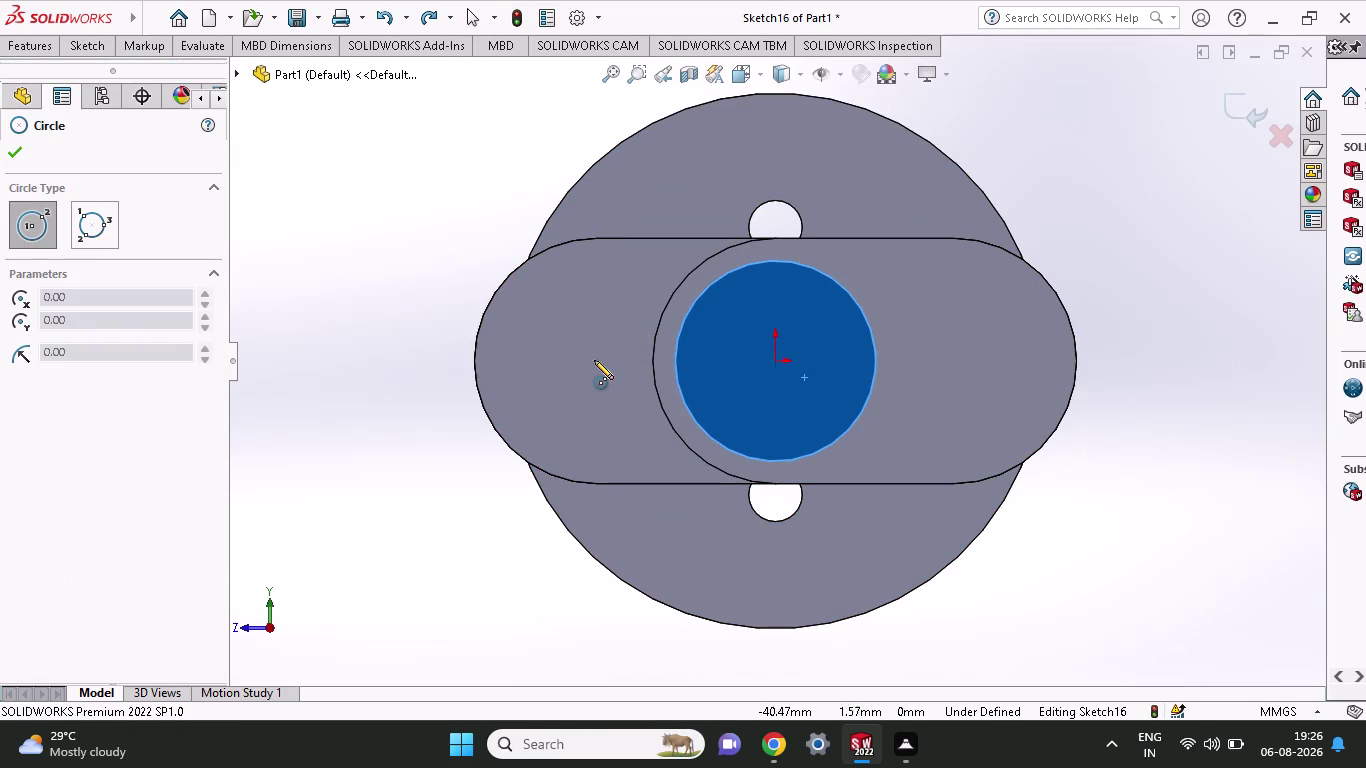
click(598, 360)
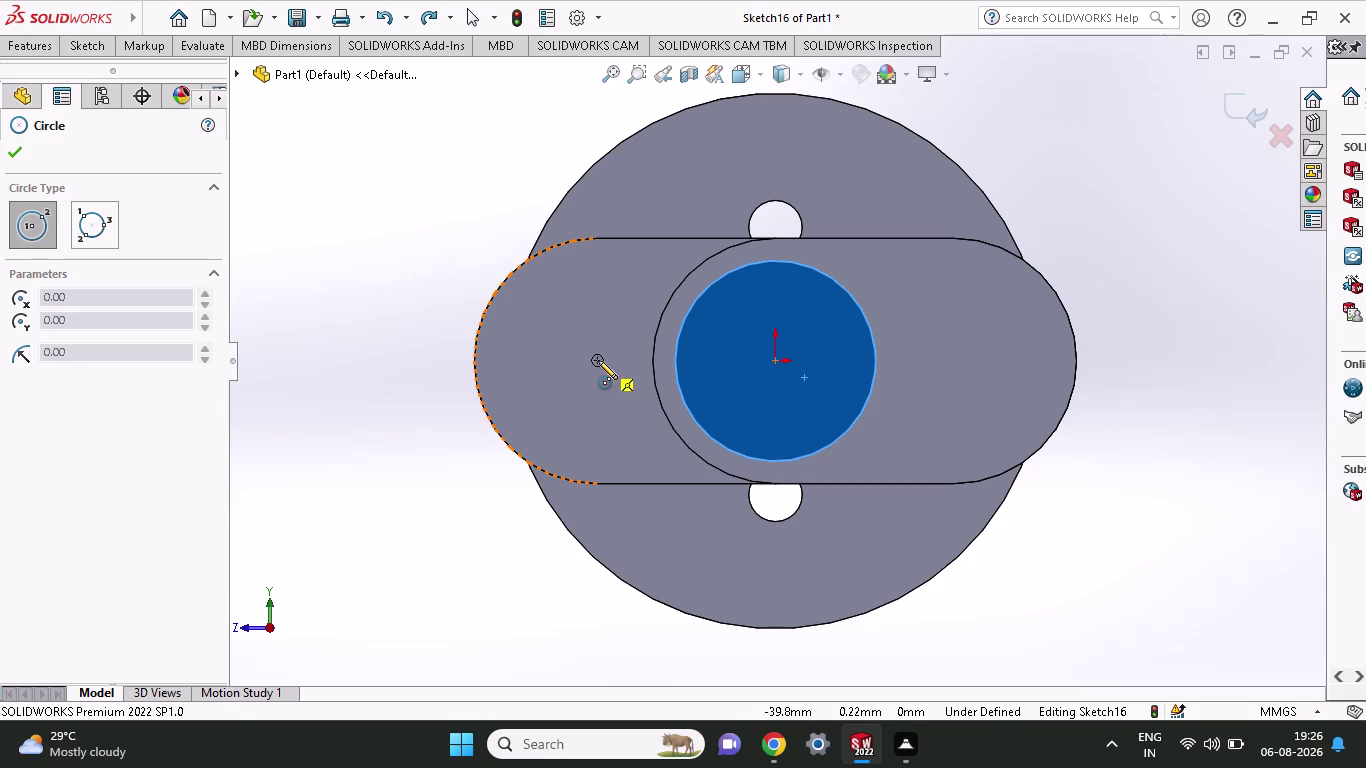
click(598, 482)
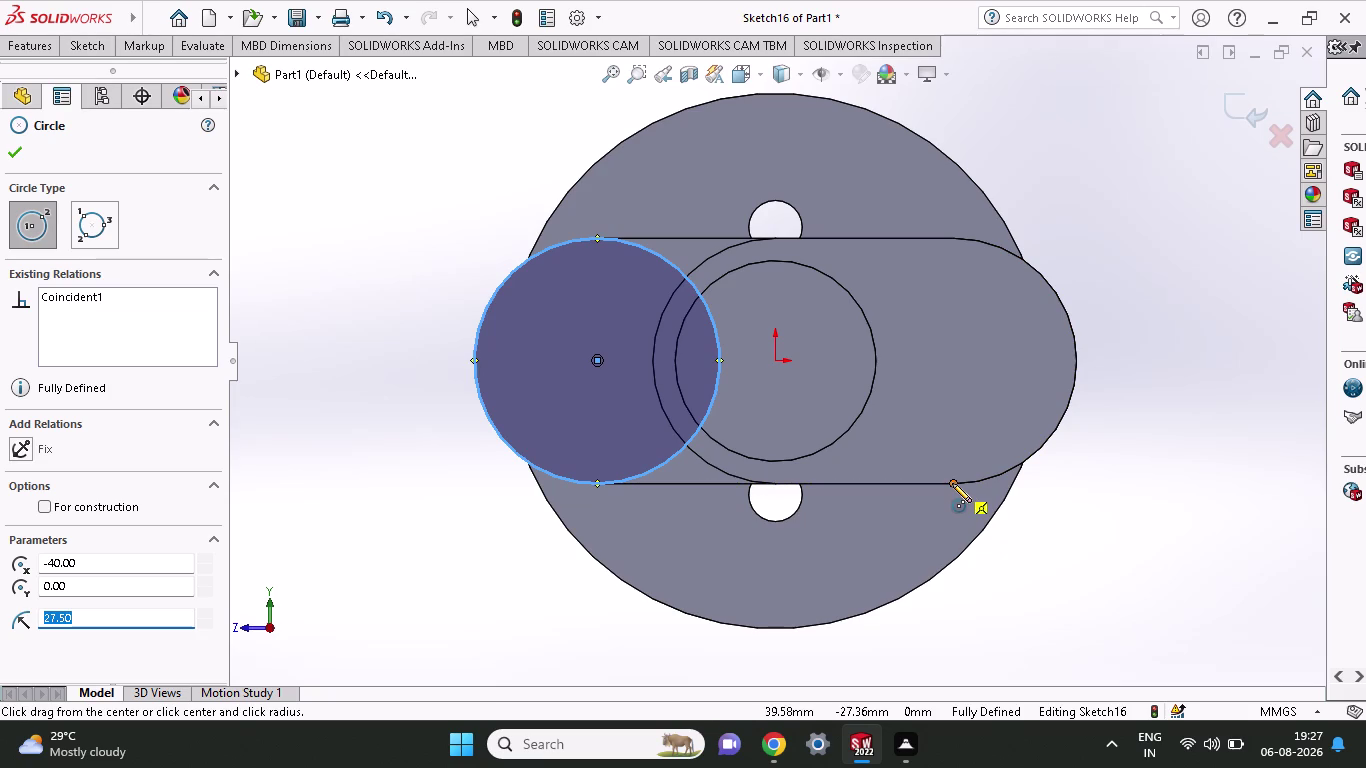
click(954, 358)
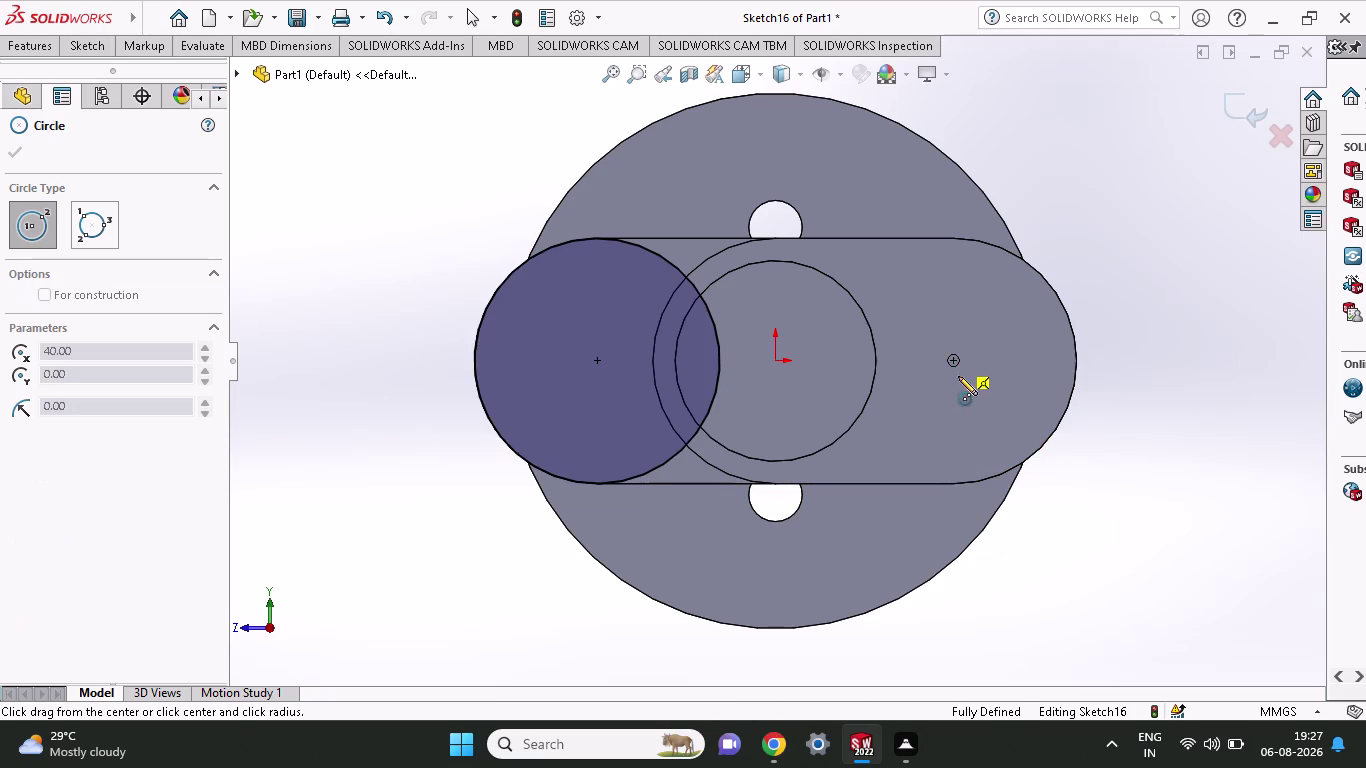
click(979, 481)
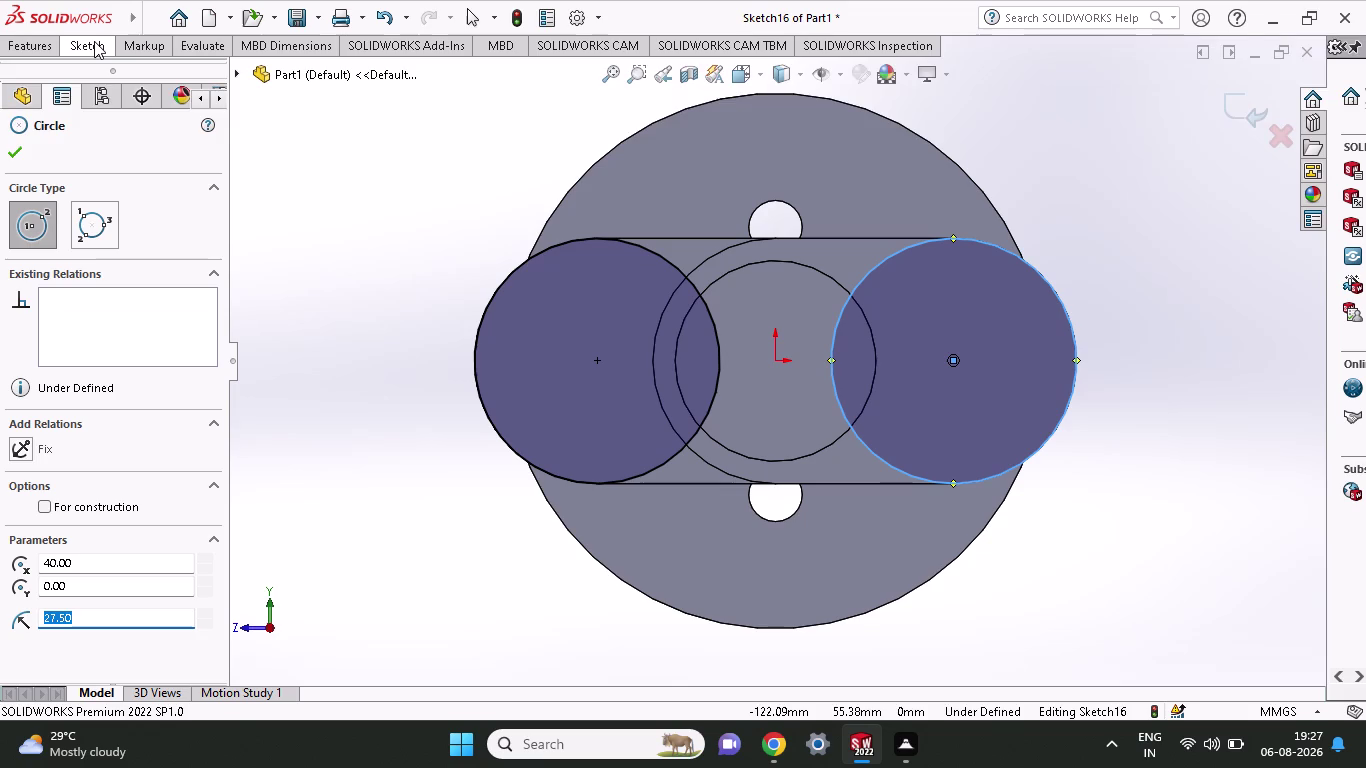
Join the two circles with 80 mm tangent lines across their tops and bottoms.
click(94, 41)
click(134, 72)
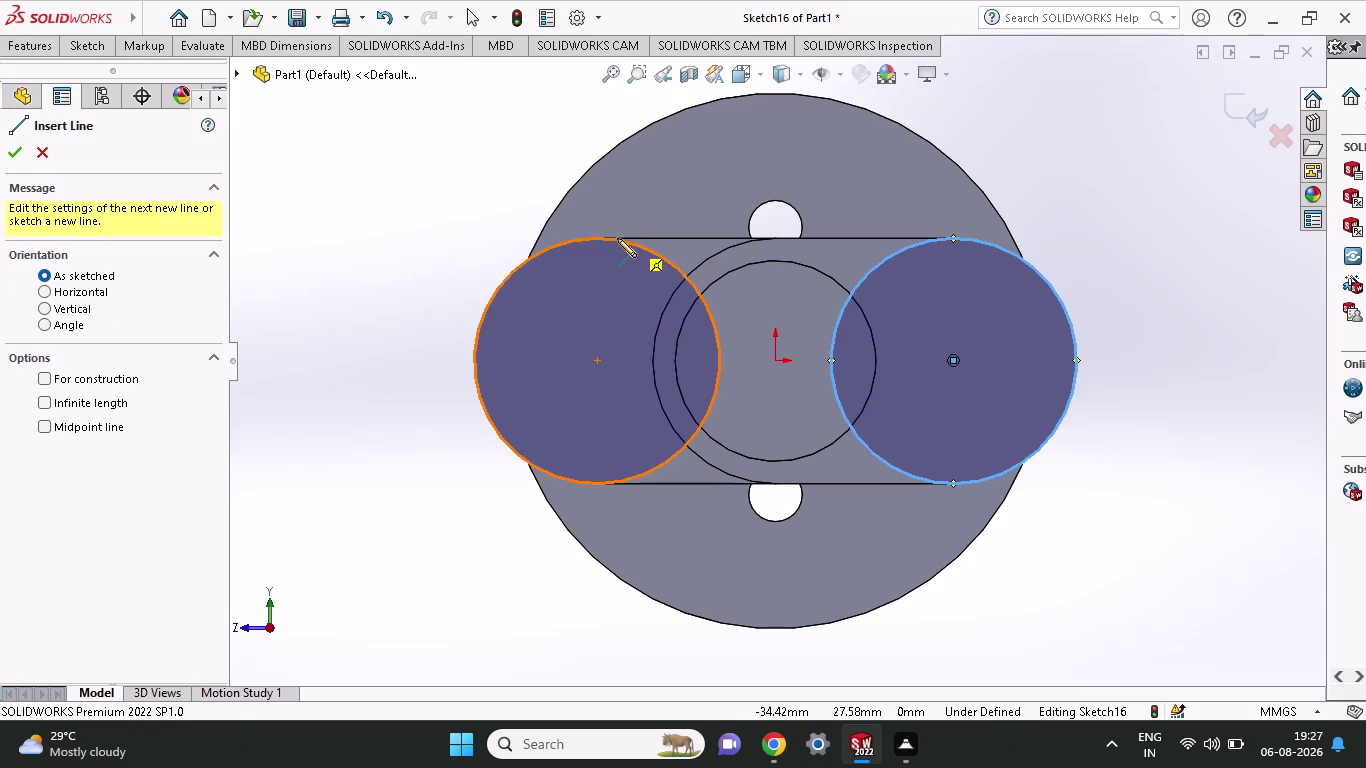
click(595, 238)
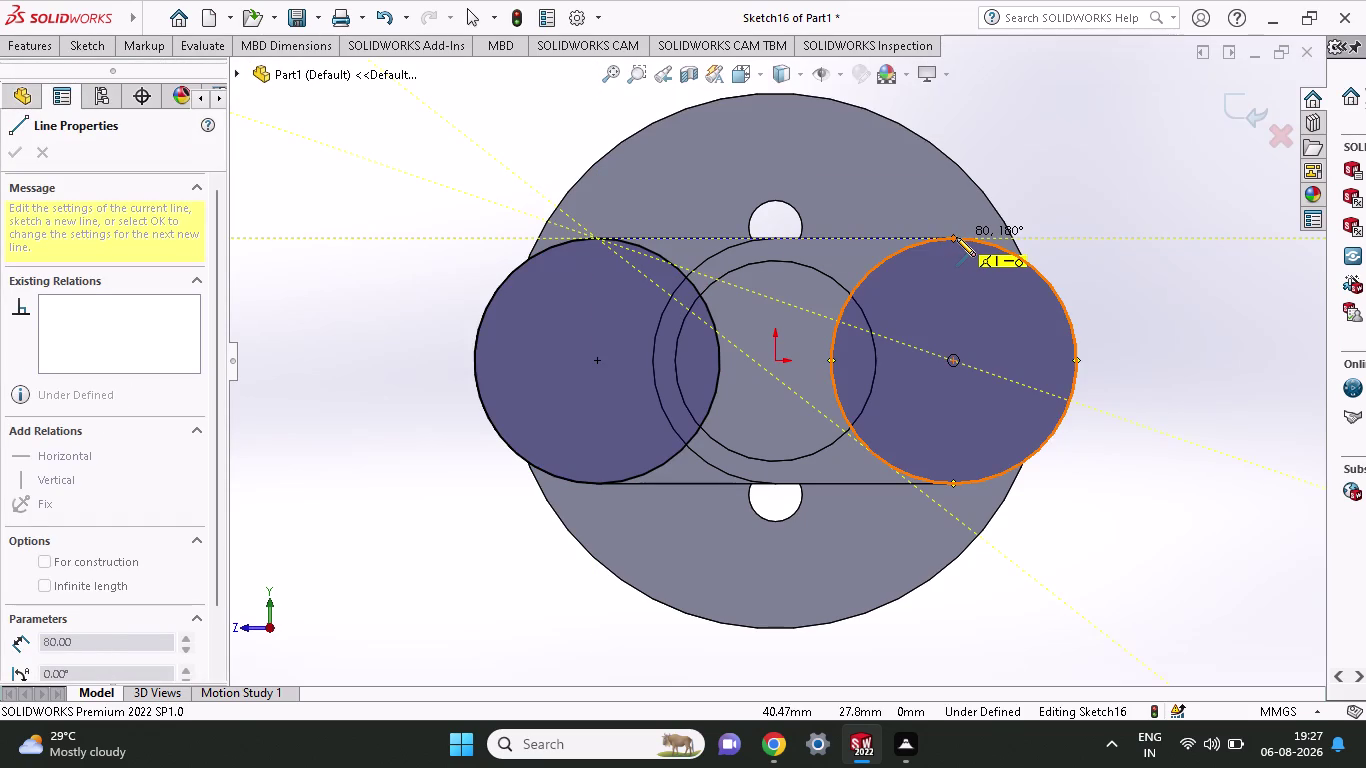
click(956, 237)
key(Escape)
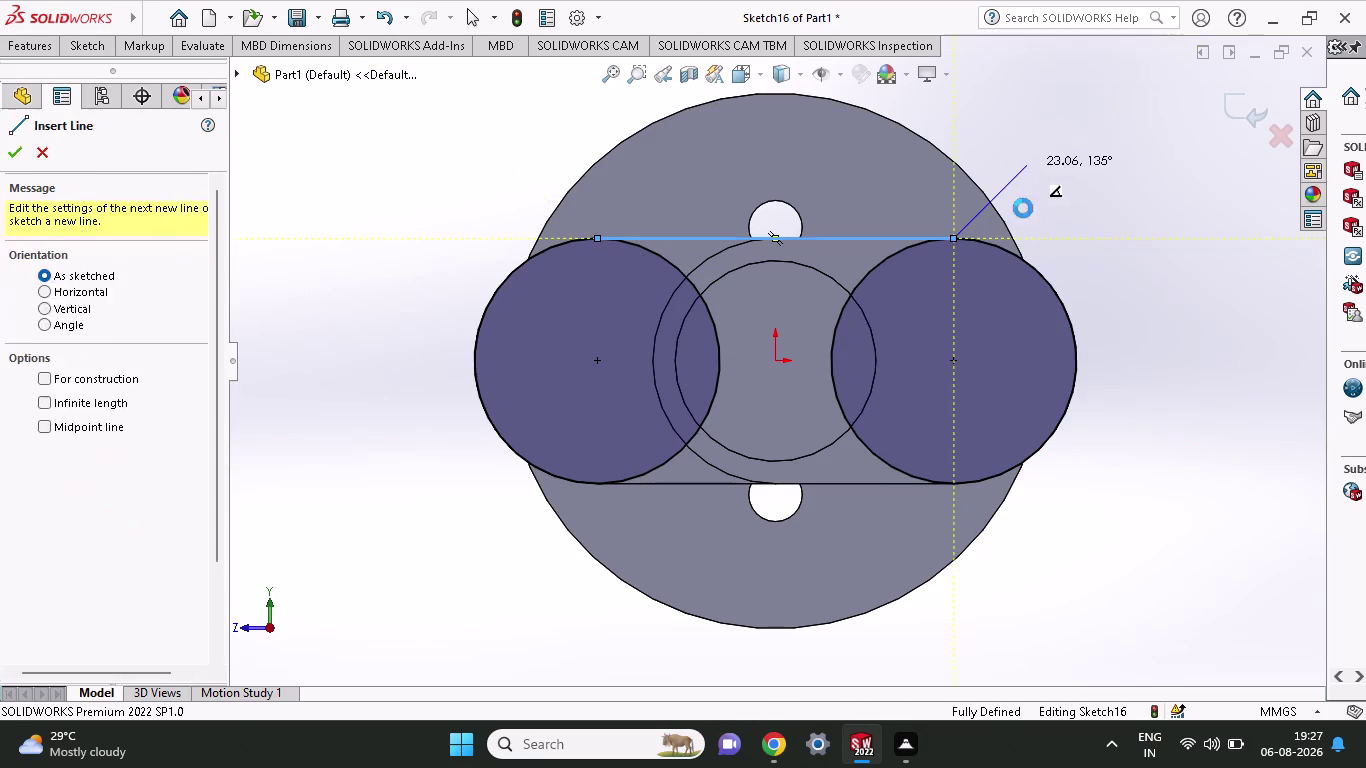
click(92, 43)
click(134, 69)
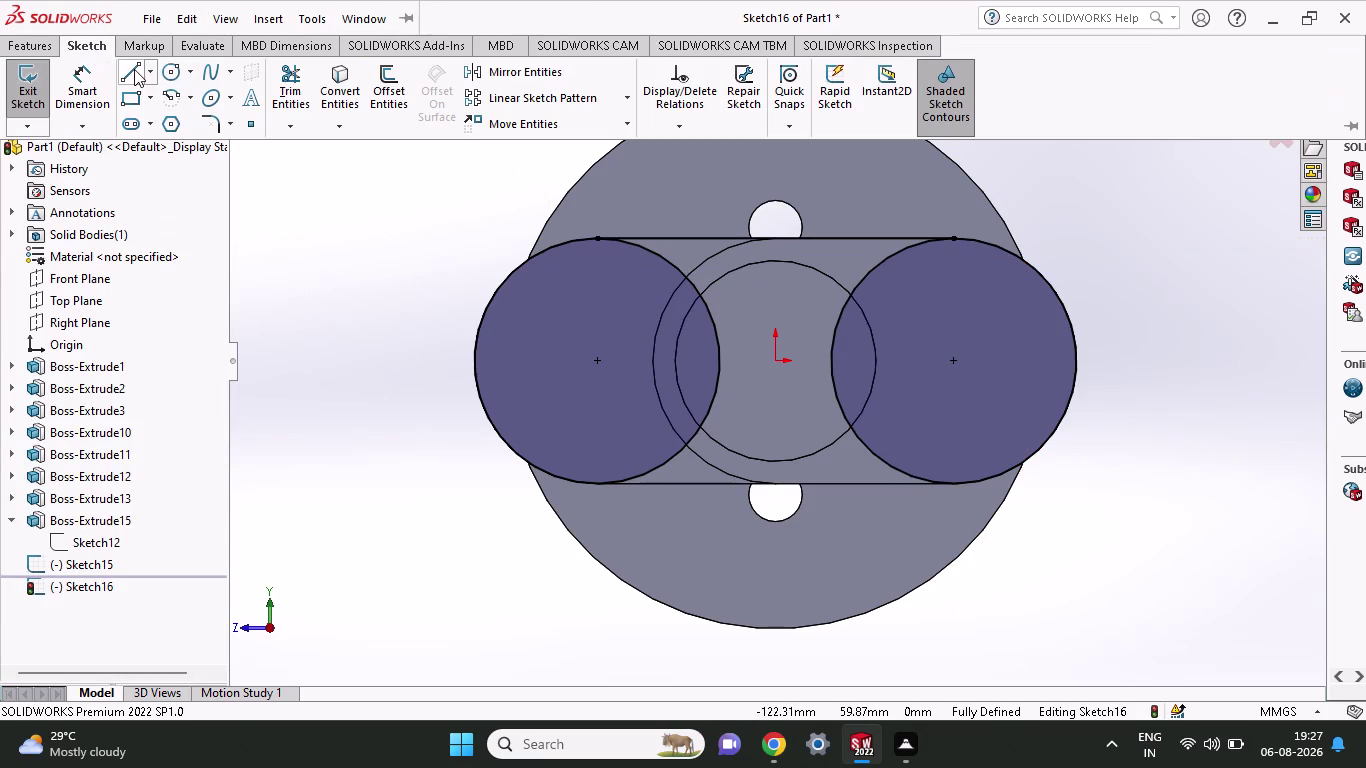
click(597, 482)
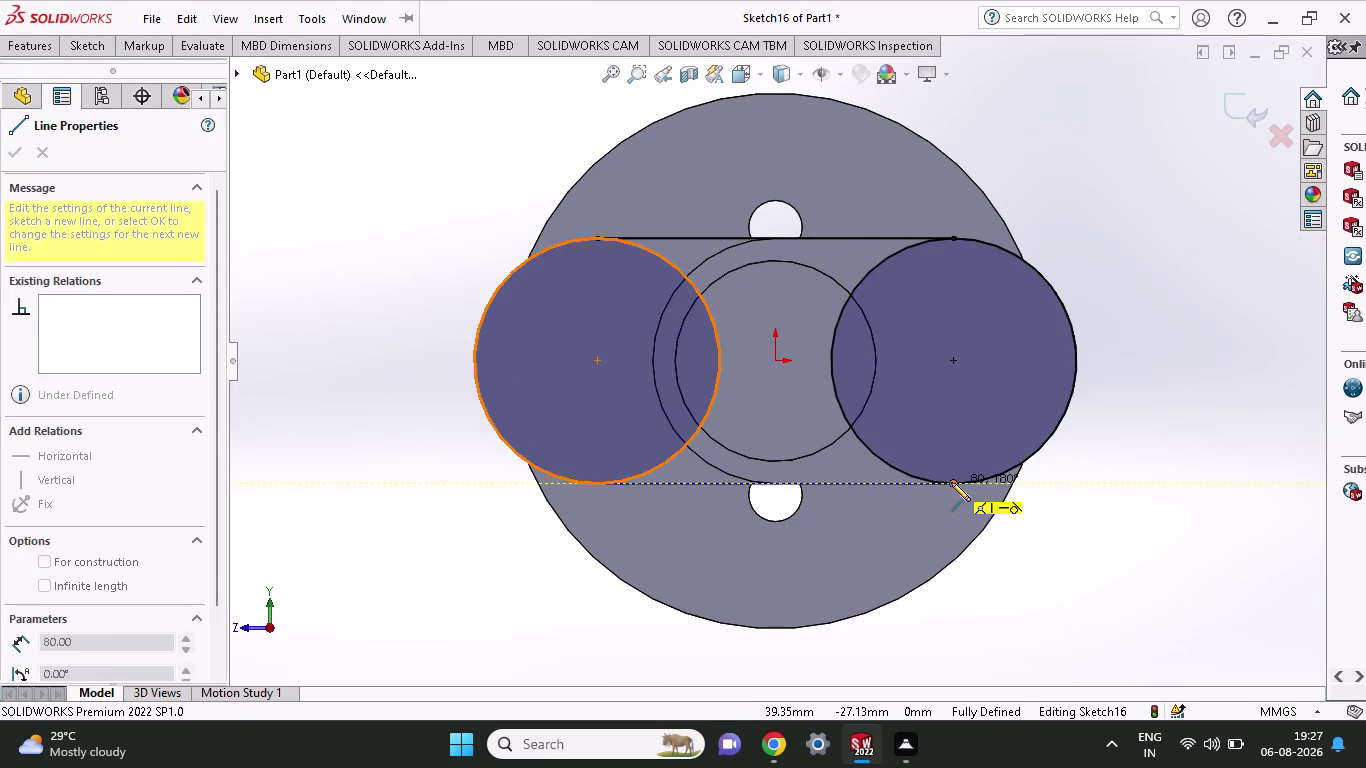
click(951, 482)
key(Escape)
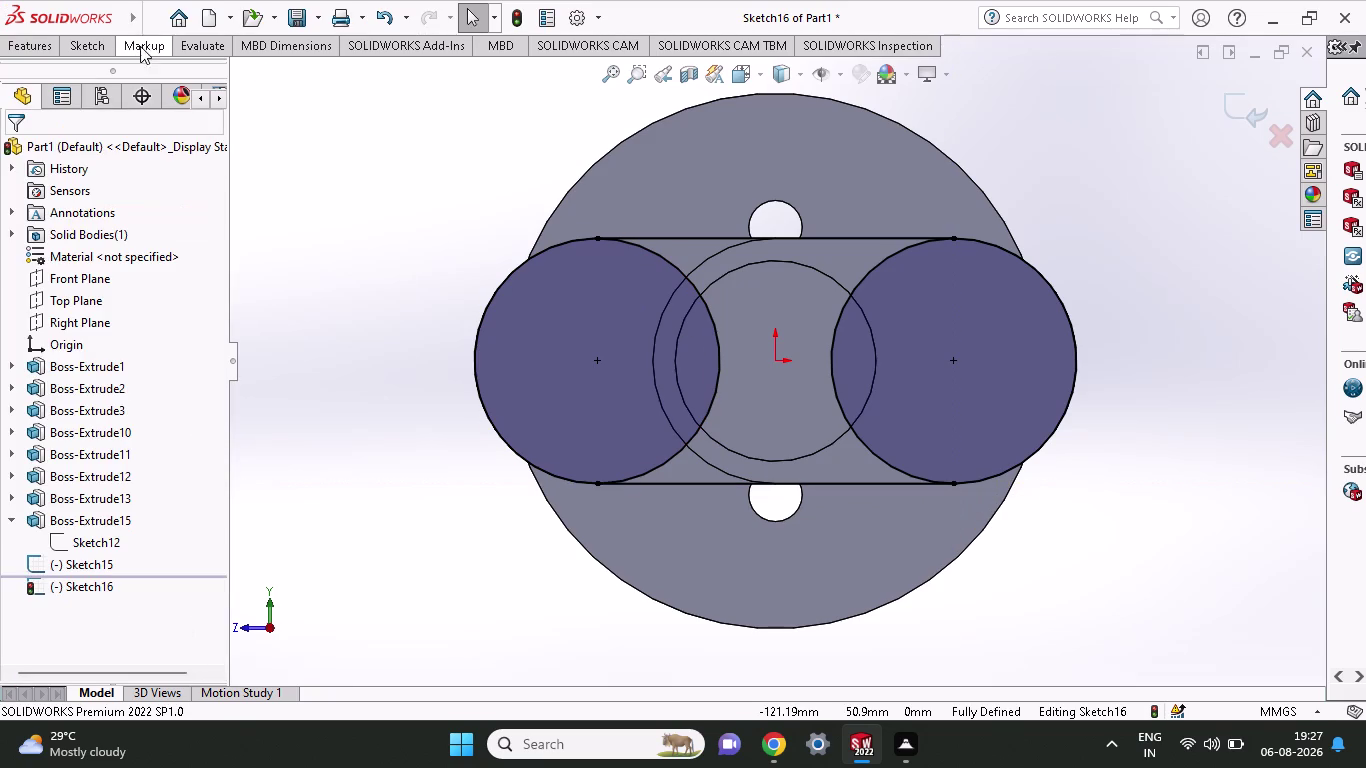
click(93, 45)
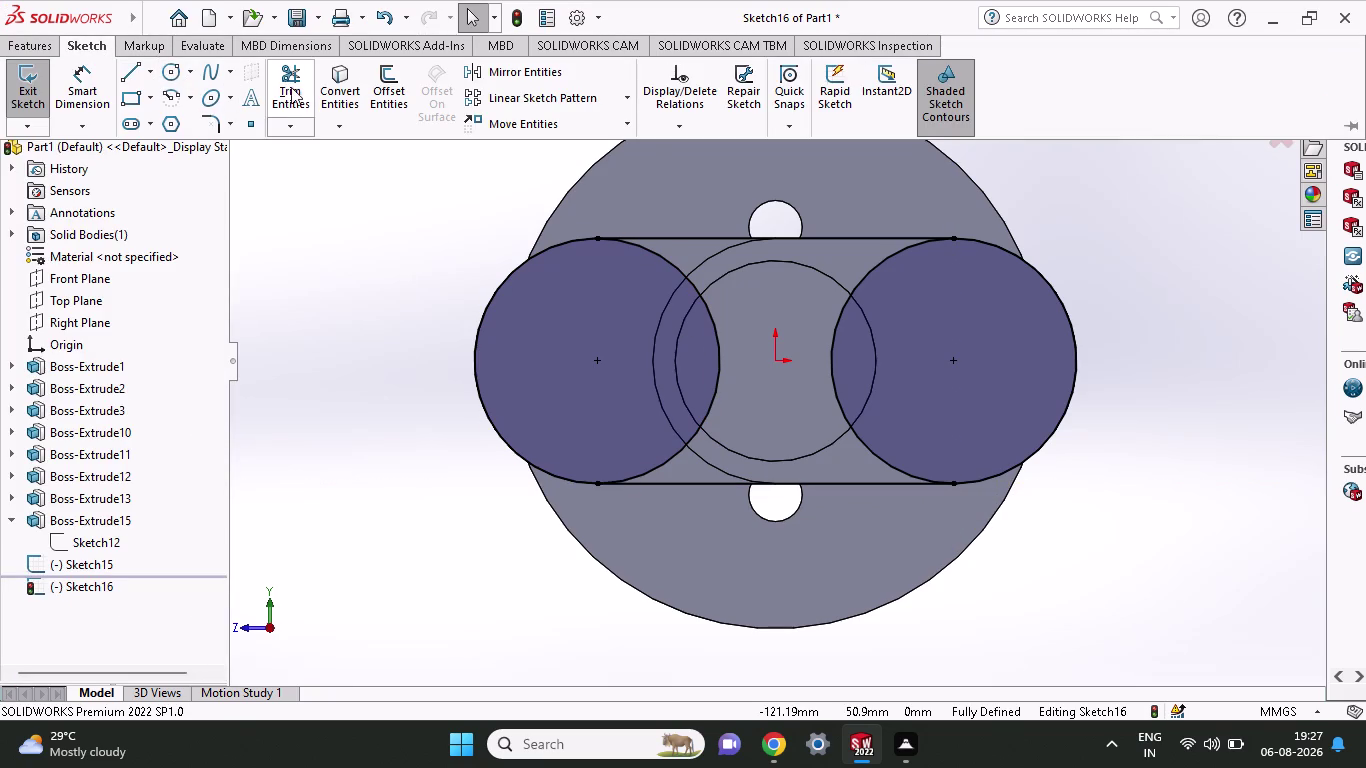
click(279, 88)
drag(743, 286, 659, 367)
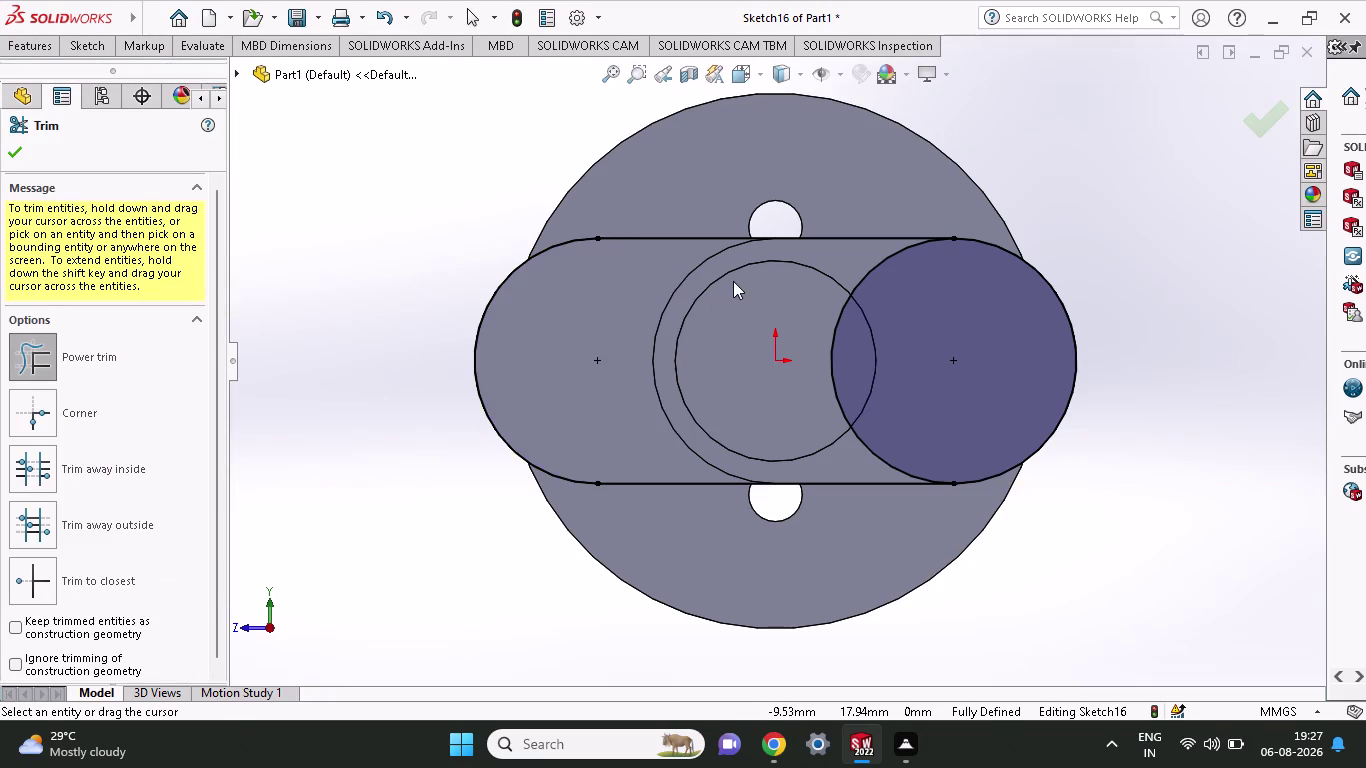
drag(735, 281, 900, 377)
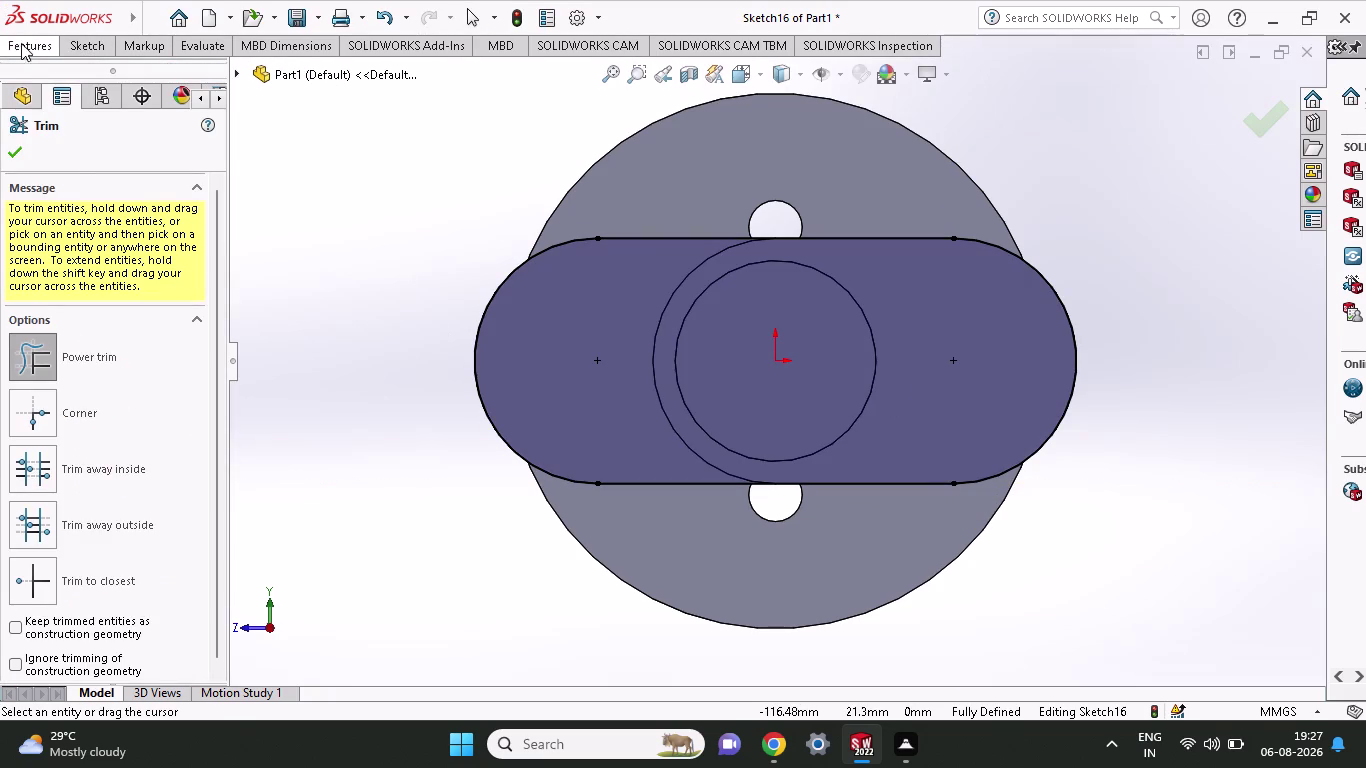
click(22, 46)
click(34, 98)
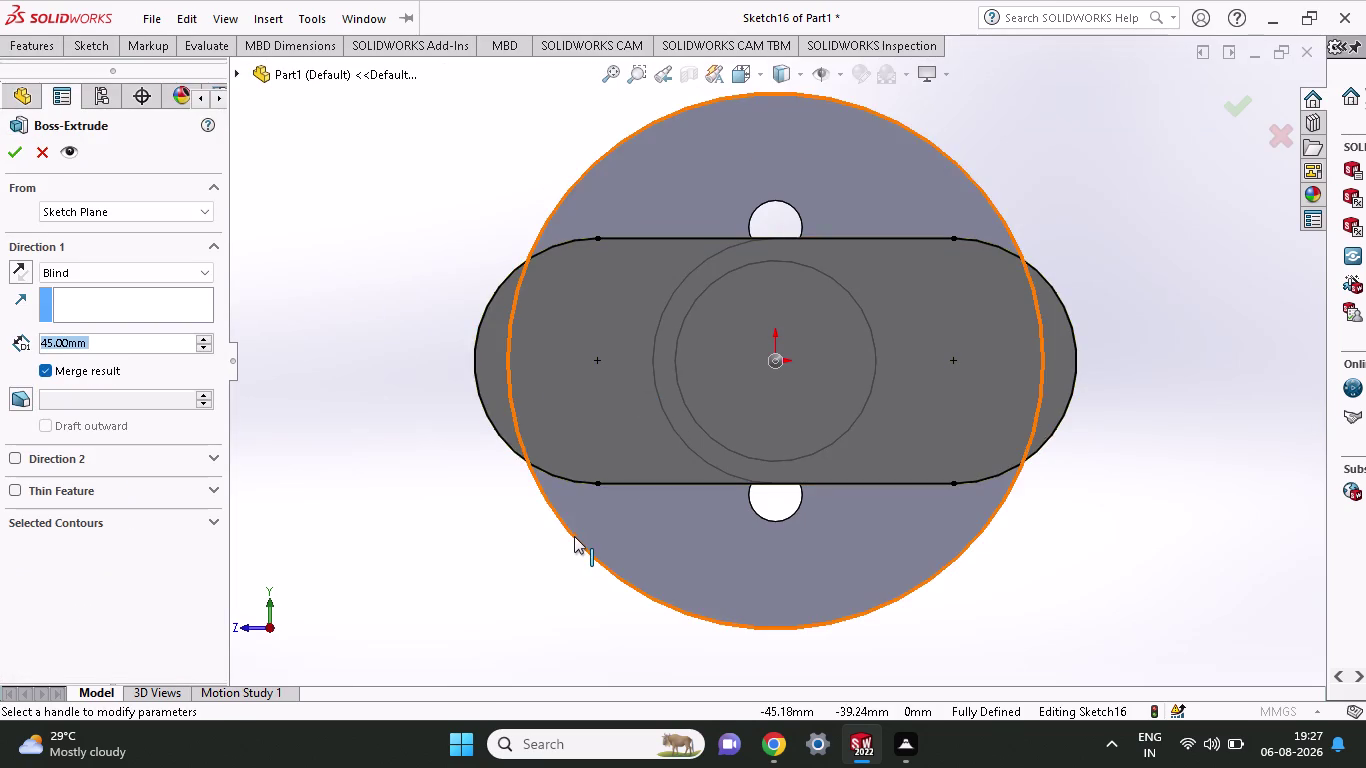
middle_drag(574, 536, 578, 569)
scroll(up, 3)
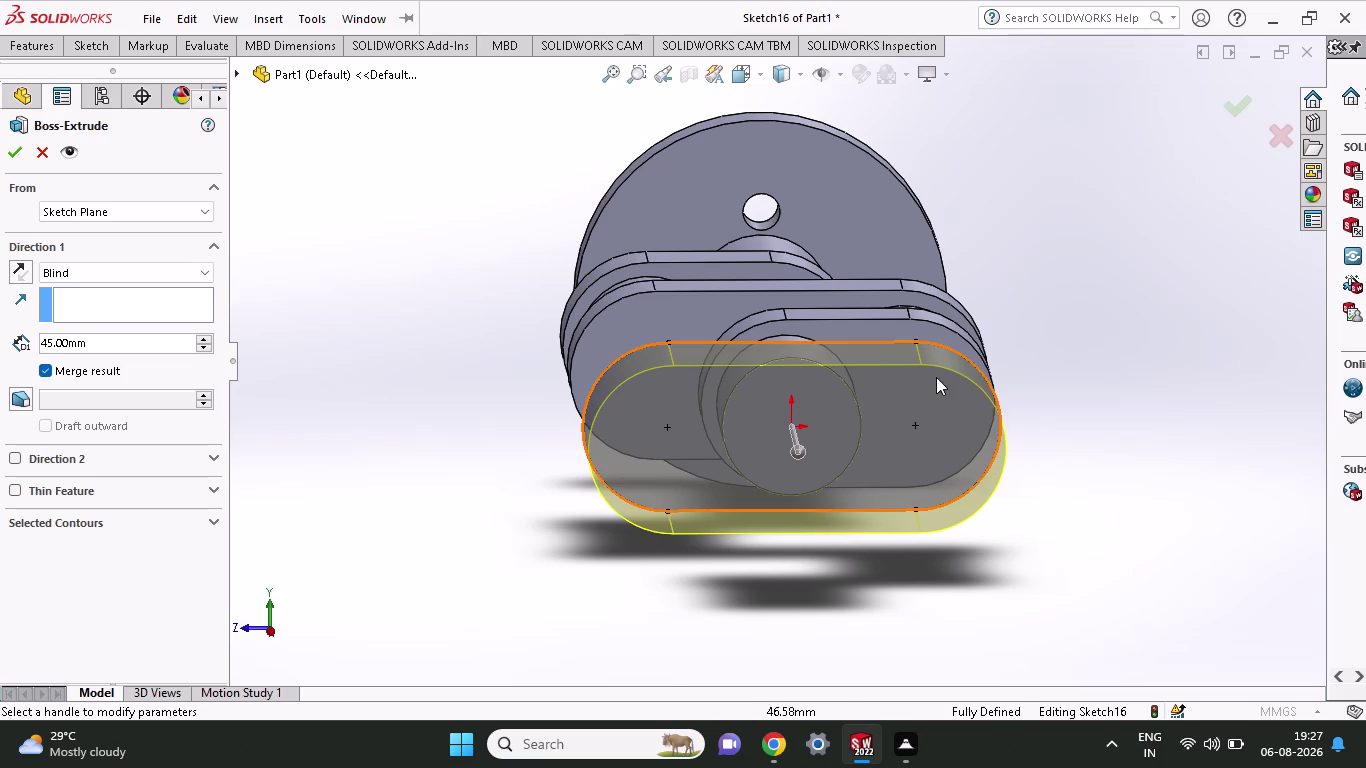
key(ctrl+z)
key(ctrl+z)
key(ctrl+z)
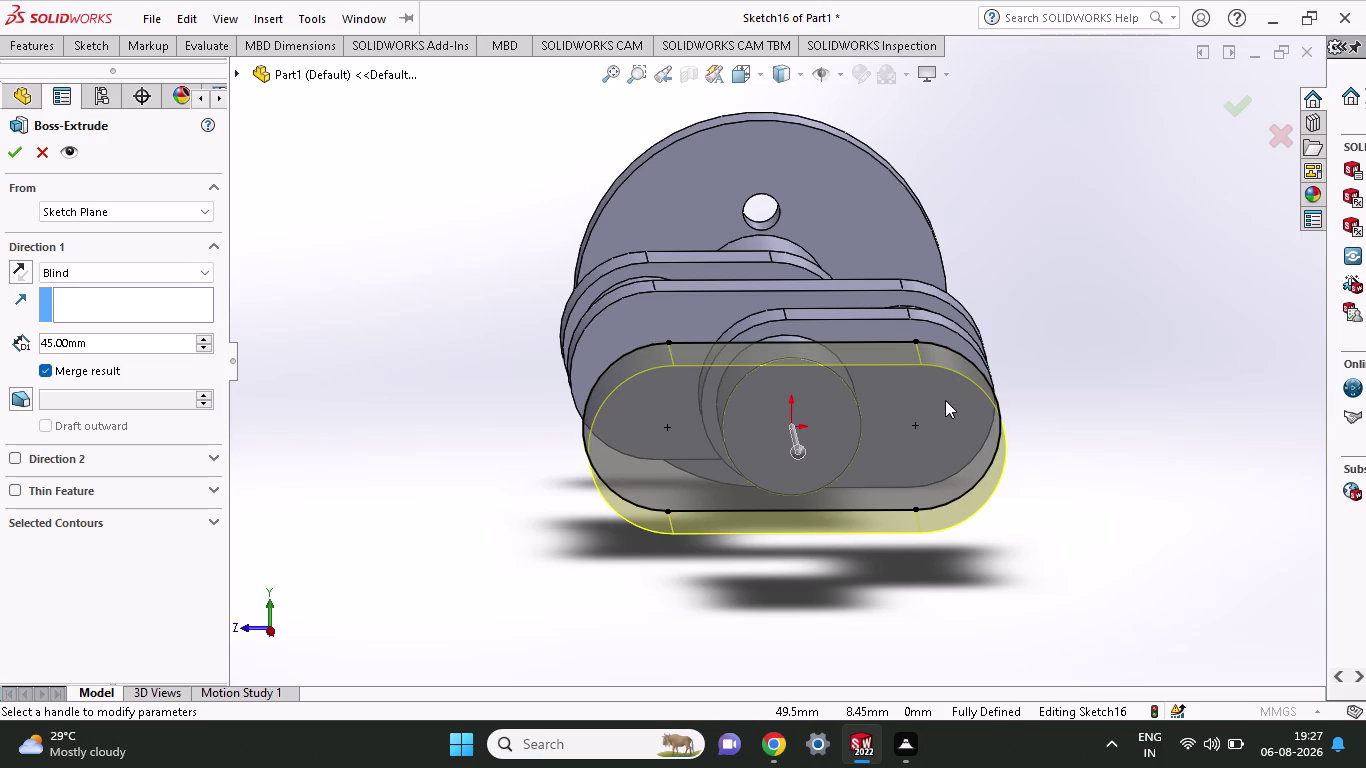
key(Escape)
key(ctrl+z)
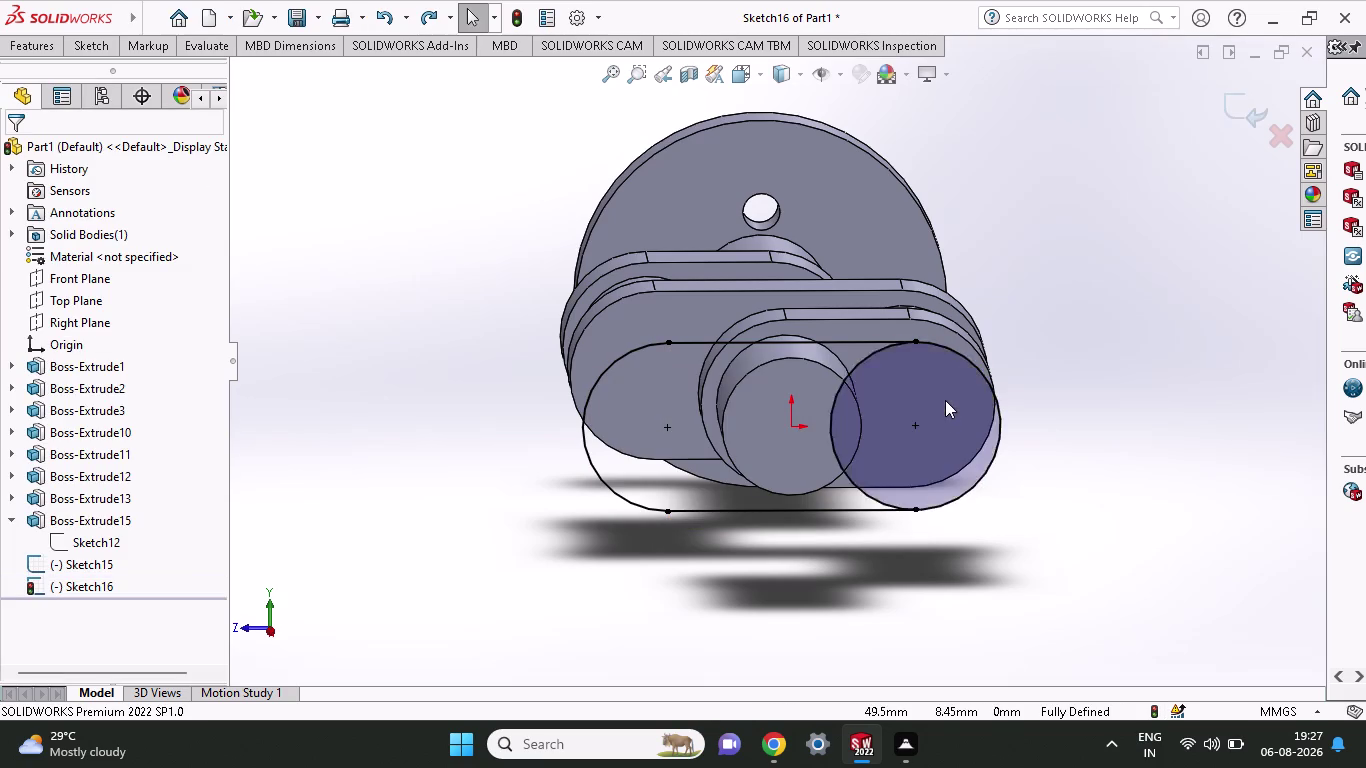
Undo the earlier trim to restore the full circles, then delete the left circle.
key(ctrl+z)
key(ctrl+z)
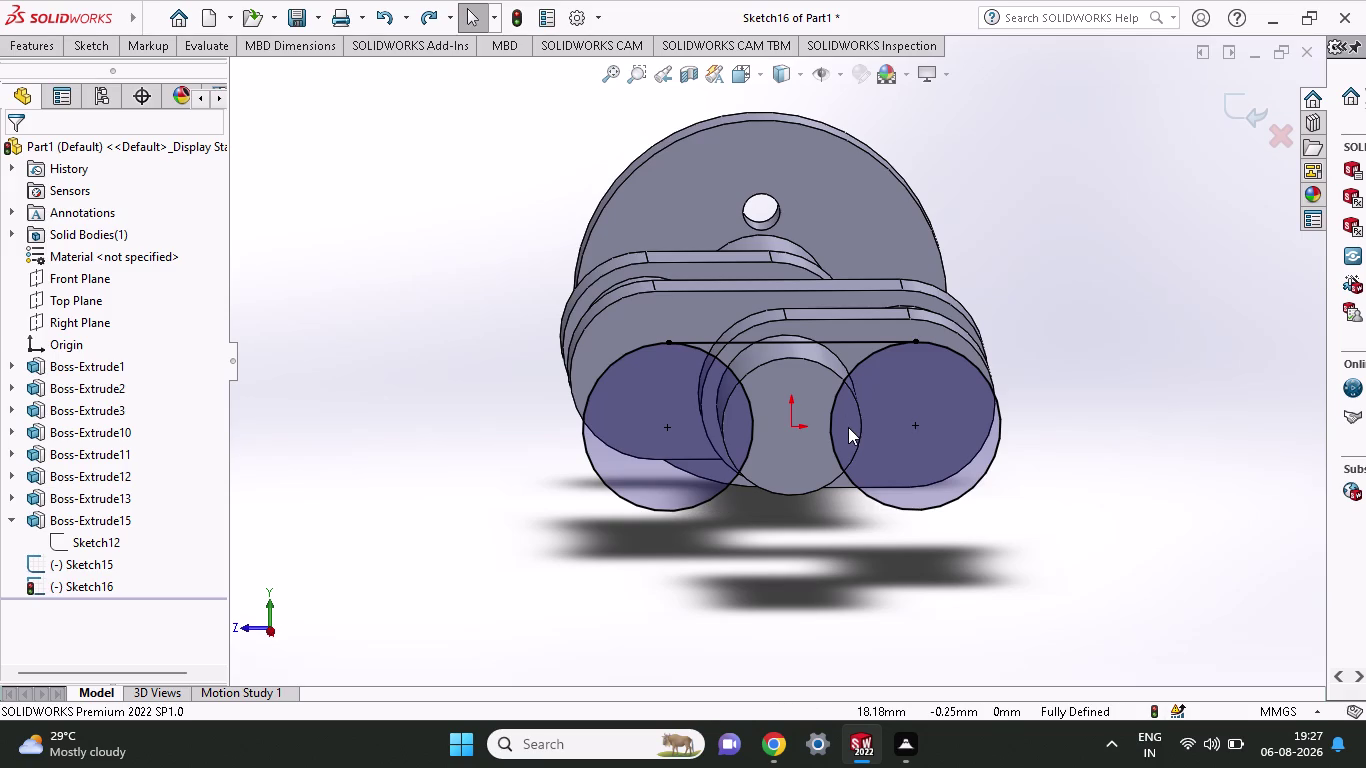
key(ctrl+z)
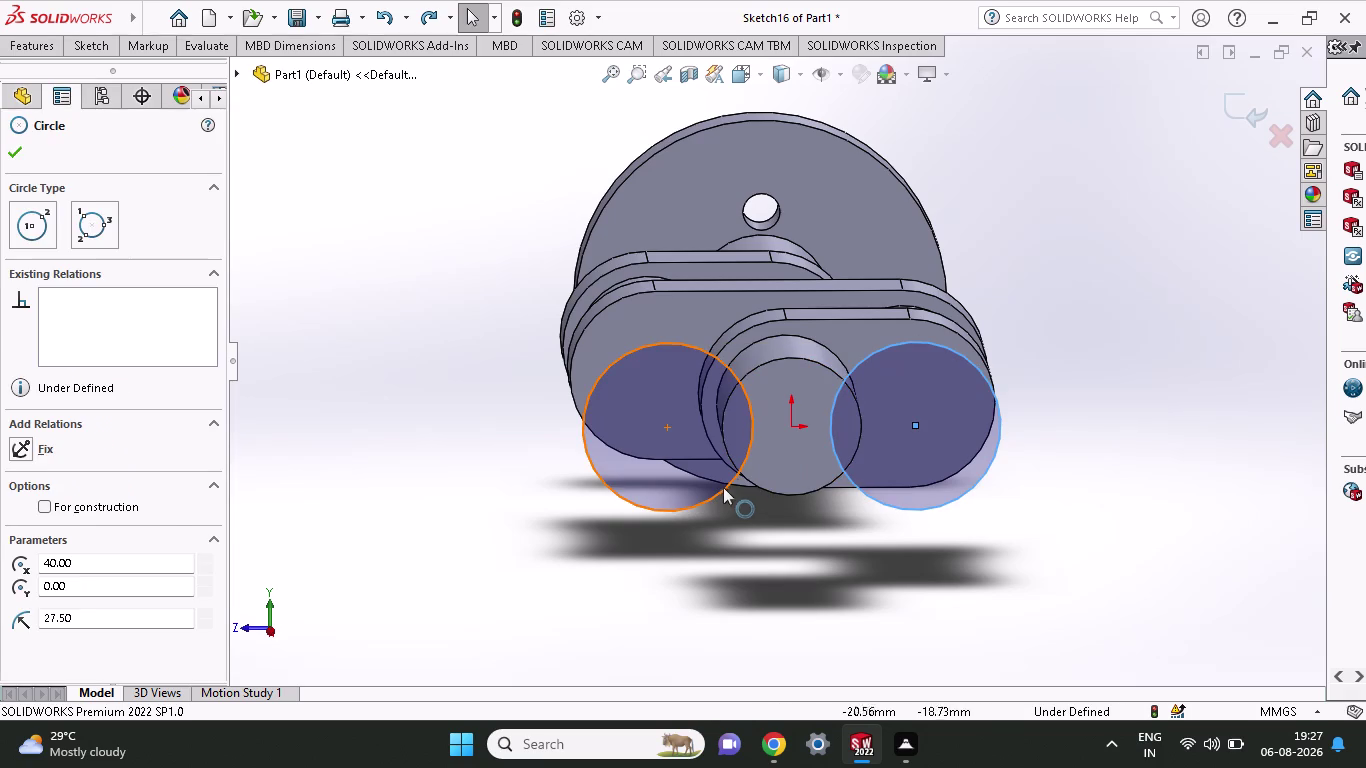
click(718, 490)
key(Delete)
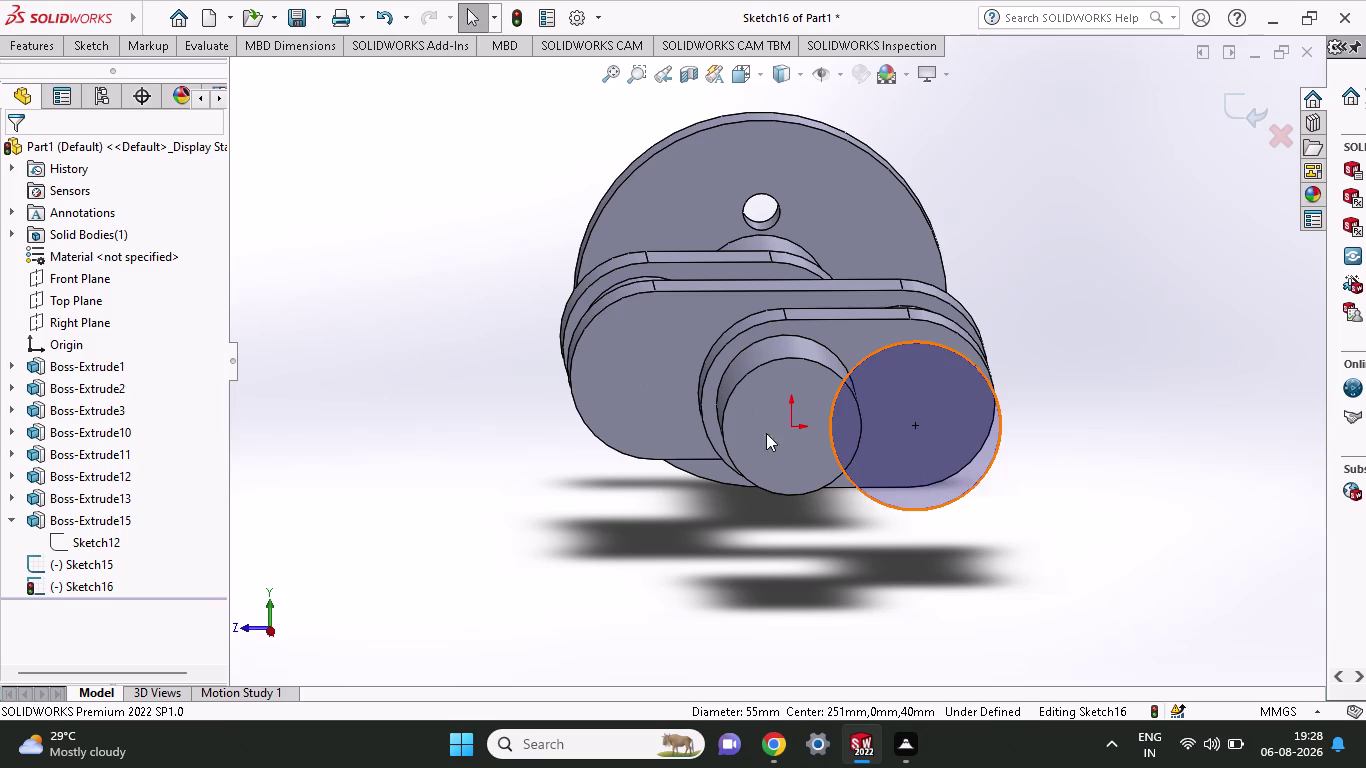
In the Right view, draw a 27.5 mm radius circle centred on the origin.
click(261, 631)
click(296, 631)
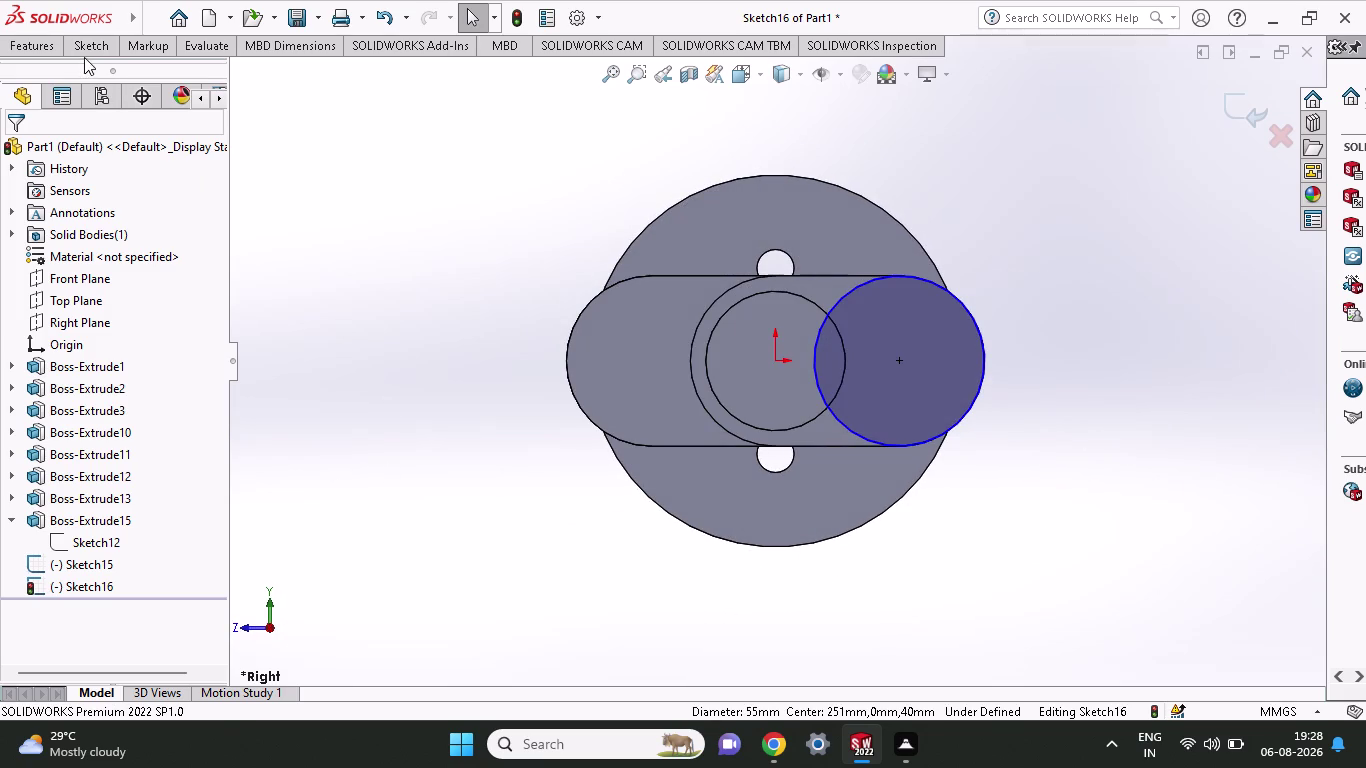
click(87, 46)
click(158, 81)
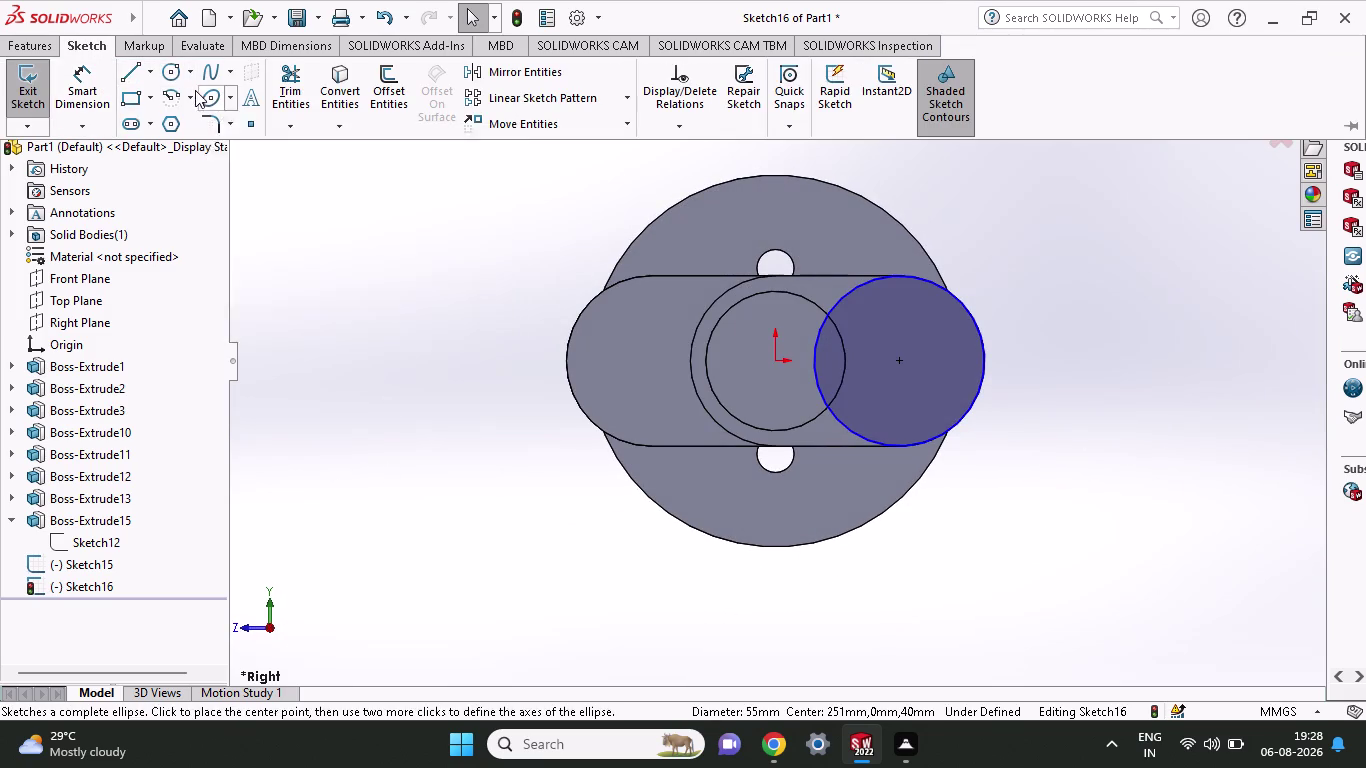
click(173, 76)
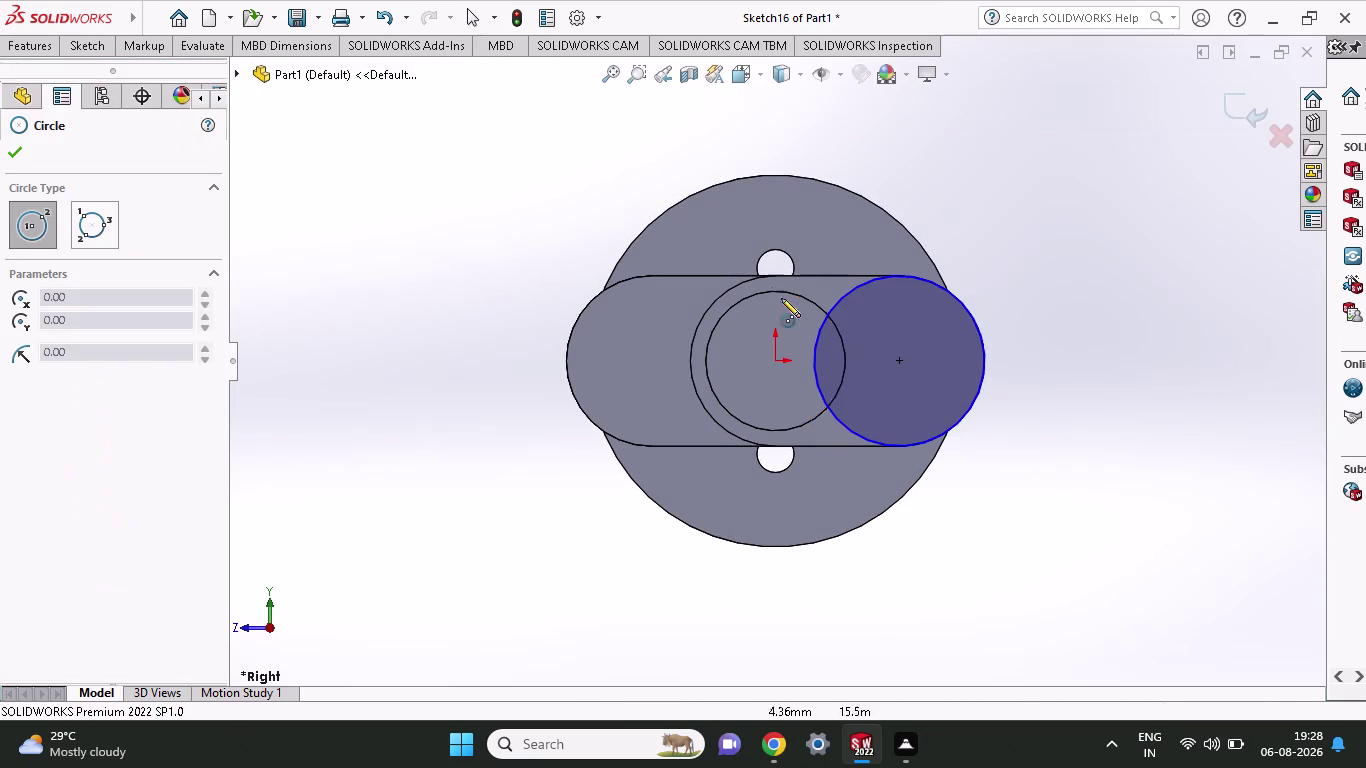
click(775, 358)
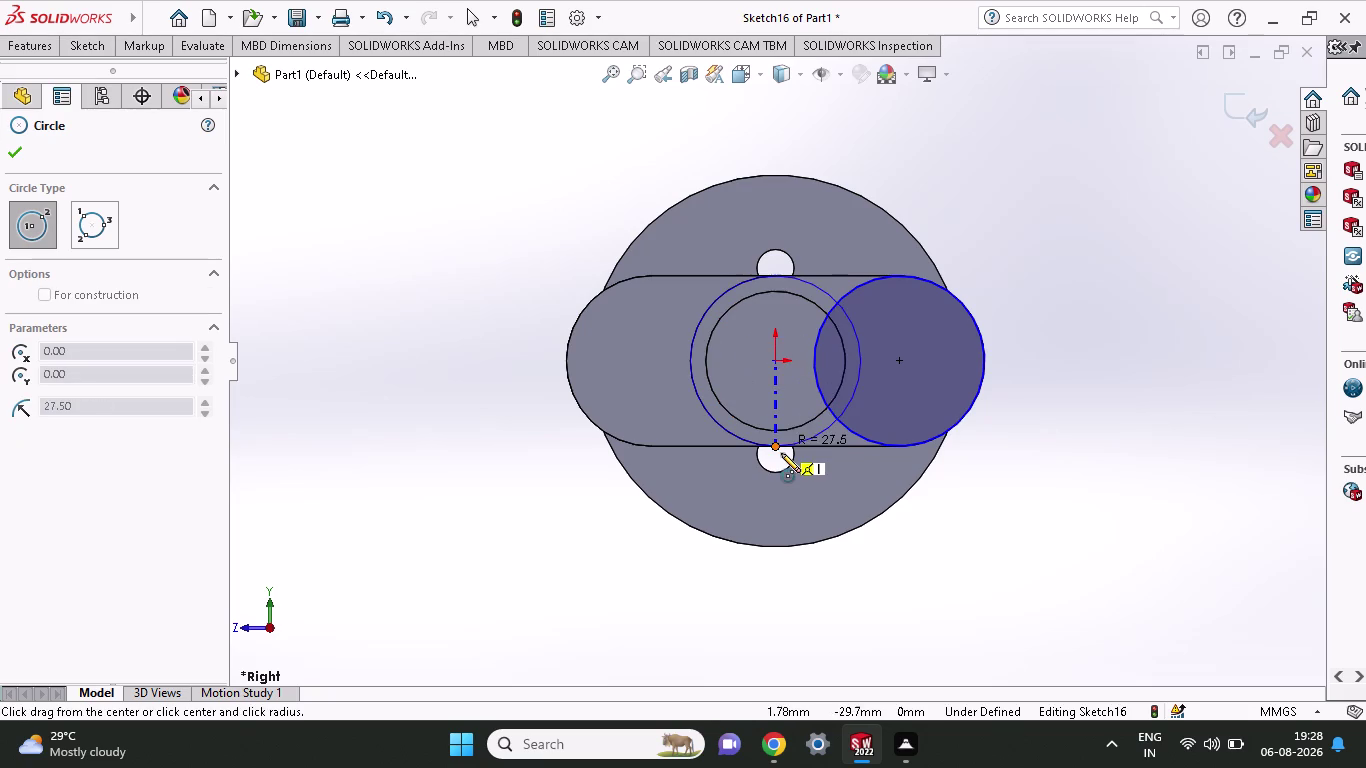
click(777, 448)
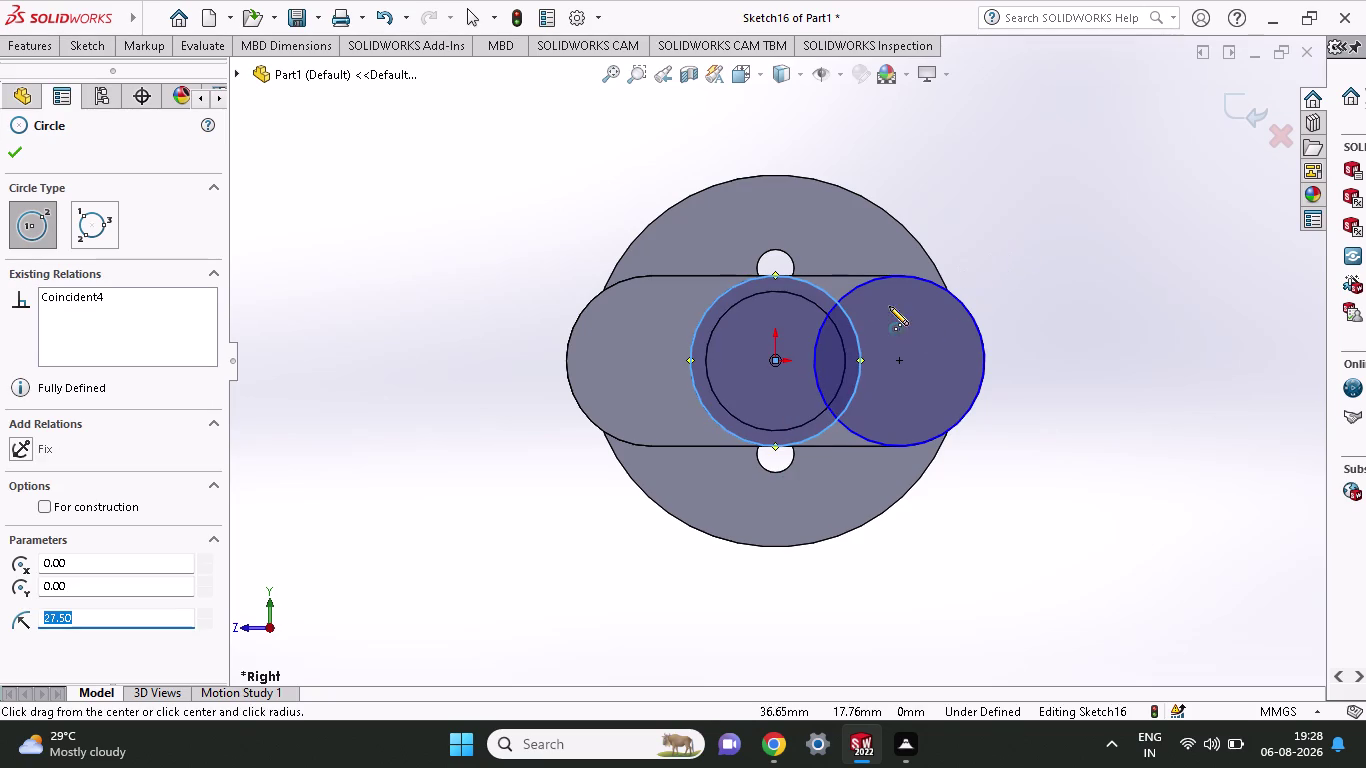
click(78, 46)
click(126, 68)
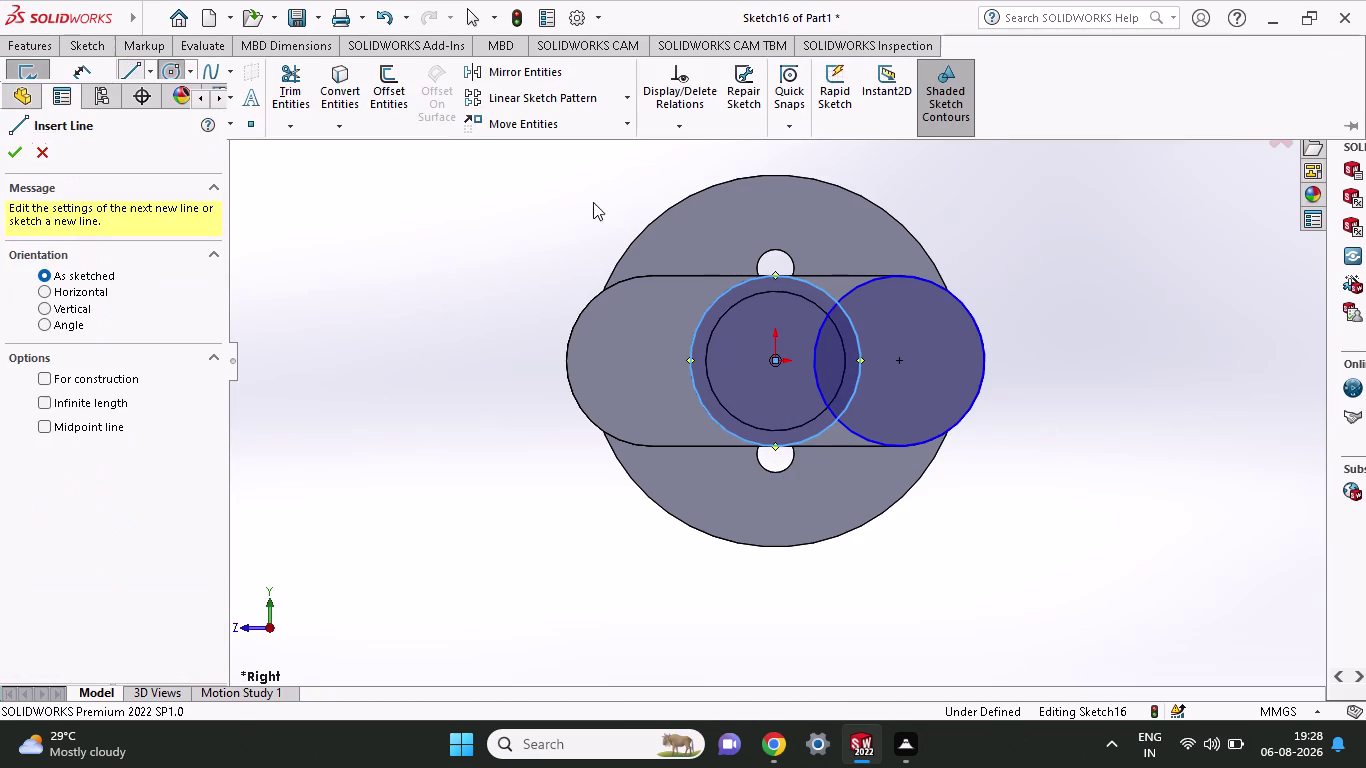
Draw top and bottom lines joining the centre circle to the offset circle.
click(775, 274)
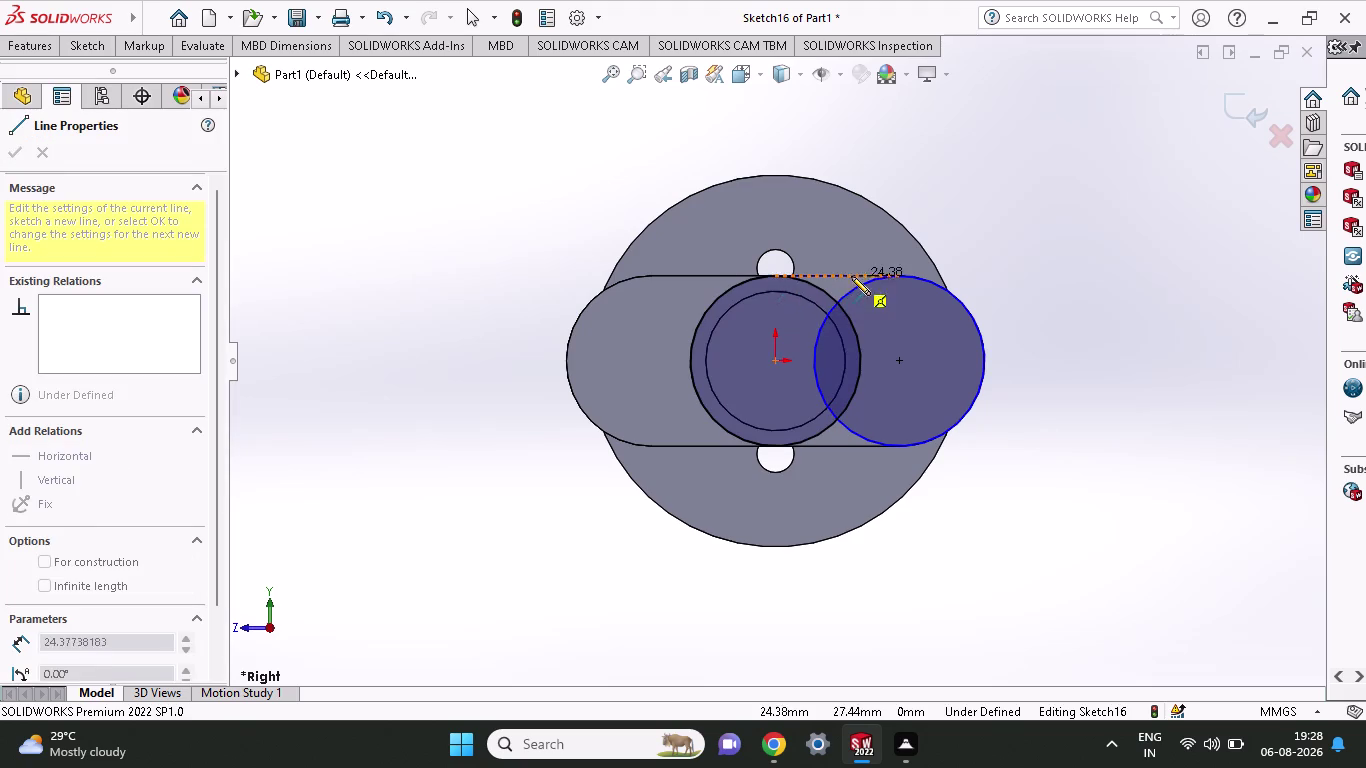
click(897, 273)
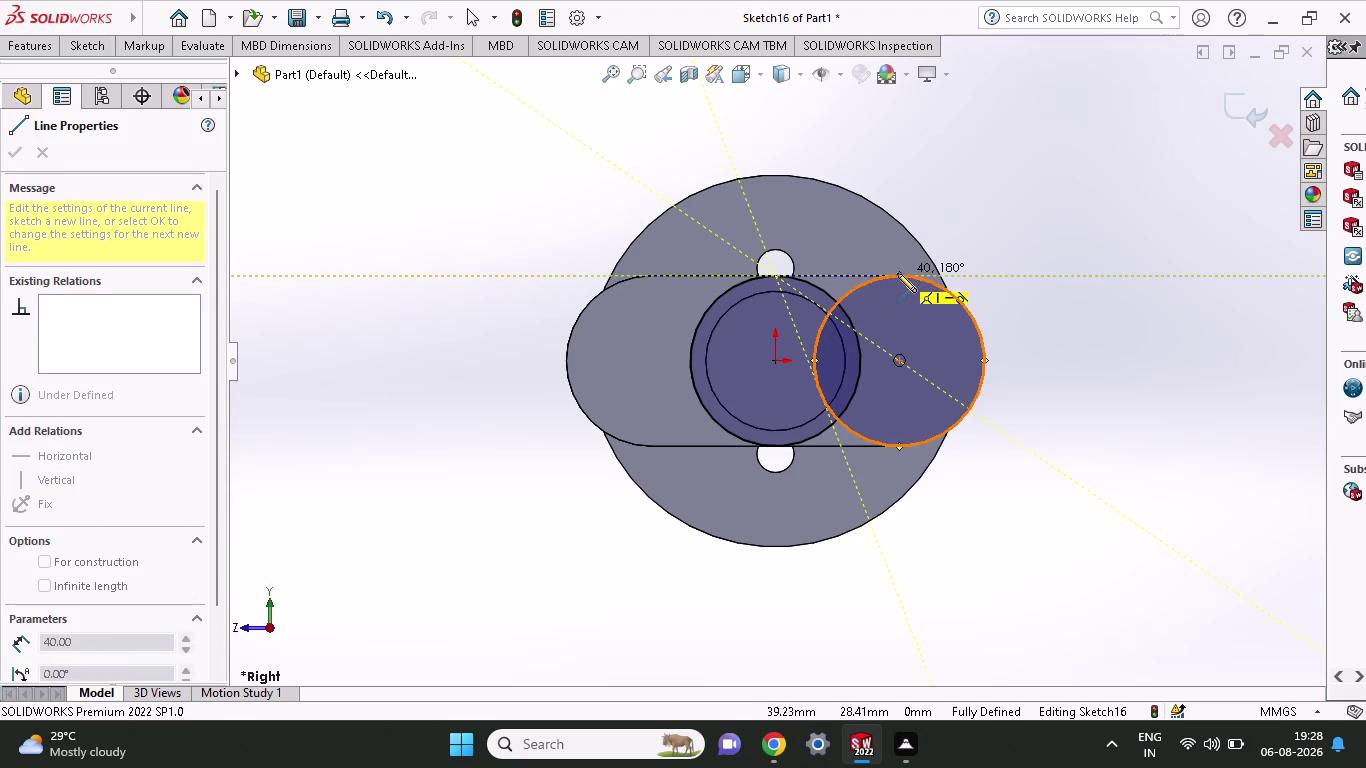
key(Escape)
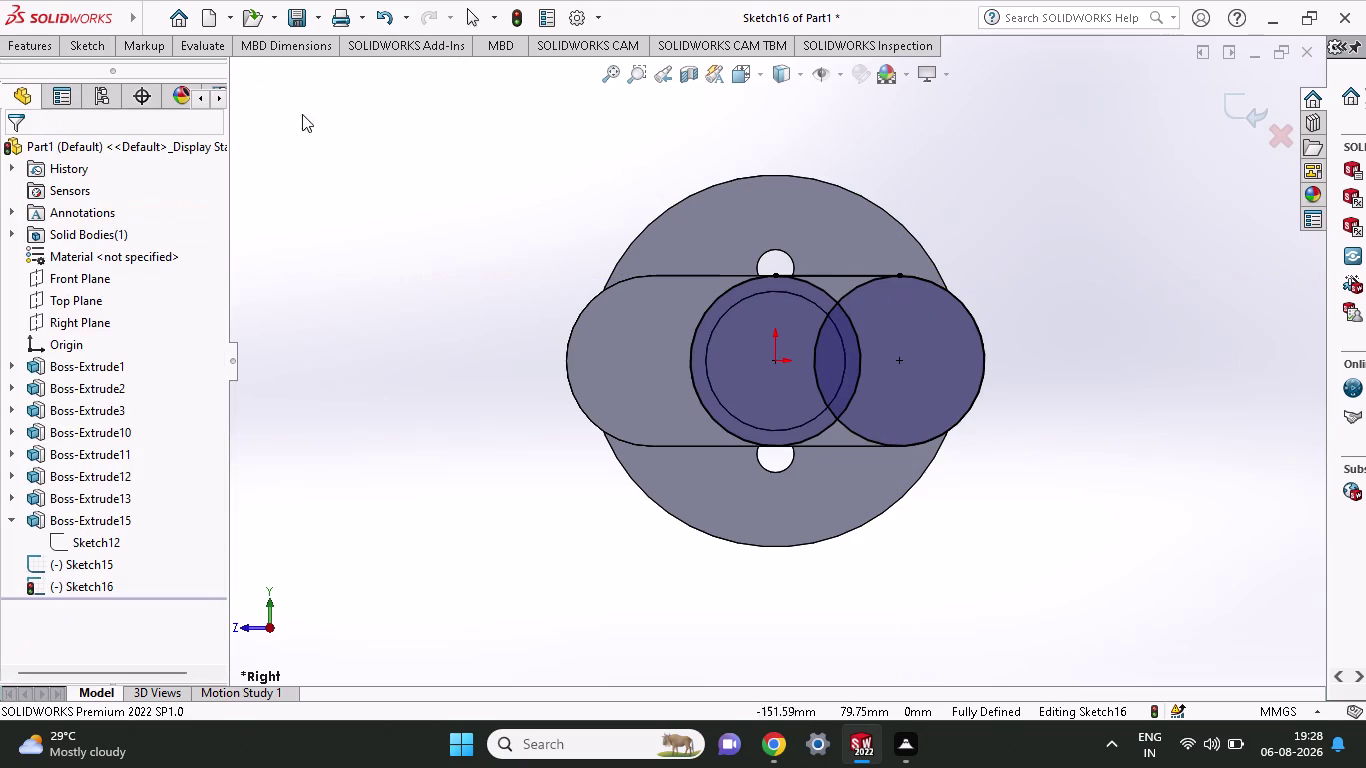
click(100, 47)
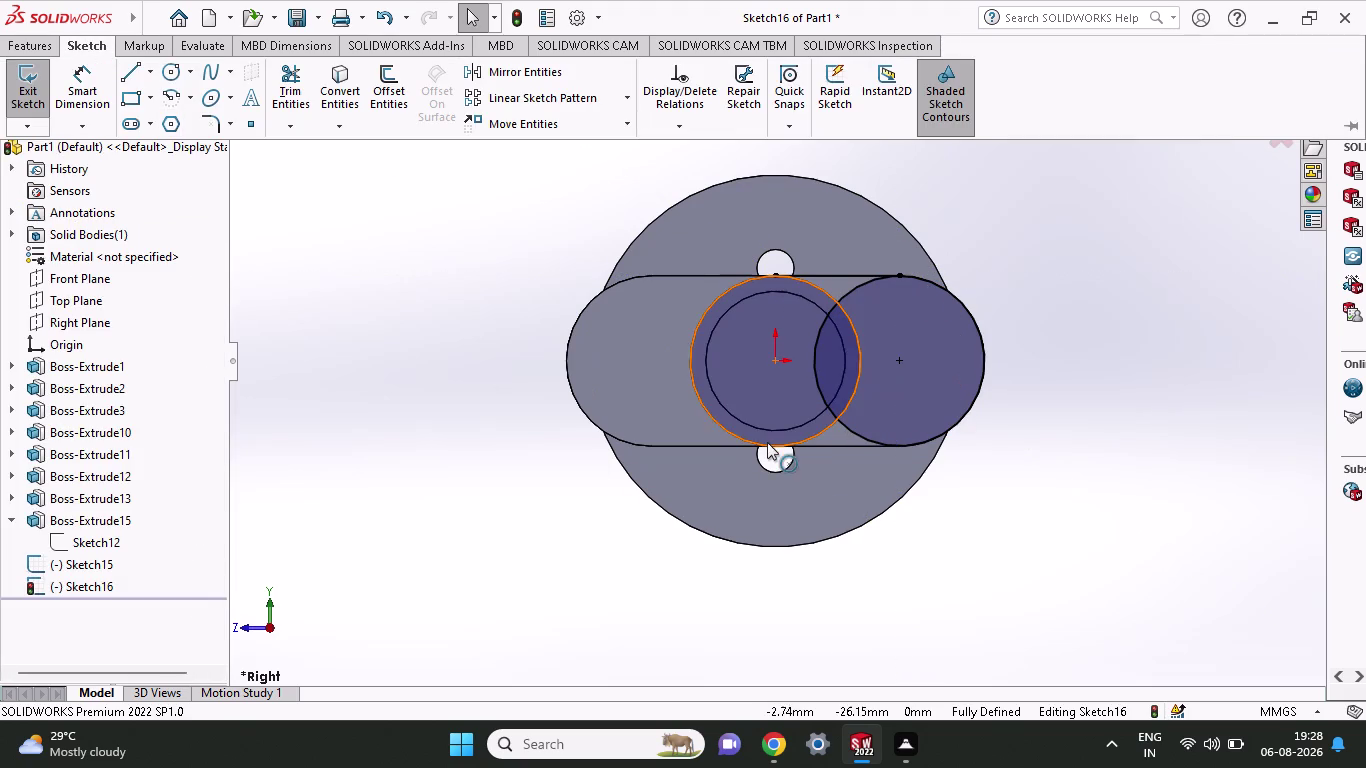
click(79, 95)
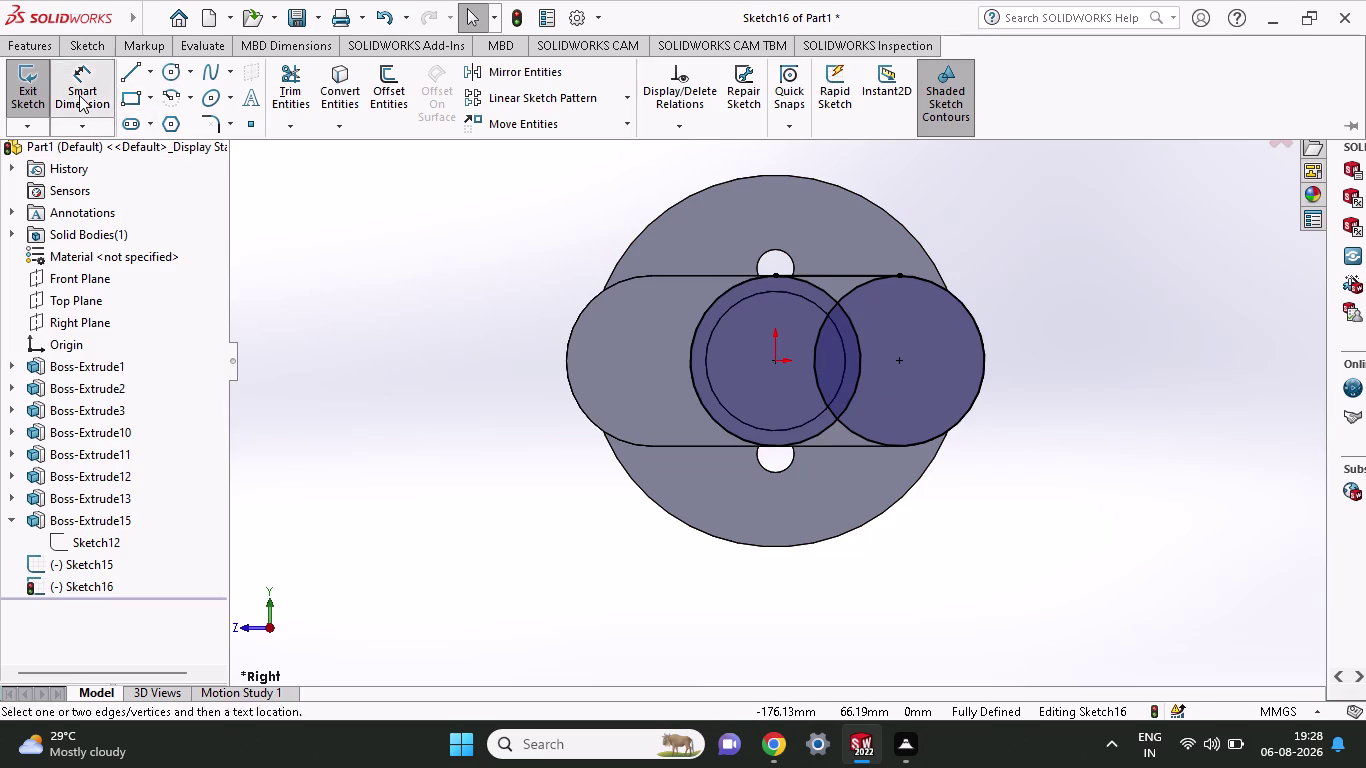
click(104, 44)
click(125, 70)
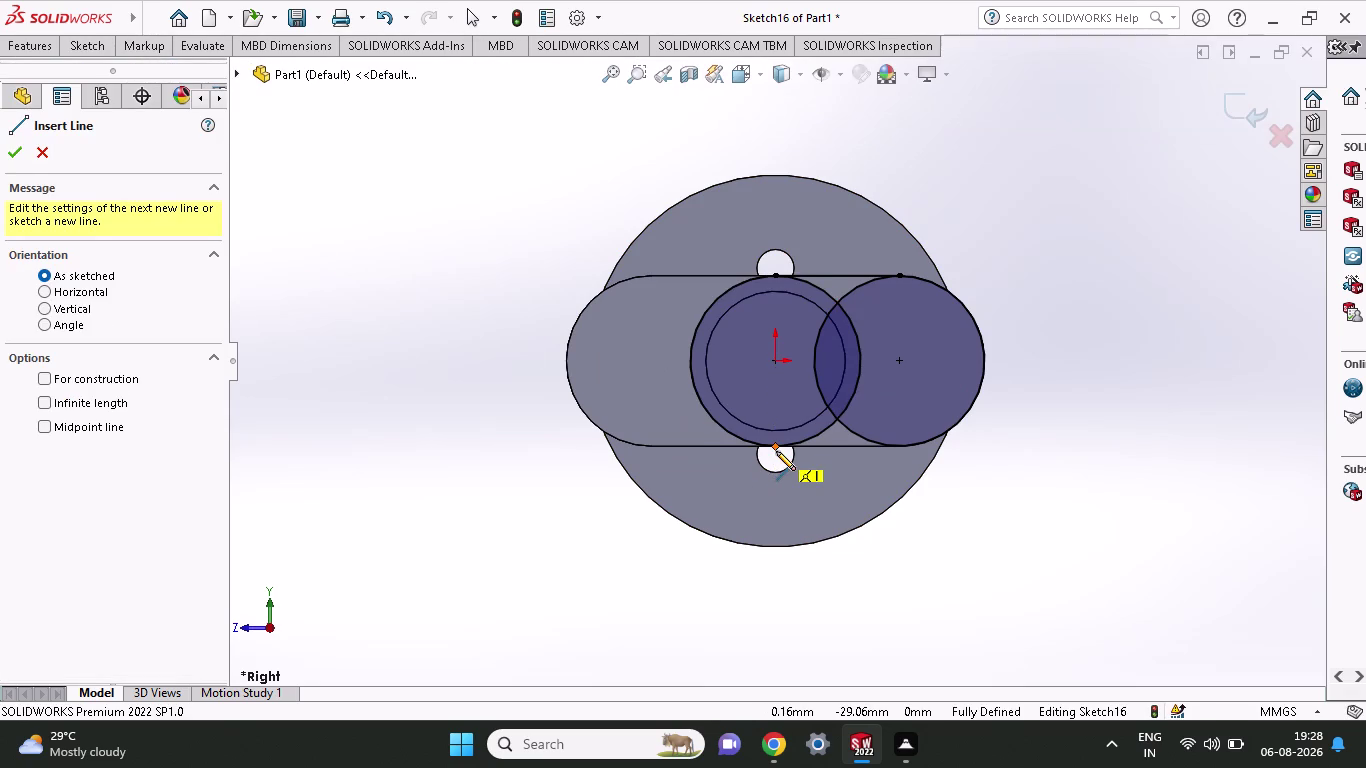
click(773, 444)
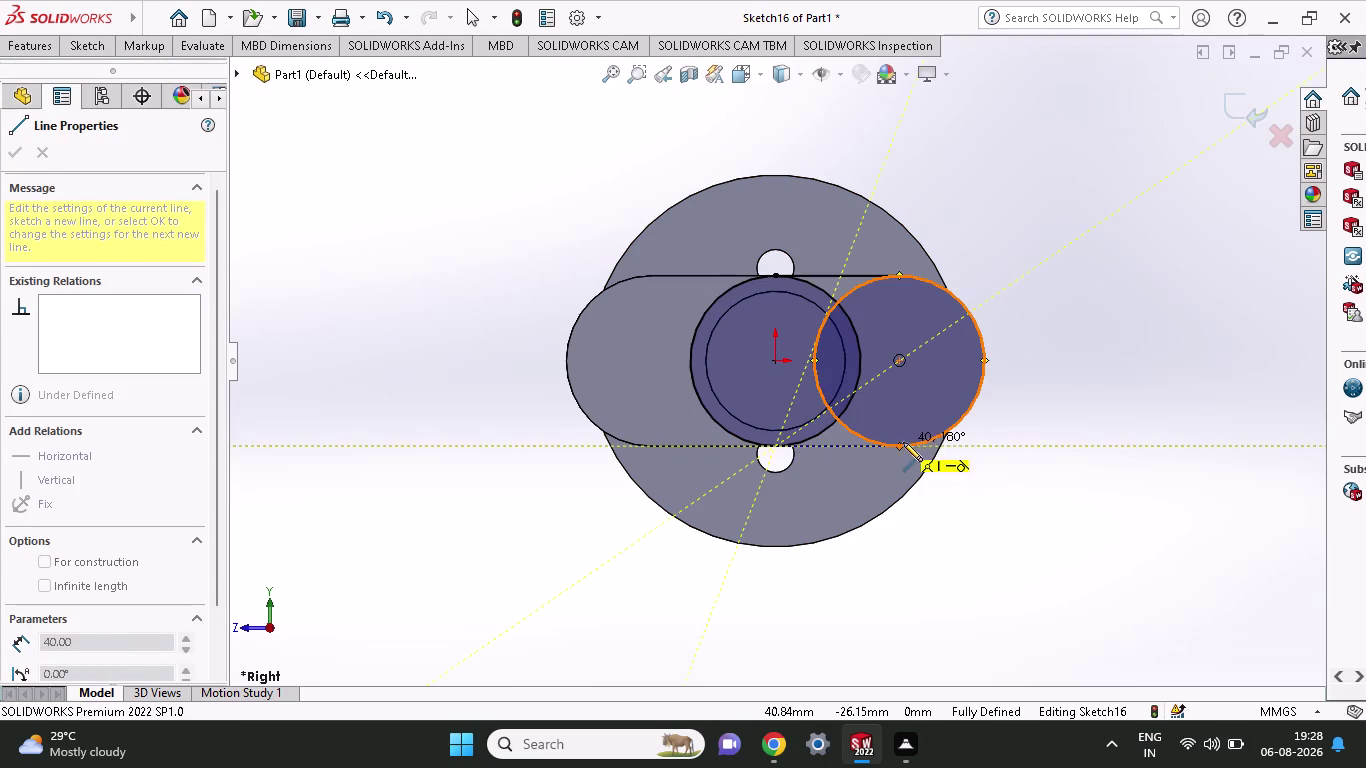
click(895, 446)
key(Escape)
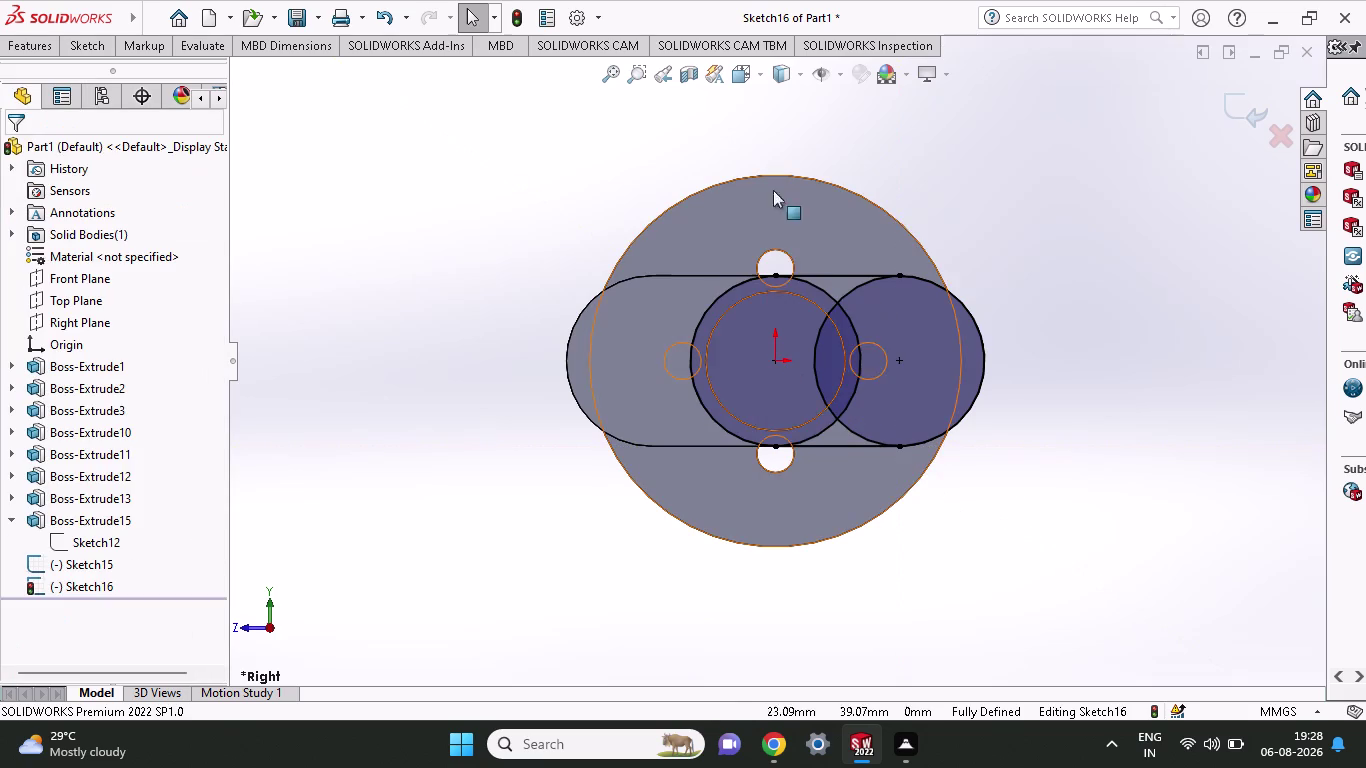
Power-trim the overlapping inner arcs of both circles into one slot outline.
click(105, 51)
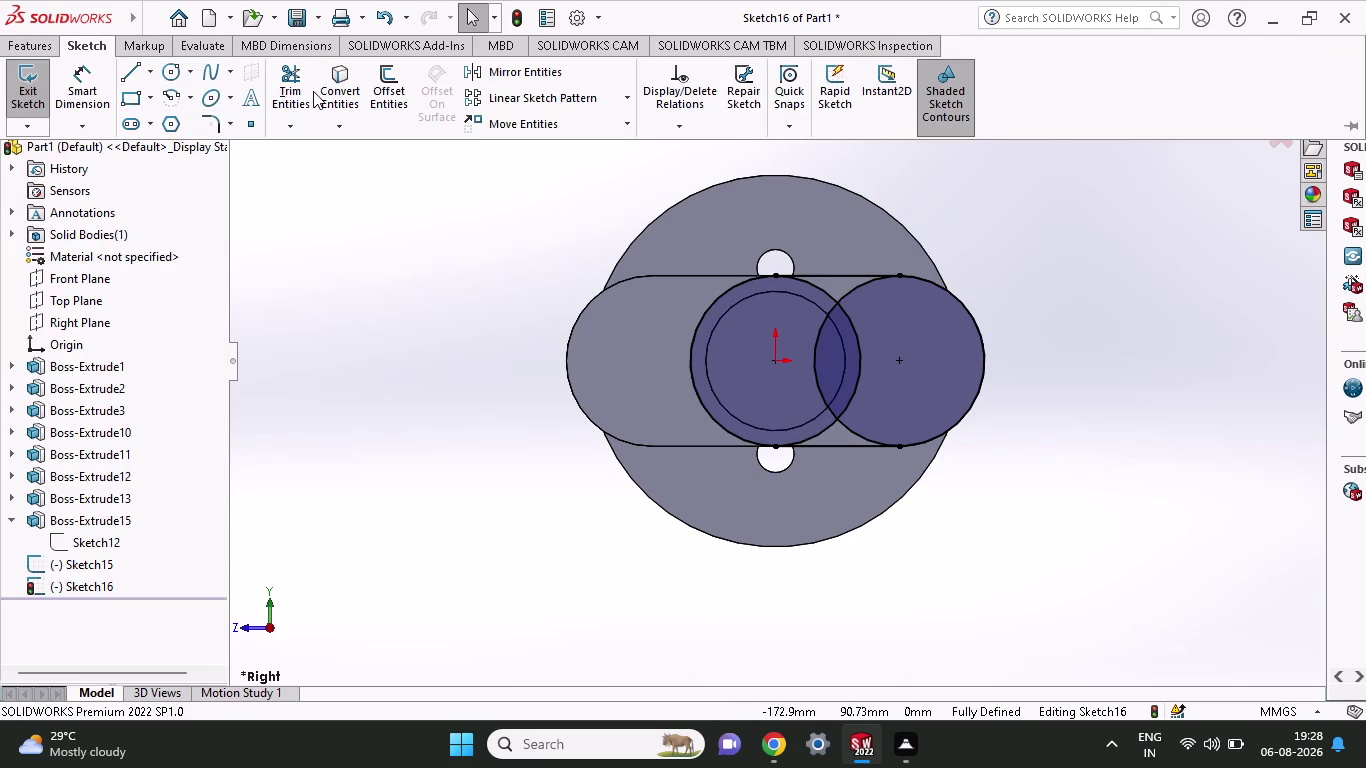
click(313, 91)
drag(828, 285, 807, 341)
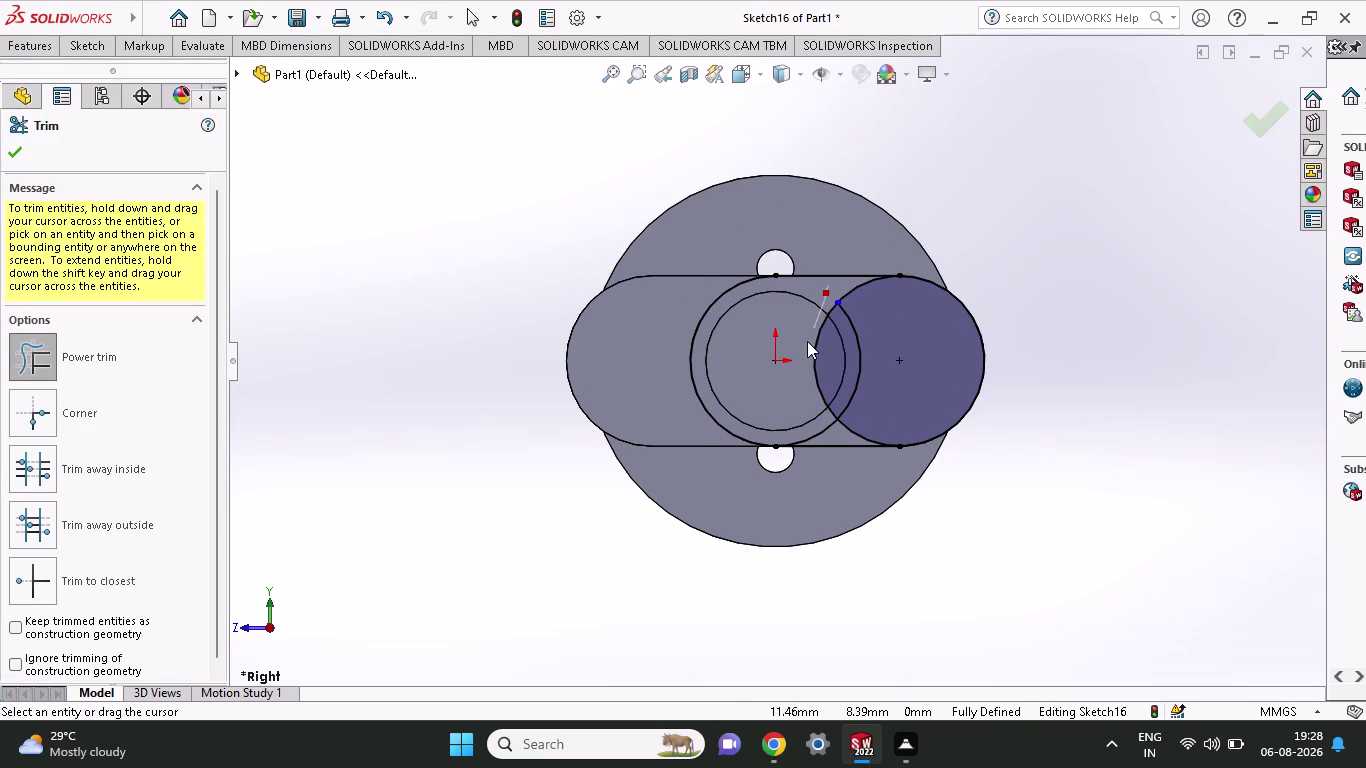
drag(807, 341, 796, 362)
drag(795, 340, 872, 389)
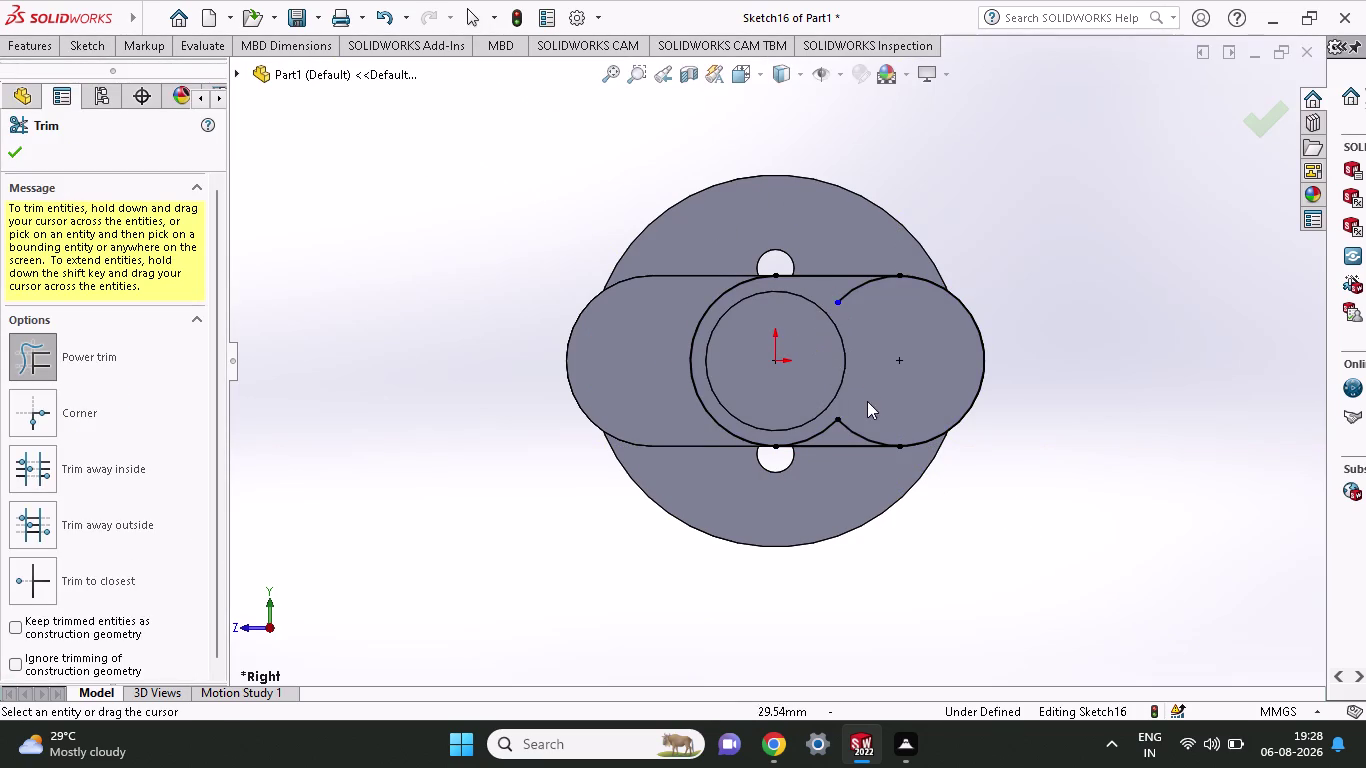
drag(870, 409, 763, 375)
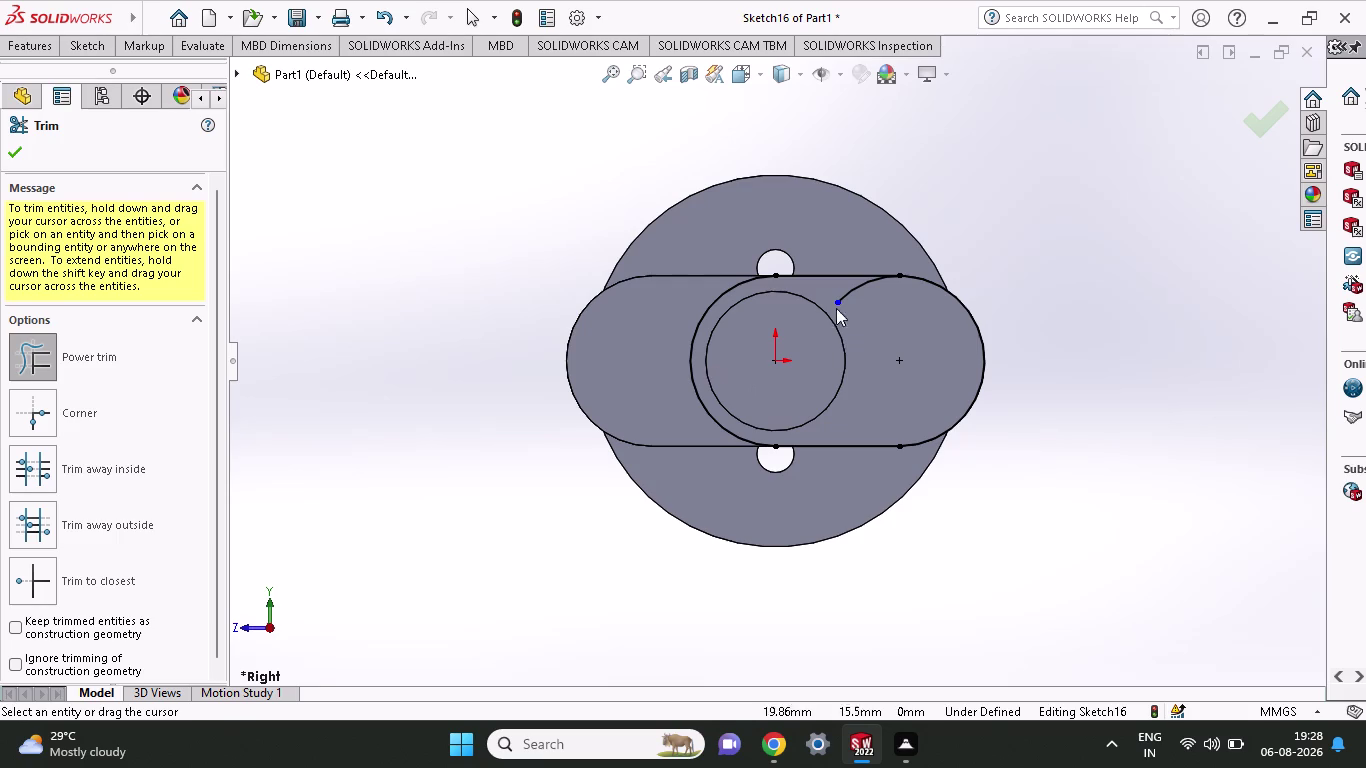
drag(830, 296, 861, 312)
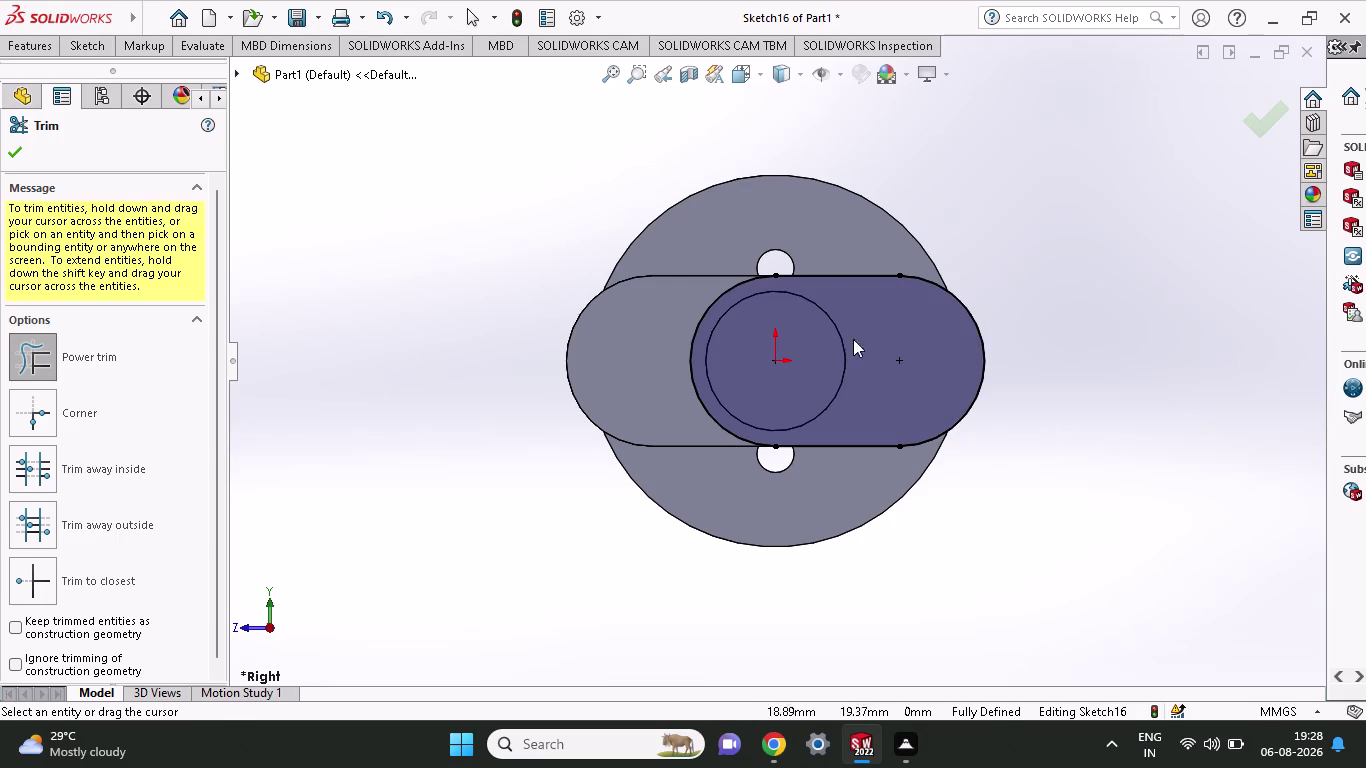
click(26, 50)
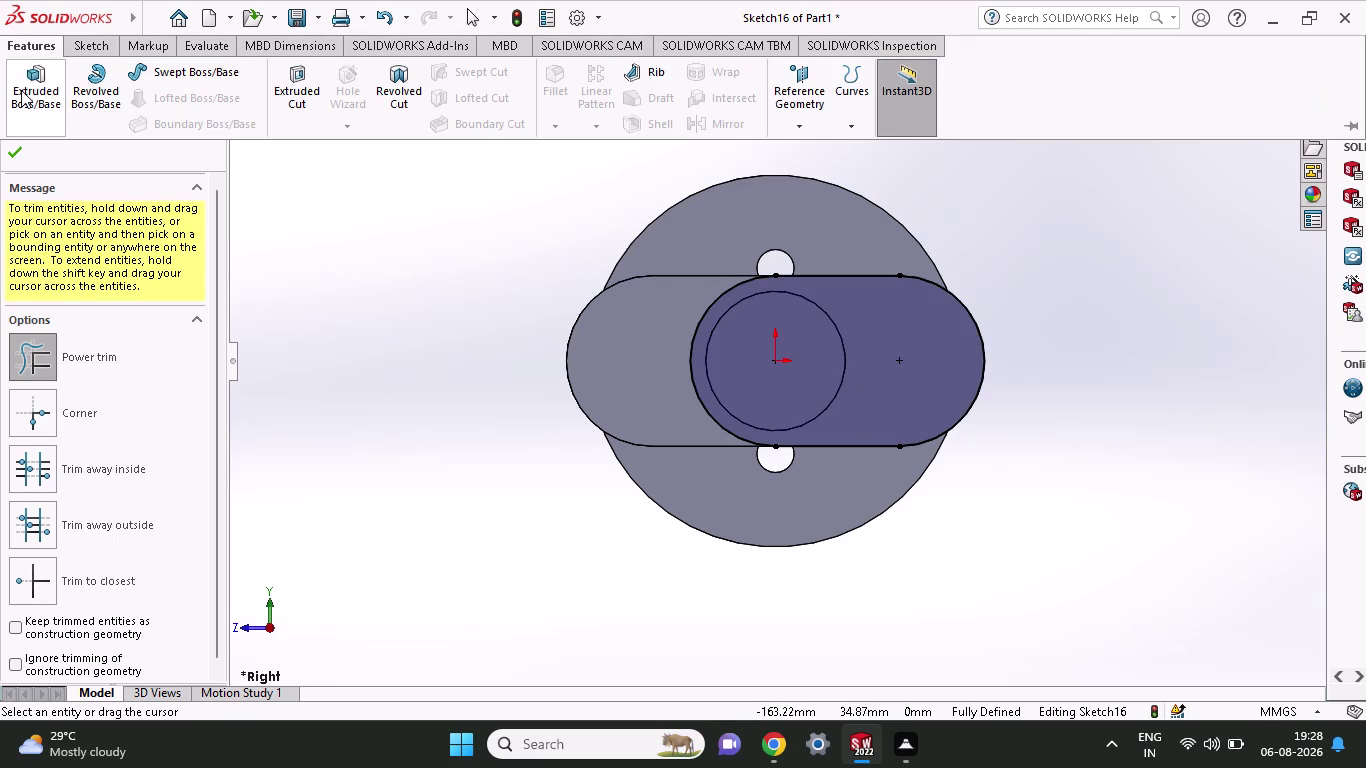
Extrude the Sketch16 slot profile 22 mm blind as Boss-Extrude16.
click(21, 90)
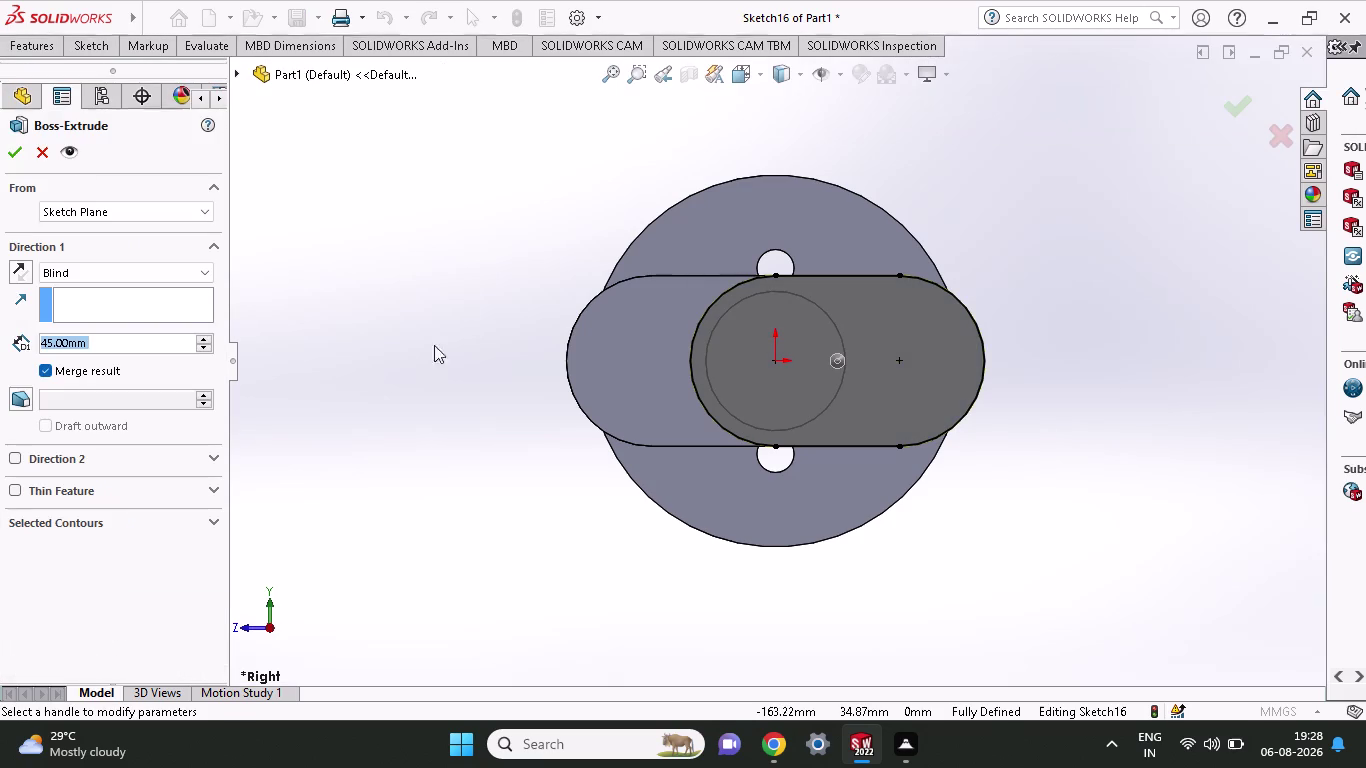
scroll(up, 3)
middle_drag(976, 203, 1010, 298)
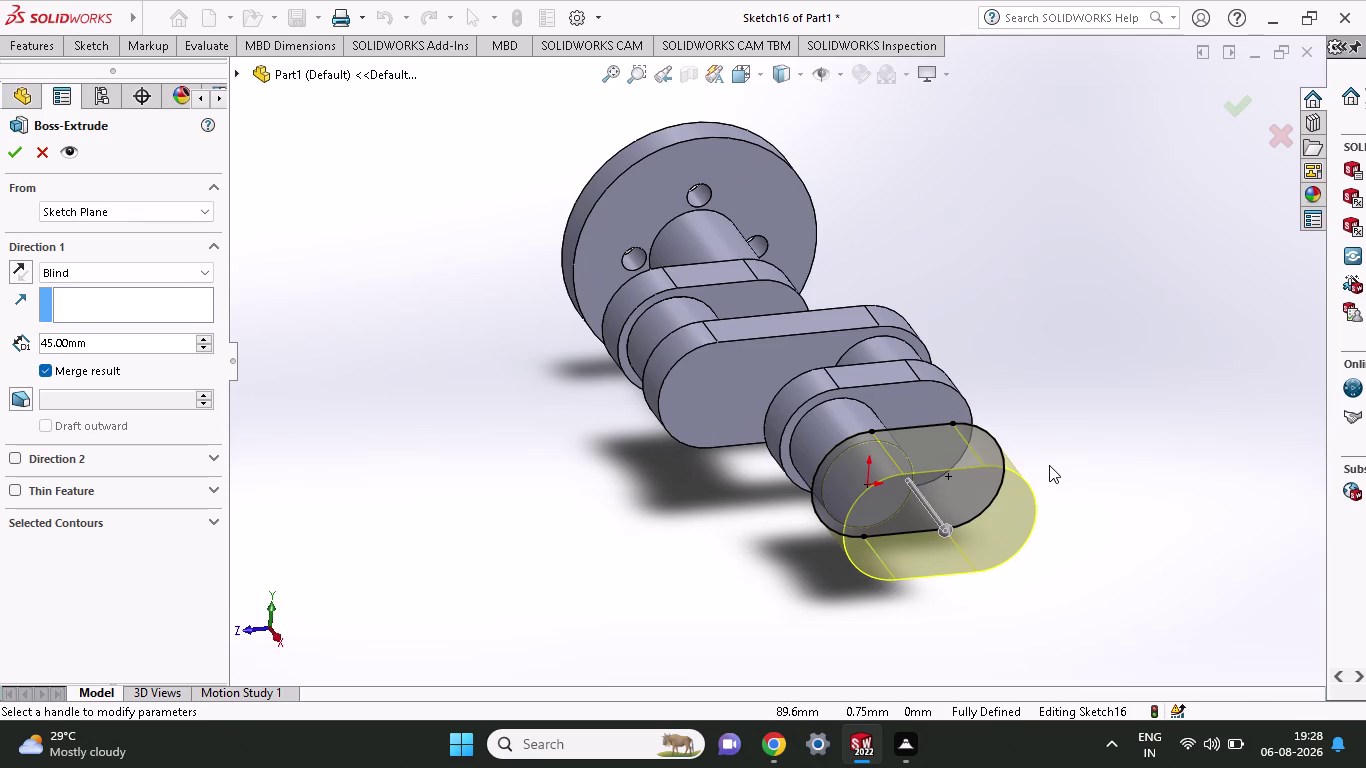
drag(143, 348, 86, 351)
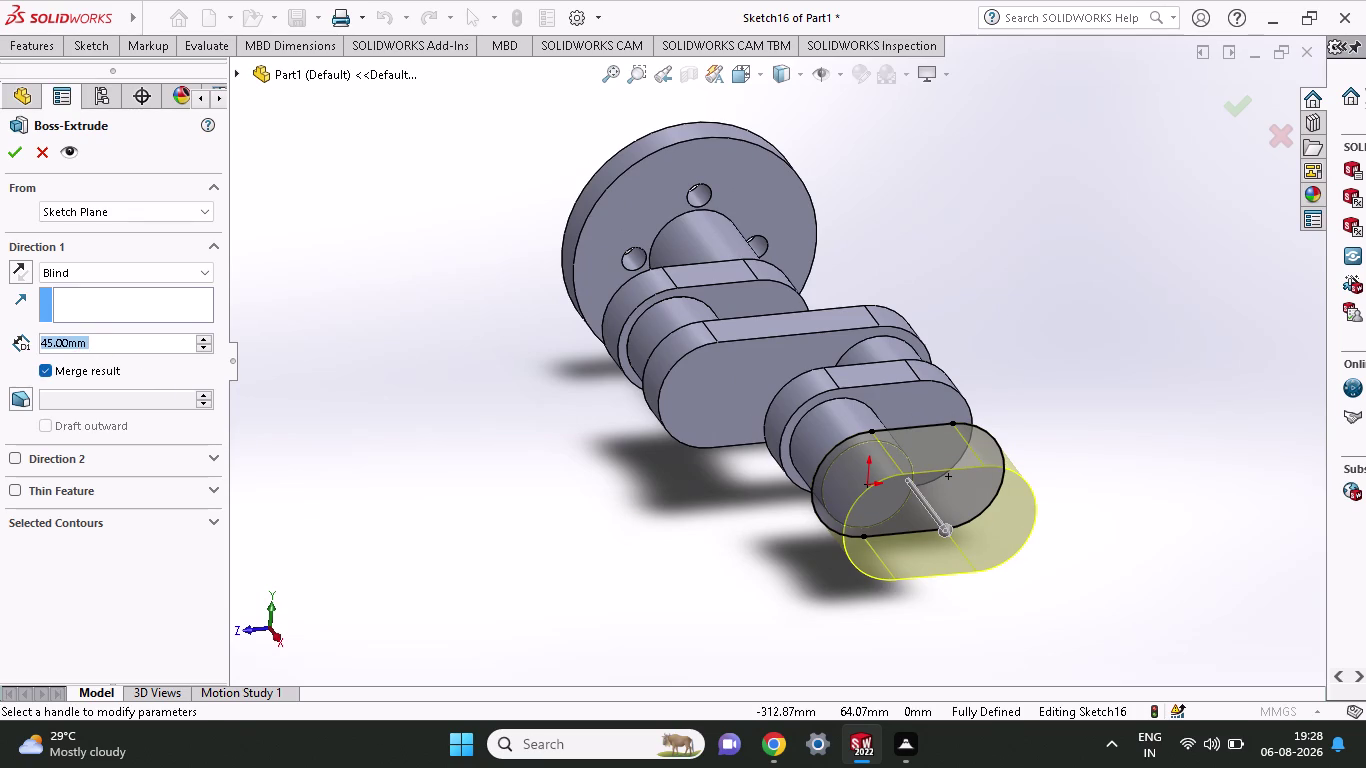
text(22)
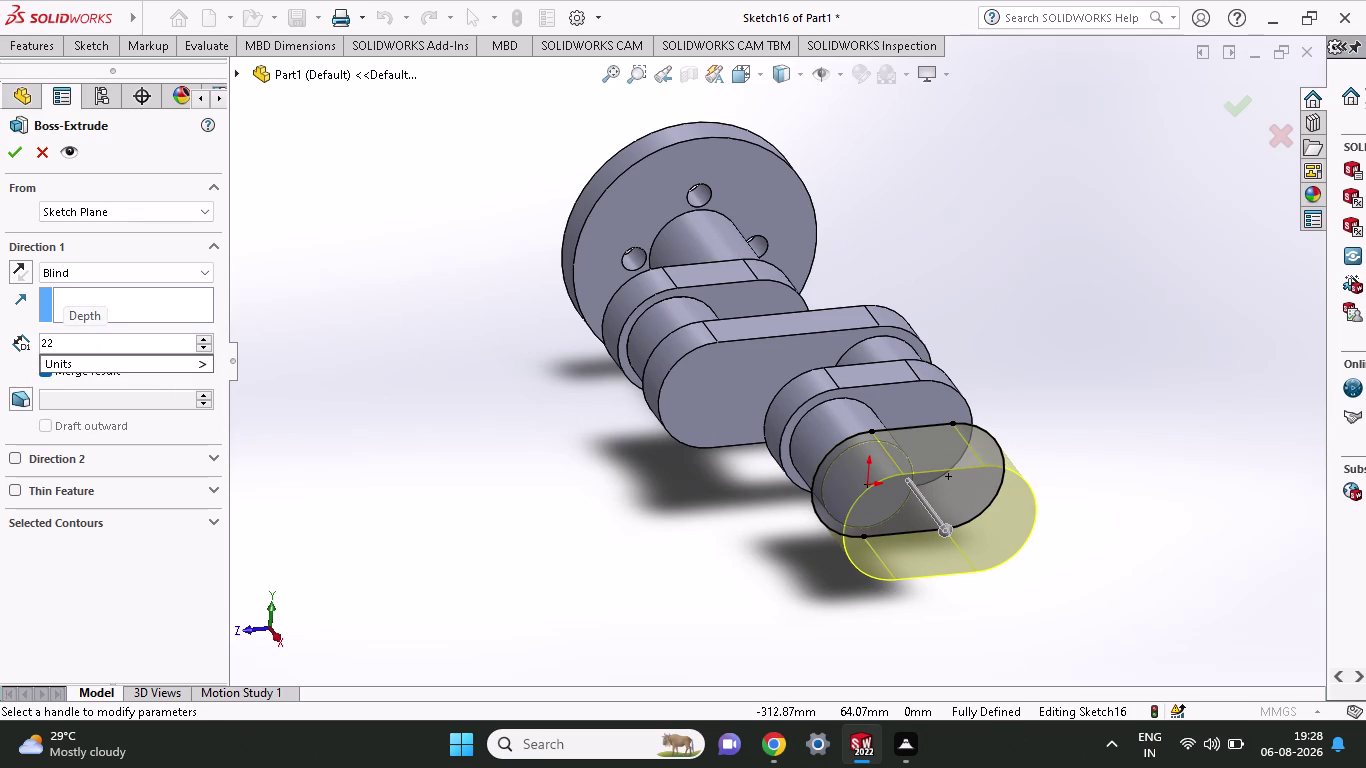
click(6, 150)
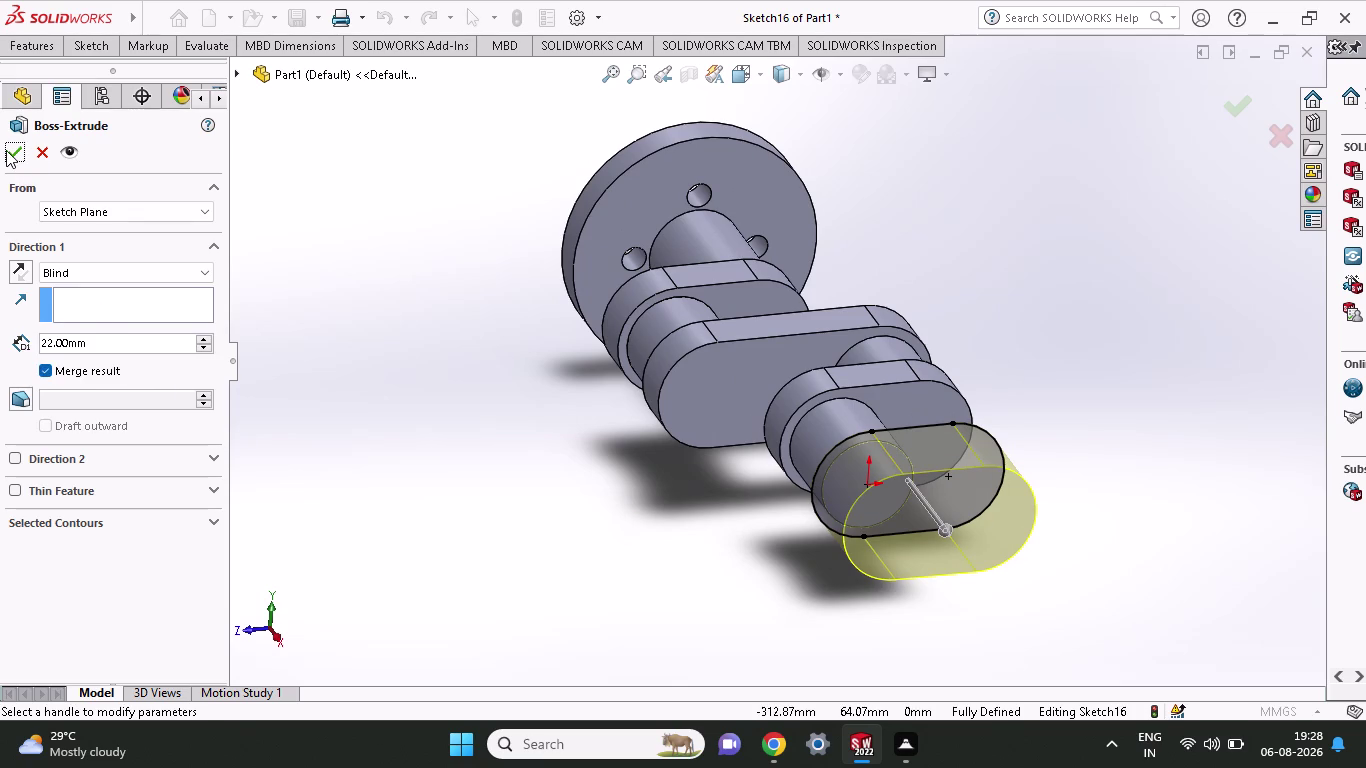
click(6, 150)
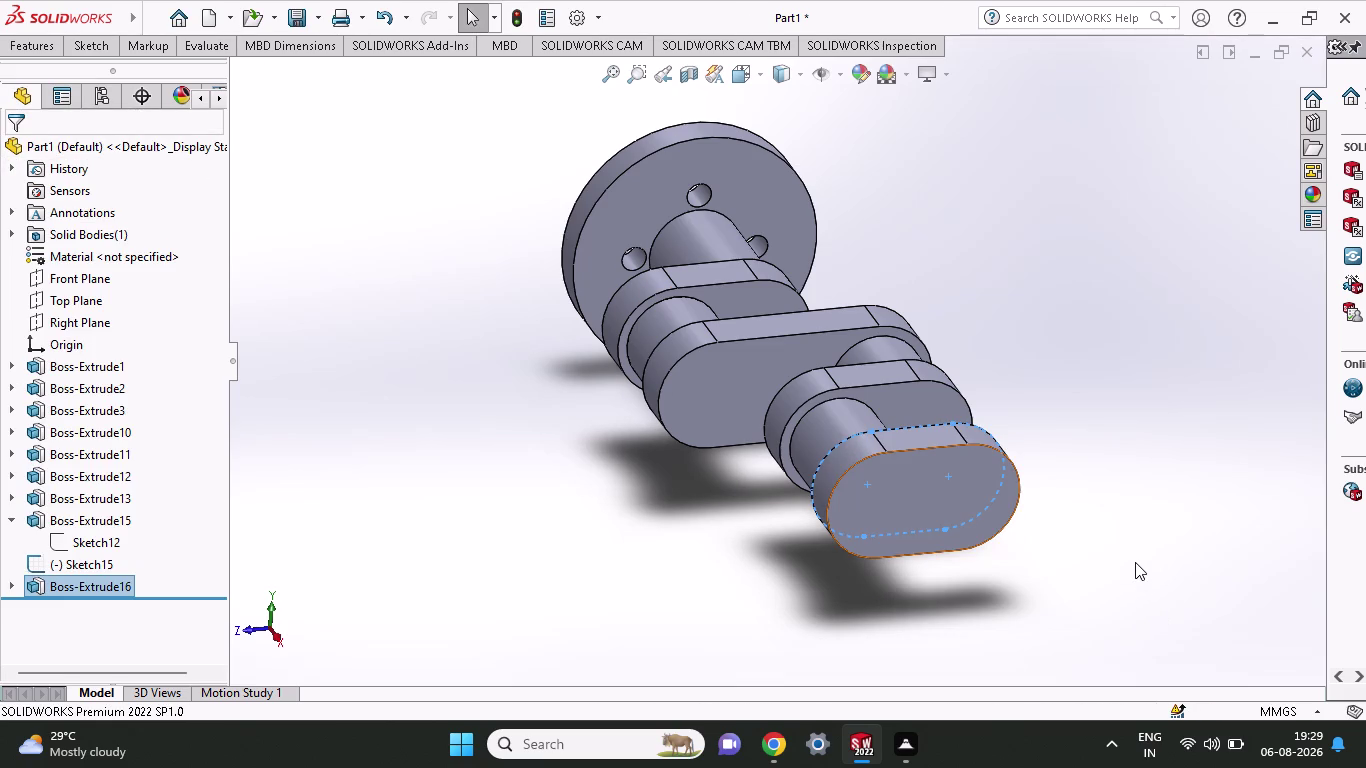
click(101, 48)
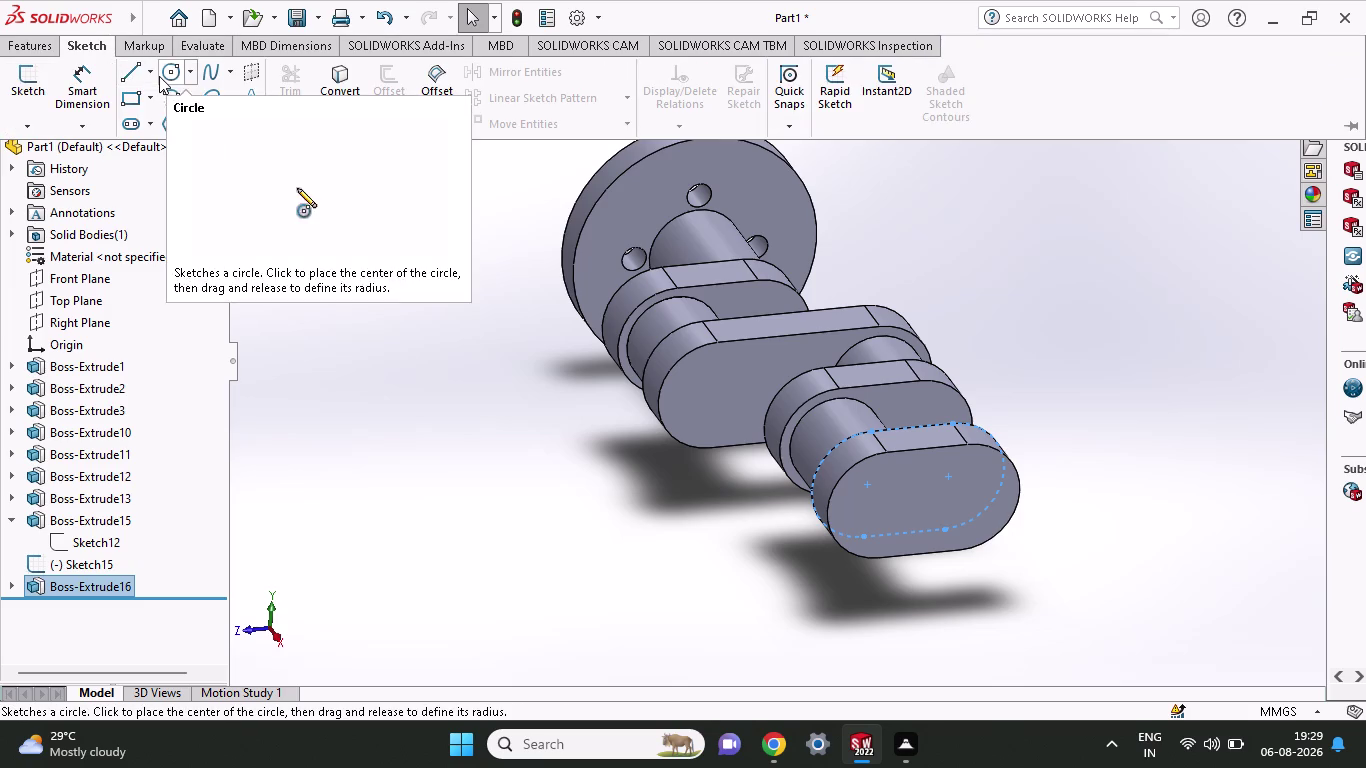
Draw a circle on the end face centred on the slot's right arc.
click(159, 76)
click(978, 511)
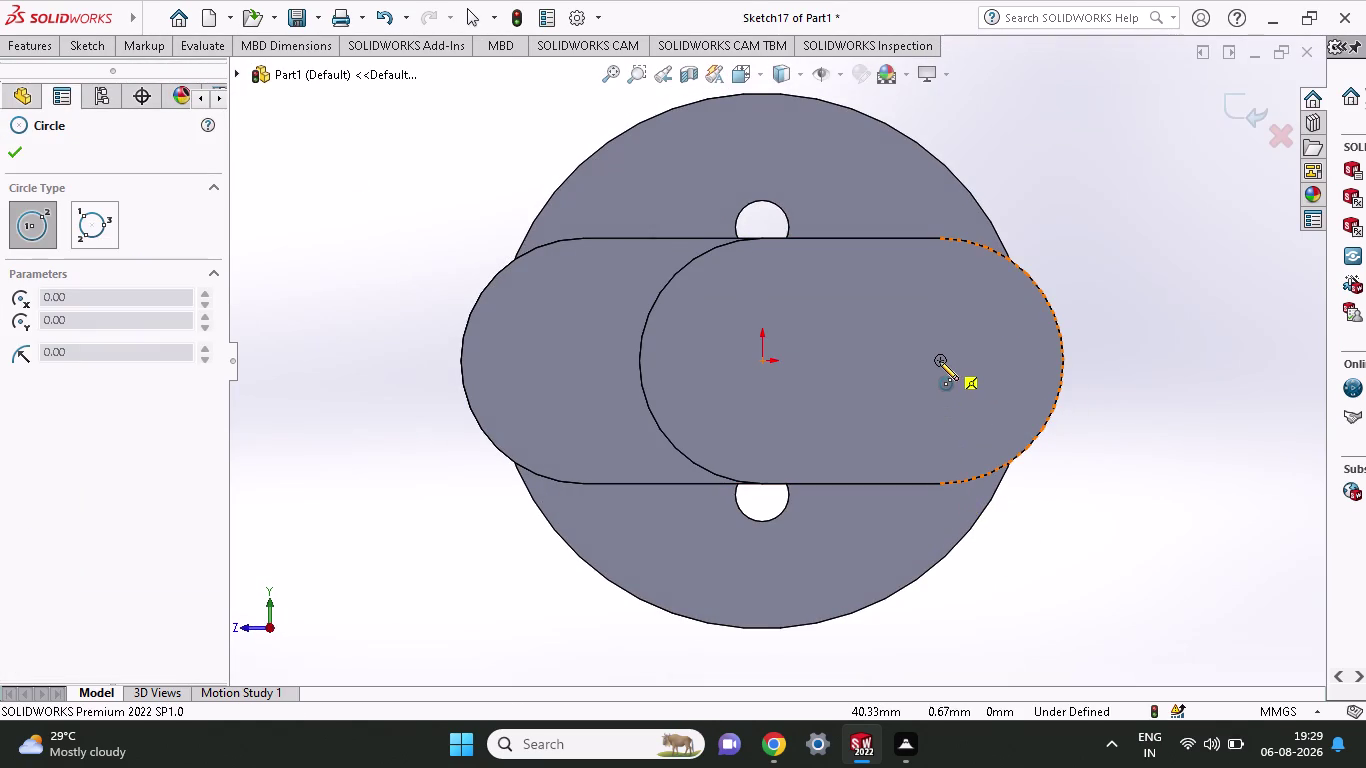
click(939, 361)
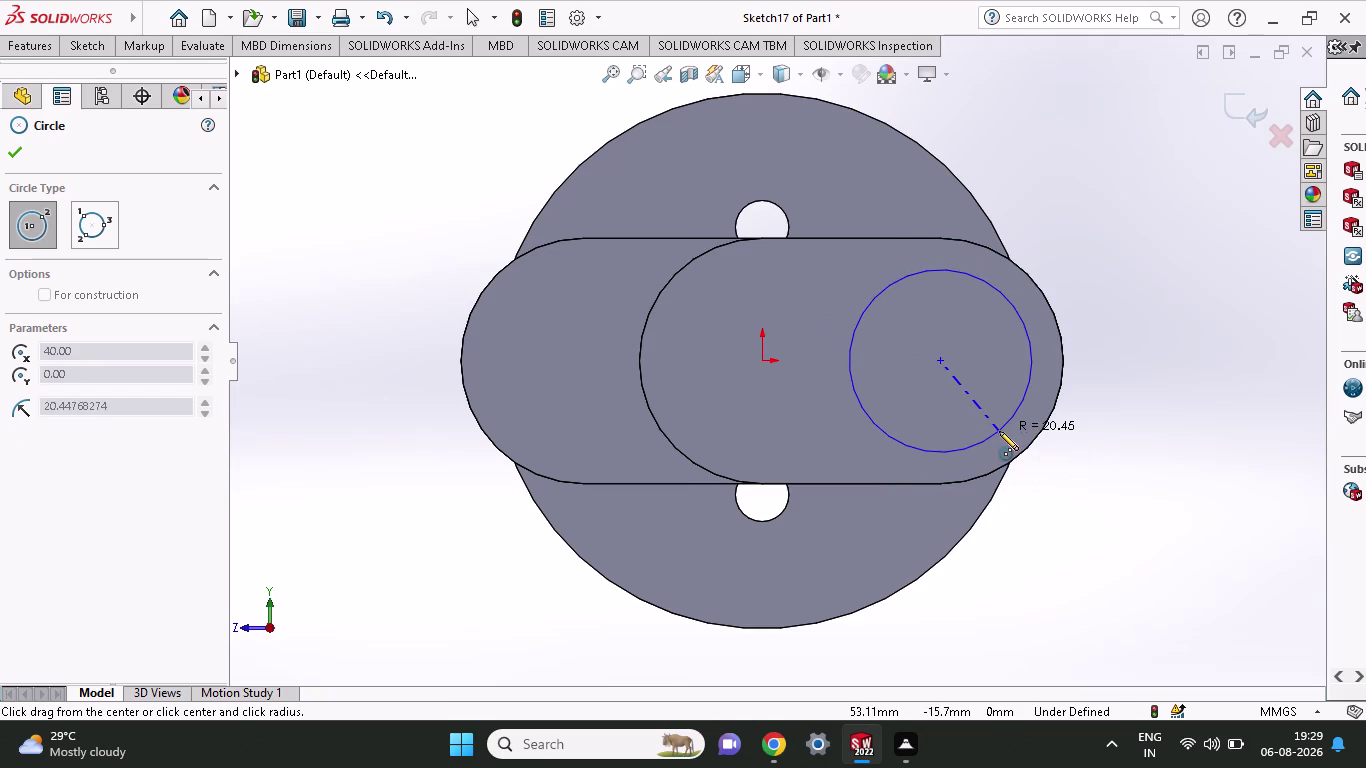
click(999, 431)
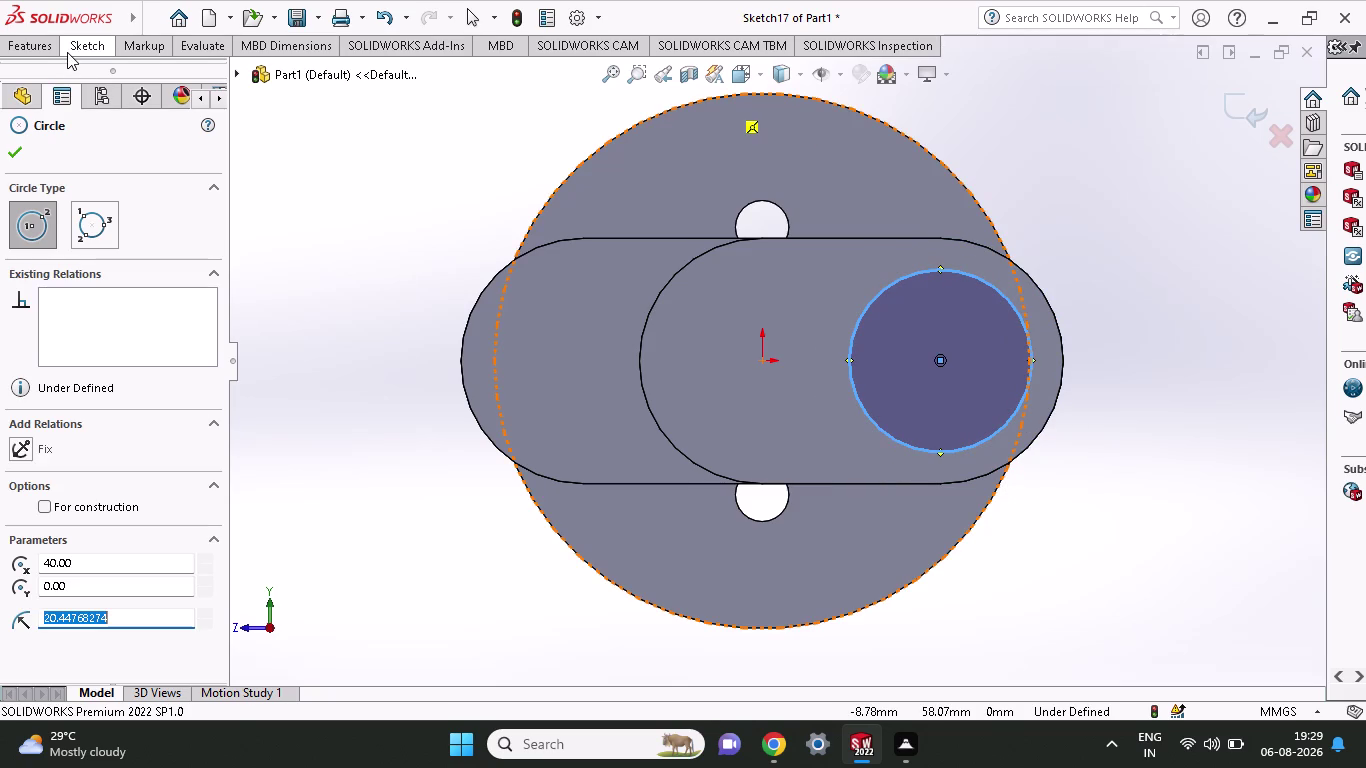
Dimension the circle's diameter as 45 mm, entered as 22.5+22.5.
click(67, 52)
click(83, 85)
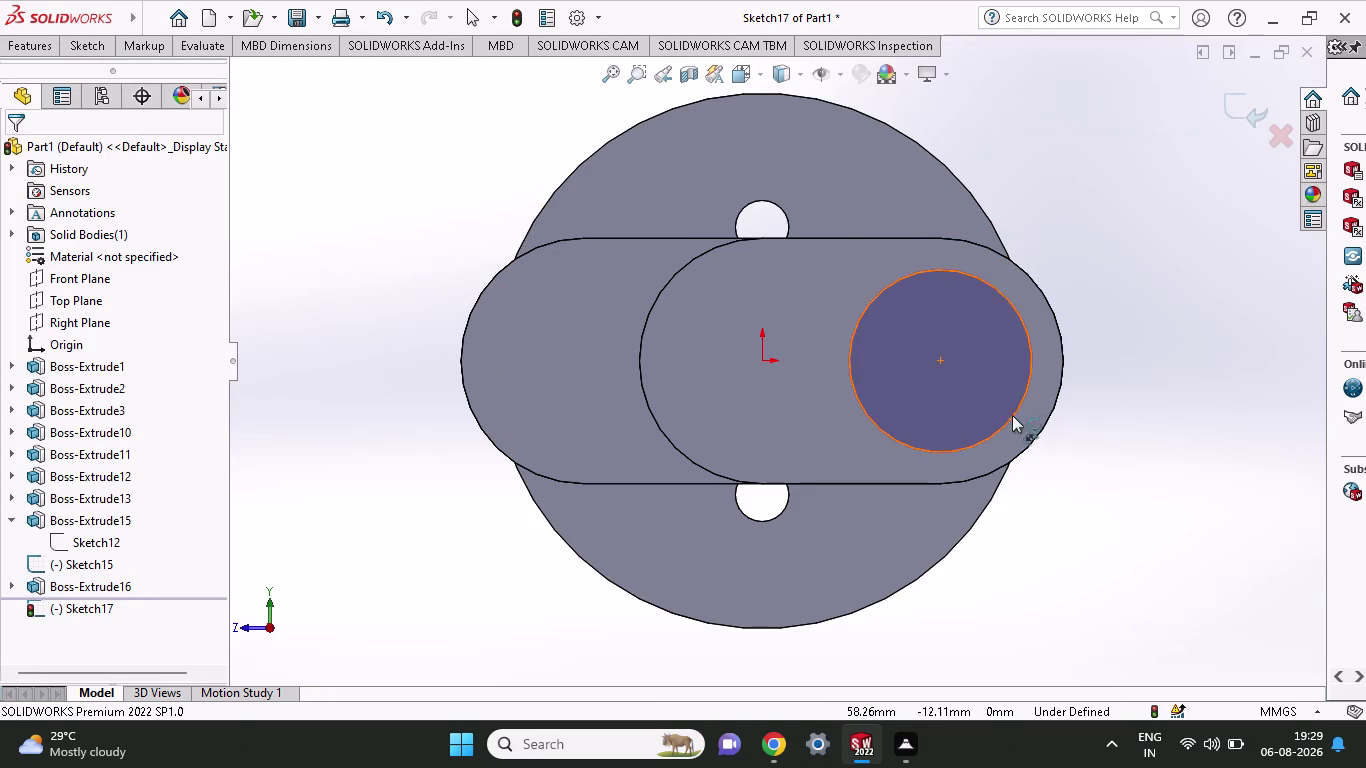
click(1002, 421)
click(1121, 421)
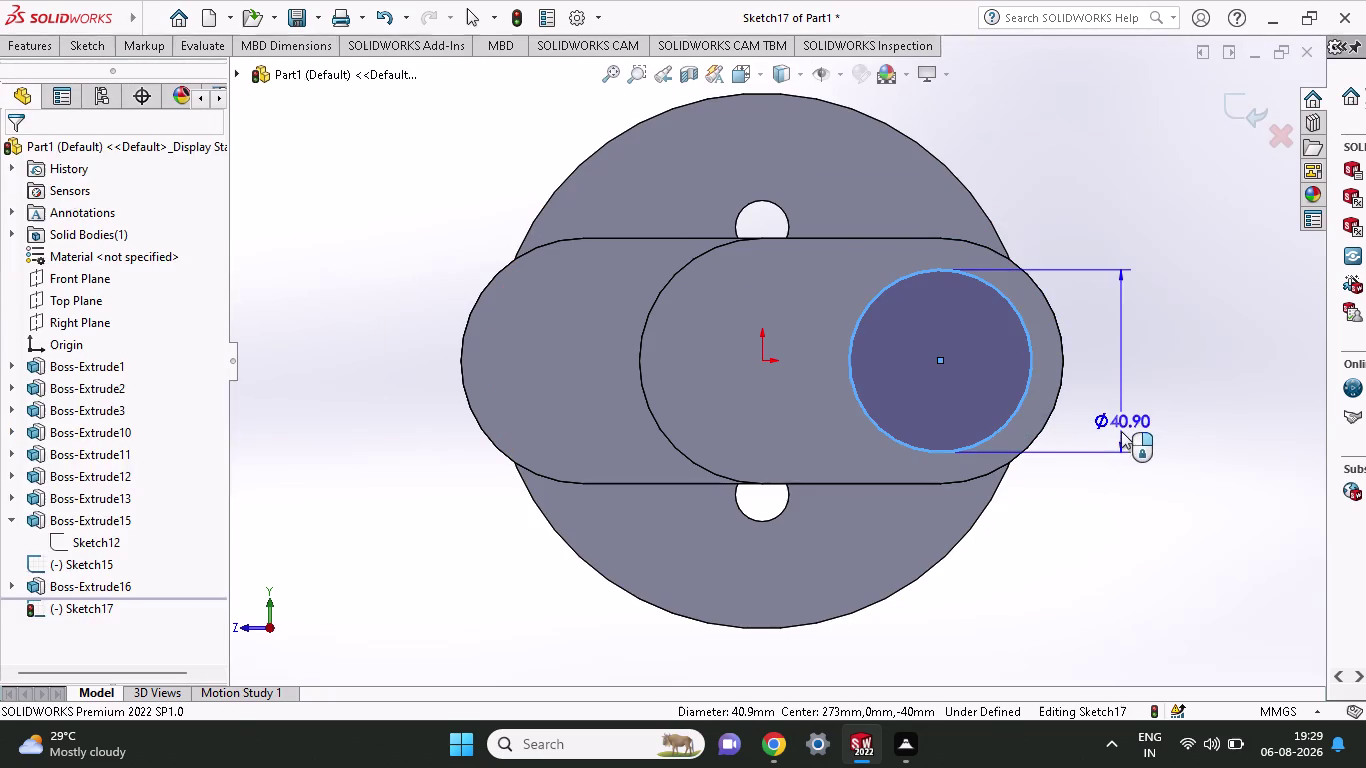
text(22)
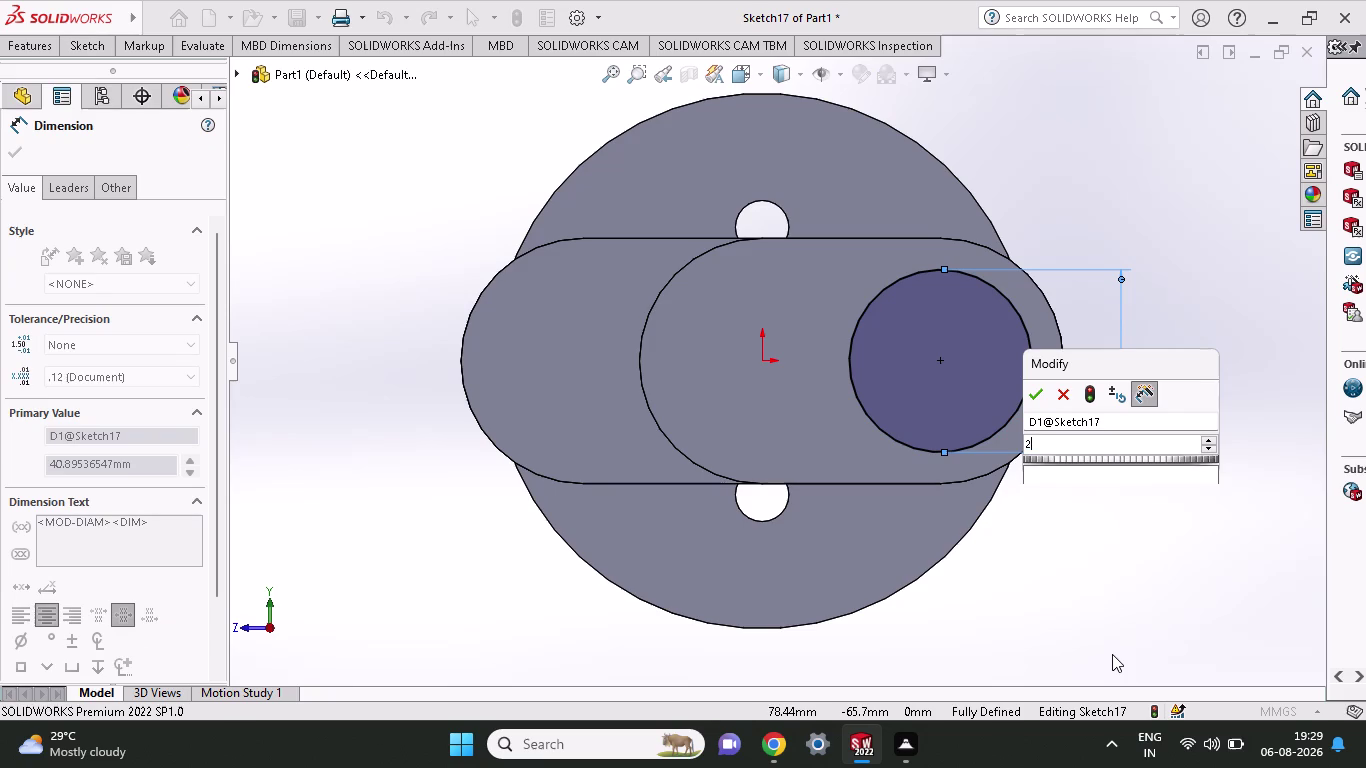
text(.5+2)
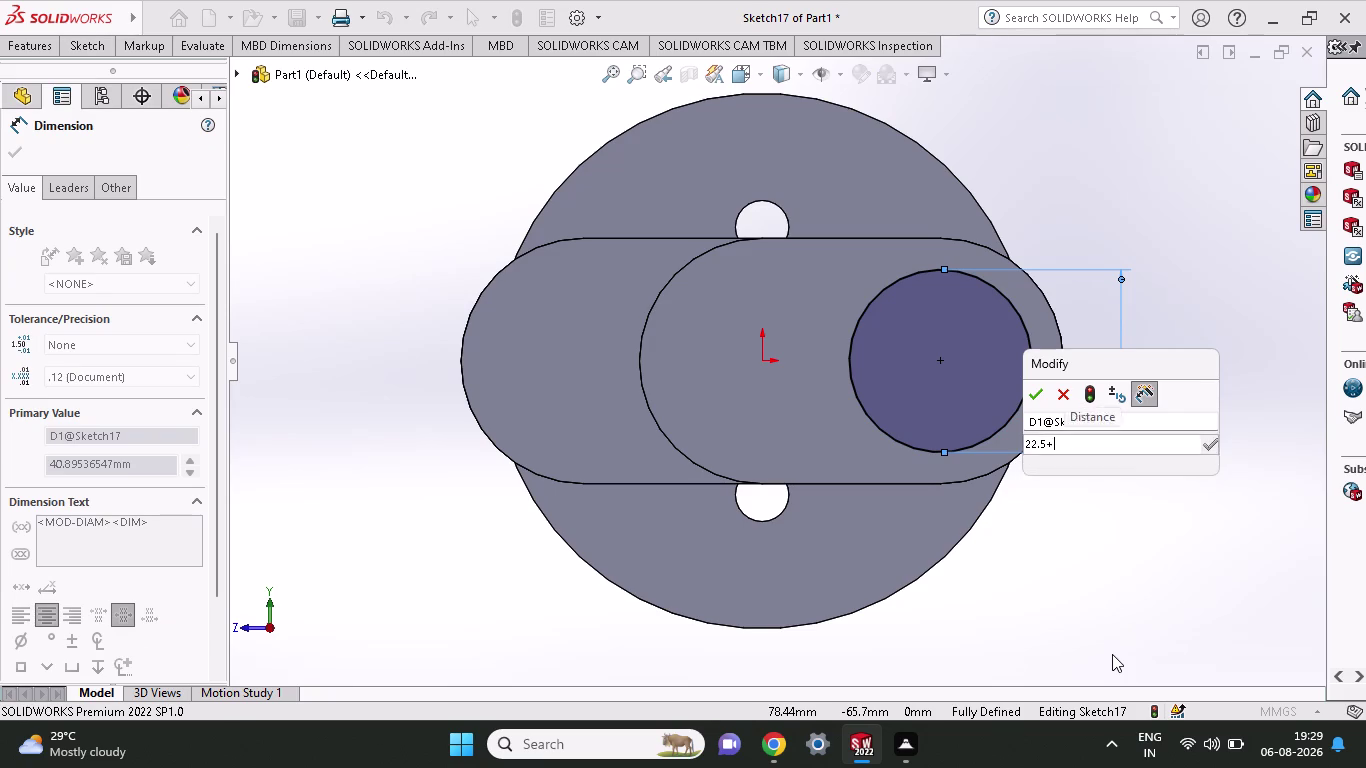
text(2.5)
key(Return)
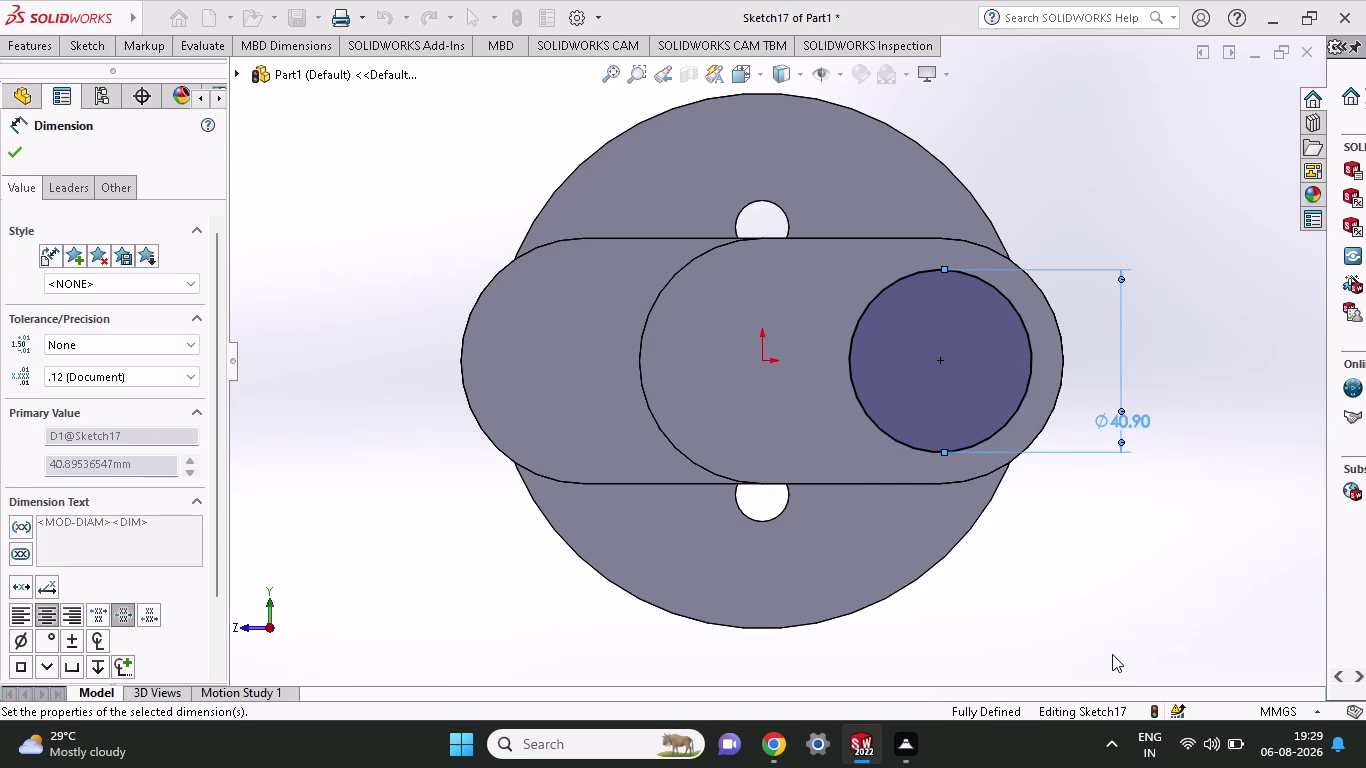
click(30, 42)
Begin extruding Sketch17's circle, try a 35 mm depth, then cancel the attempt.
click(43, 89)
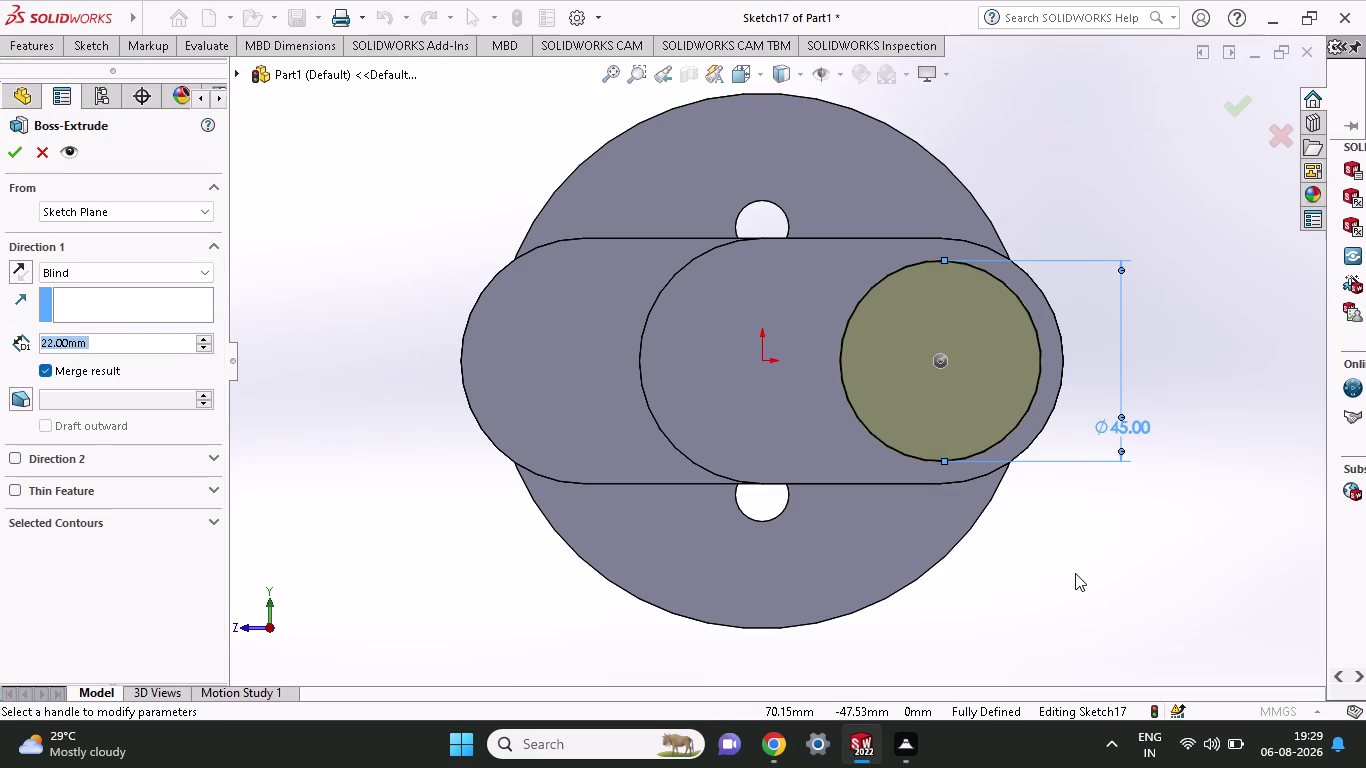
middle_drag(1101, 205, 1101, 206)
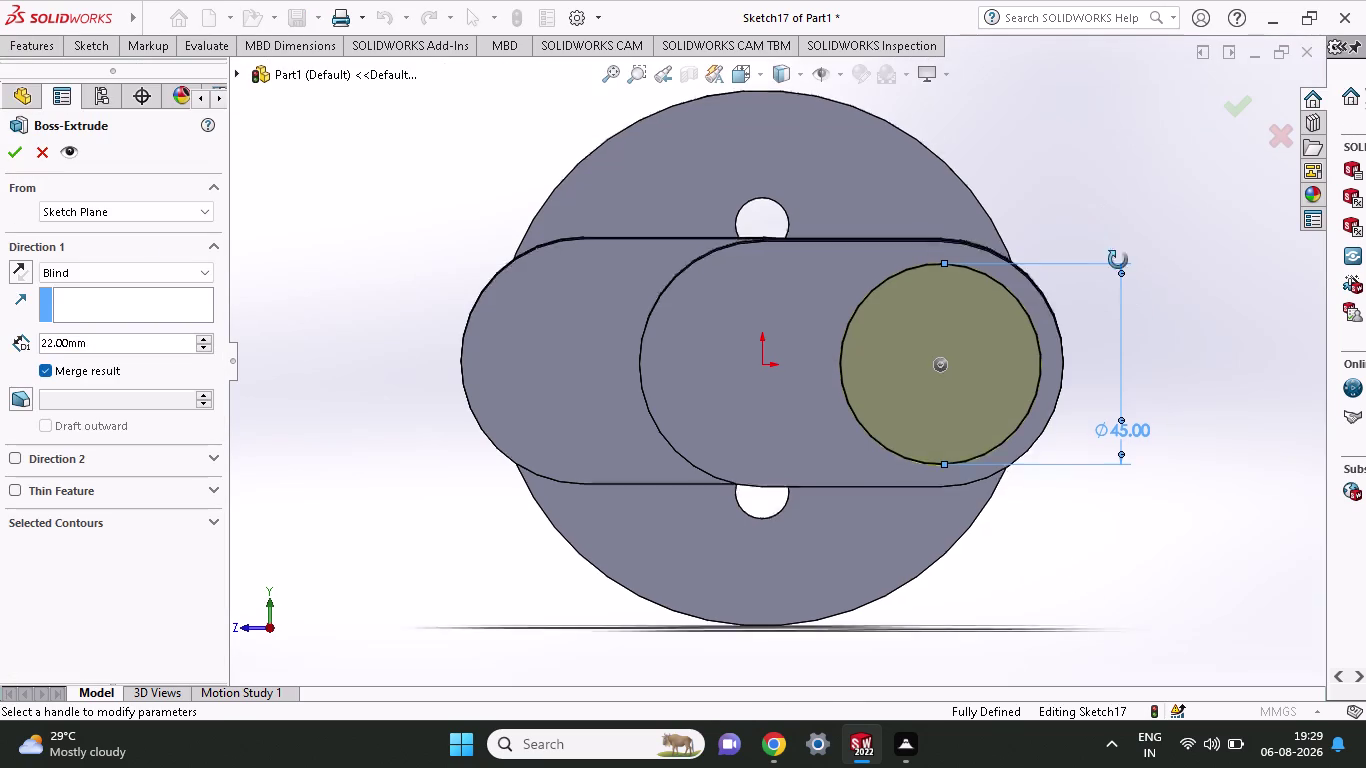
middle_drag(1101, 206, 1110, 293)
scroll(up, 3)
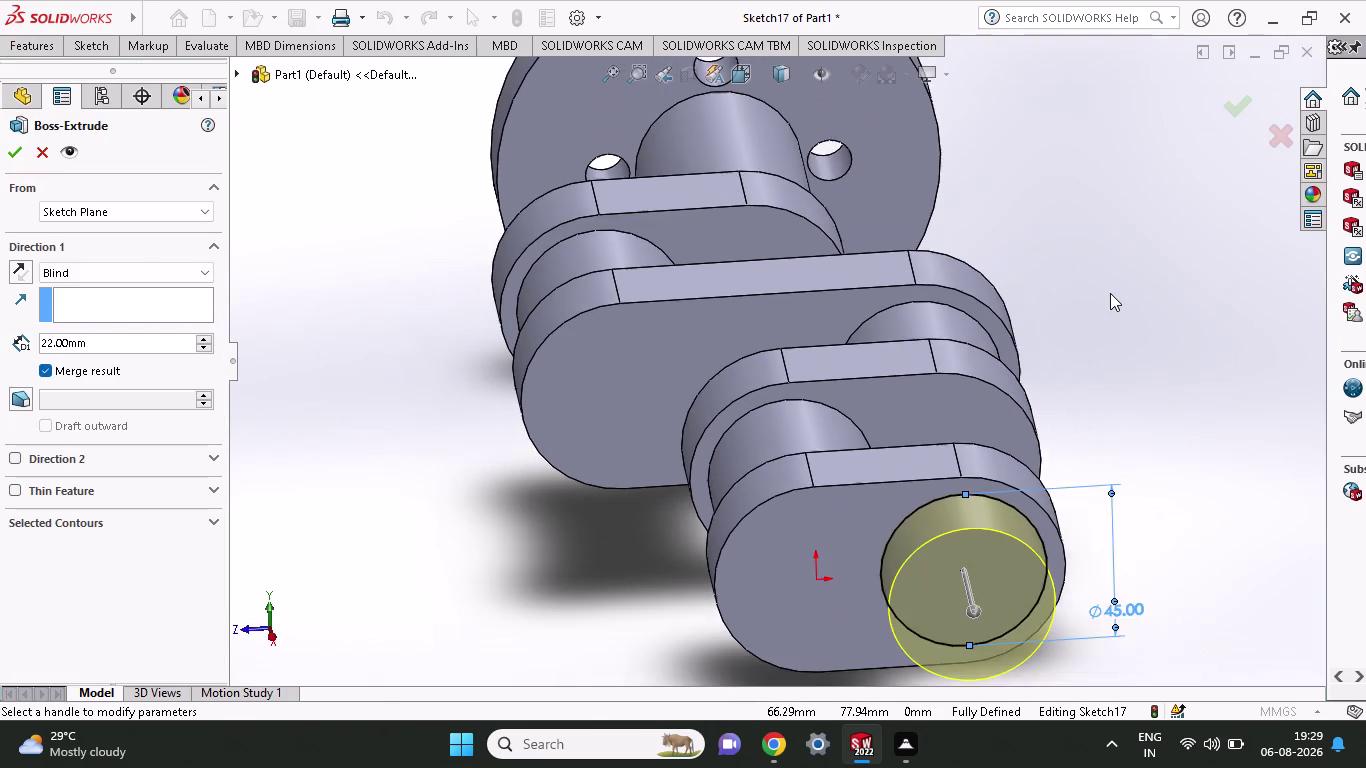
scroll(up, 3)
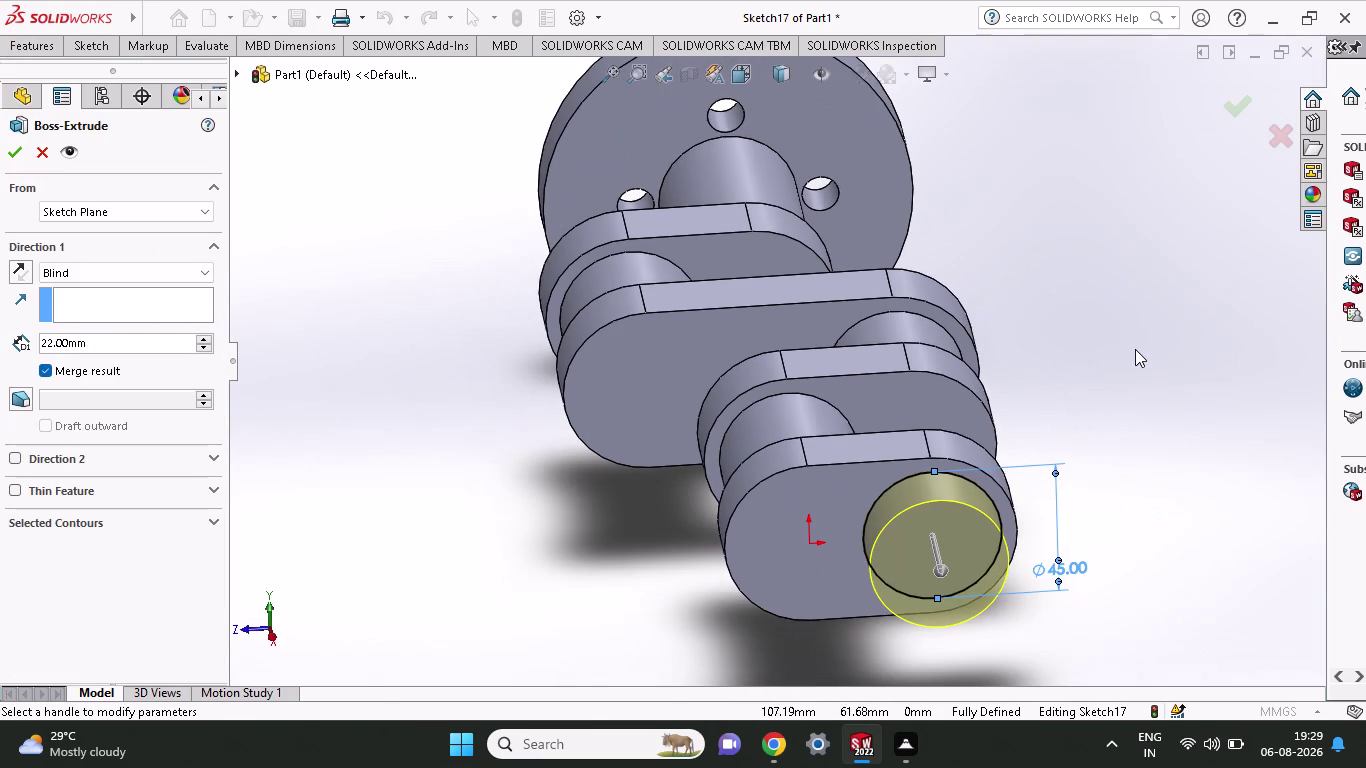
text(35)
drag(98, 335, 16, 362)
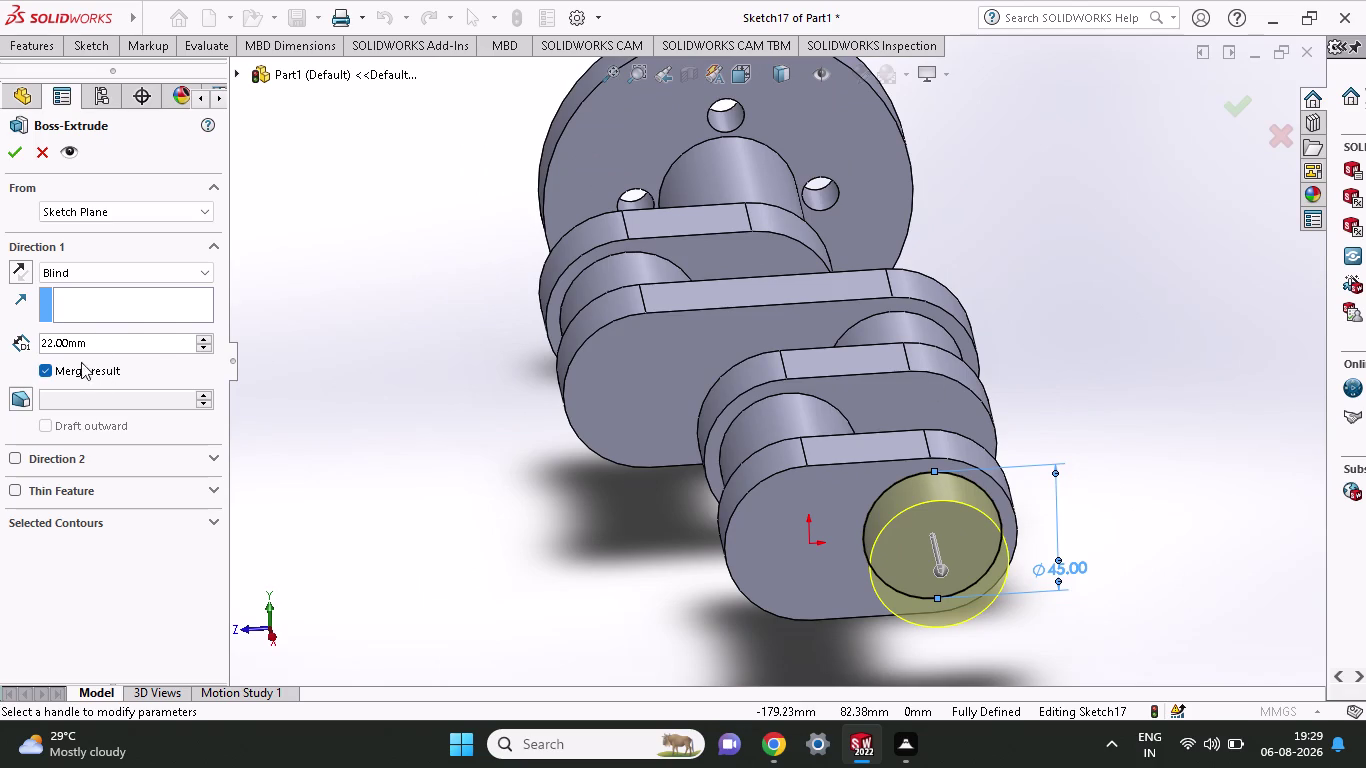
drag(138, 335, 128, 341)
key(Escape)
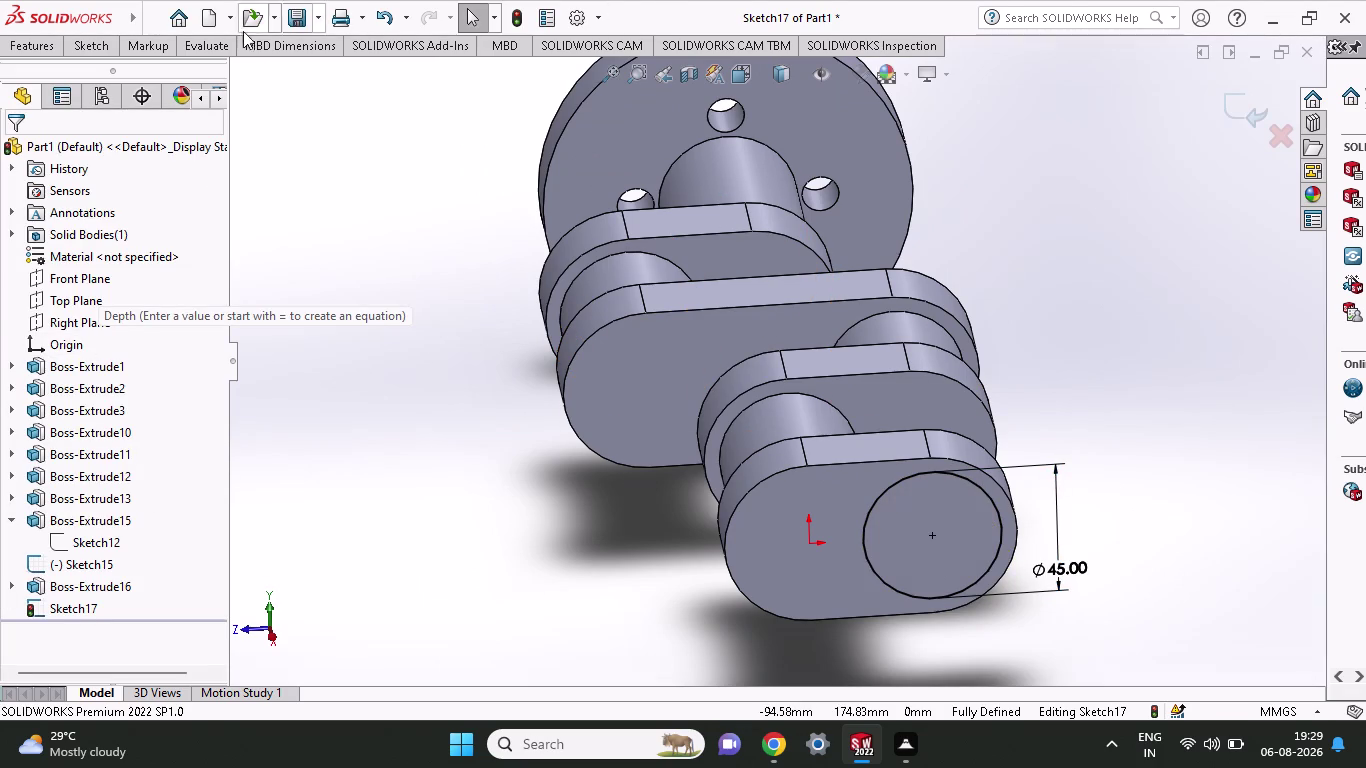
Extrude the 45 mm circle 35 mm blind to create Boss-Extrude17.
click(24, 47)
click(27, 69)
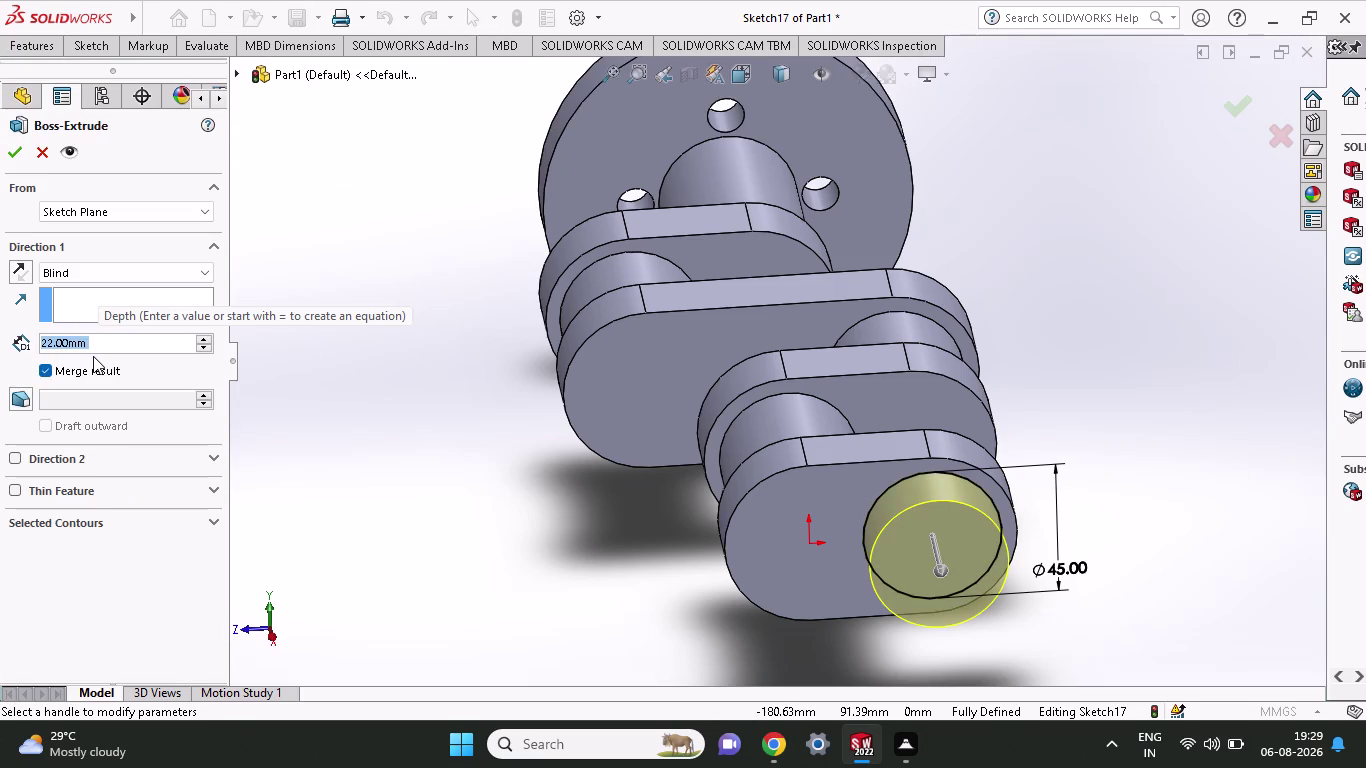
text(35)
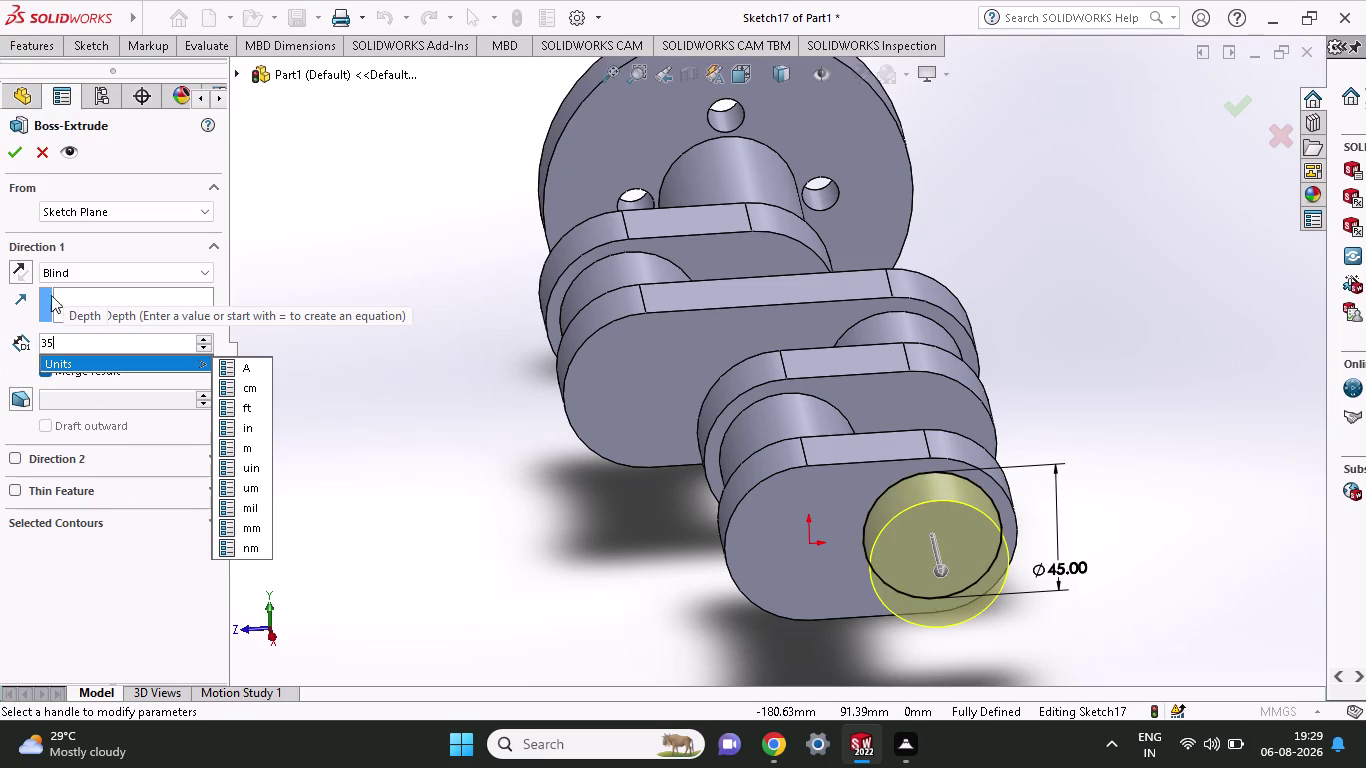
click(14, 142)
click(15, 153)
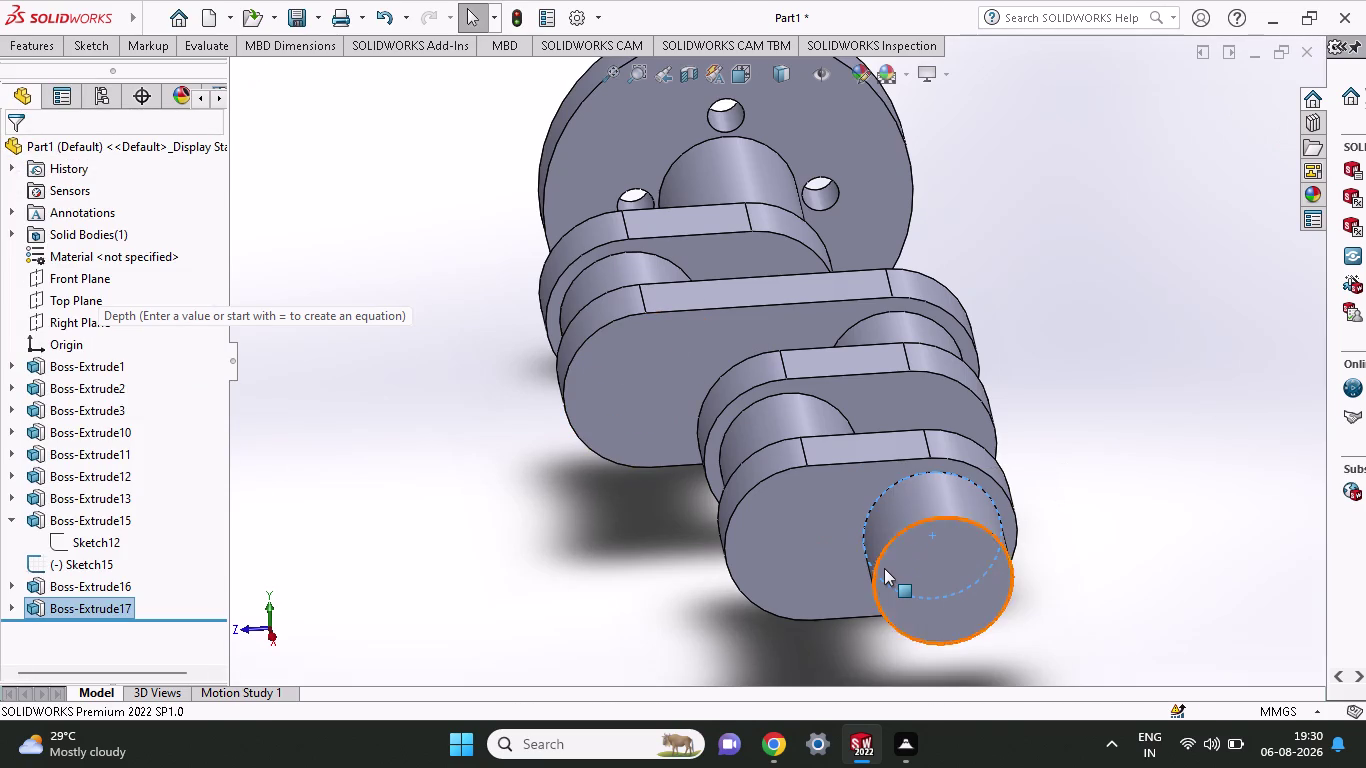
Select the new step's end face and start Sketch18 on it.
scroll(up, 3)
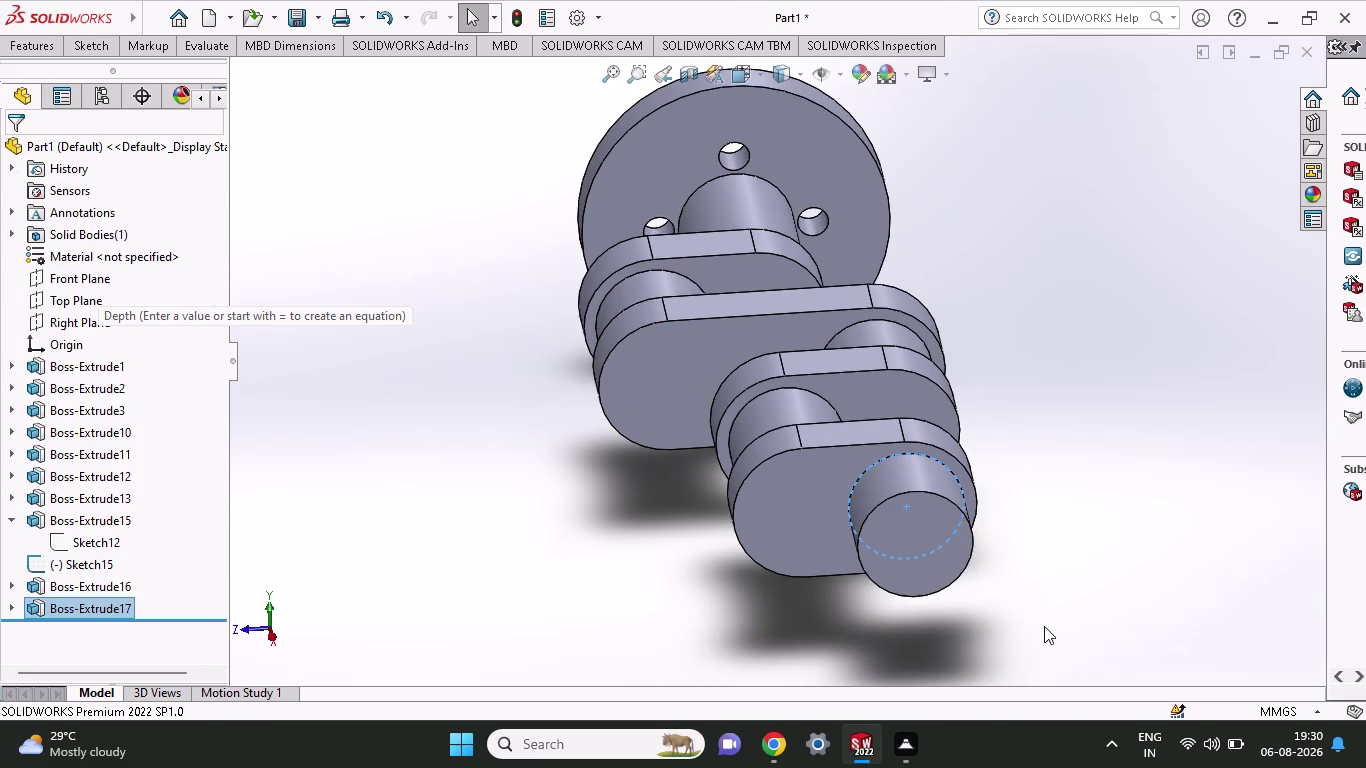
scroll(up, 3)
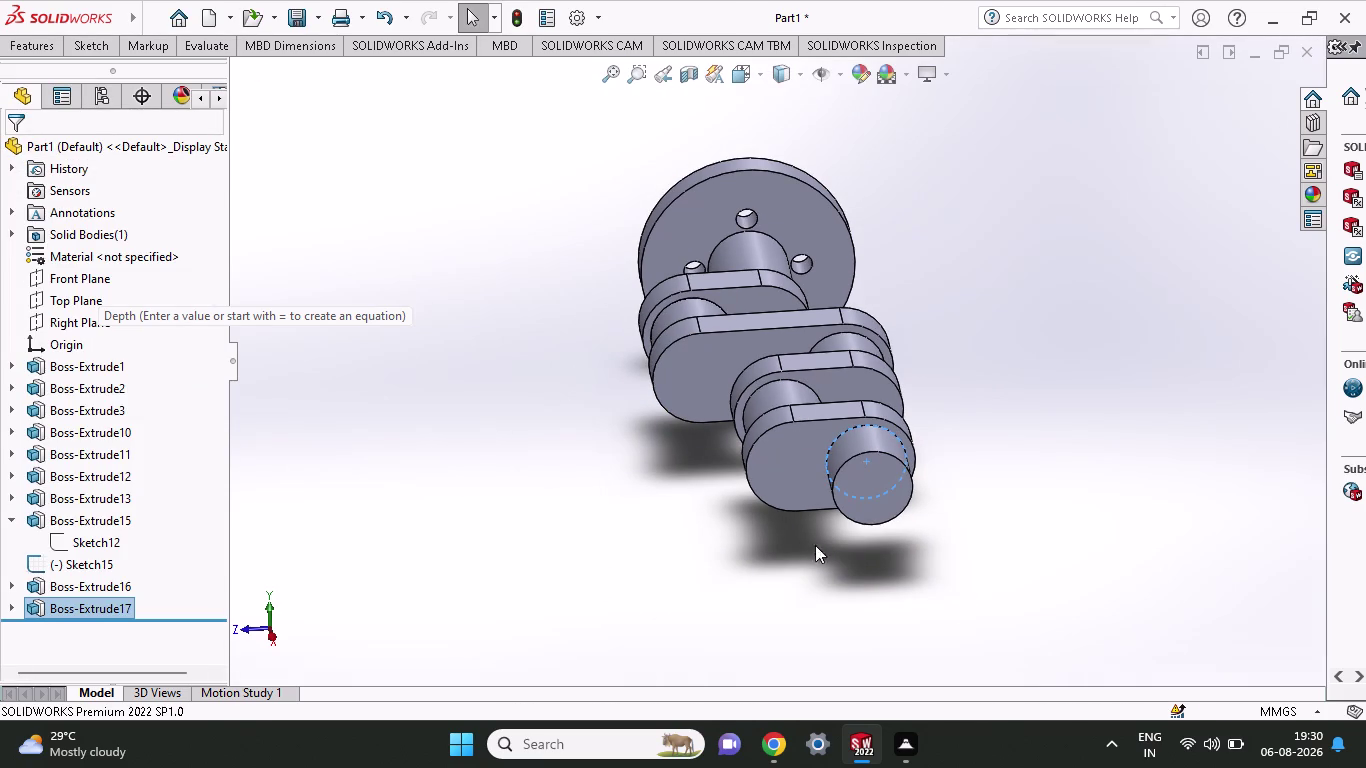
click(882, 491)
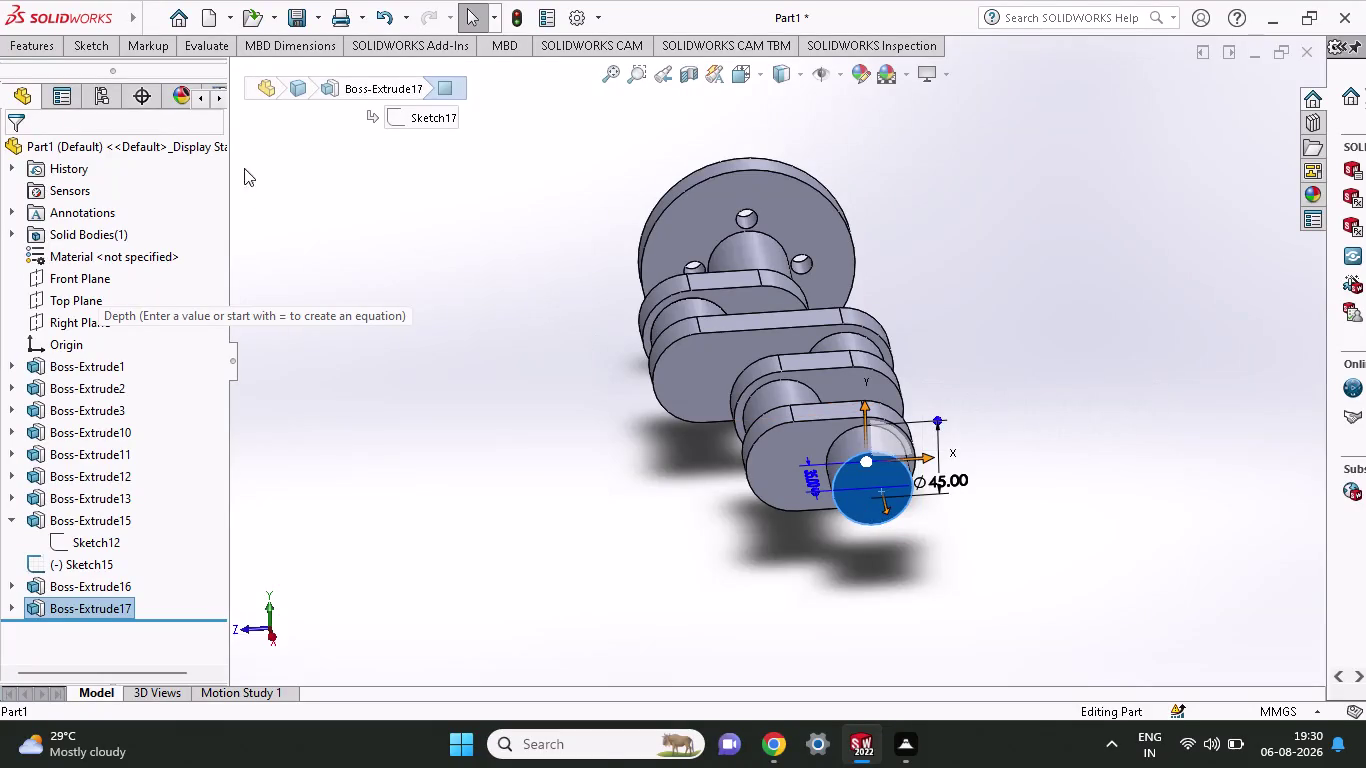
click(84, 46)
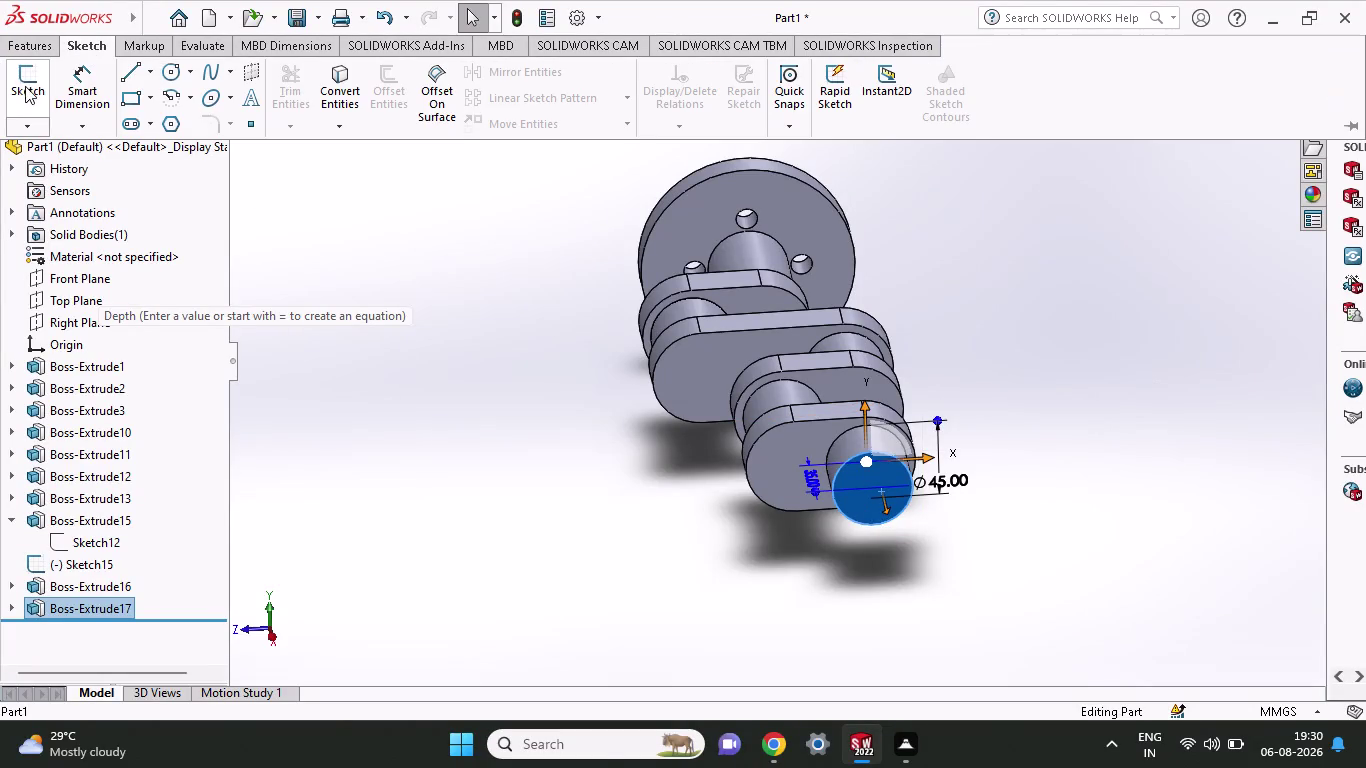
click(25, 86)
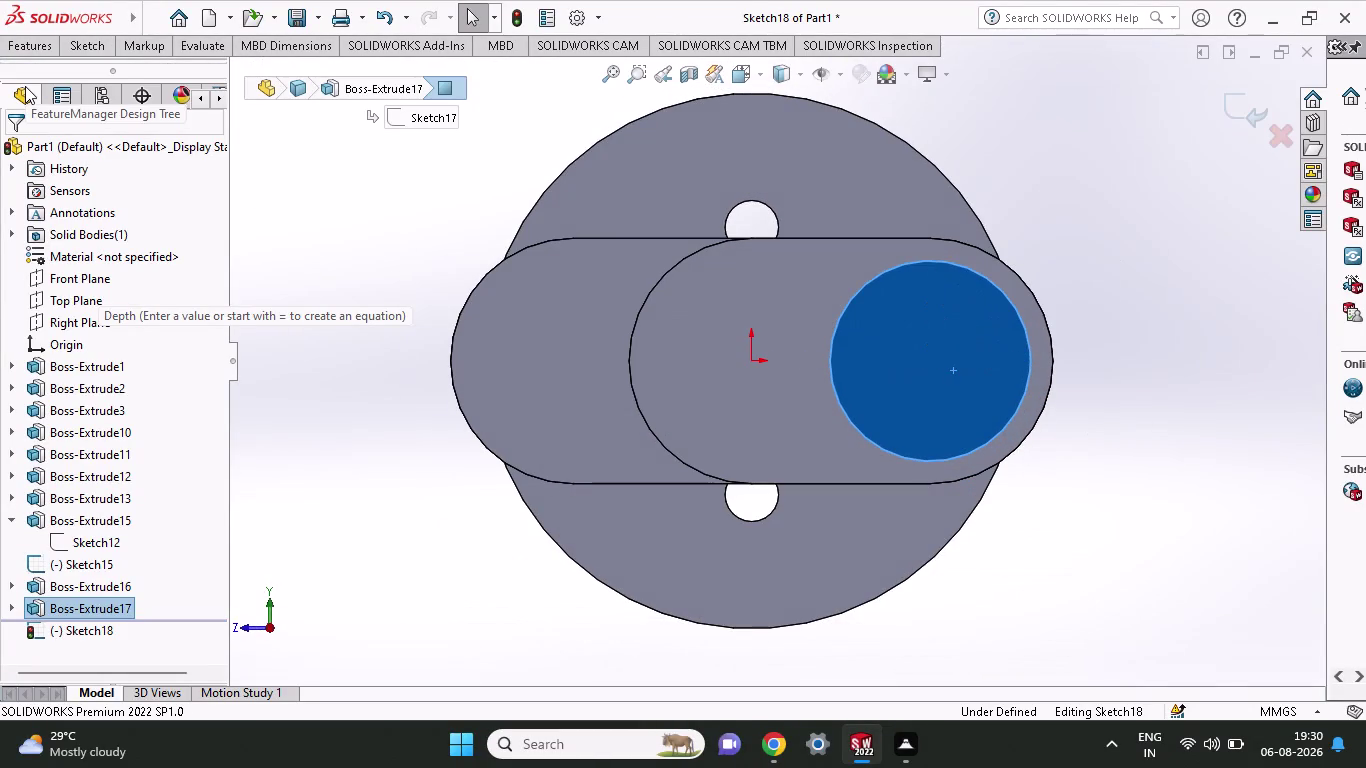
Draw two 27.5 mm radius circles centred at (−40,0) and (40,0).
click(90, 39)
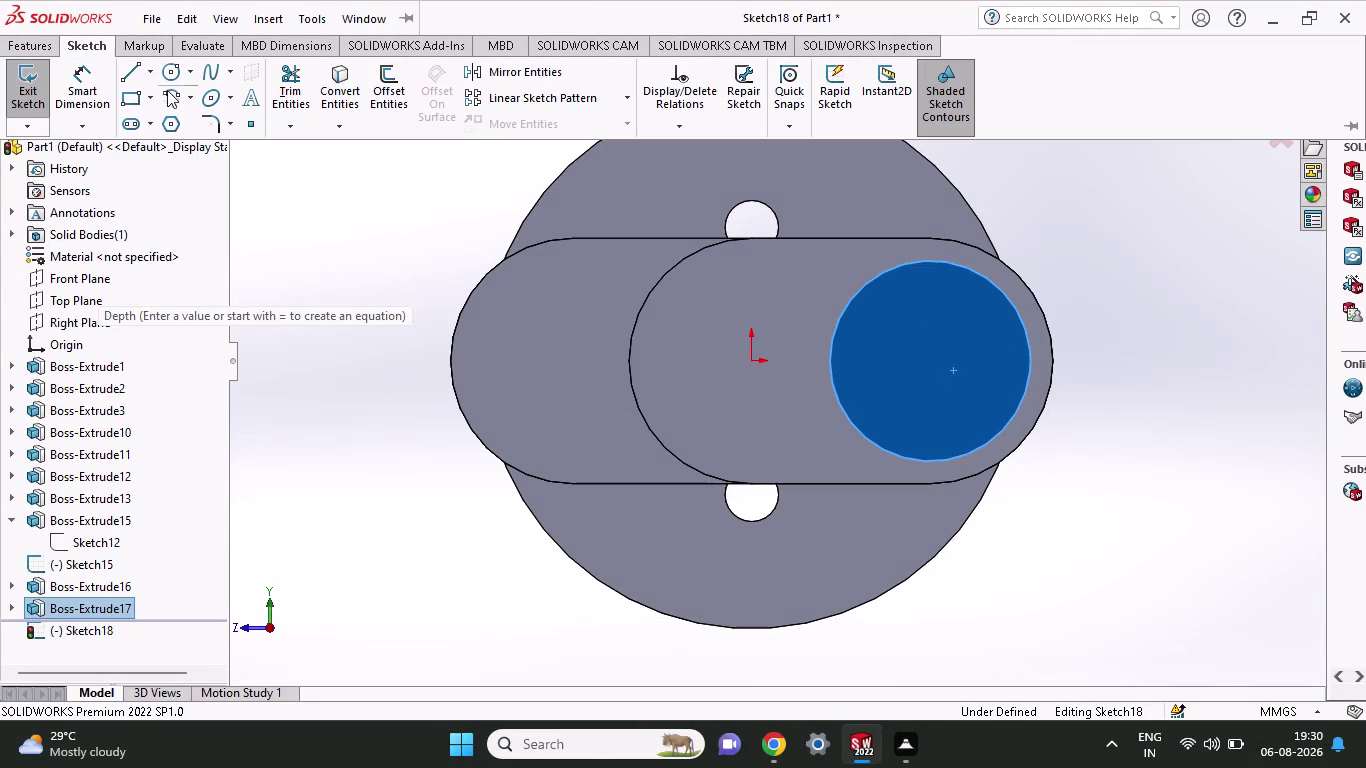
click(170, 74)
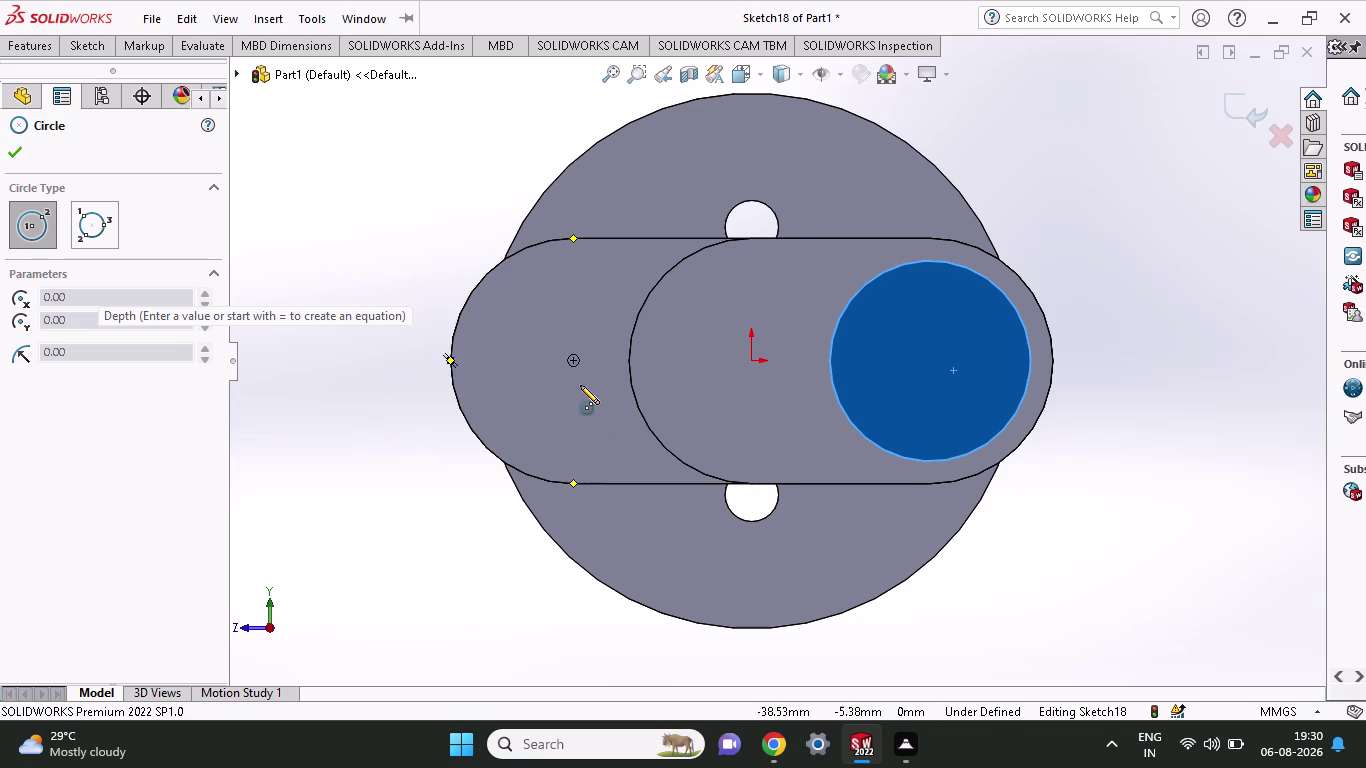
click(575, 363)
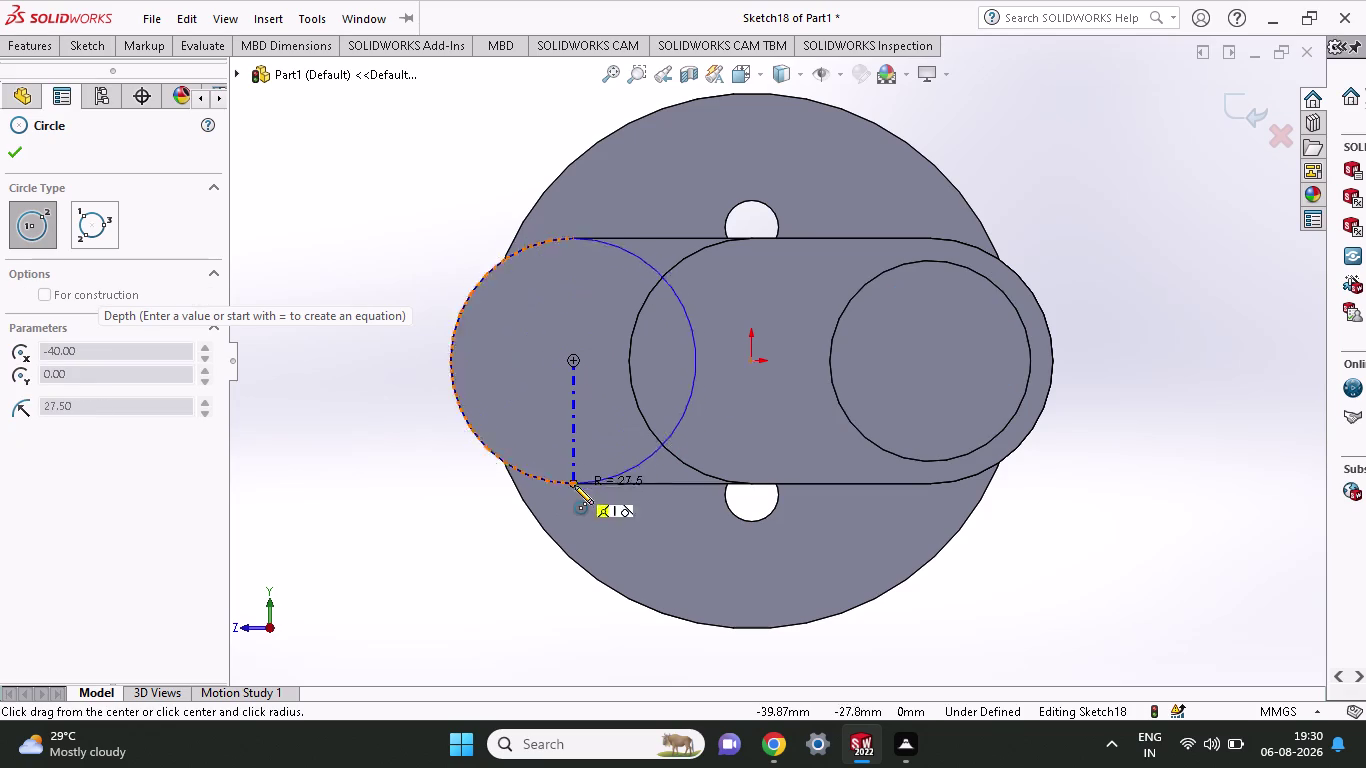
click(574, 485)
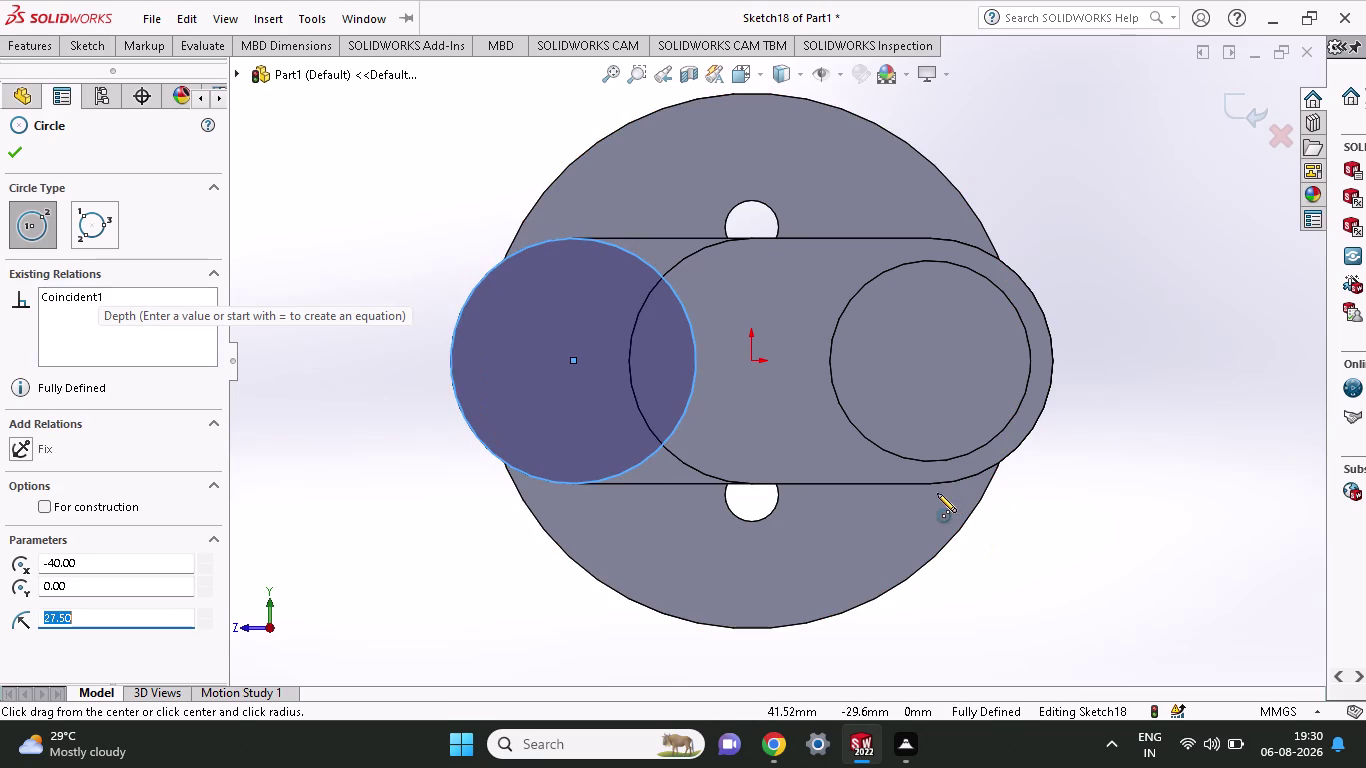
click(930, 361)
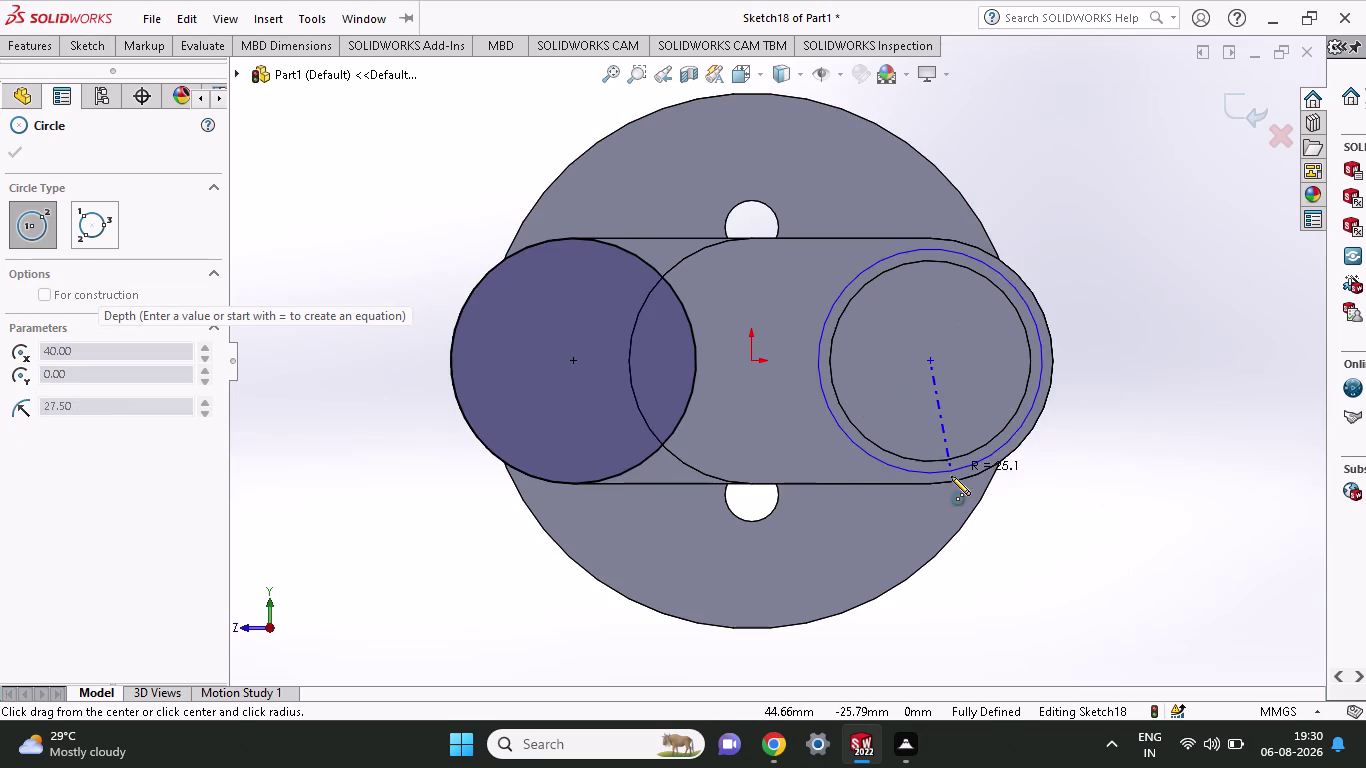
click(937, 481)
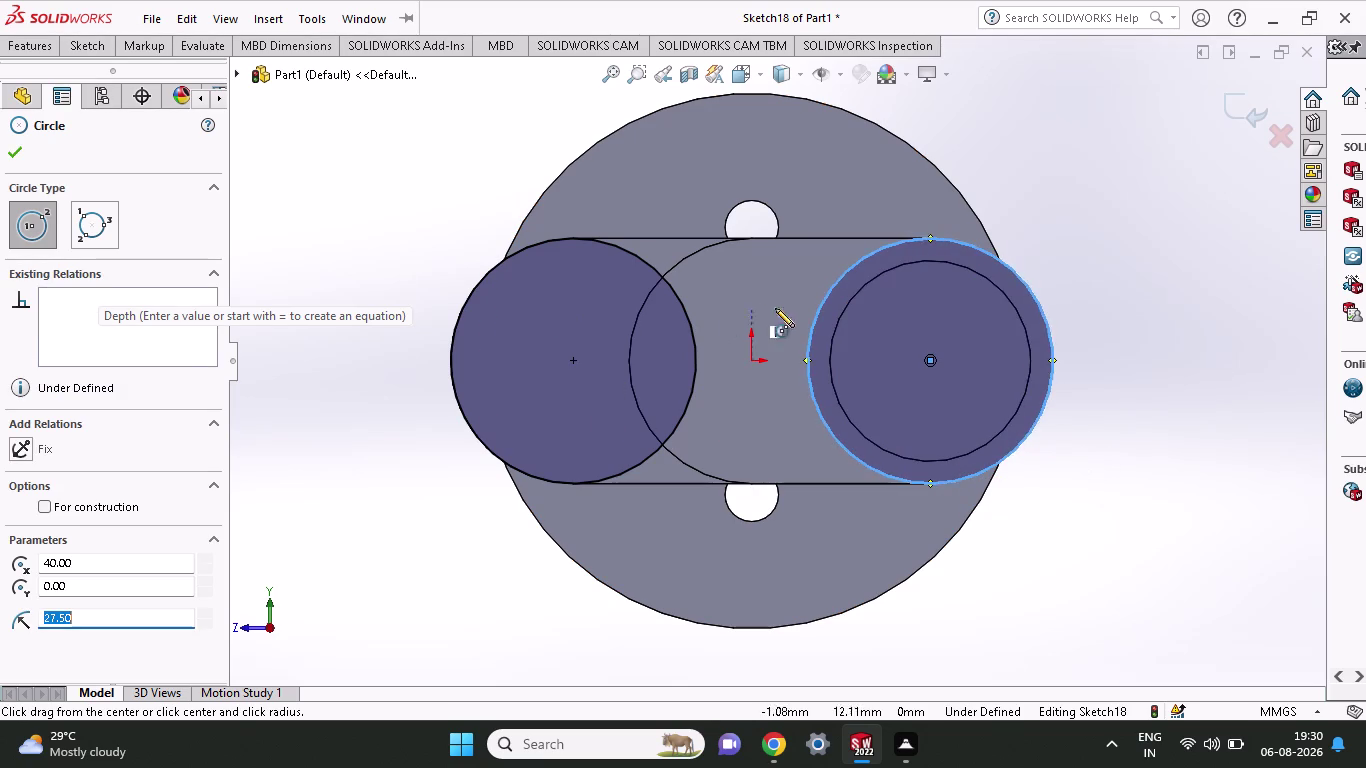
click(71, 38)
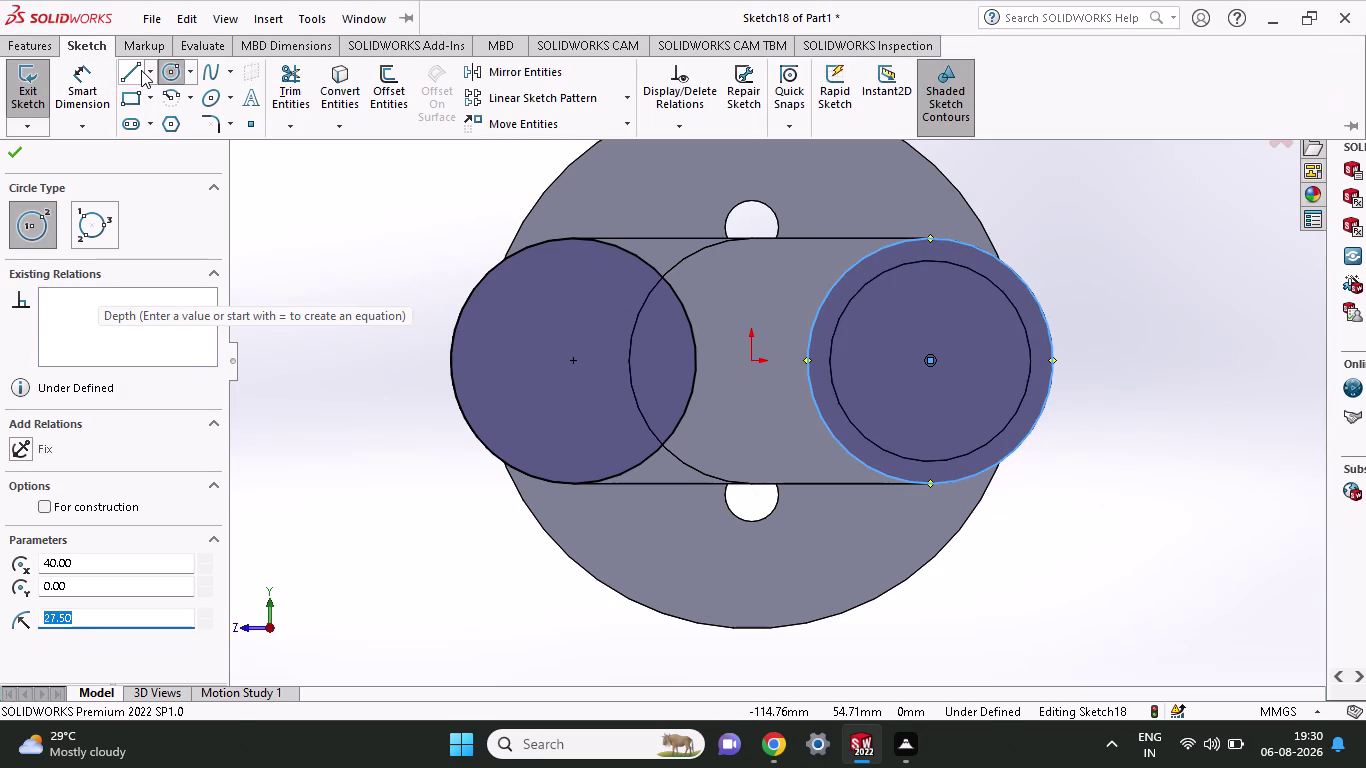
Draw top and bottom tangent lines joining the two Sketch18 circles.
click(141, 70)
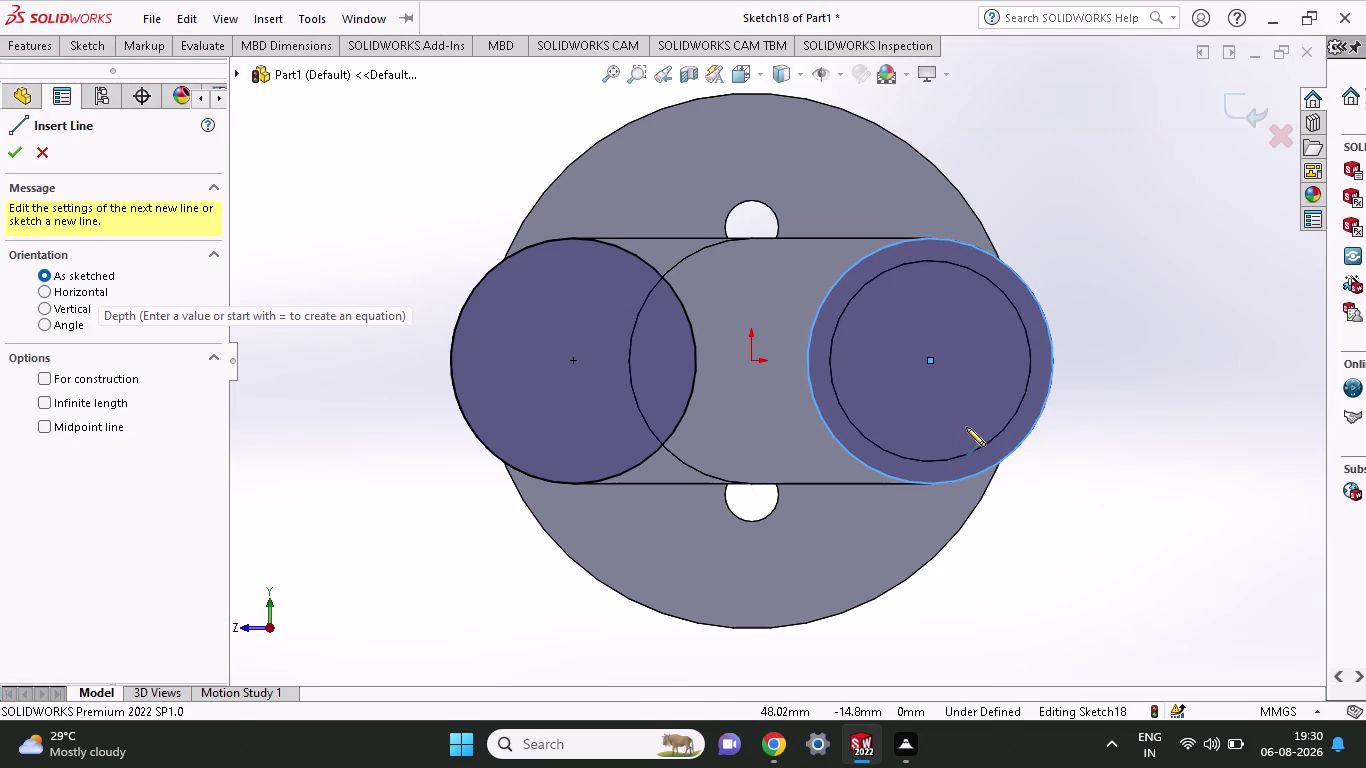
click(572, 241)
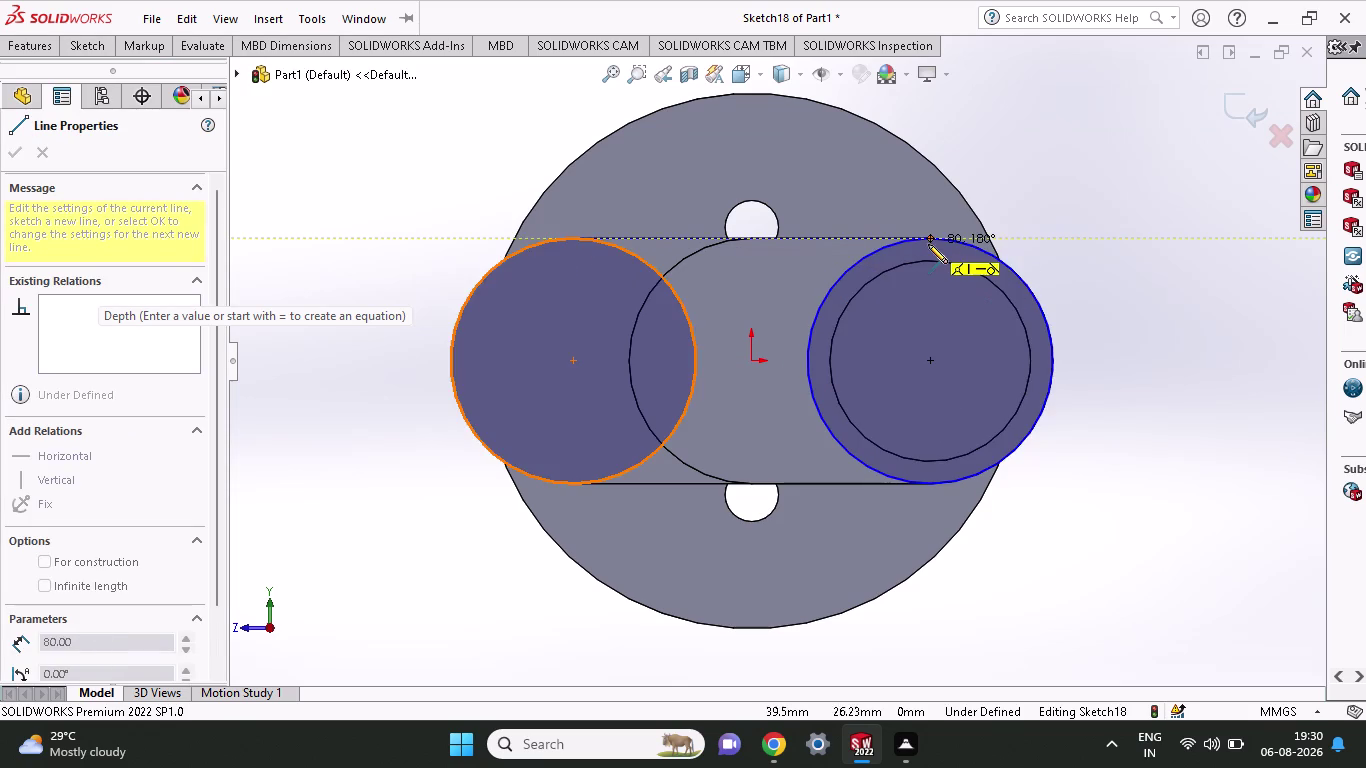
click(929, 241)
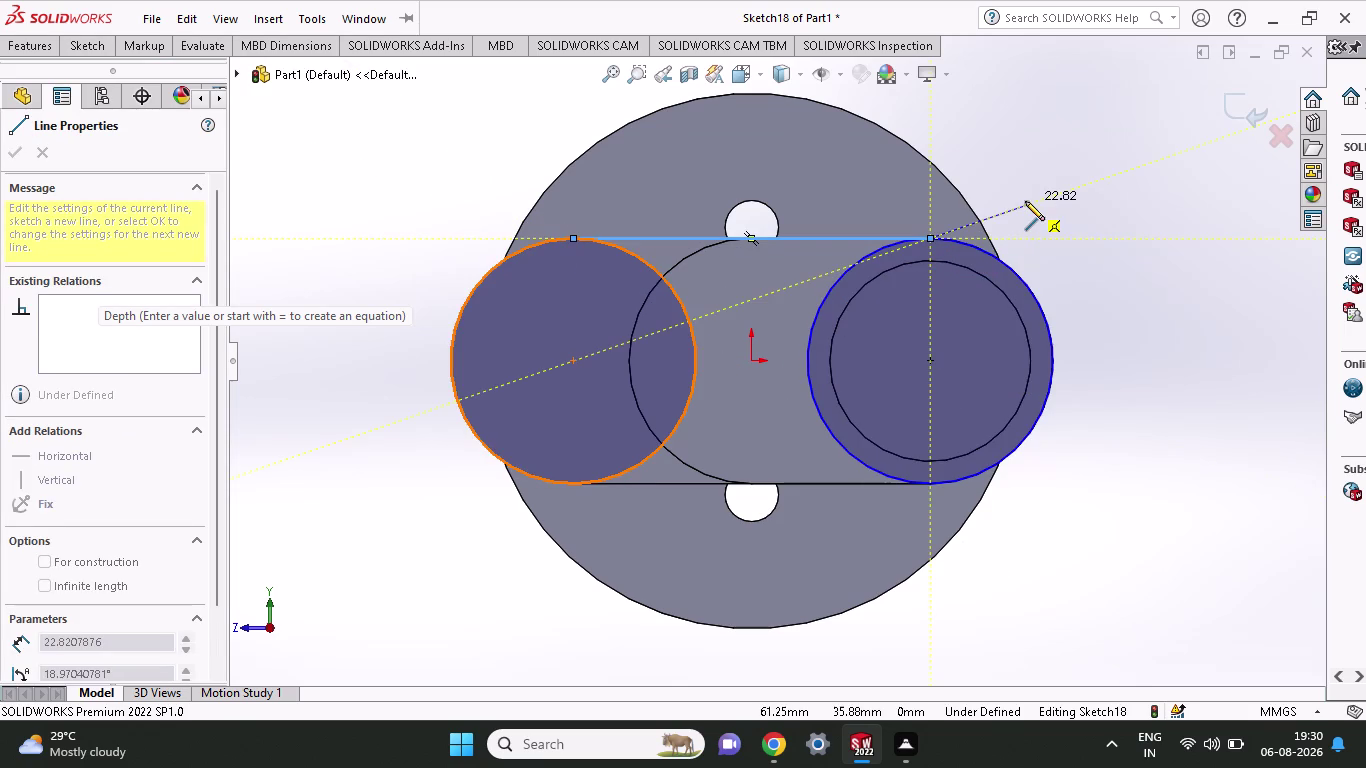
key(Escape)
click(77, 42)
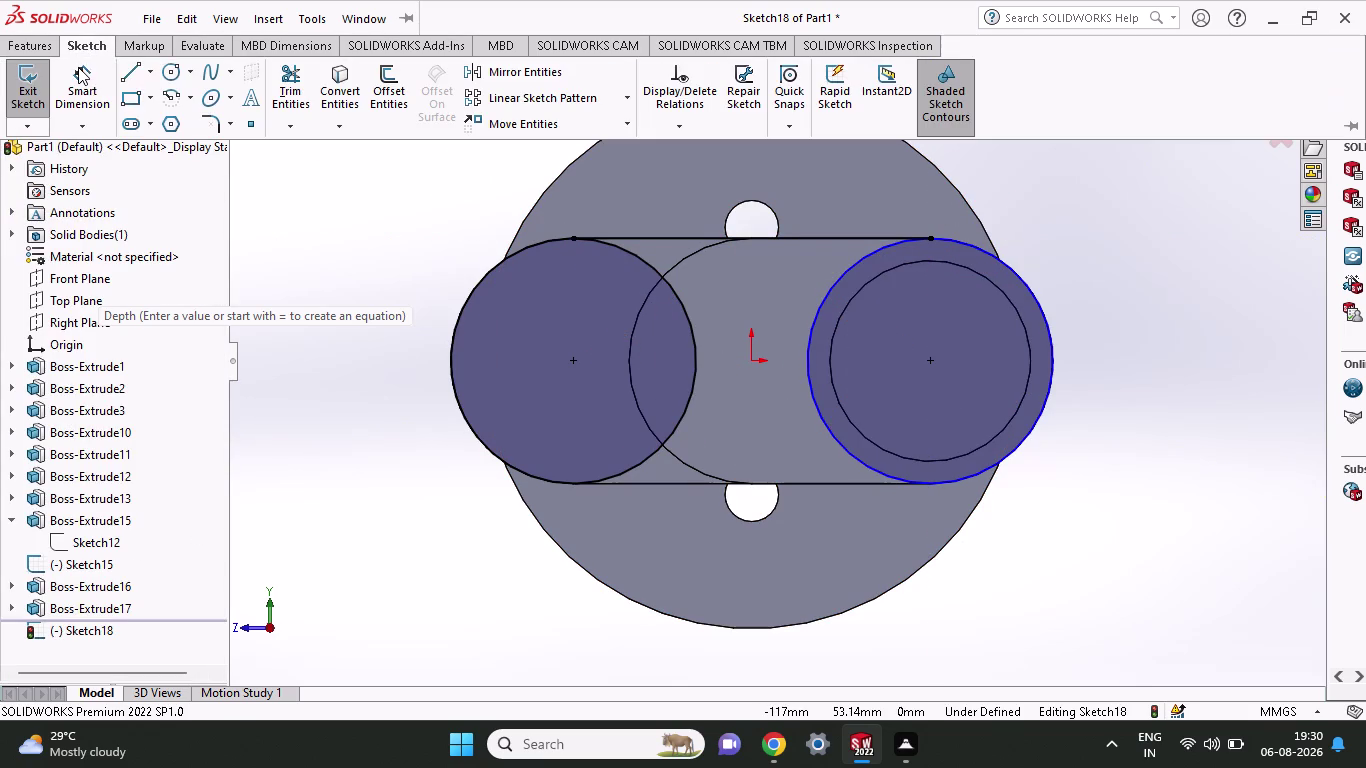
click(141, 70)
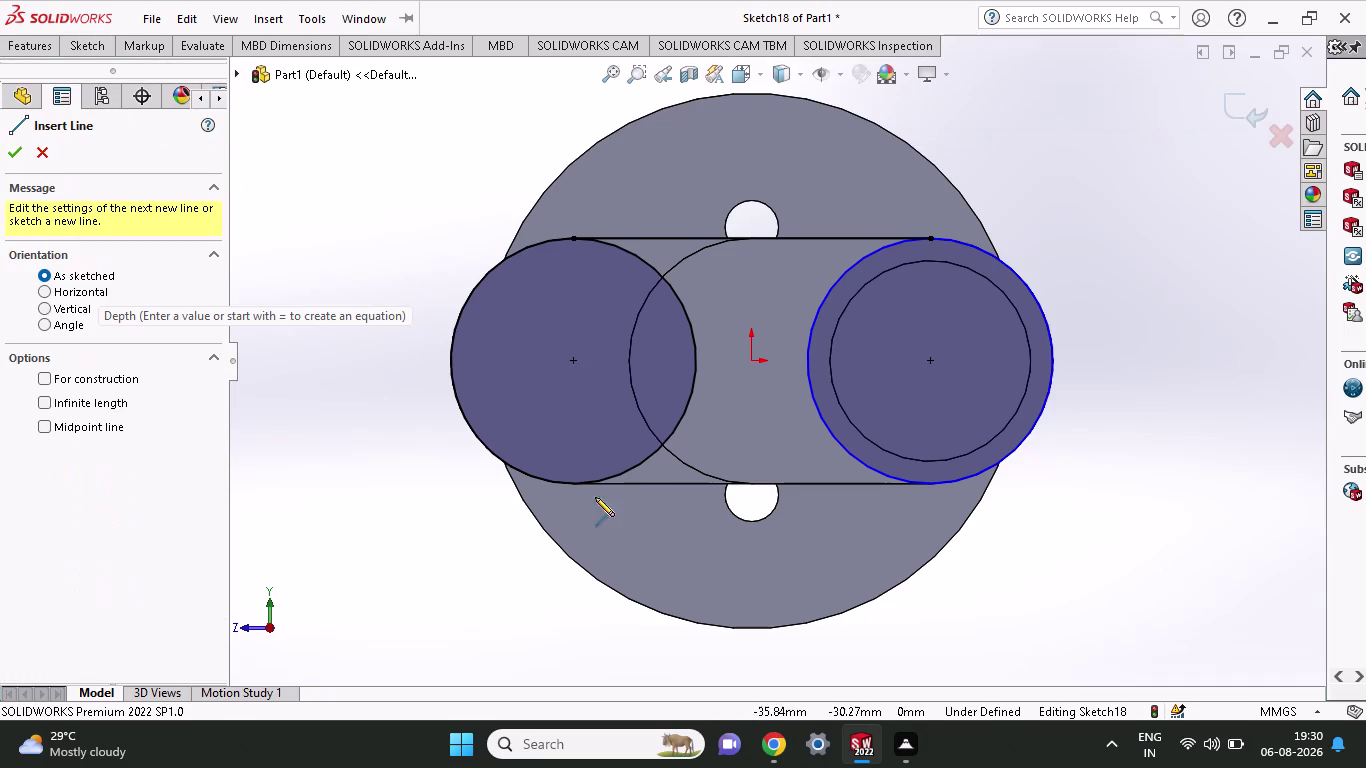
click(574, 483)
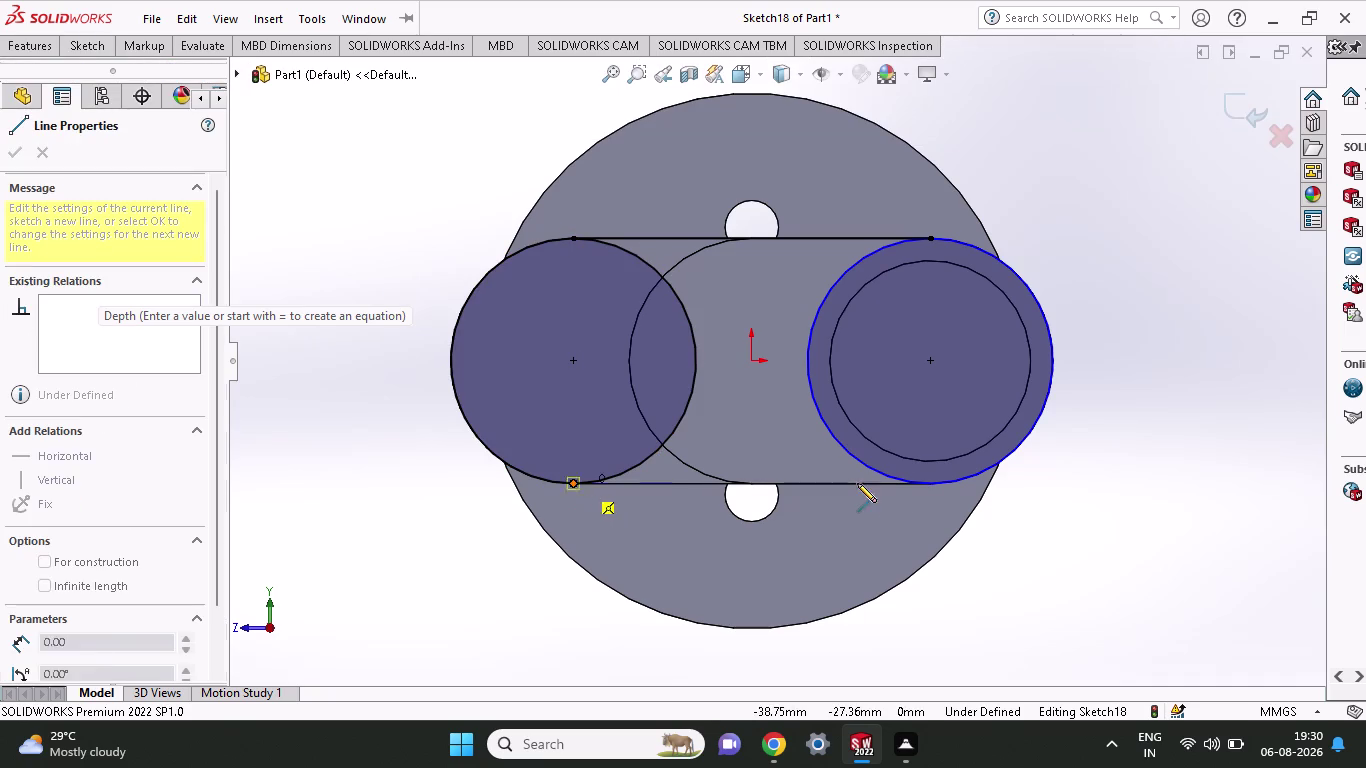
click(930, 483)
key(Escape)
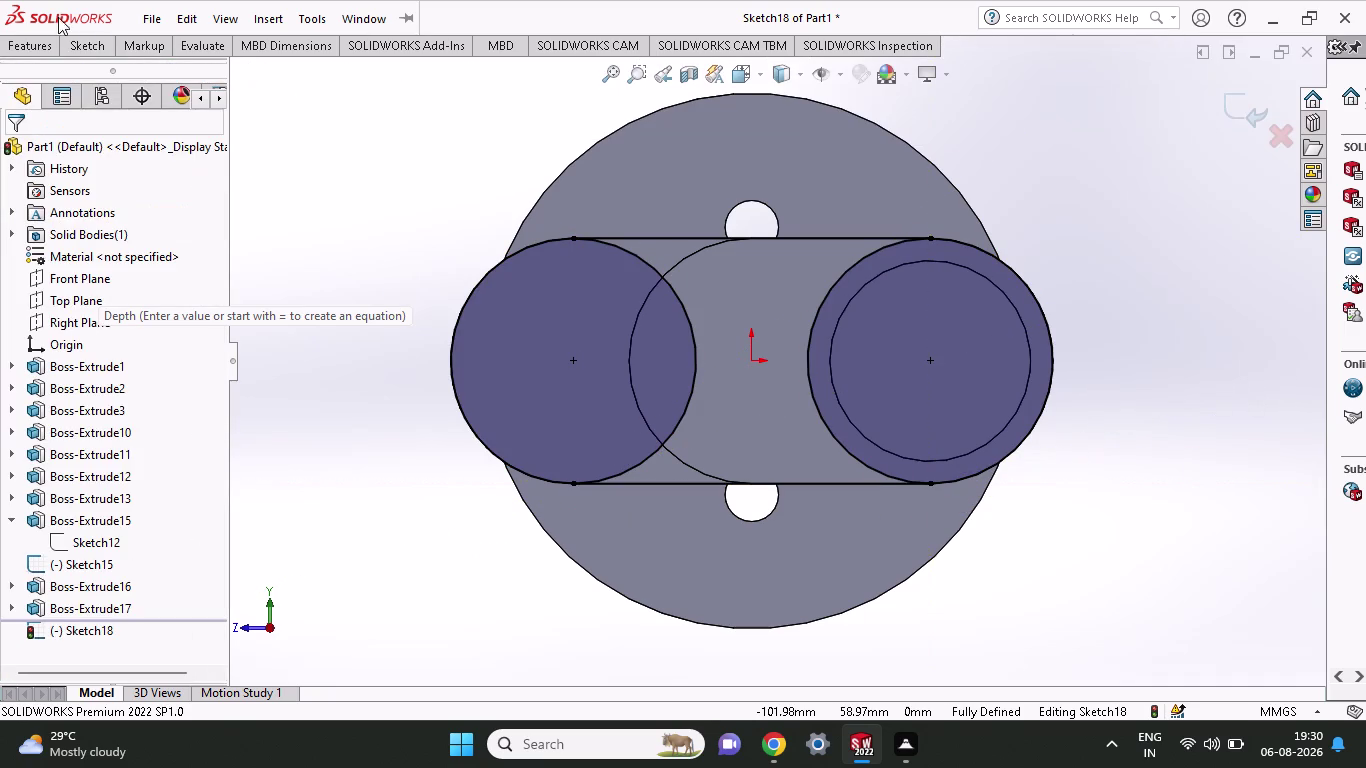
Power-trim the circles' inner arcs, leaving a fully defined slot outline.
click(106, 52)
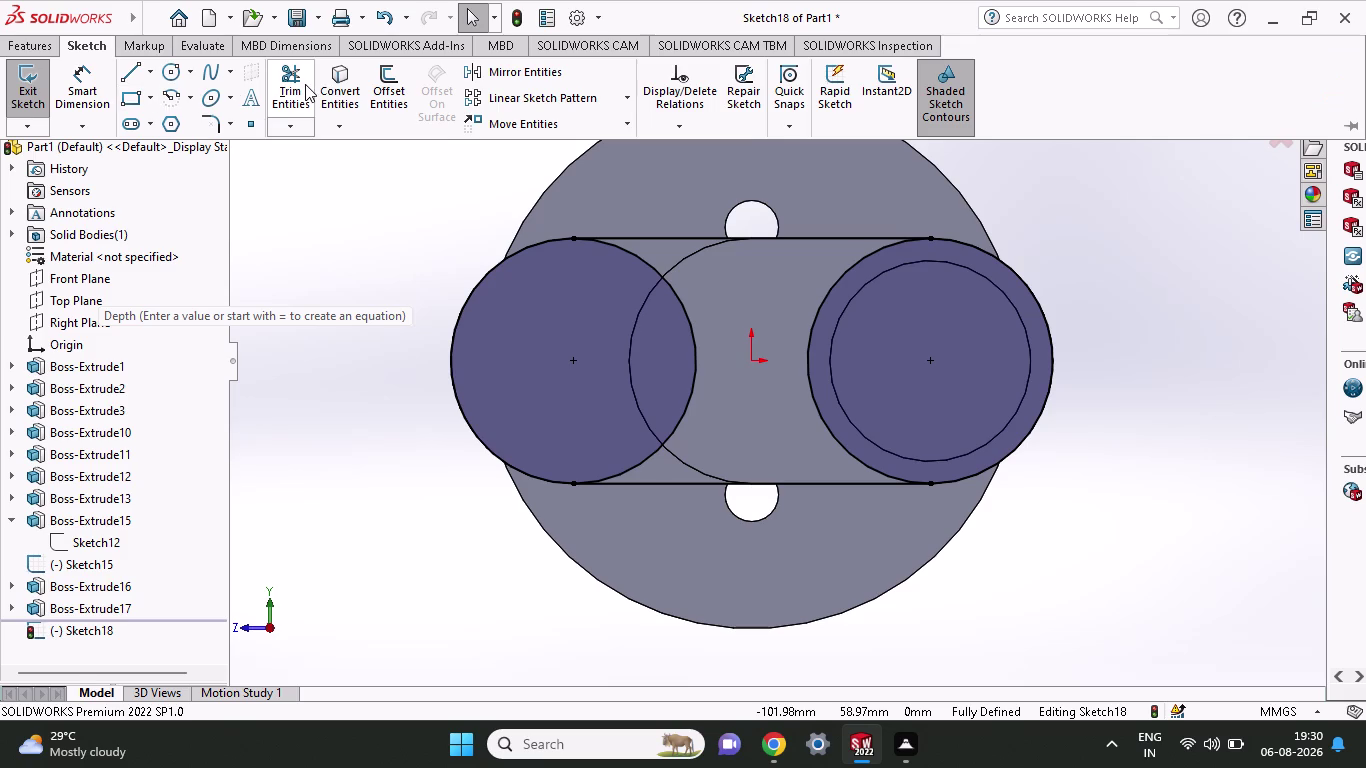
click(305, 84)
drag(710, 298, 621, 367)
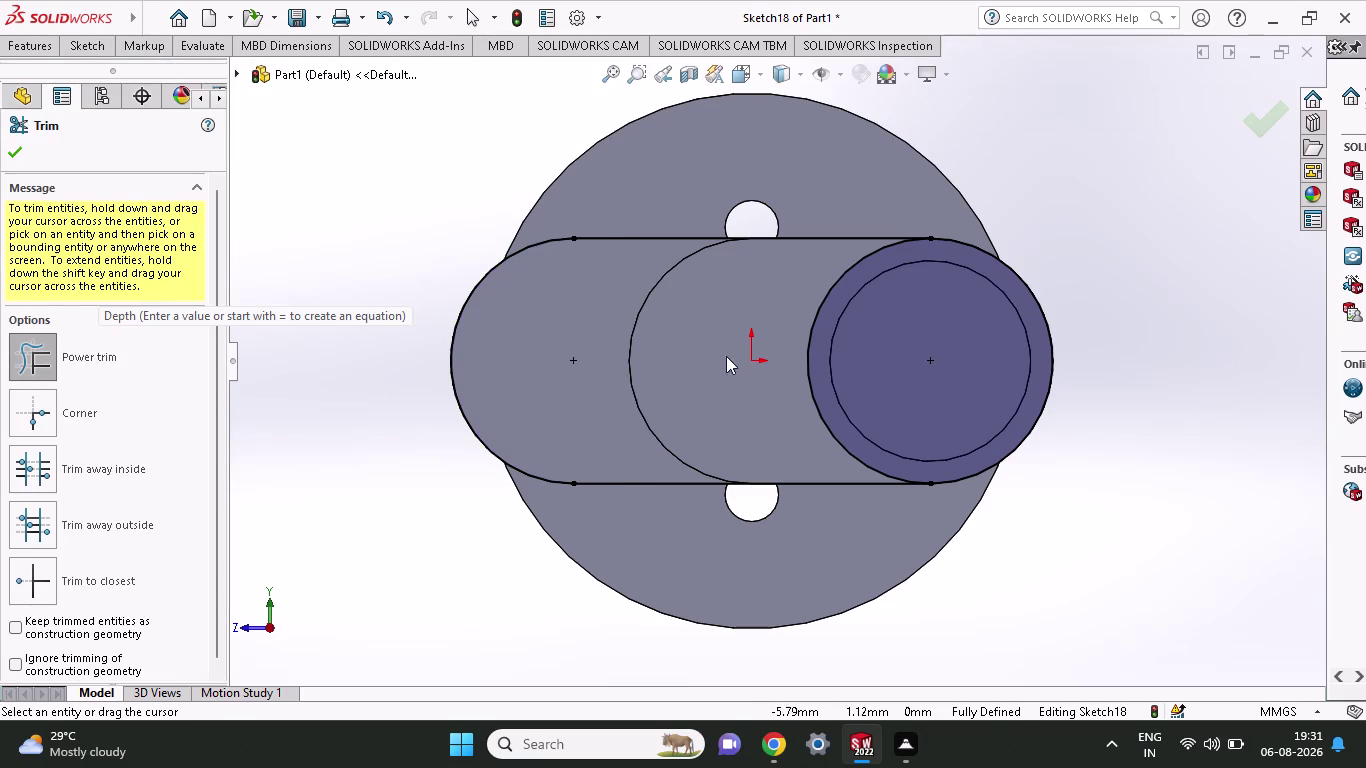
drag(726, 356, 877, 373)
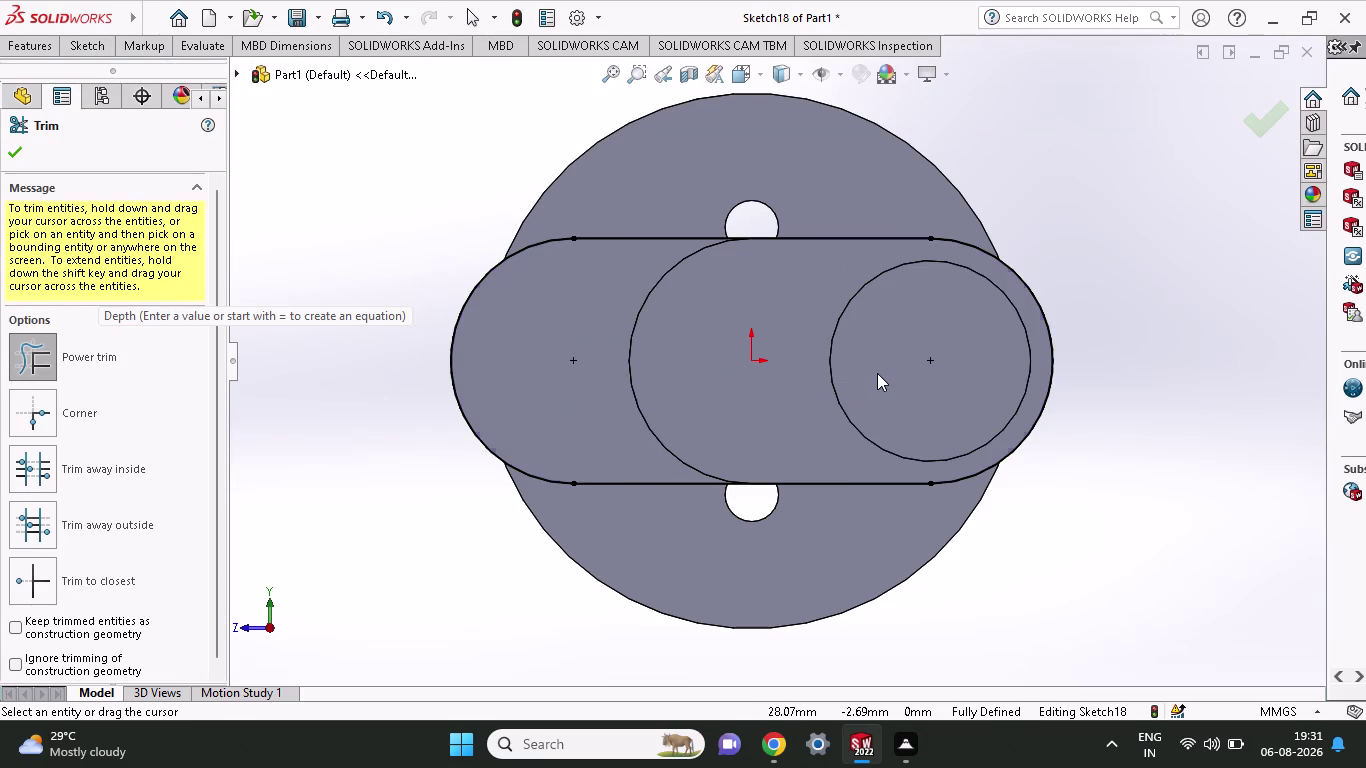
drag(690, 393, 603, 424)
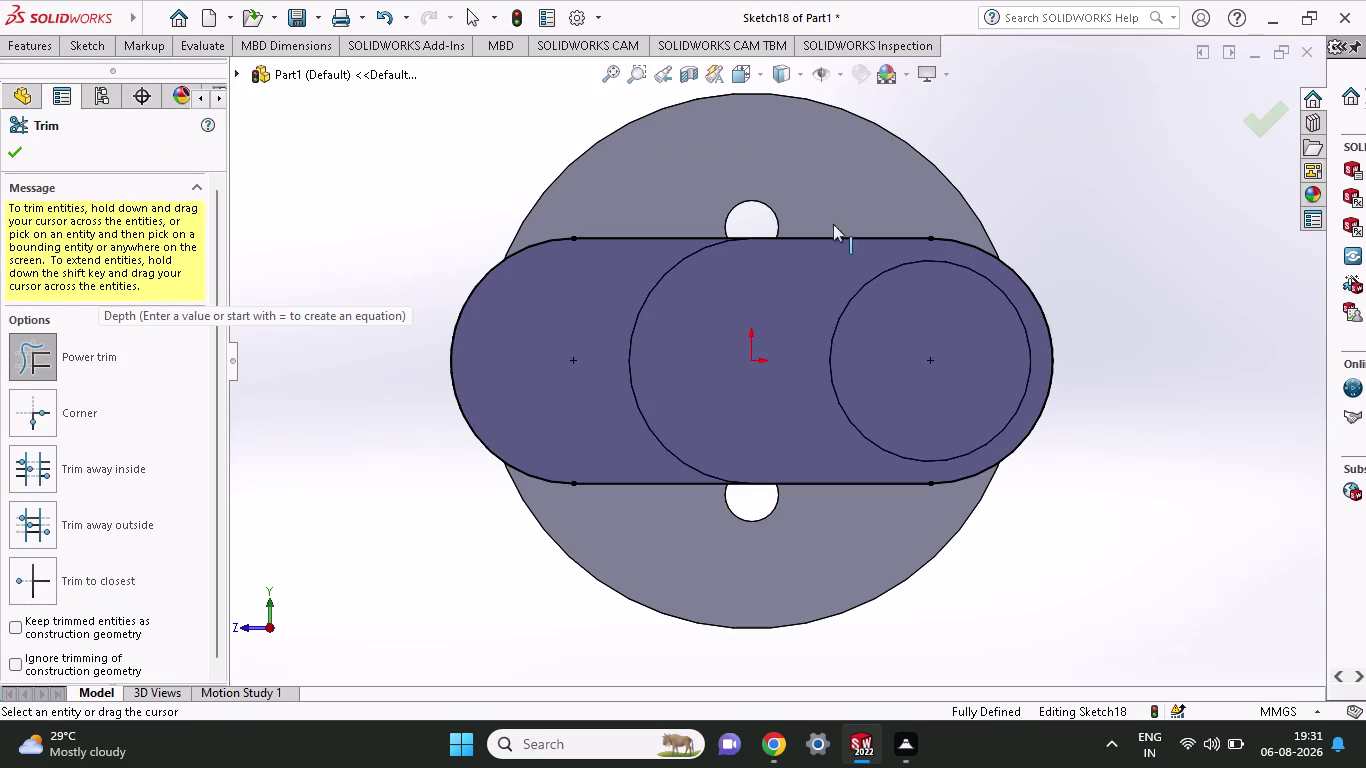
click(99, 49)
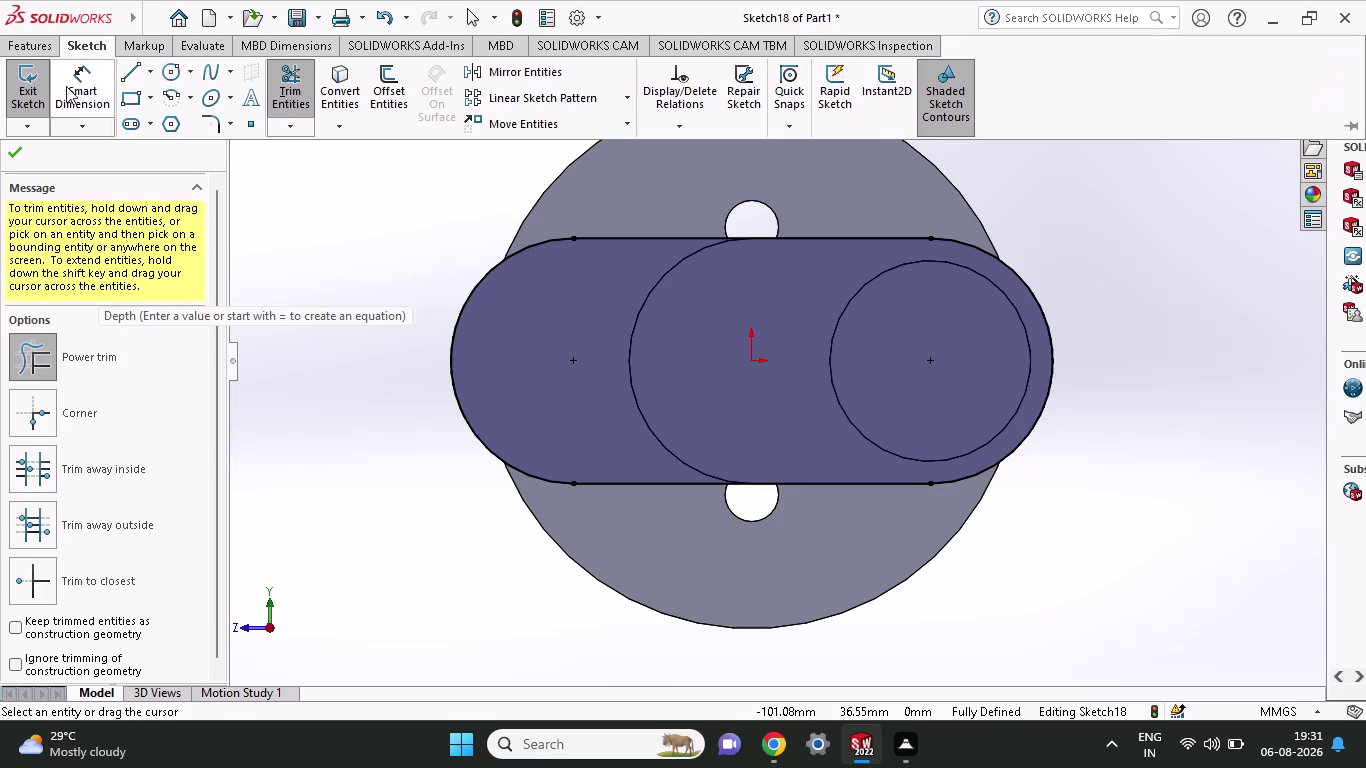
click(35, 46)
click(47, 98)
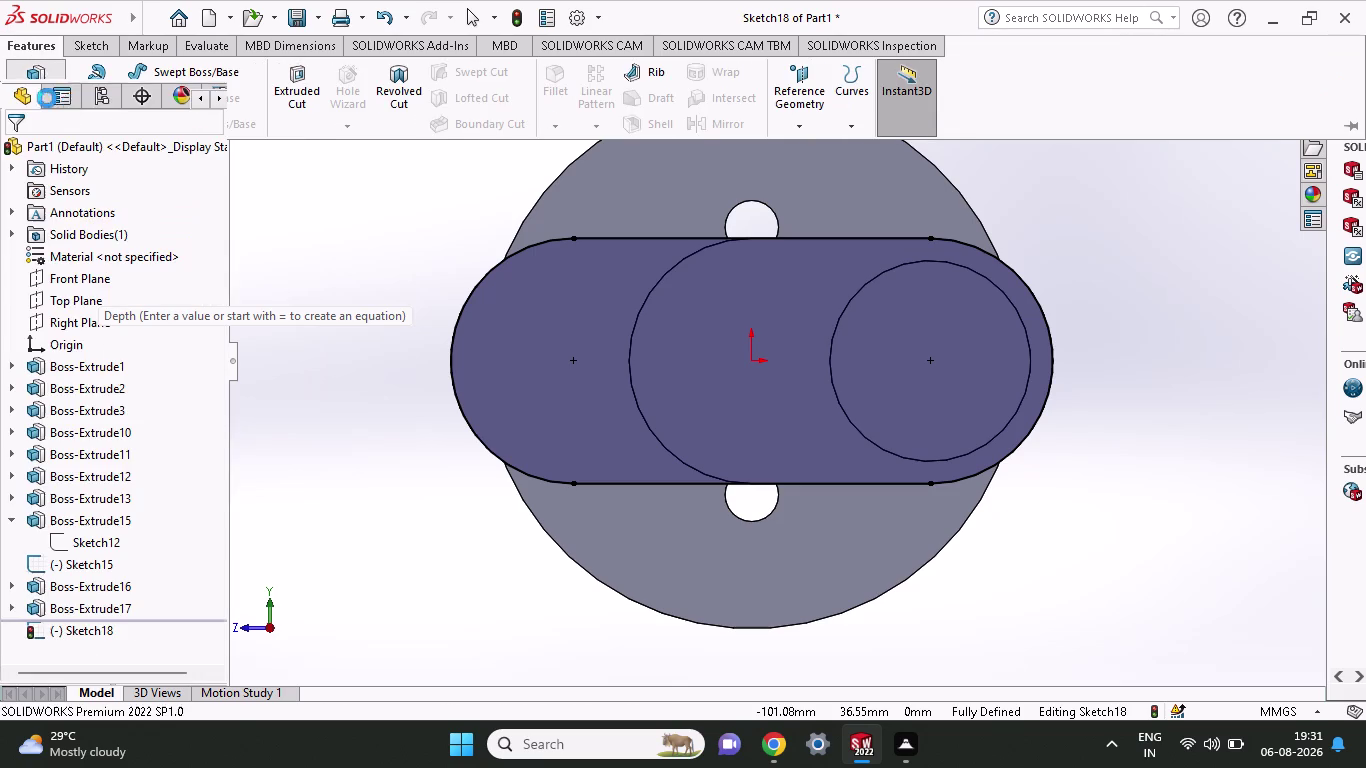
Extrude Sketch18's rounded slot 22 mm (Blind) as Boss-Extrude18, forming the end crank web.
middle_drag(1030, 206, 1047, 274)
scroll(up, 3)
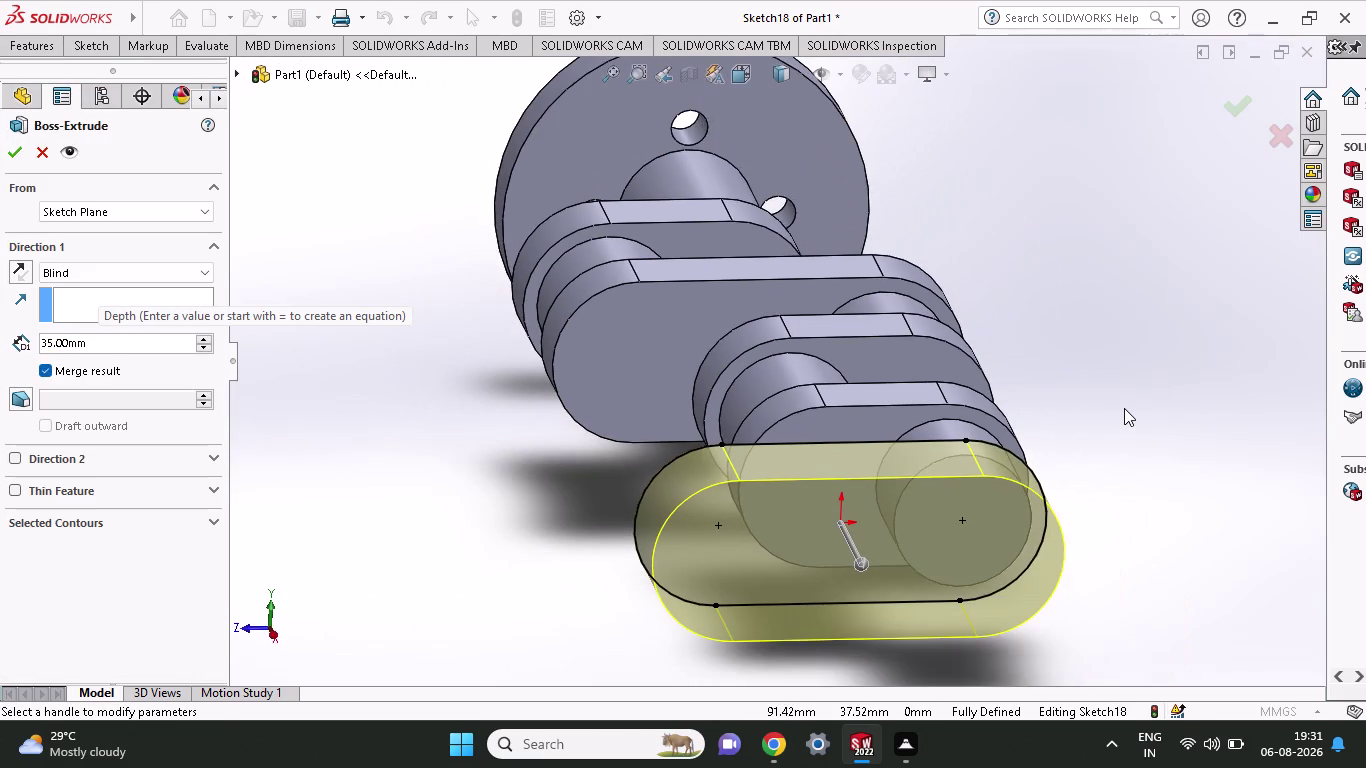
scroll(up, 3)
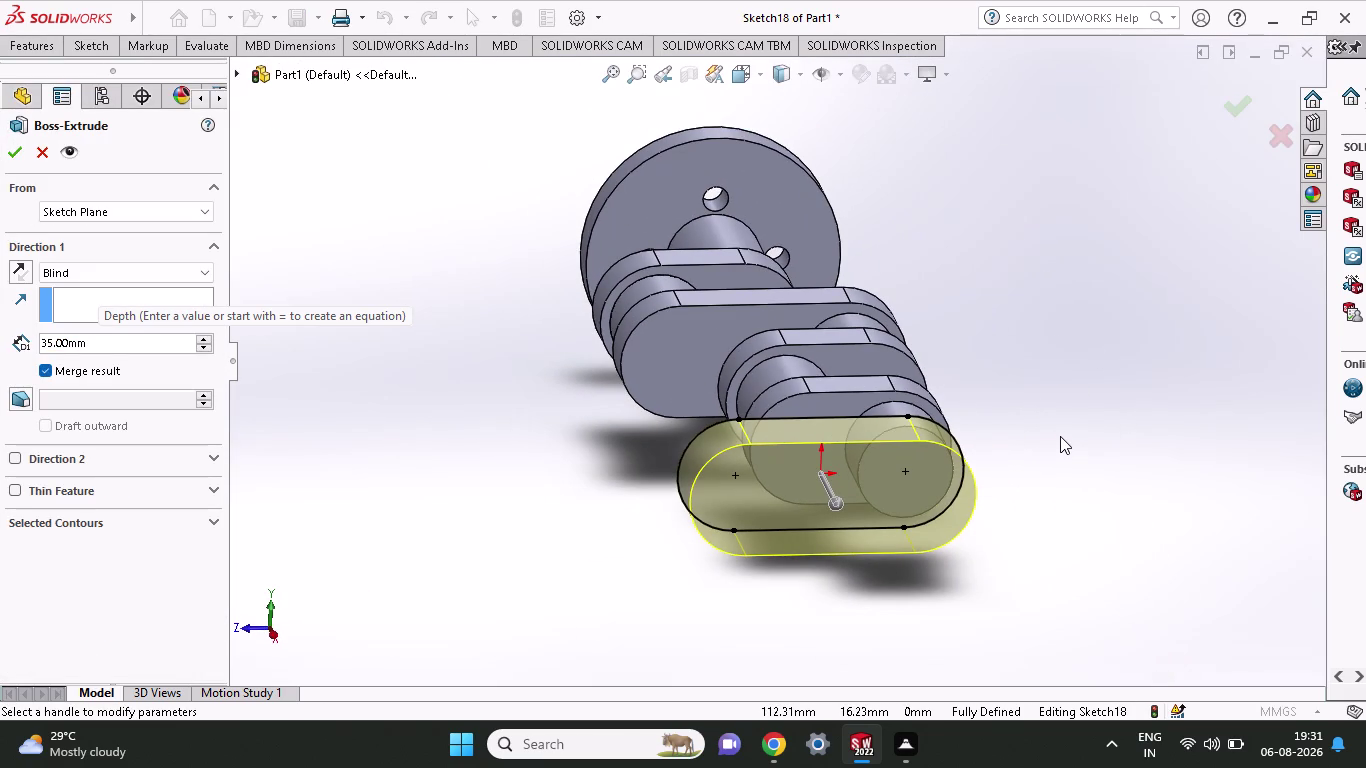
drag(88, 341, 61, 349)
text(22)
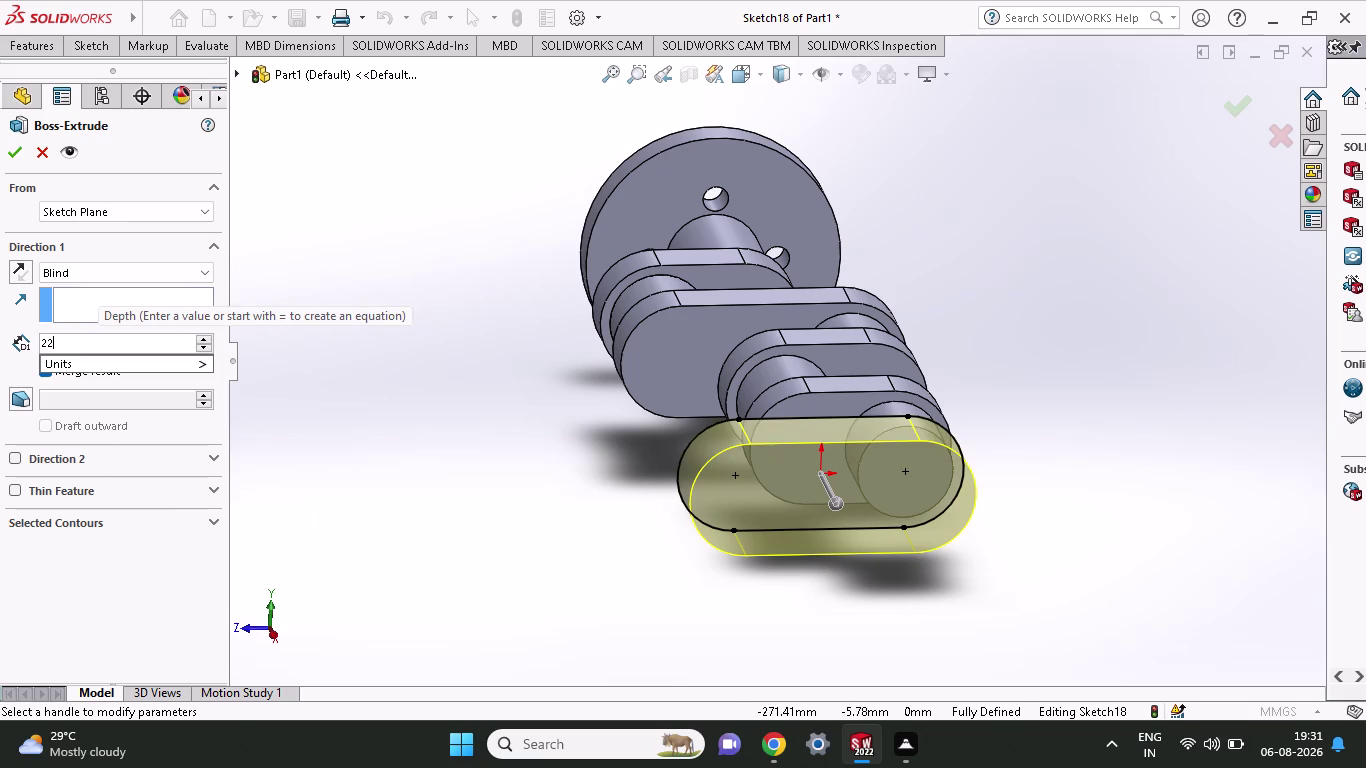
click(14, 153)
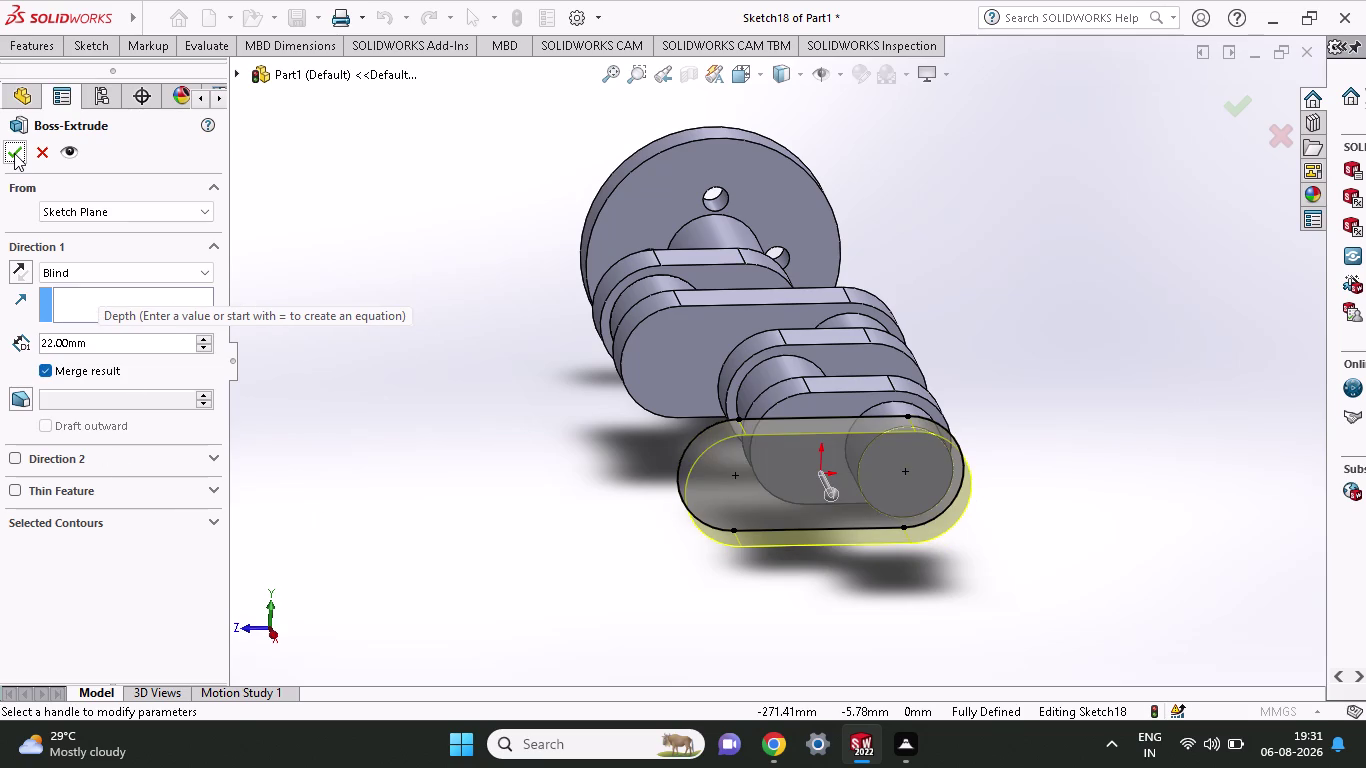
click(14, 153)
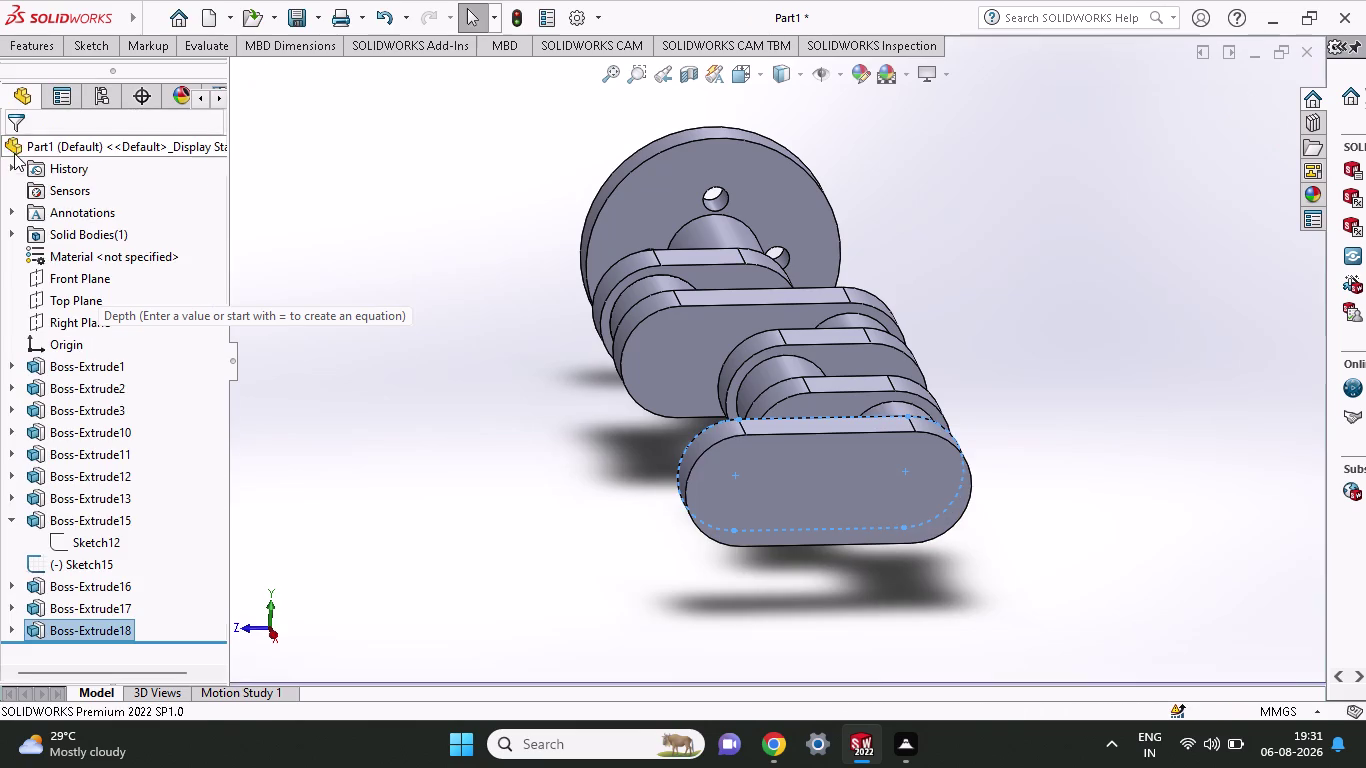
click(96, 43)
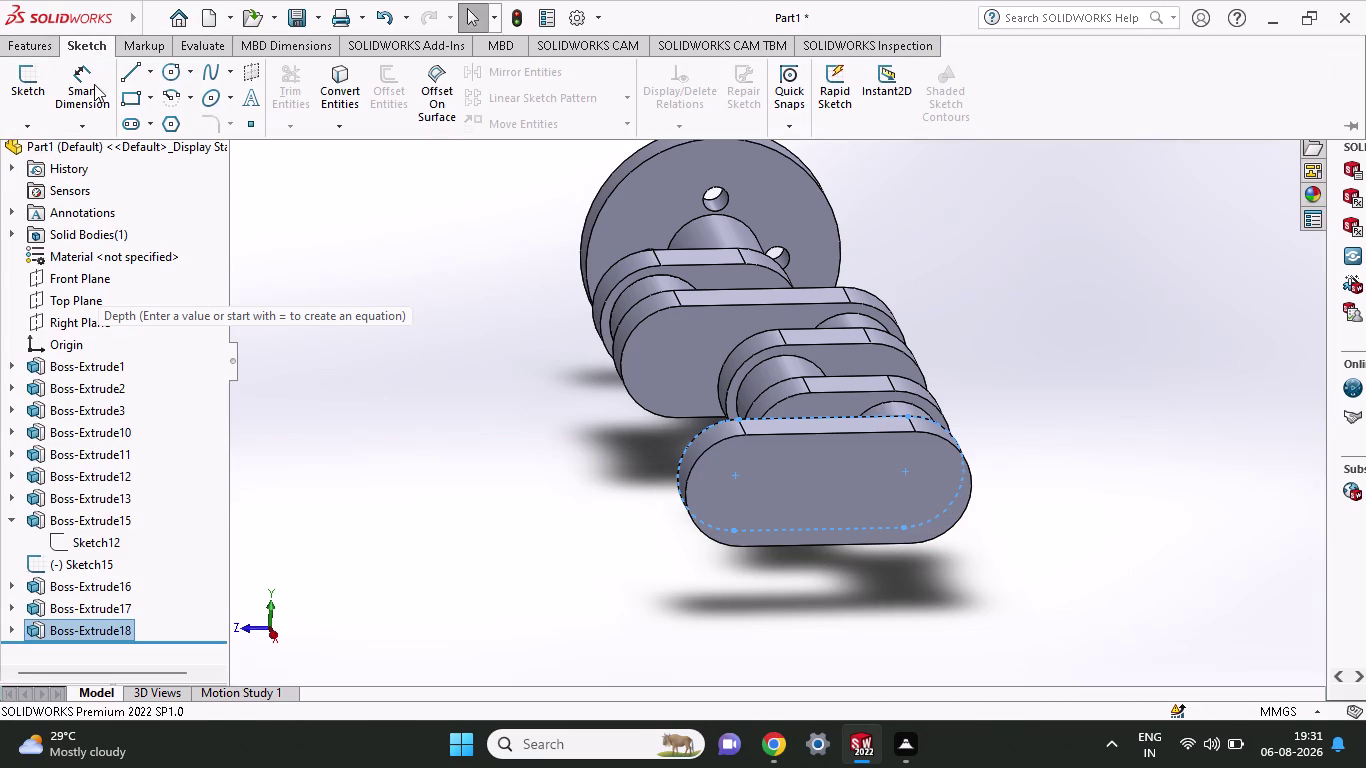
Start a sketch on the new web's front face and draw a circle centred on its left end.
click(741, 492)
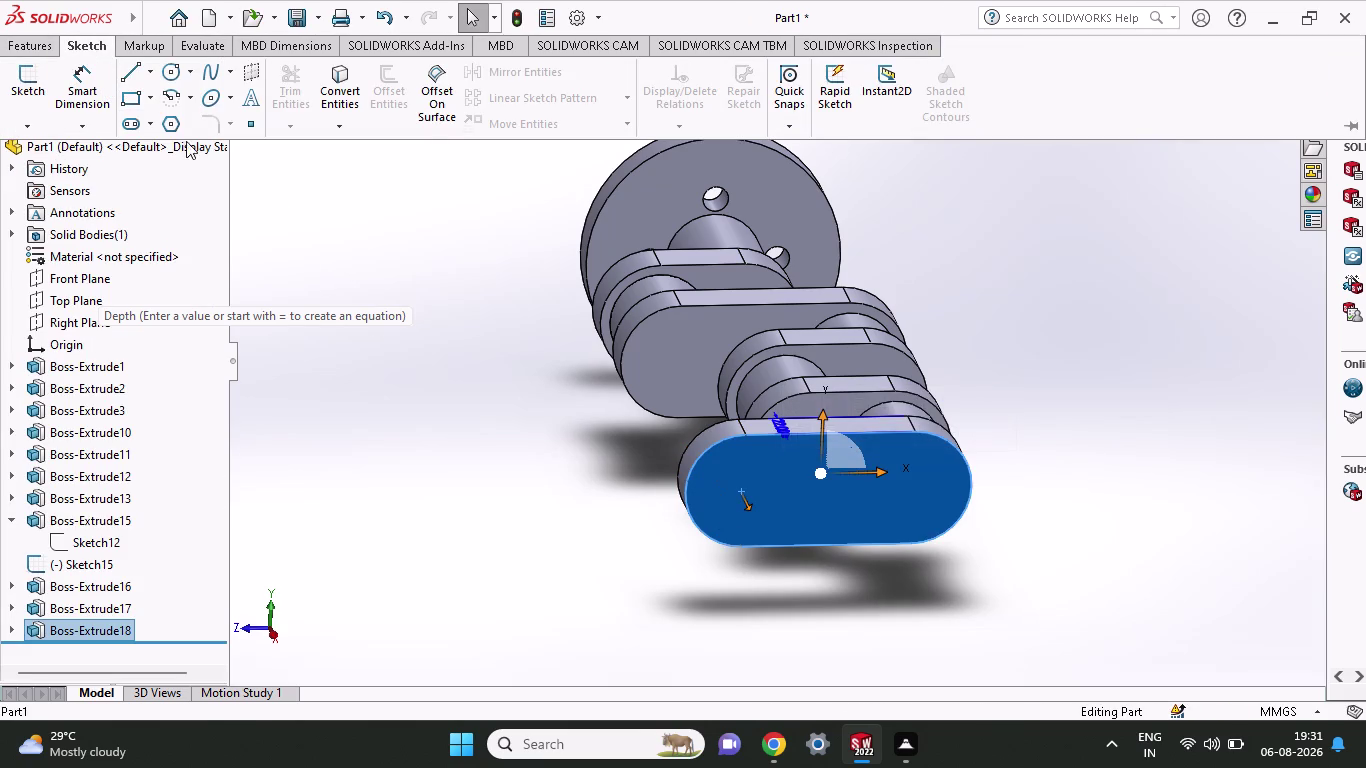
click(172, 82)
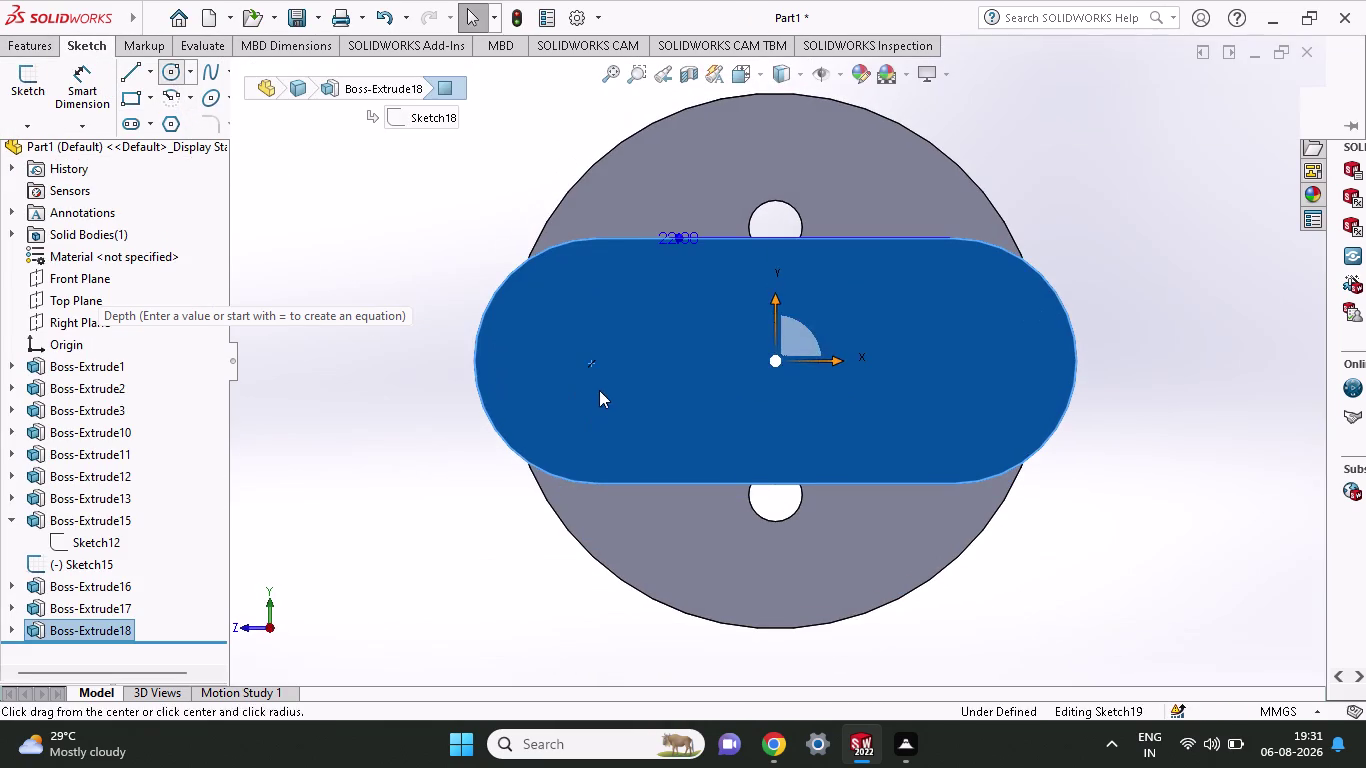
click(587, 364)
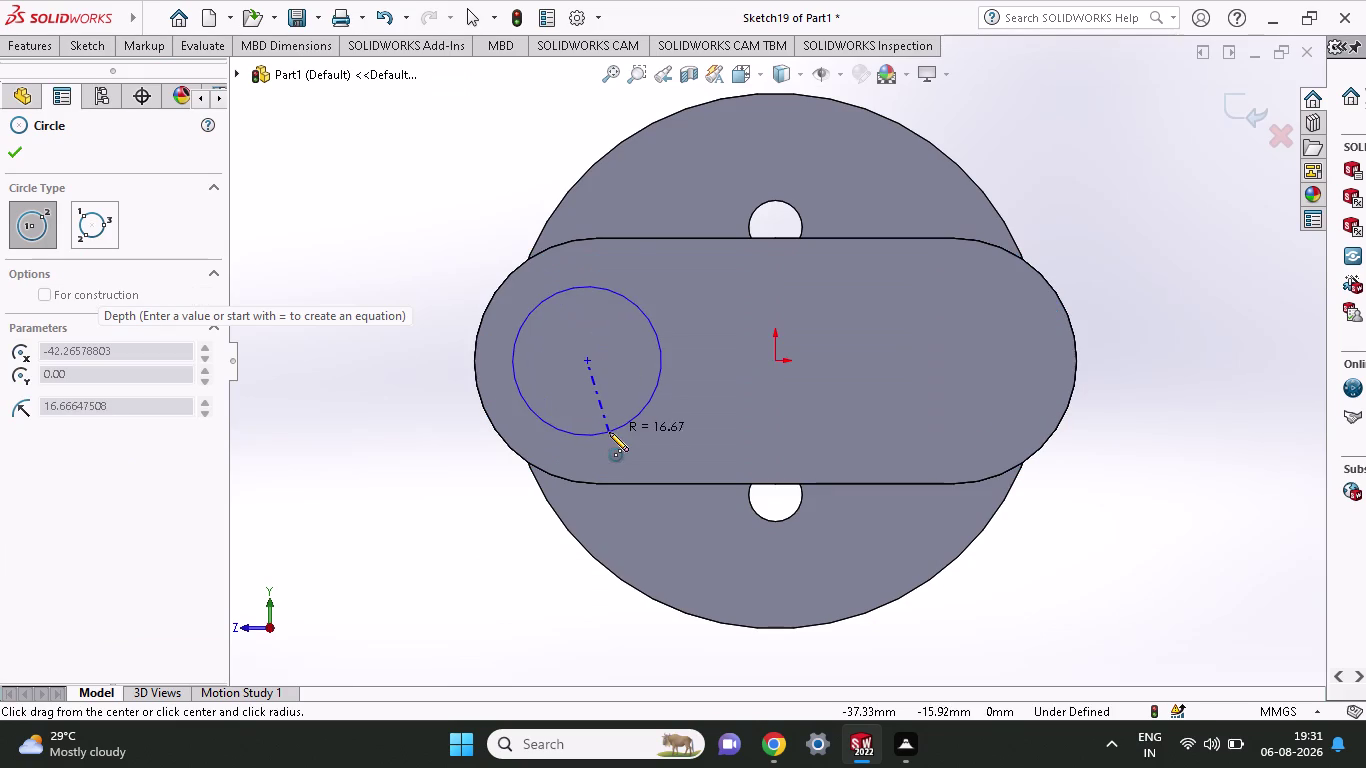
click(609, 439)
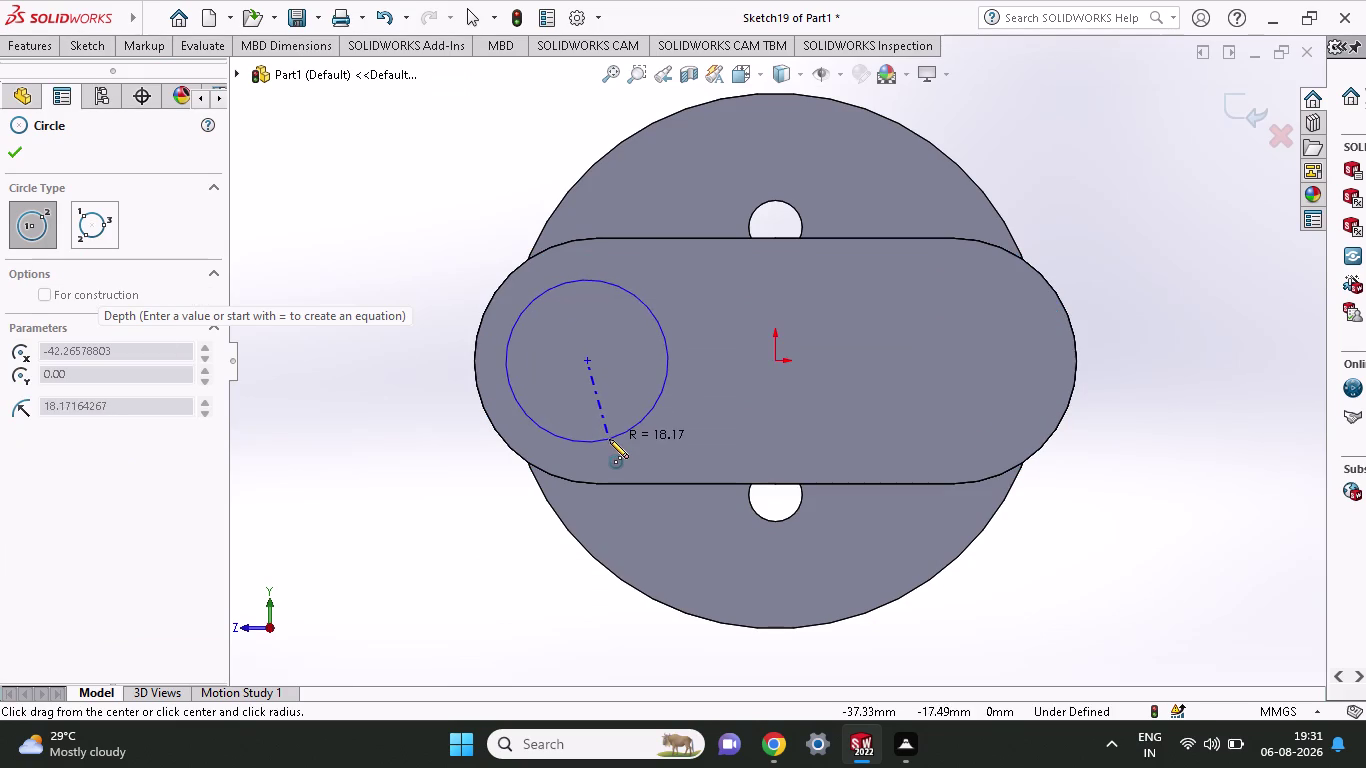
click(91, 48)
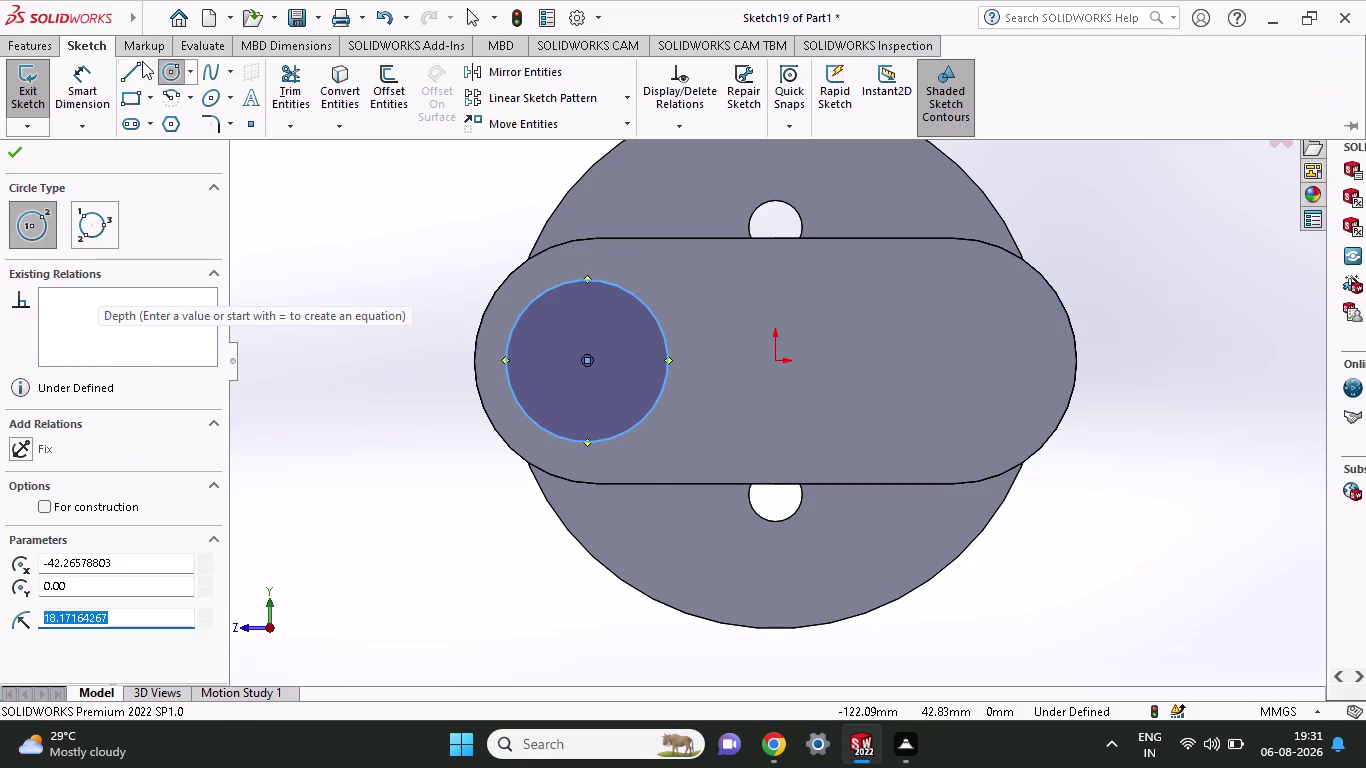
Dimension the circle to a 45 mm diameter, entered as 22.5+22.5.
click(91, 83)
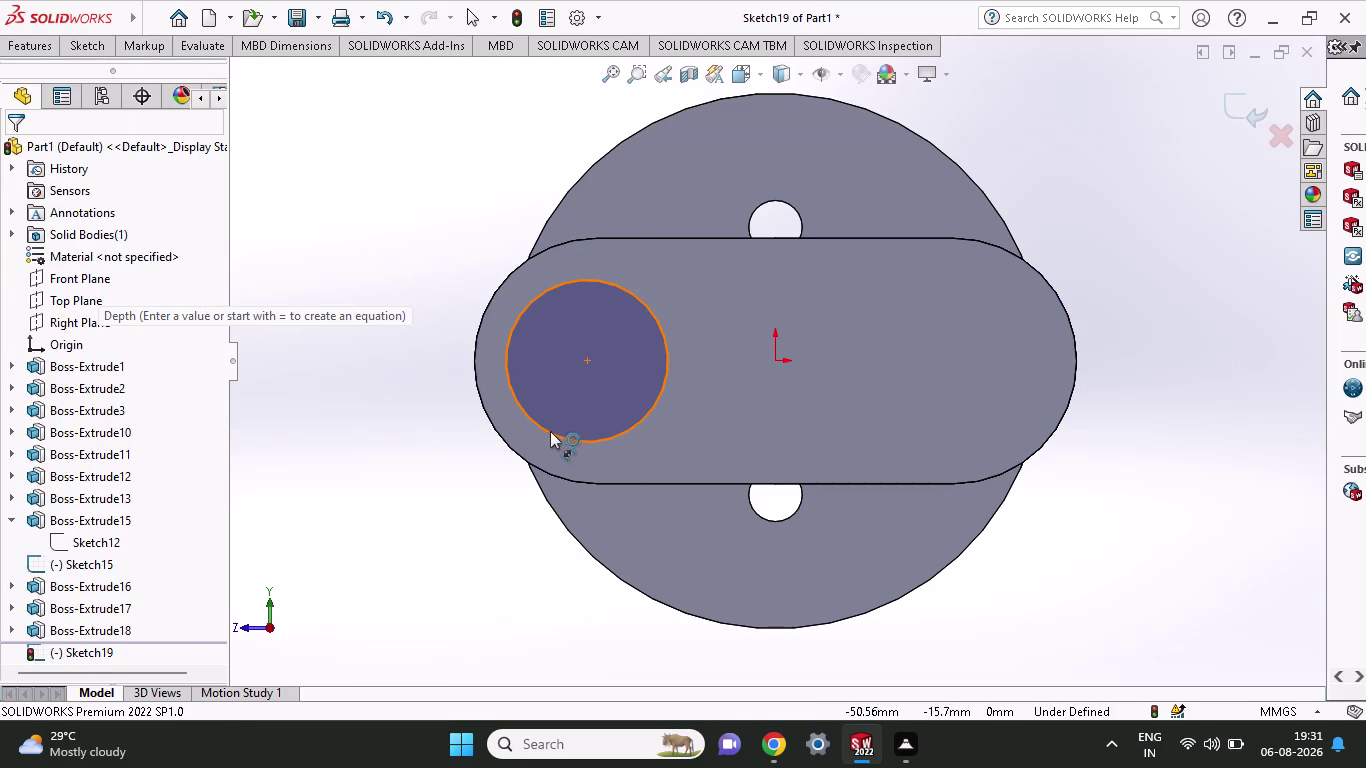
click(550, 431)
click(349, 487)
text(2)
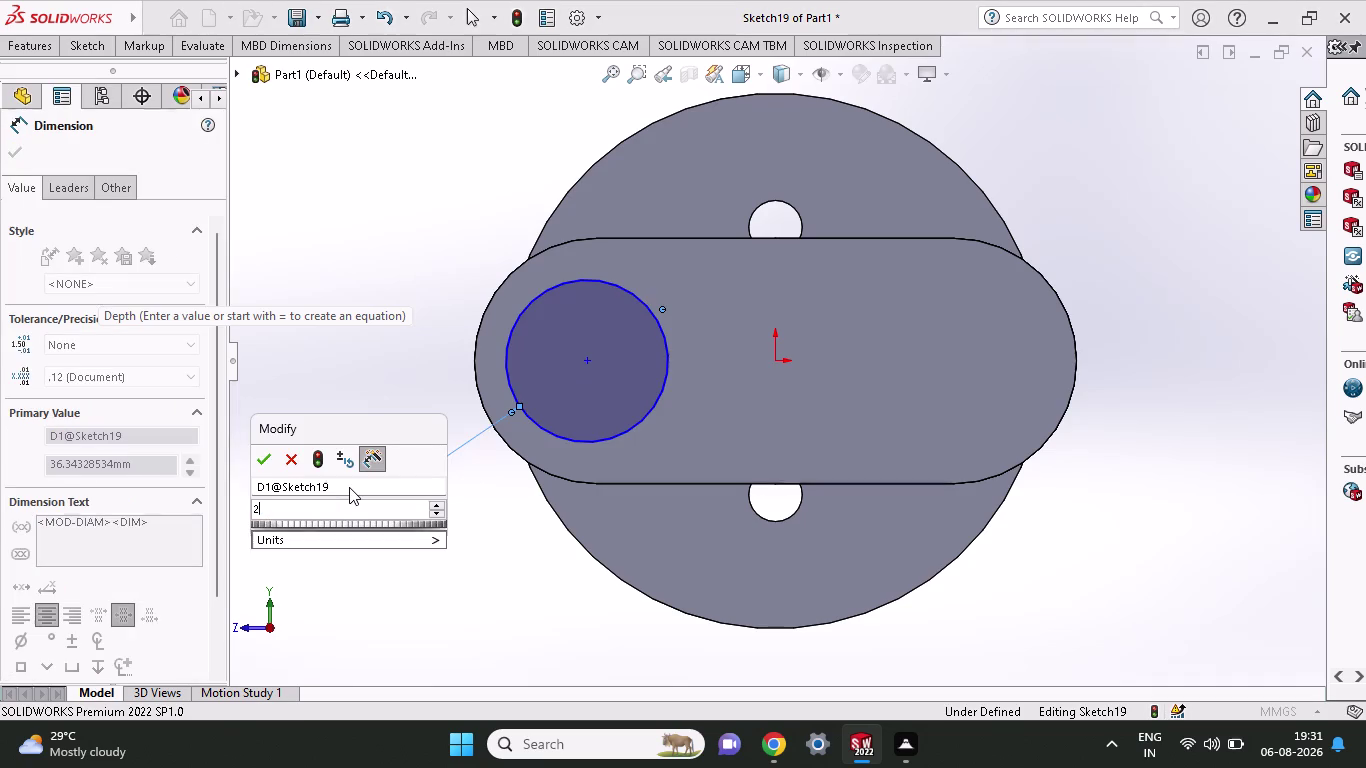
text(2)
text(.5+)
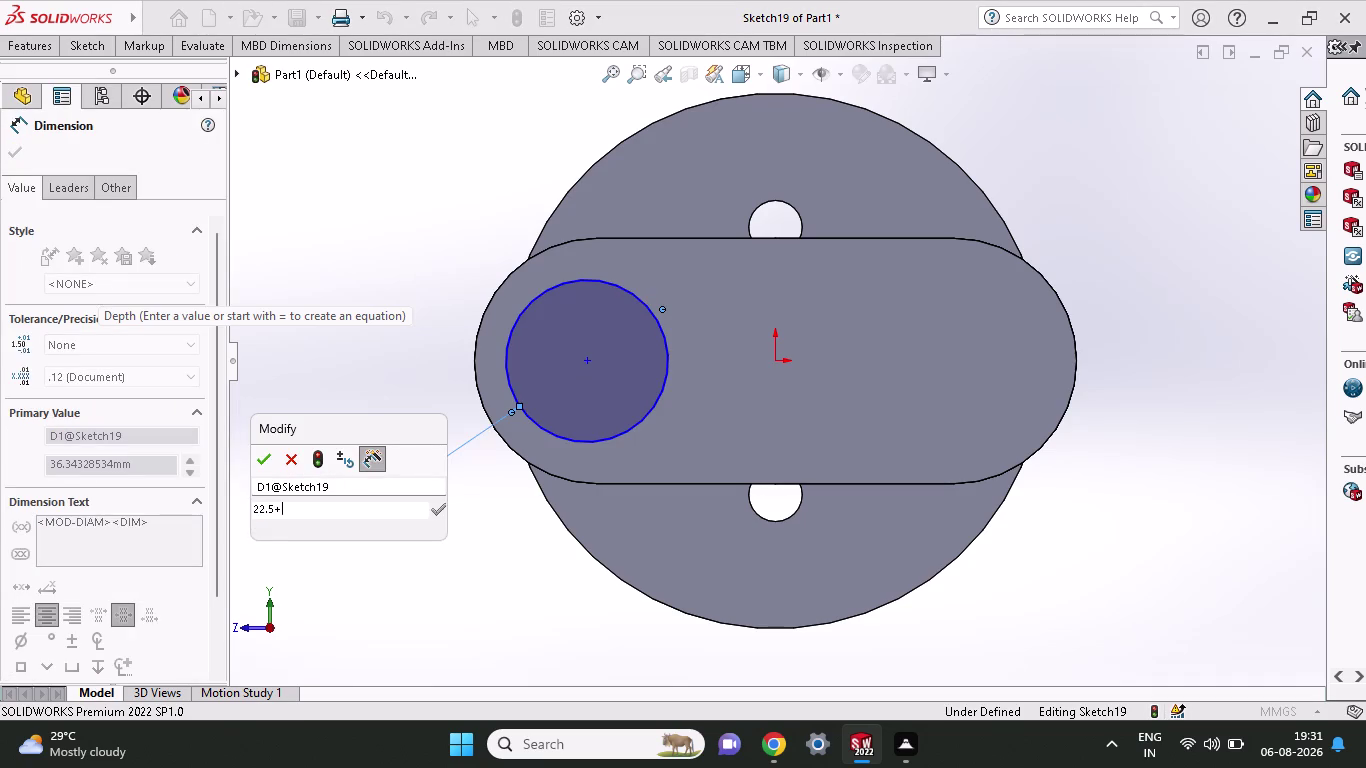
text(22.5)
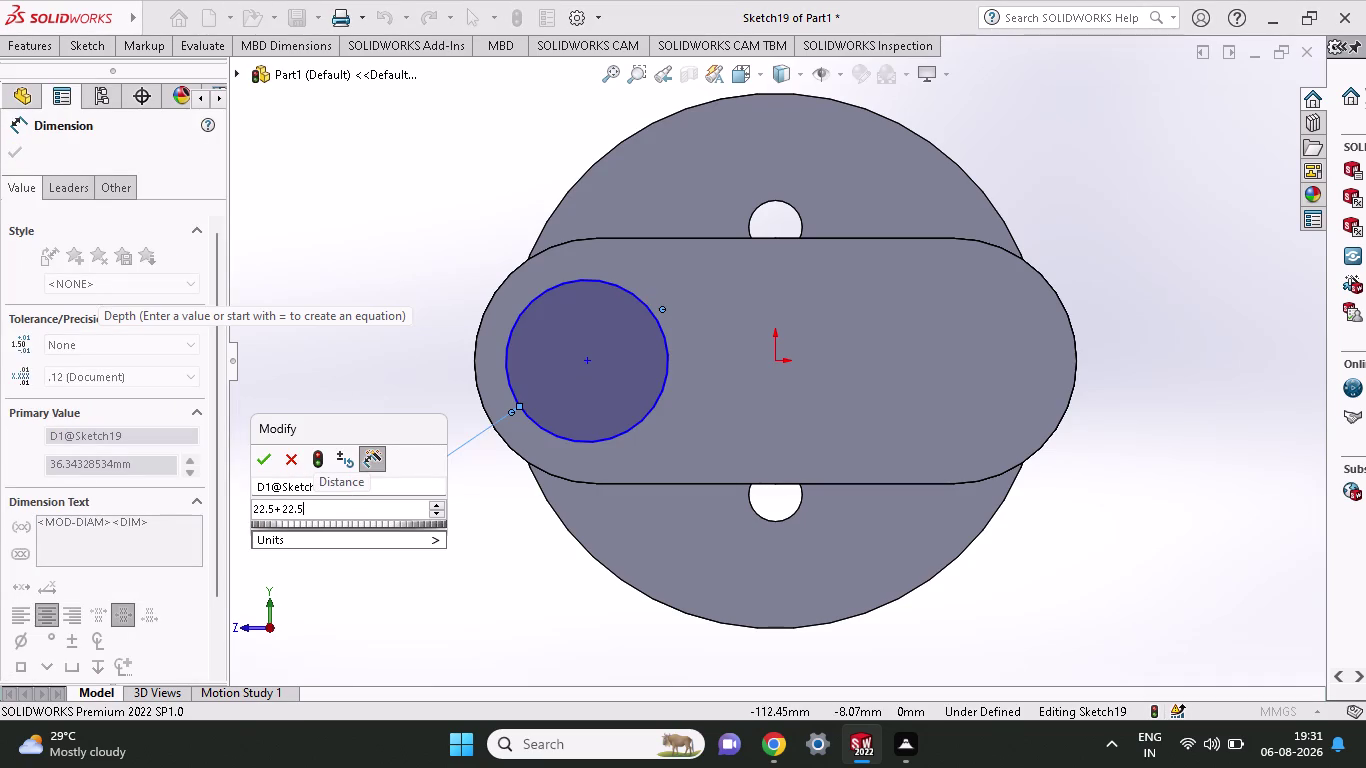
click(264, 453)
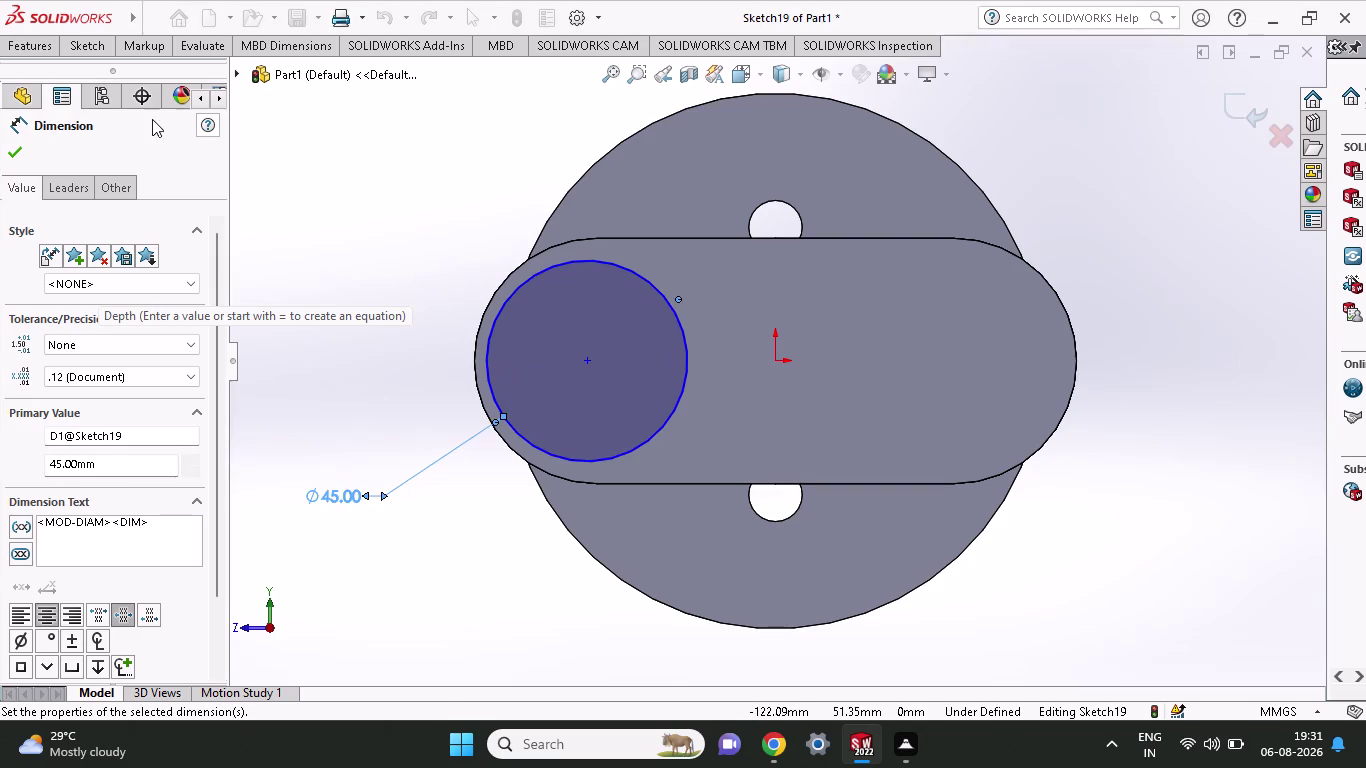
click(31, 51)
click(52, 87)
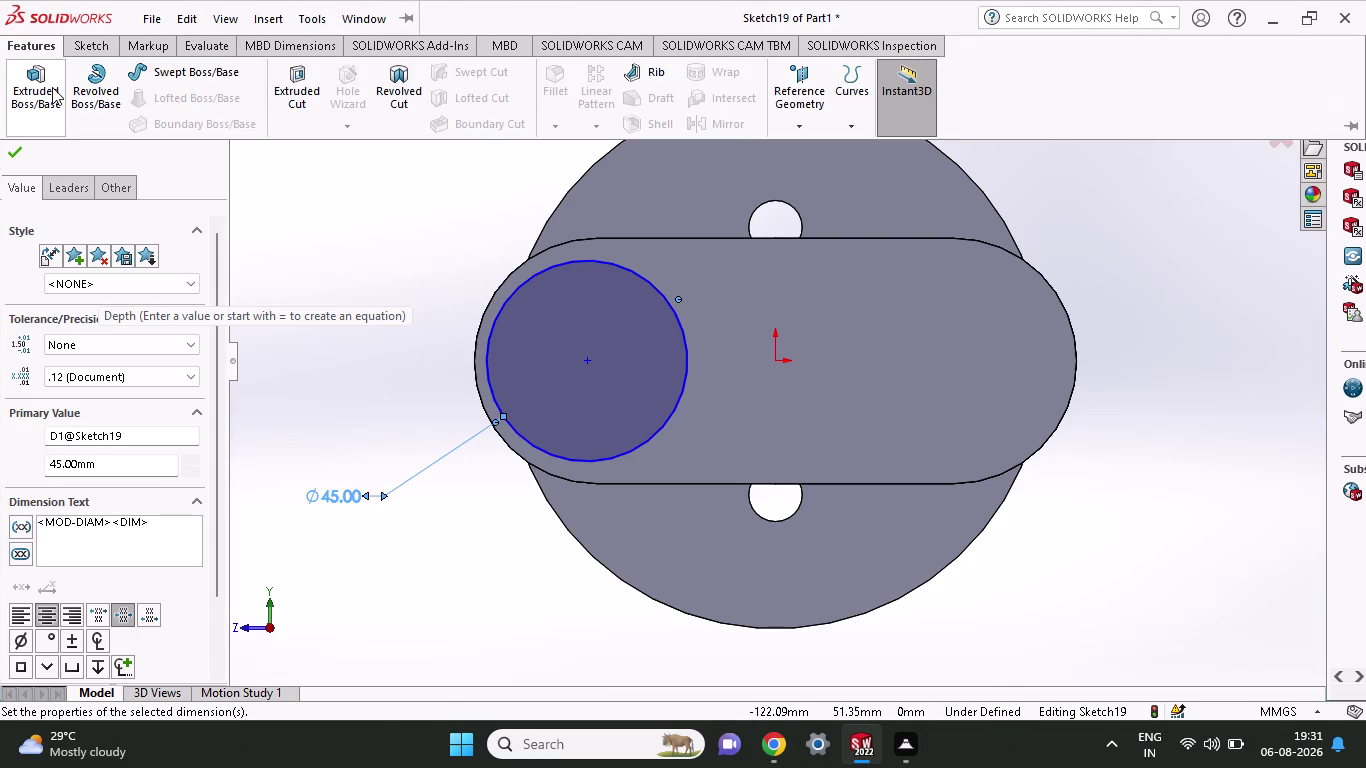
Extrude Sketch19's 45 mm circle 35 mm (Blind) as the Boss-Extrude19 shaft stub.
middle_drag(439, 215, 462, 275)
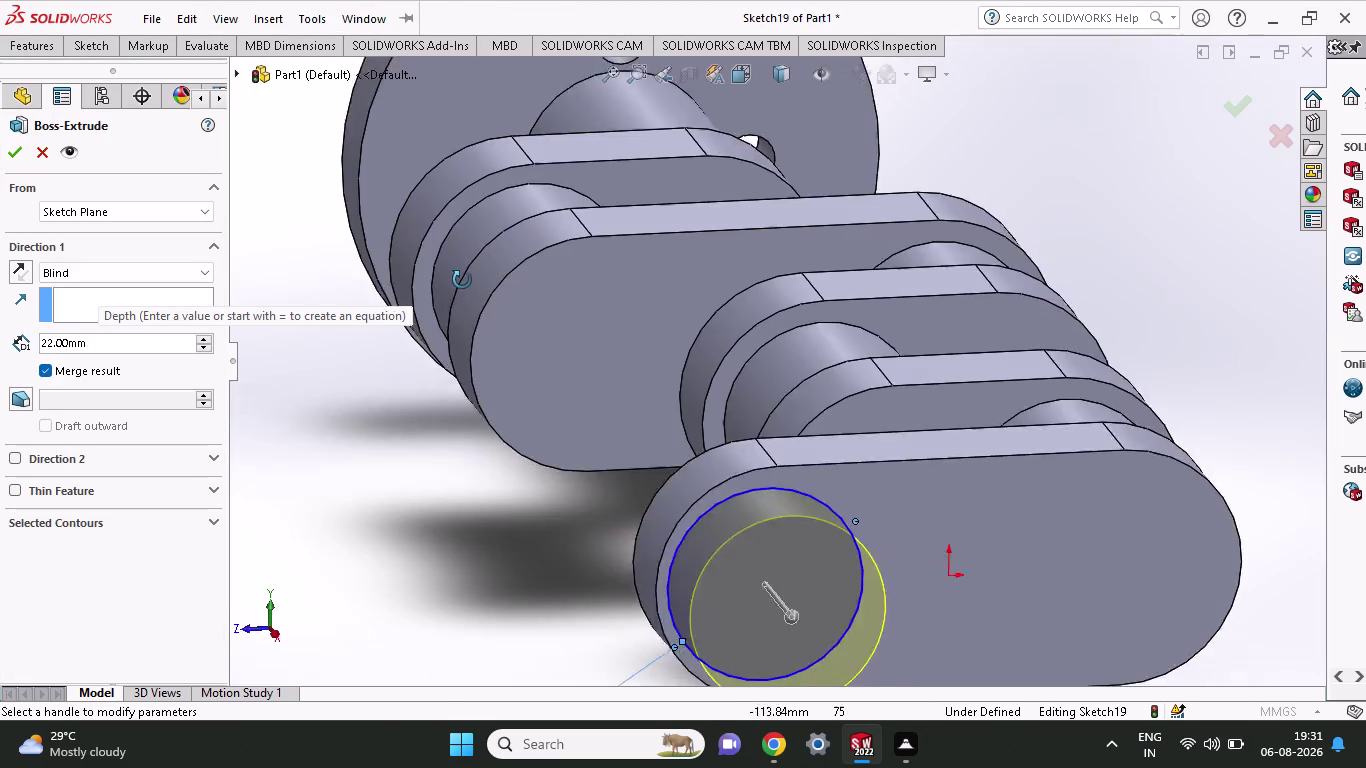
middle_drag(462, 275, 465, 290)
scroll(up, 3)
scroll(up, 3)
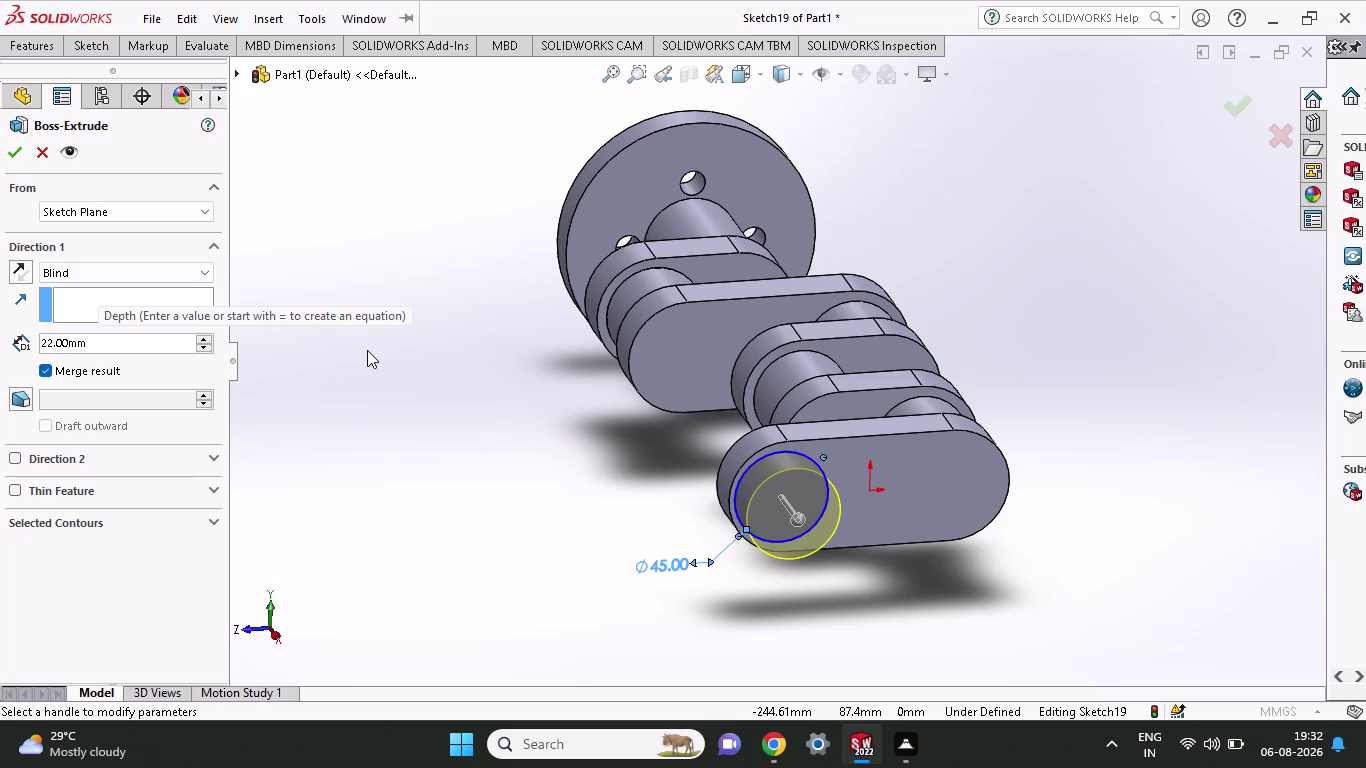
scroll(up, 3)
drag(109, 341, 0, 344)
text(35)
key(Return)
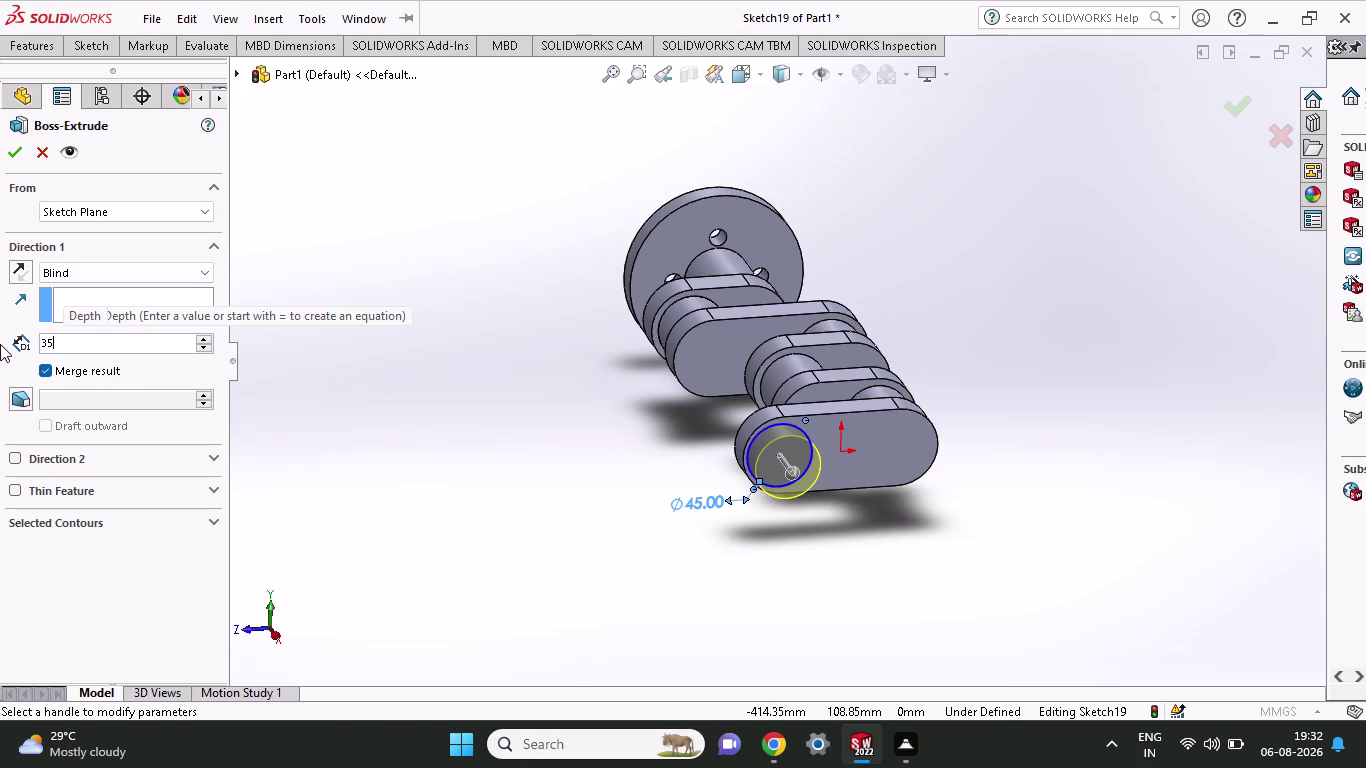
click(14, 153)
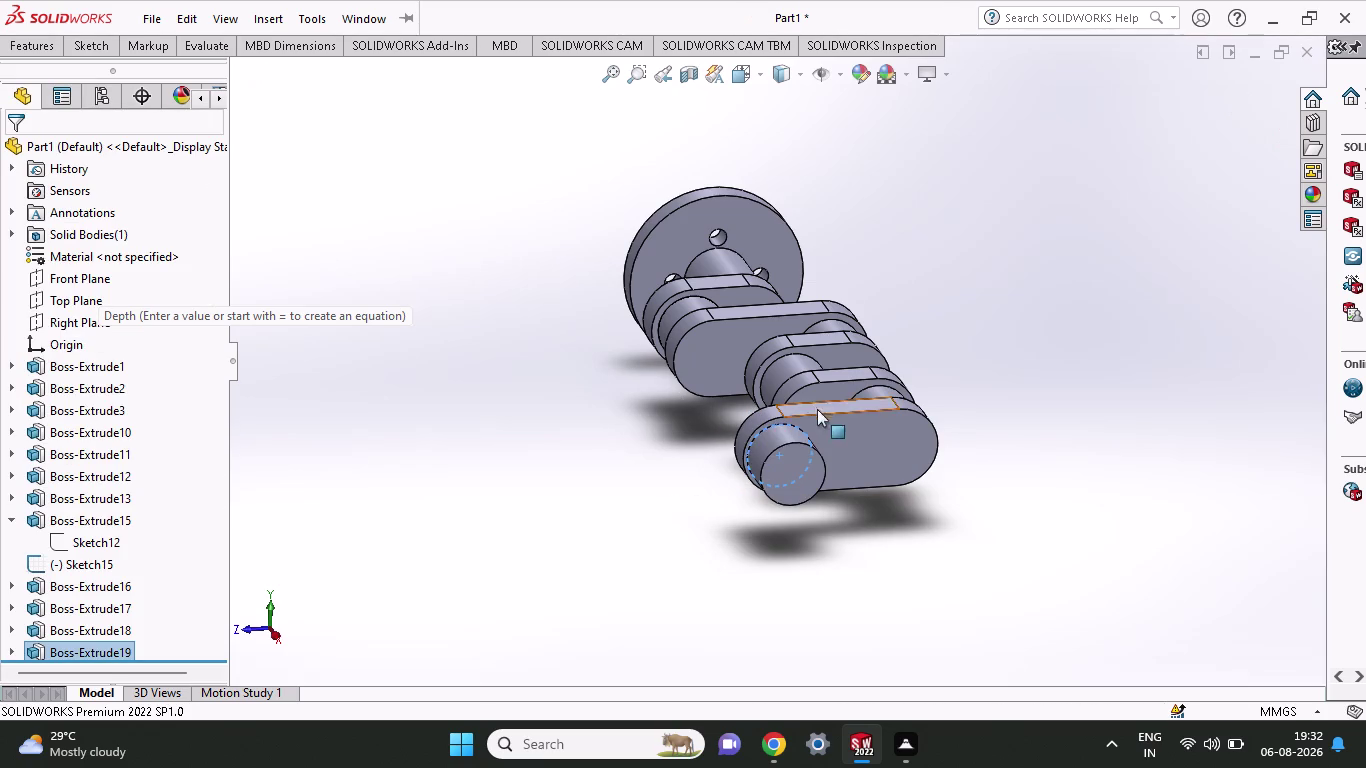
Orbit the crankshaft to face Boss-Extrude19's stub end and show the Sketch tools.
middle_drag(925, 287, 959, 415)
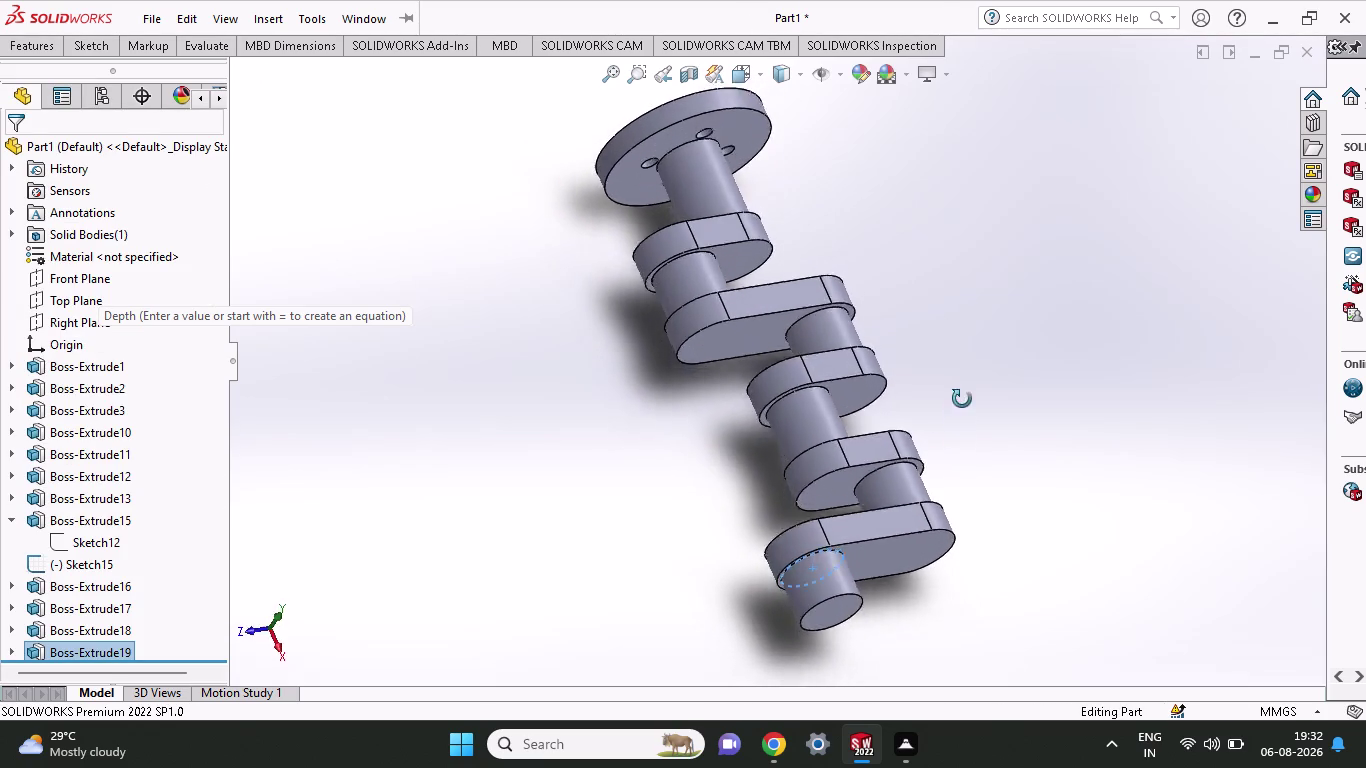
middle_drag(959, 415, 918, 322)
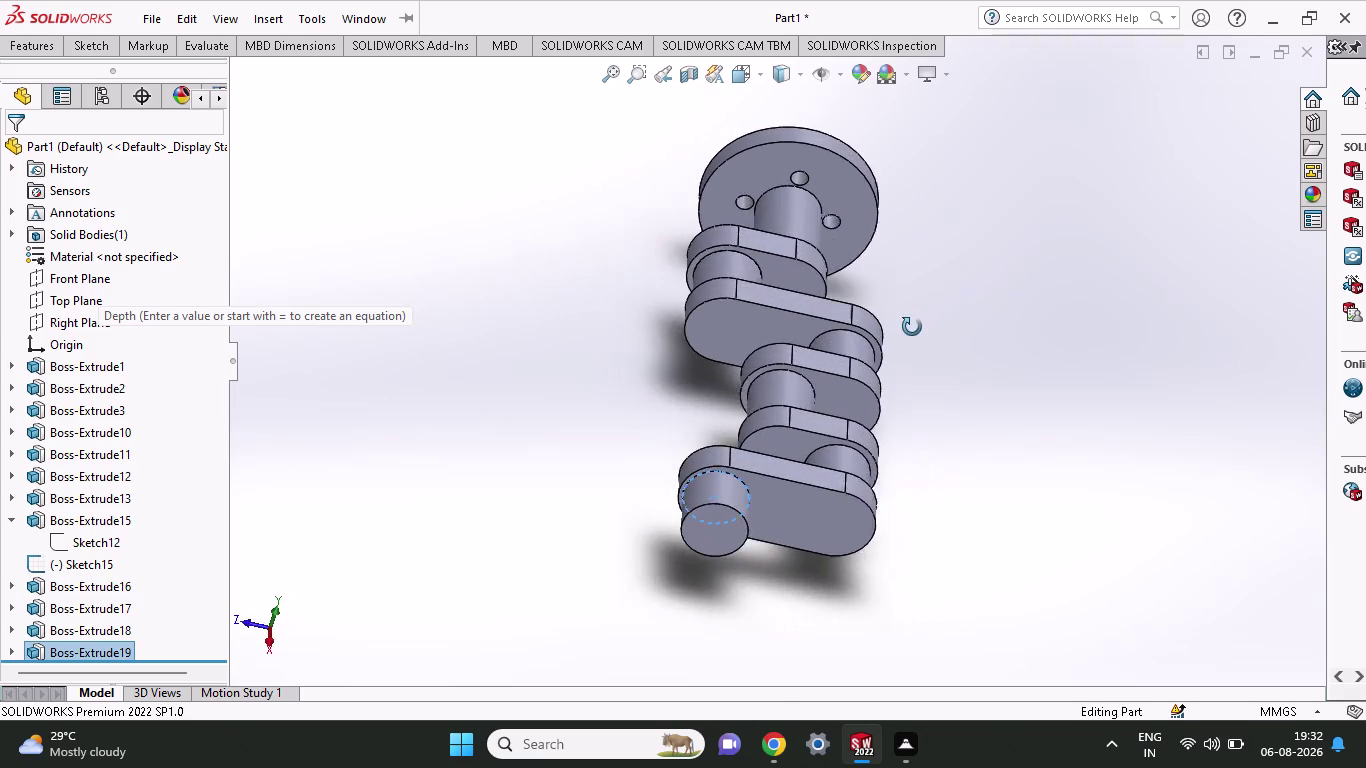
middle_drag(918, 322, 911, 328)
scroll(up, 3)
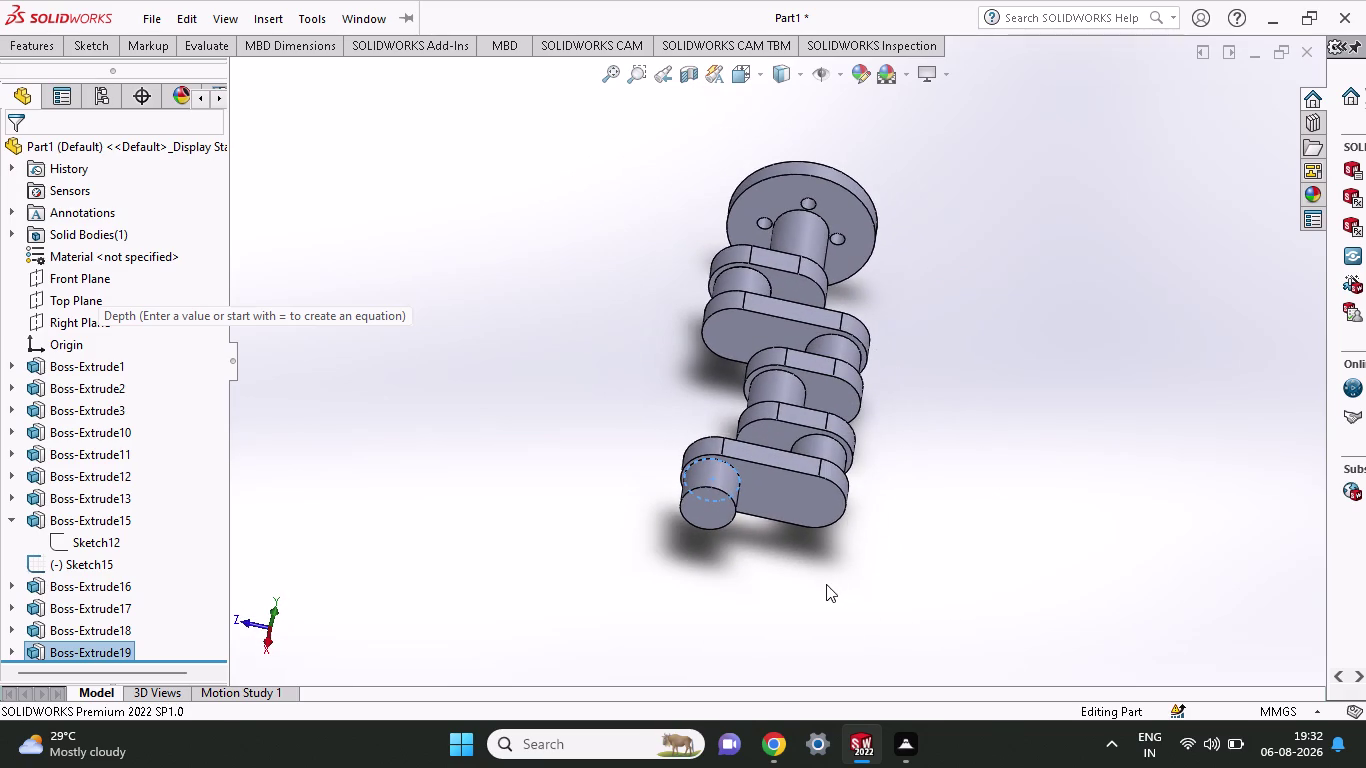
middle_drag(864, 536, 849, 417)
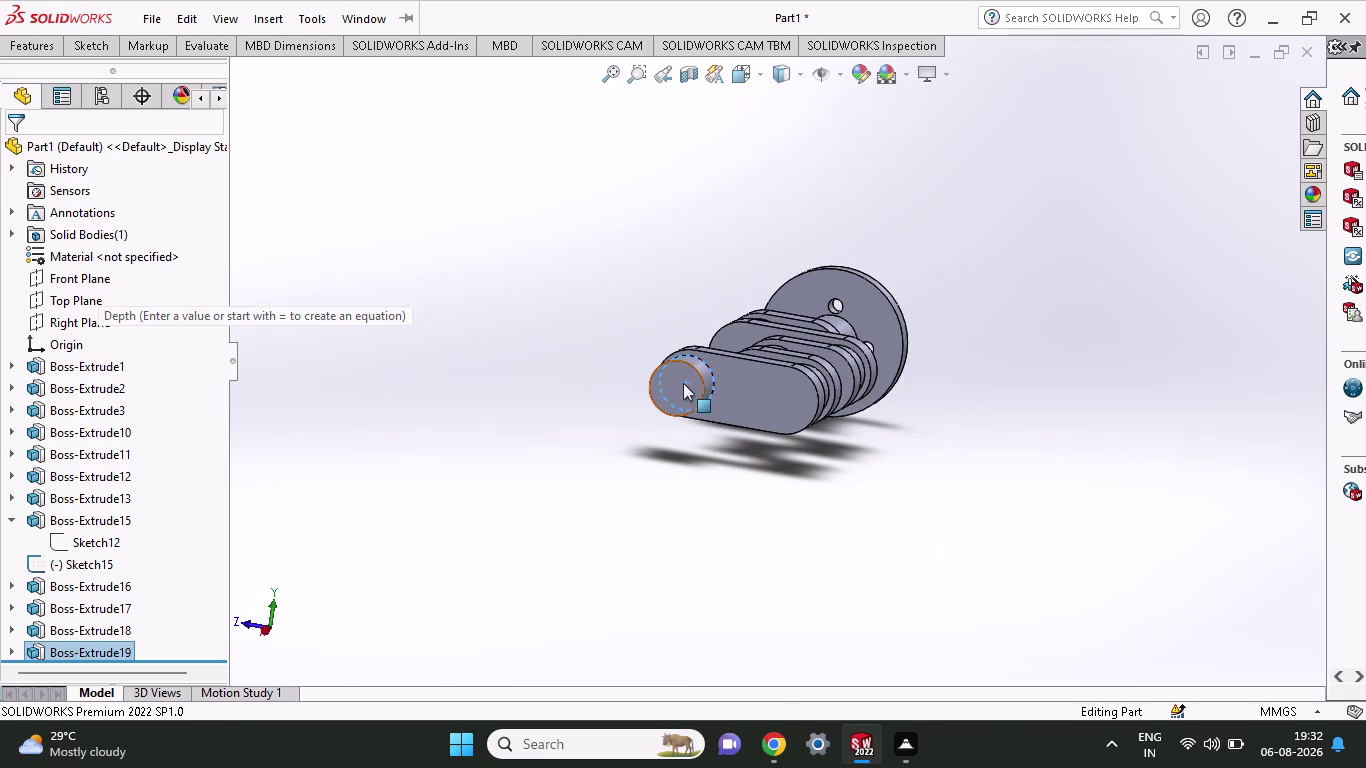
click(86, 49)
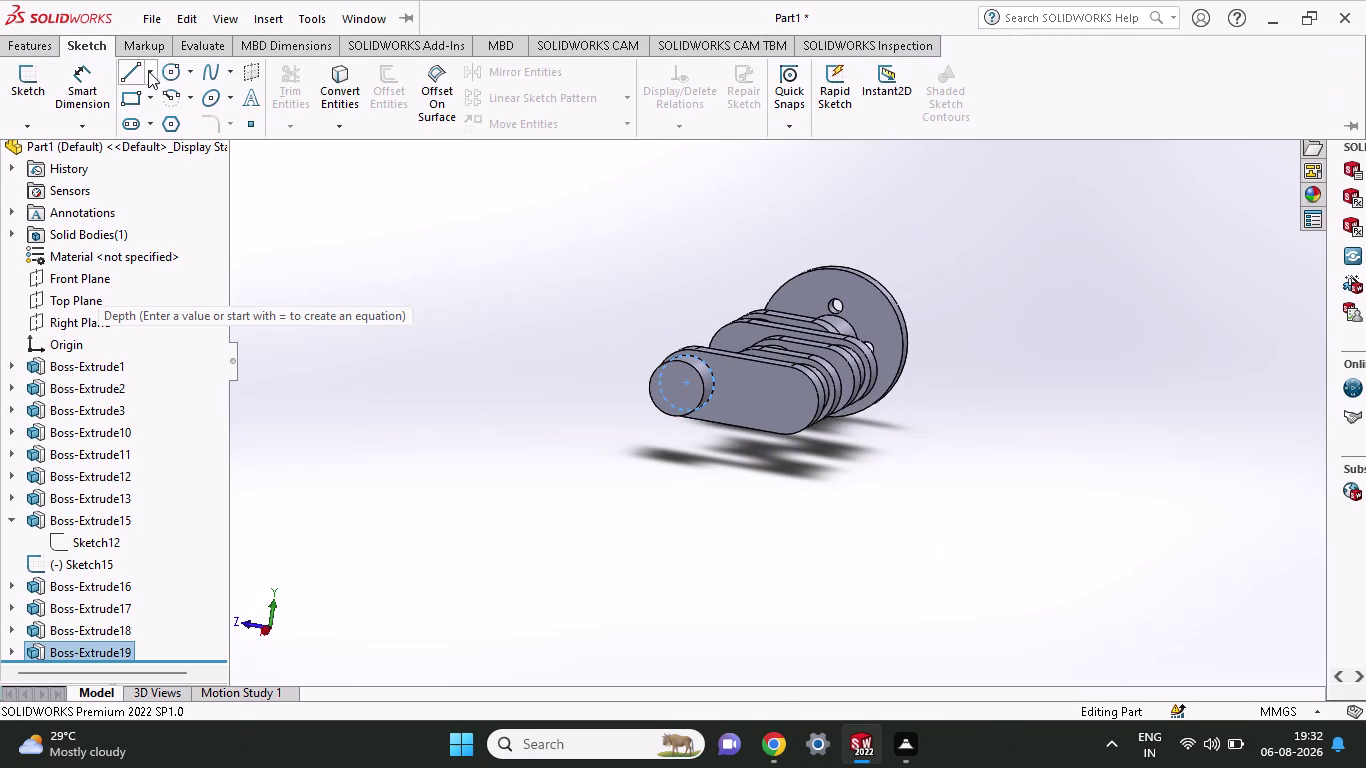
Start a sketch on the stub's end face and view it Normal To.
click(162, 70)
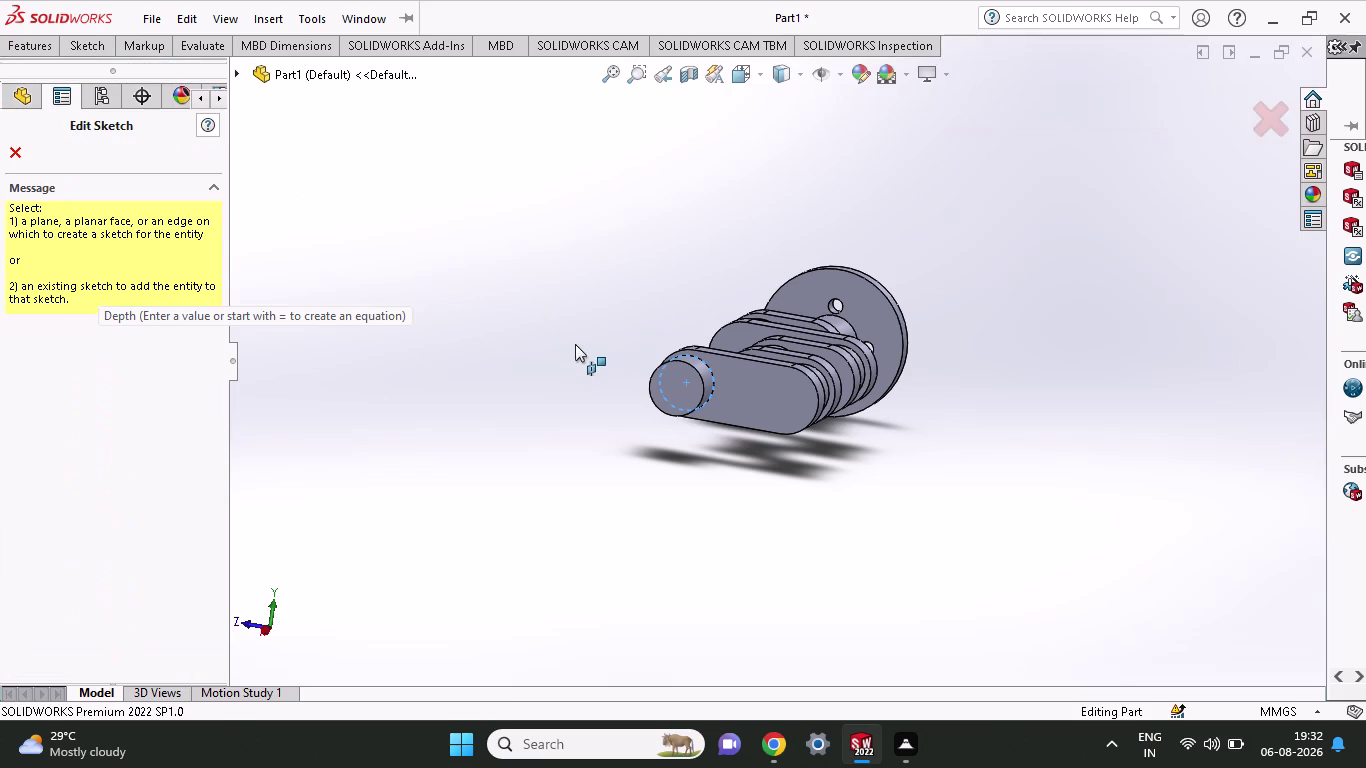
click(686, 392)
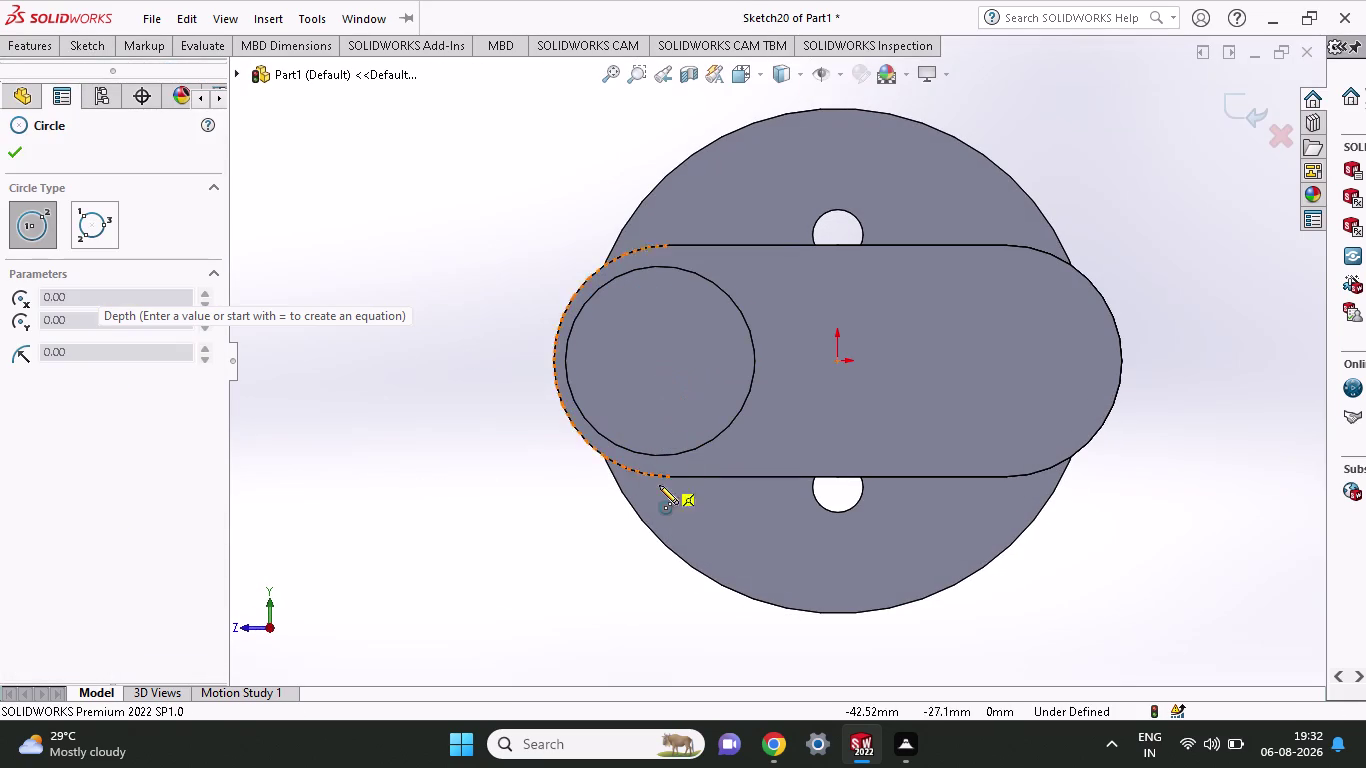
click(660, 361)
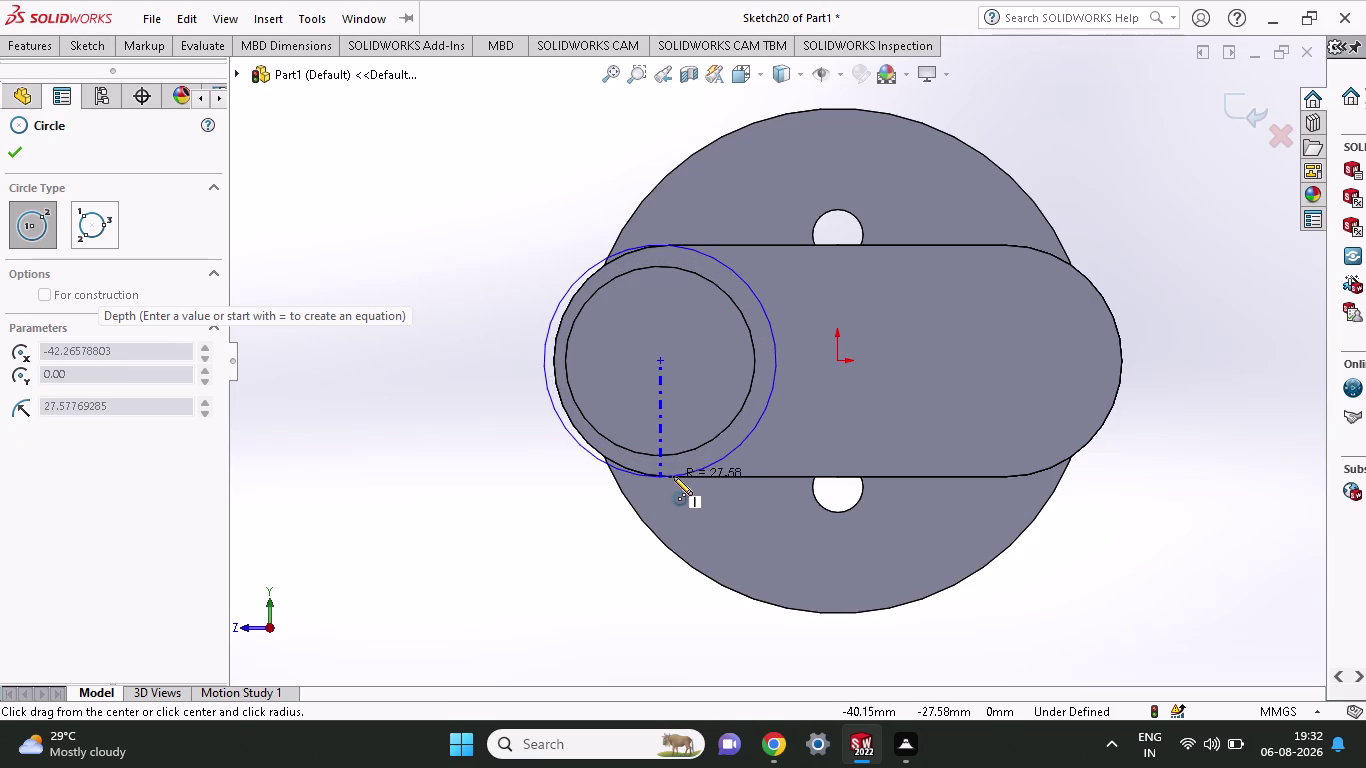
middle_click(684, 475)
middle_click(690, 480)
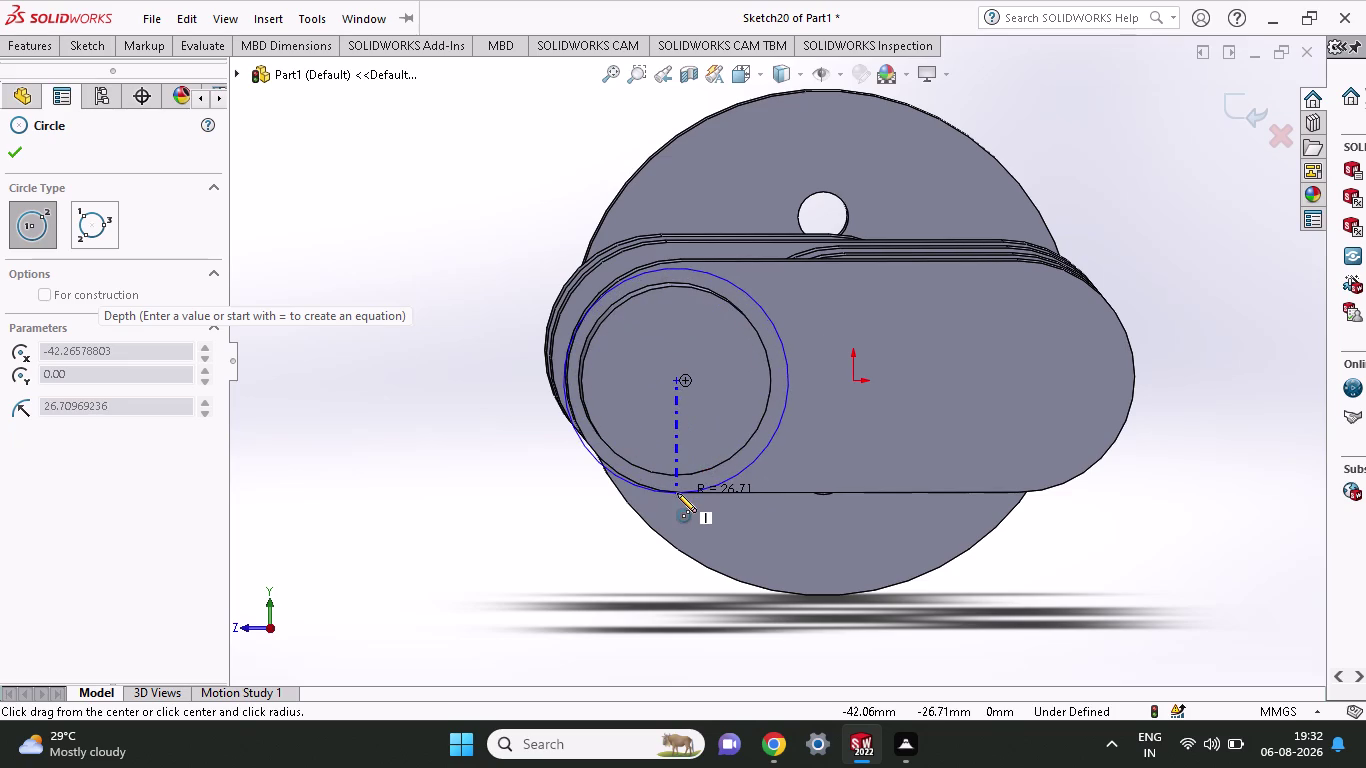
key(Escape)
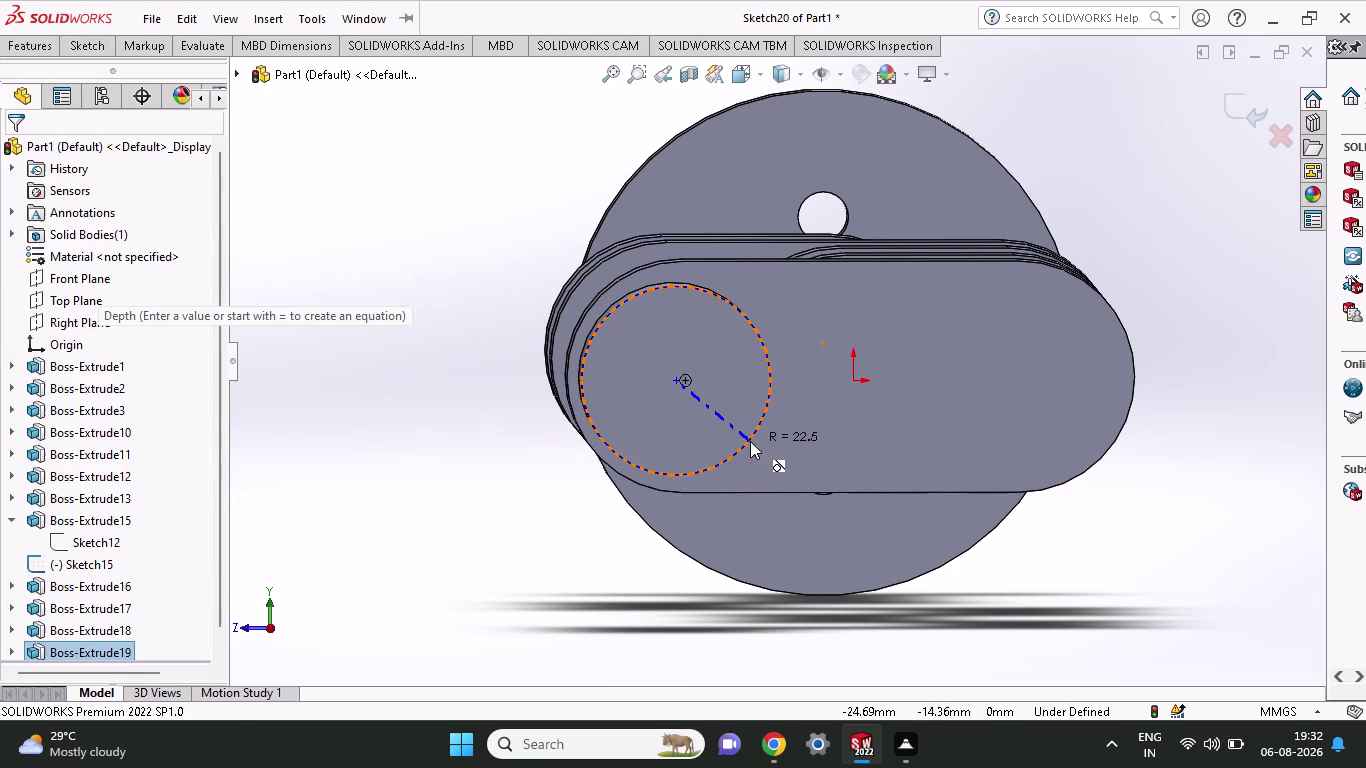
click(264, 629)
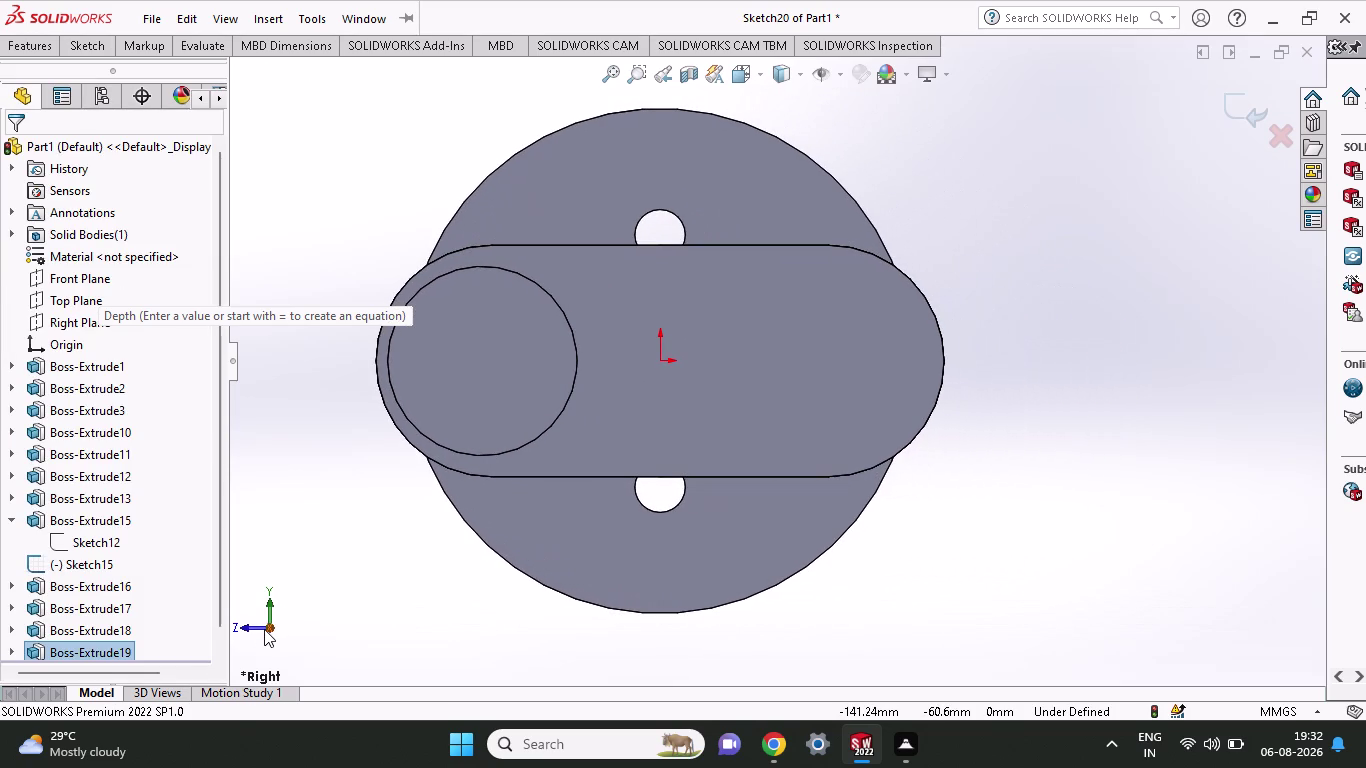
click(100, 45)
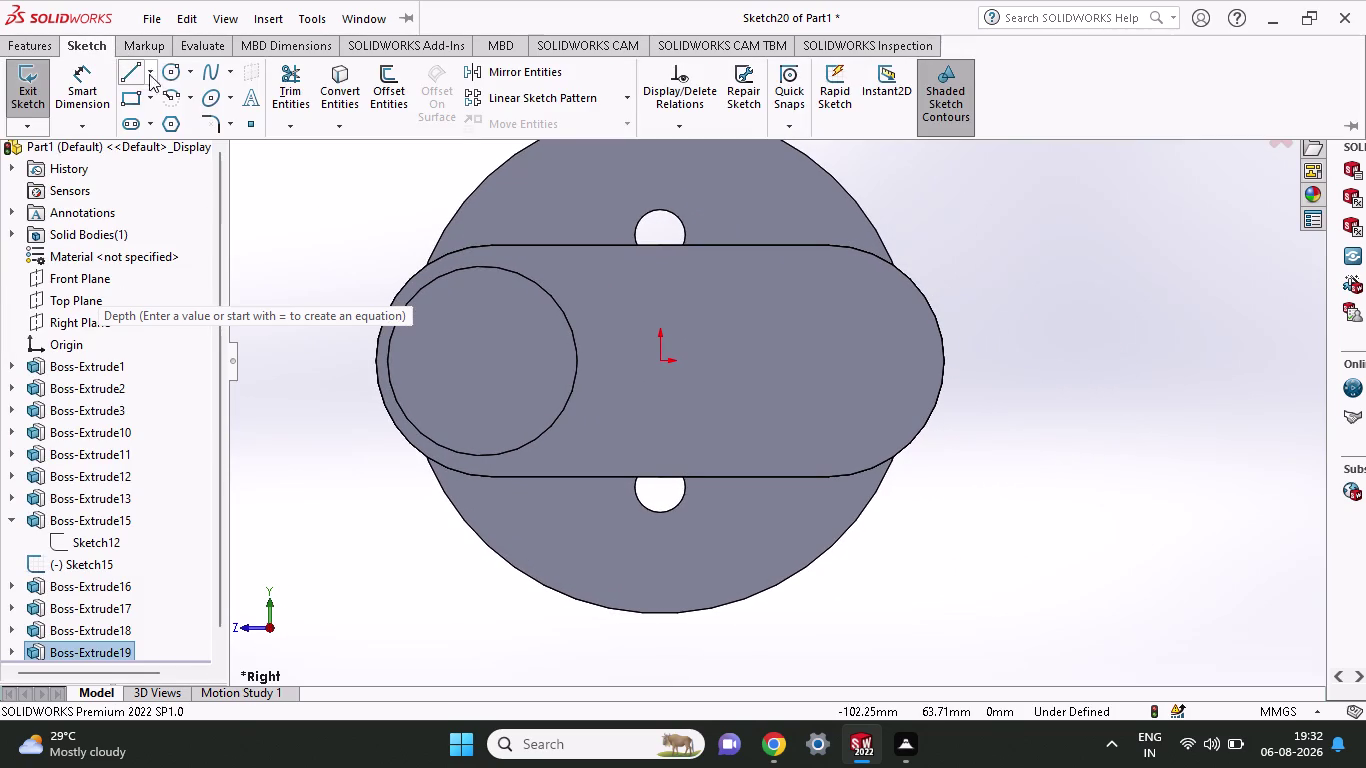
Draw two 27.5 mm radius circles side by side on the horizontal axis.
click(165, 74)
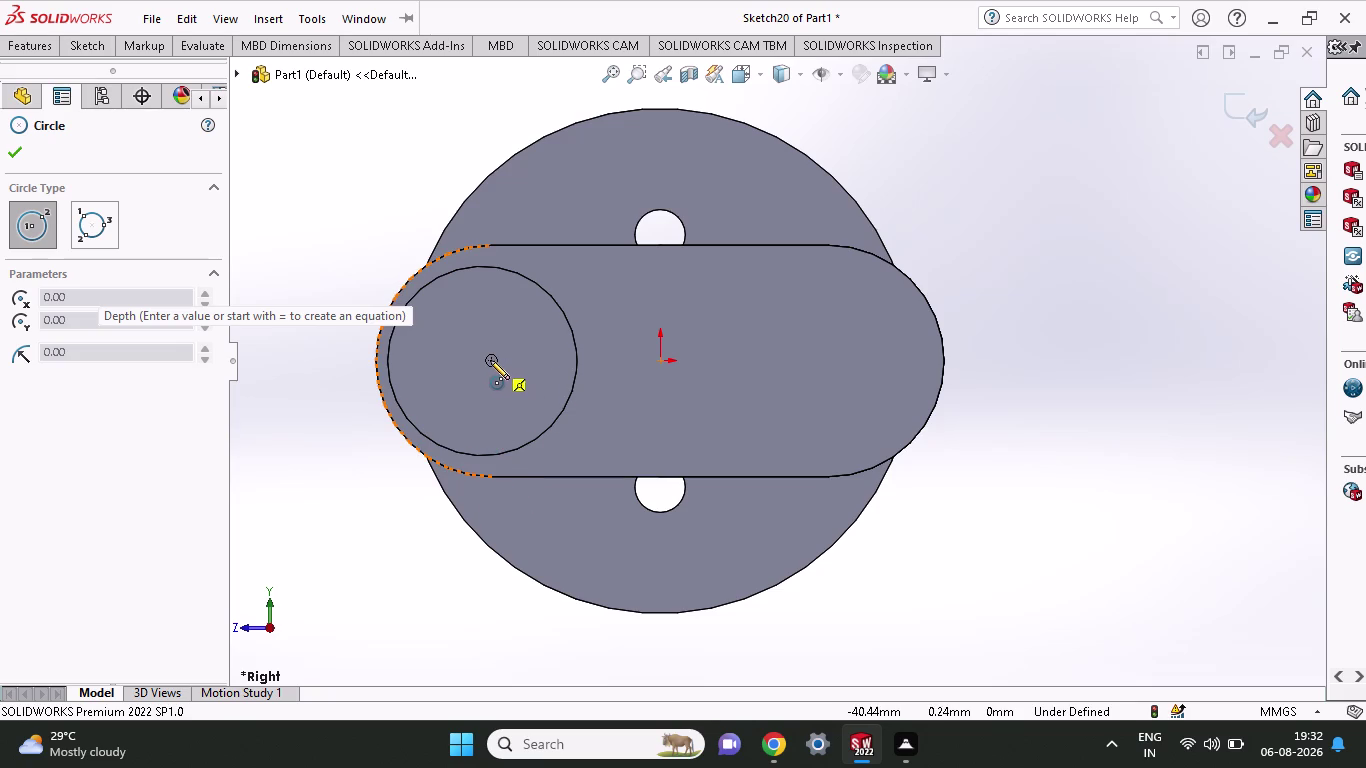
click(490, 360)
click(492, 473)
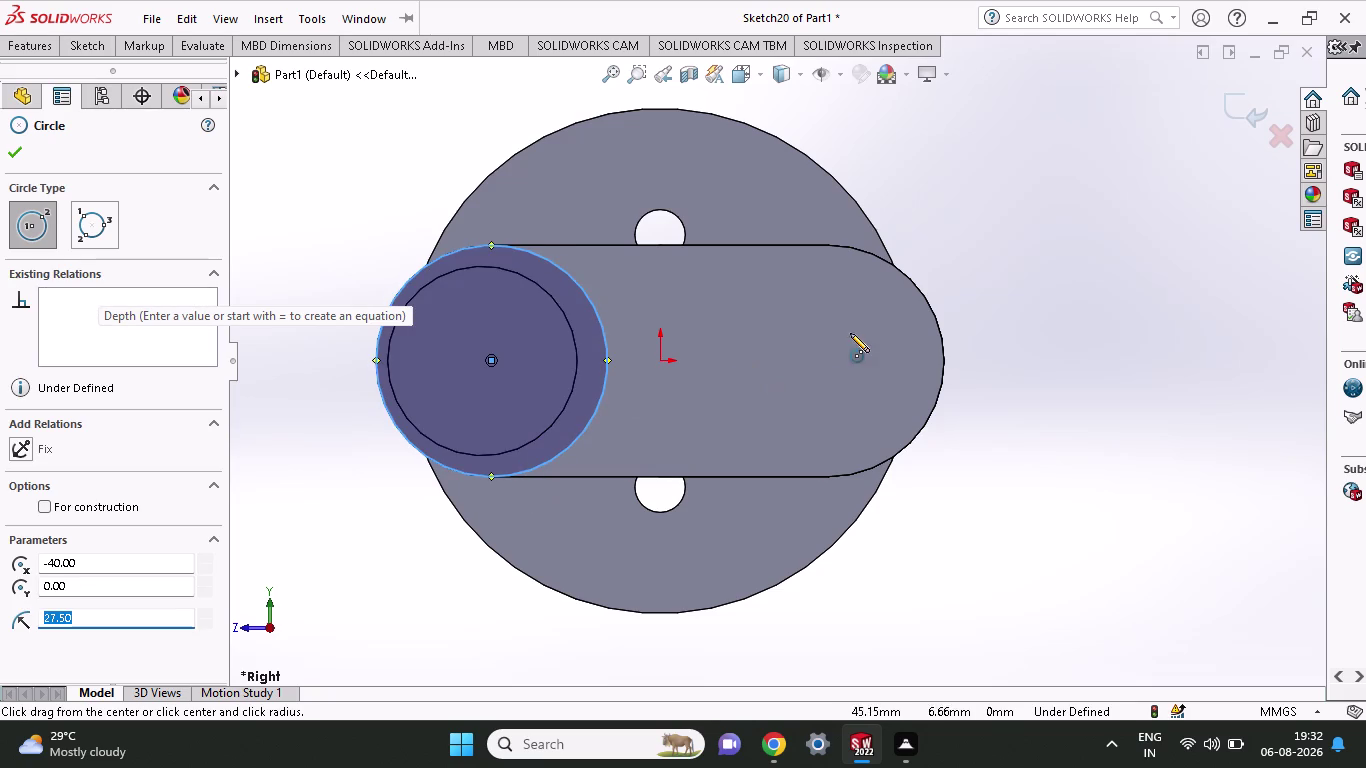
click(720, 367)
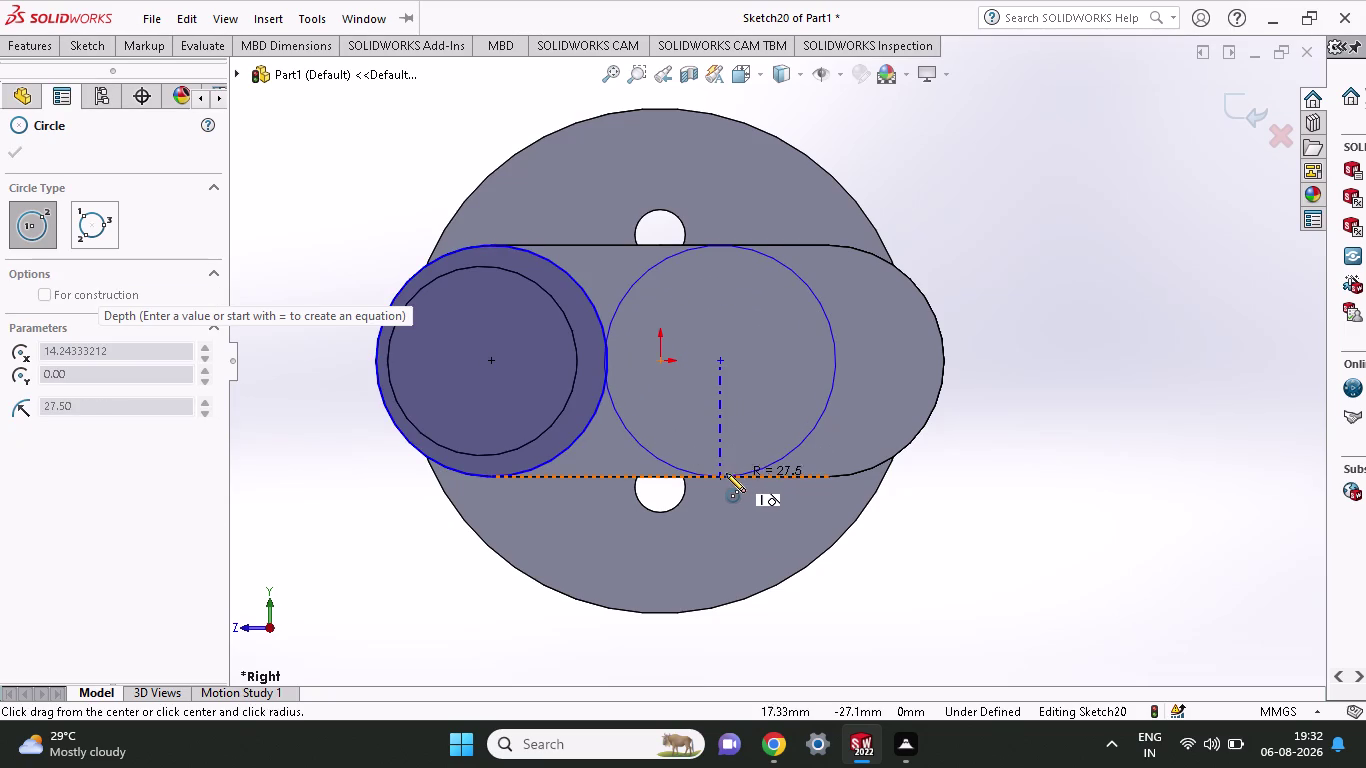
click(722, 474)
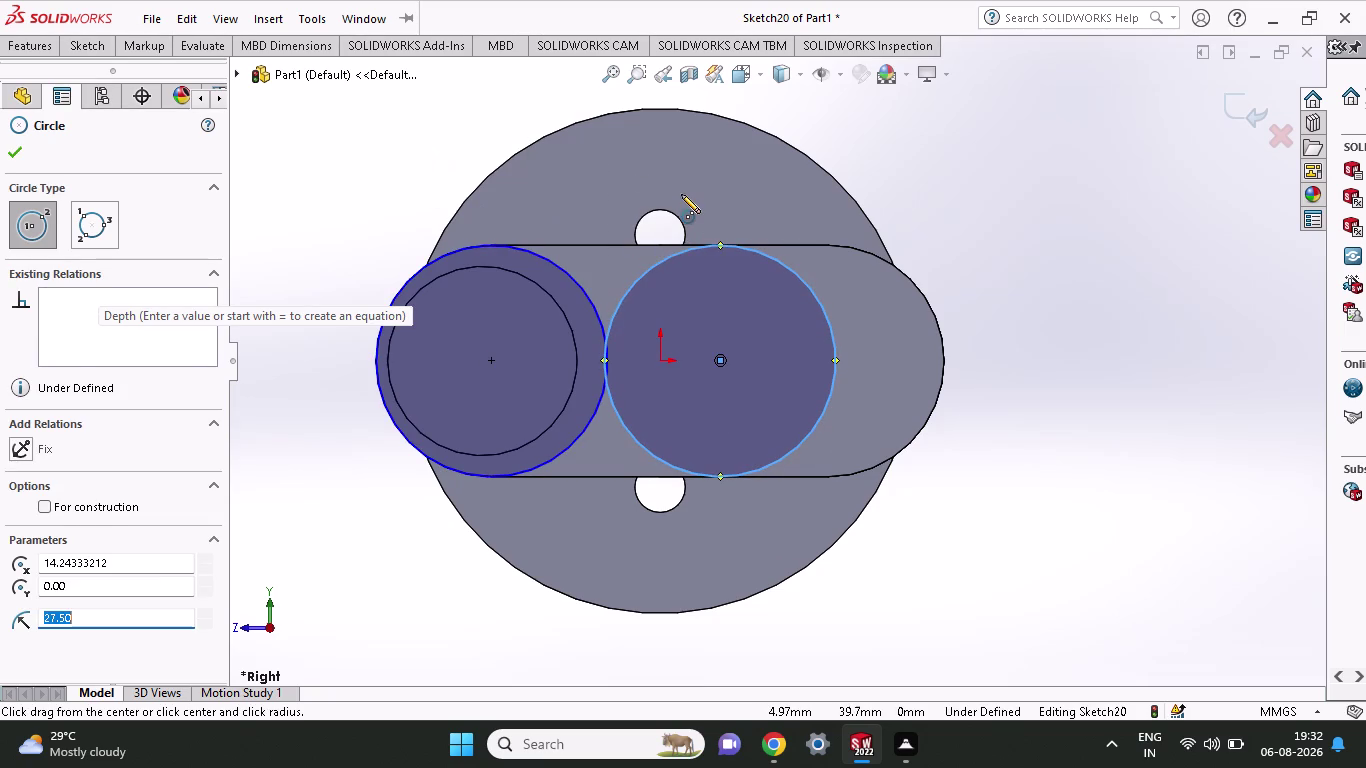
key(Escape)
click(92, 43)
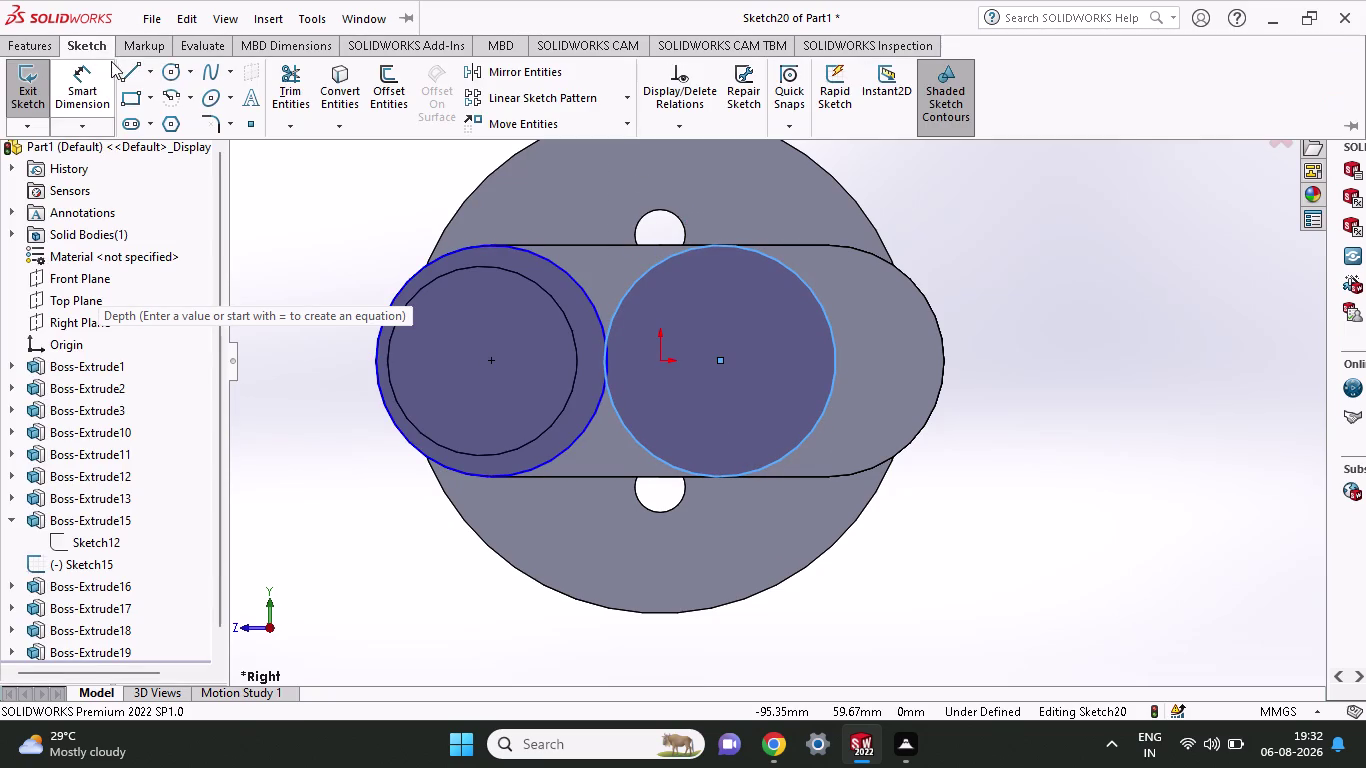
click(119, 70)
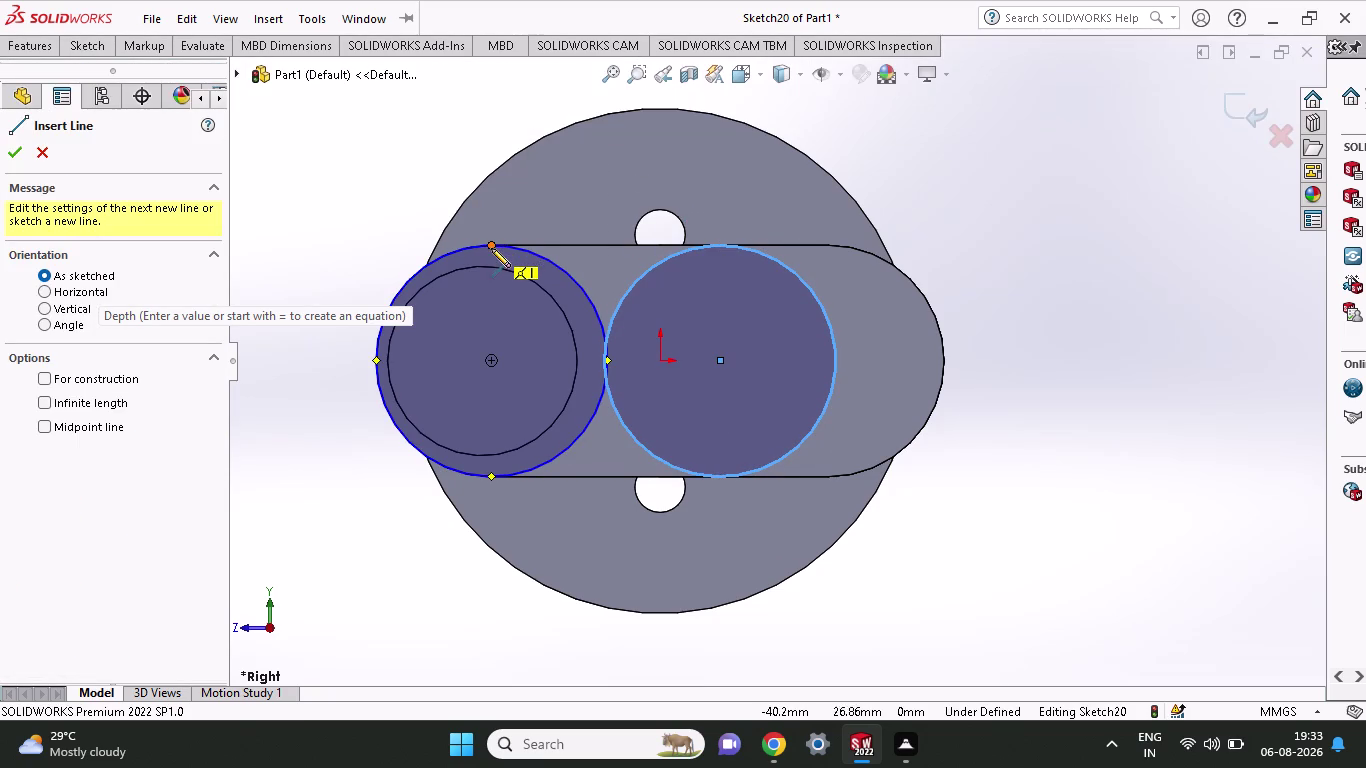
Draw a line across the two circles' top points and another across their bottom points.
click(491, 245)
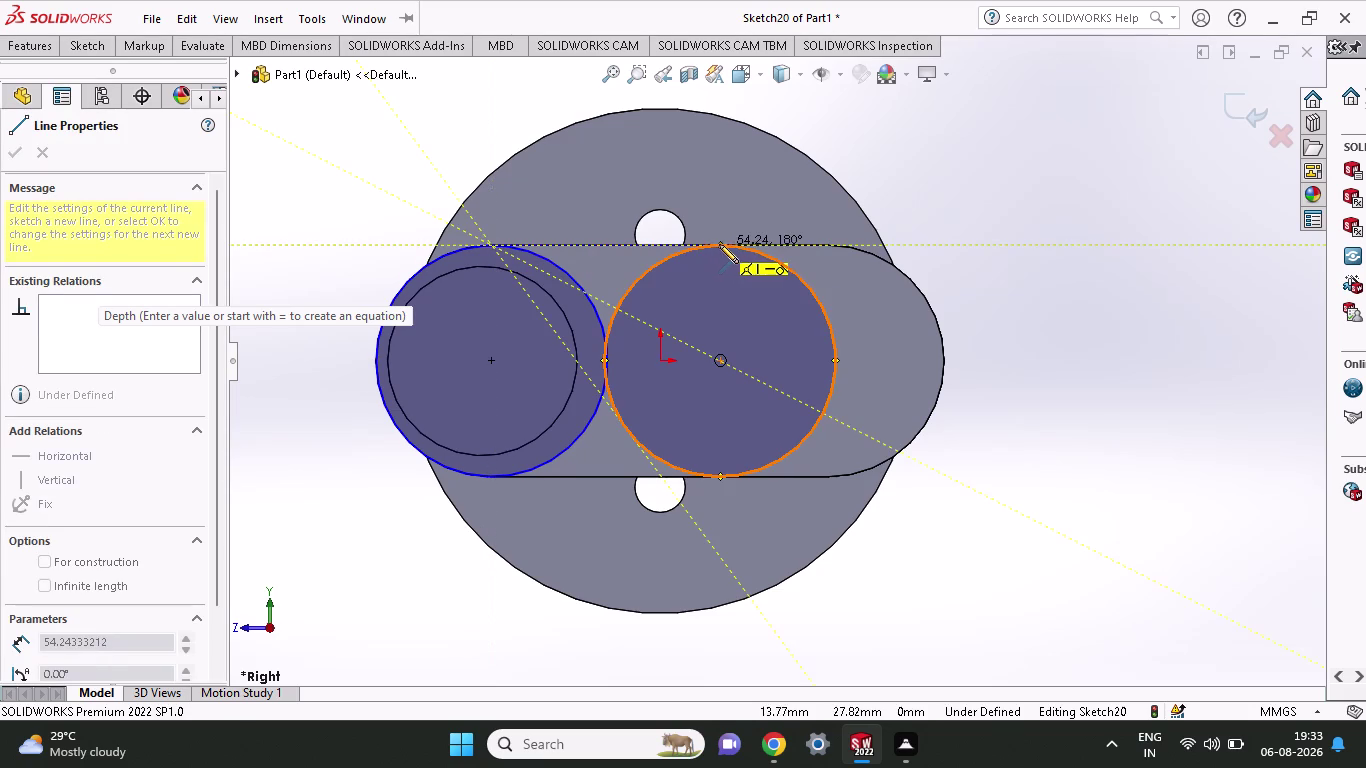
click(720, 246)
key(Escape)
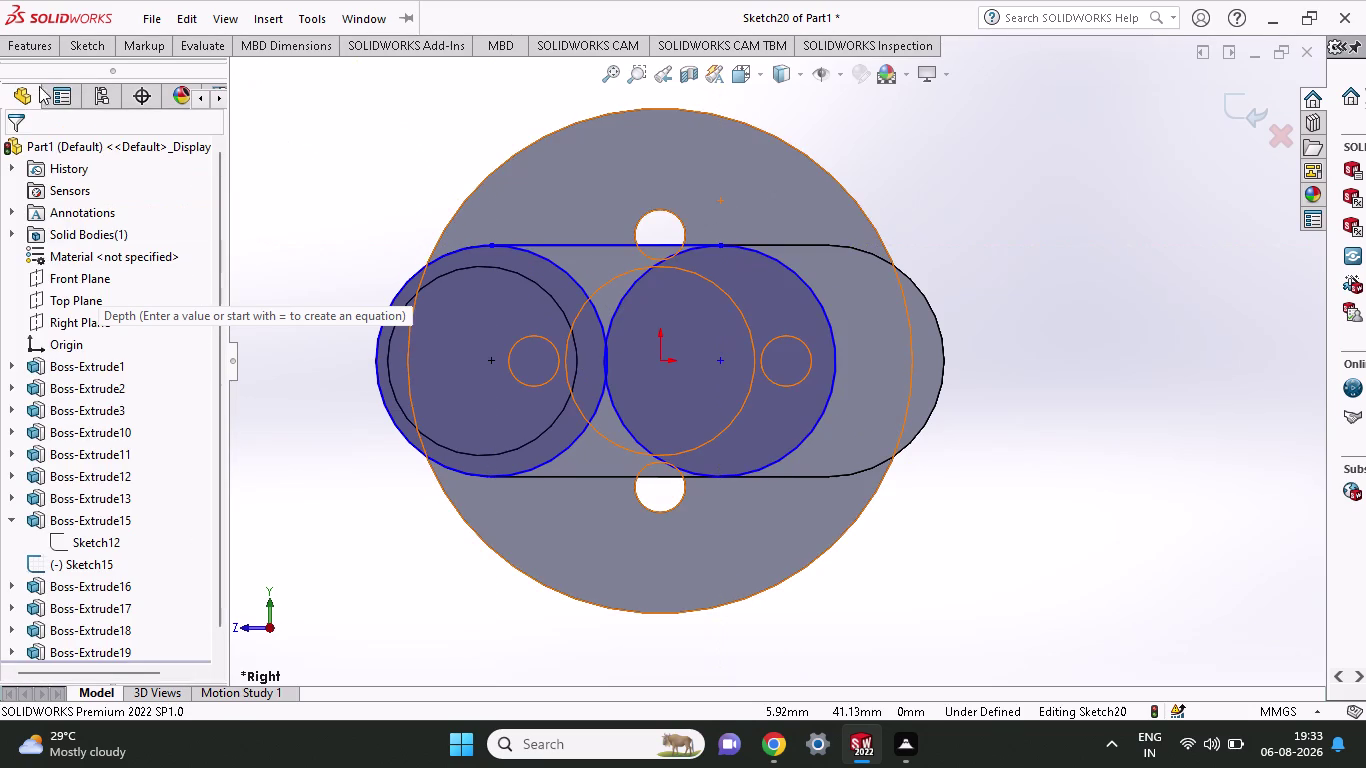
click(69, 48)
click(124, 76)
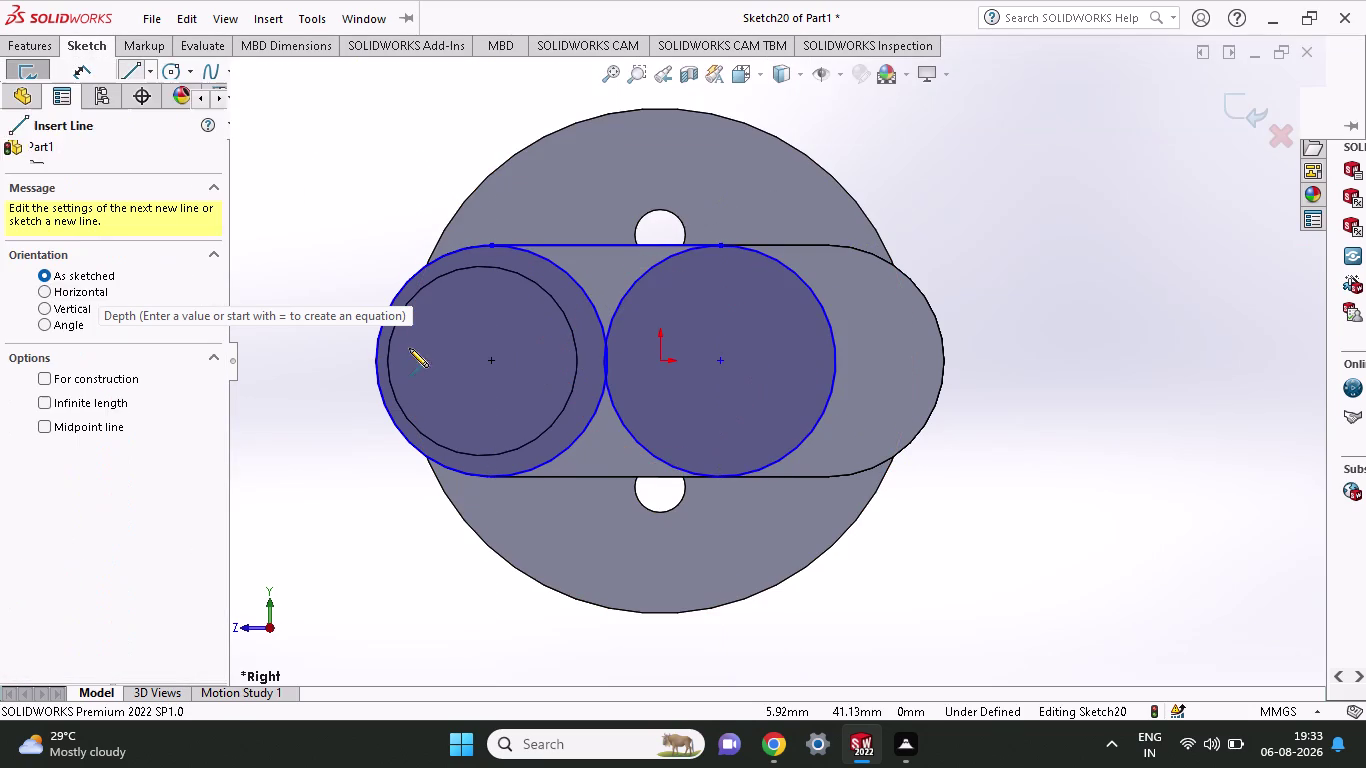
click(491, 475)
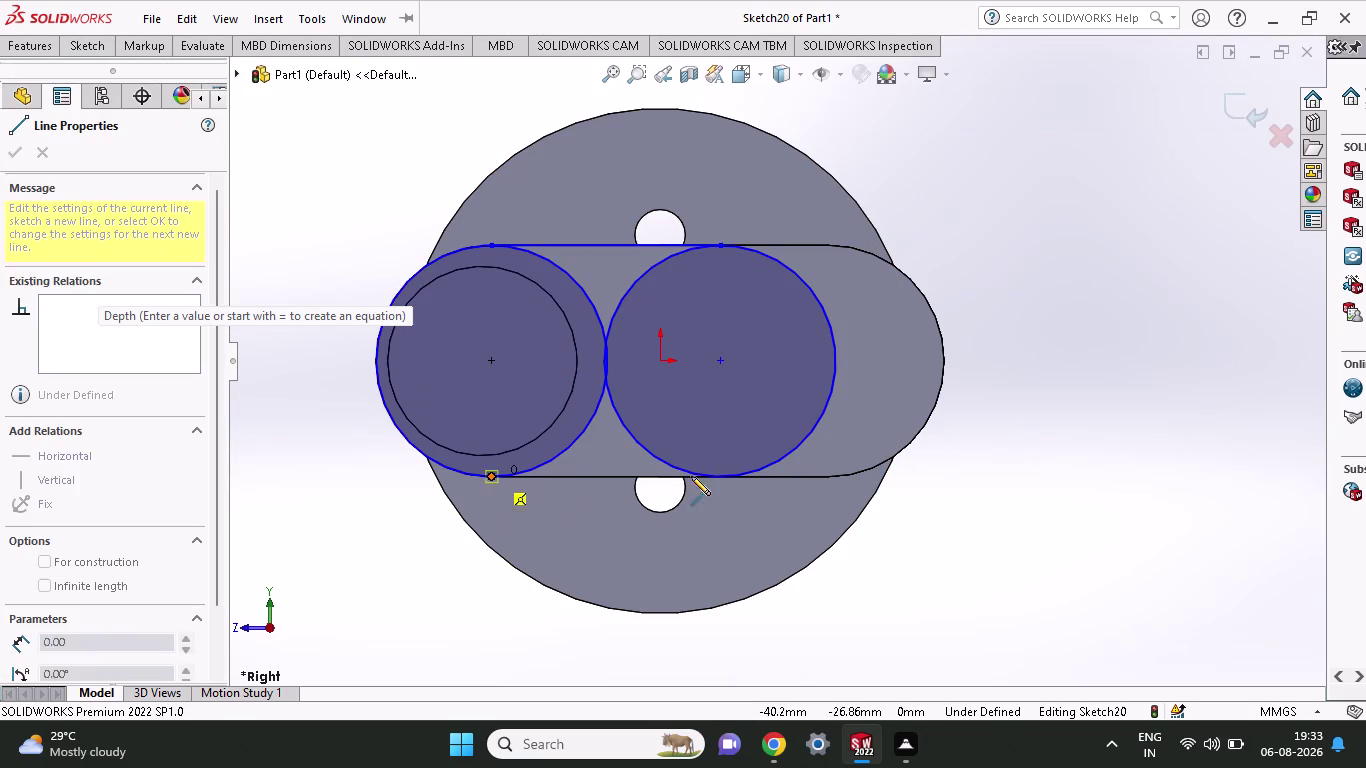
click(718, 477)
key(Escape)
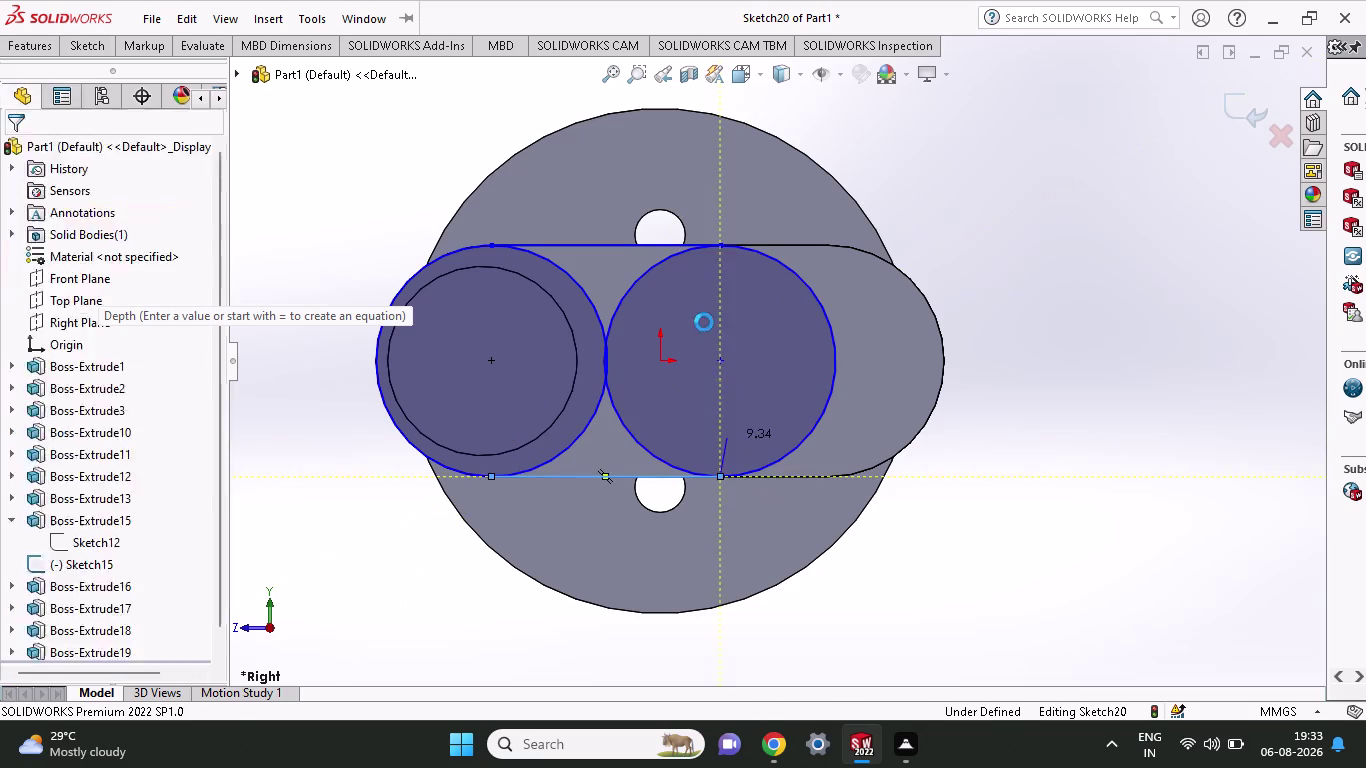
click(85, 43)
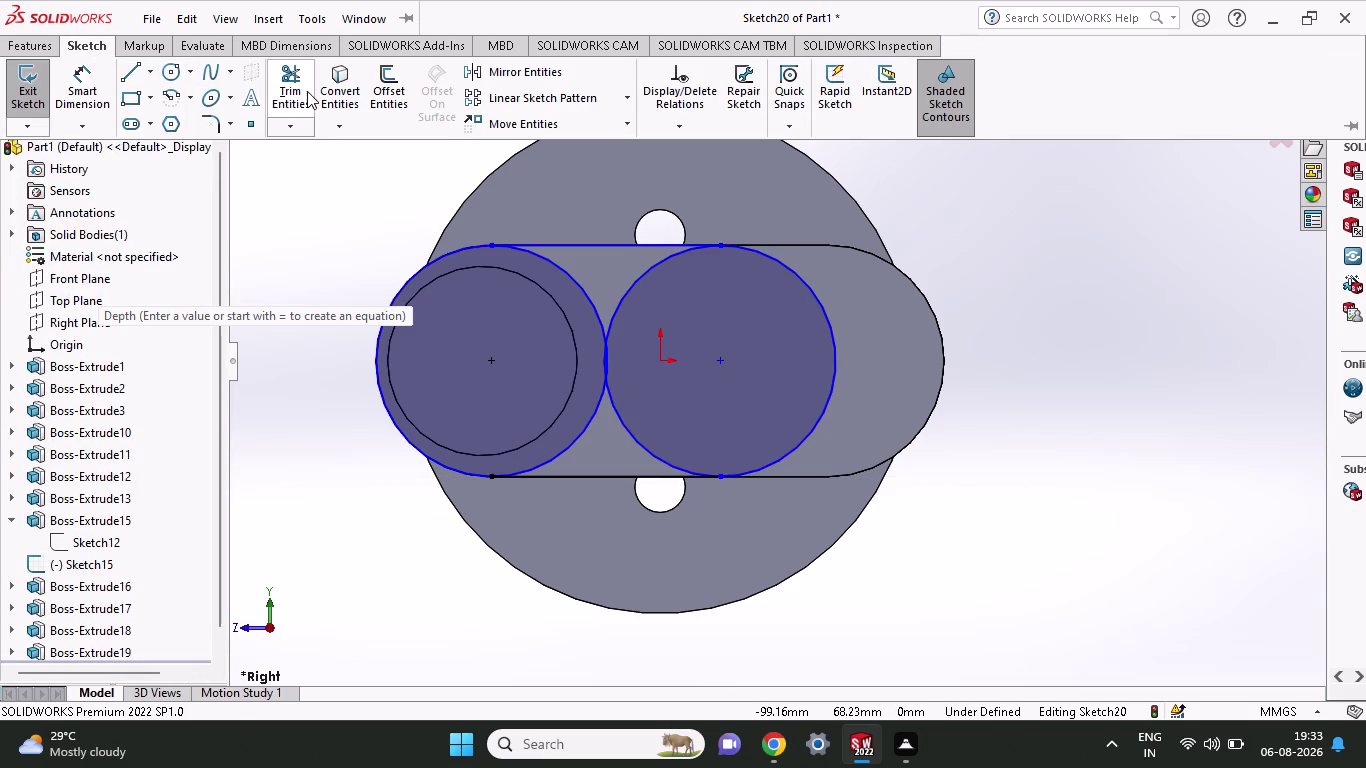
click(93, 79)
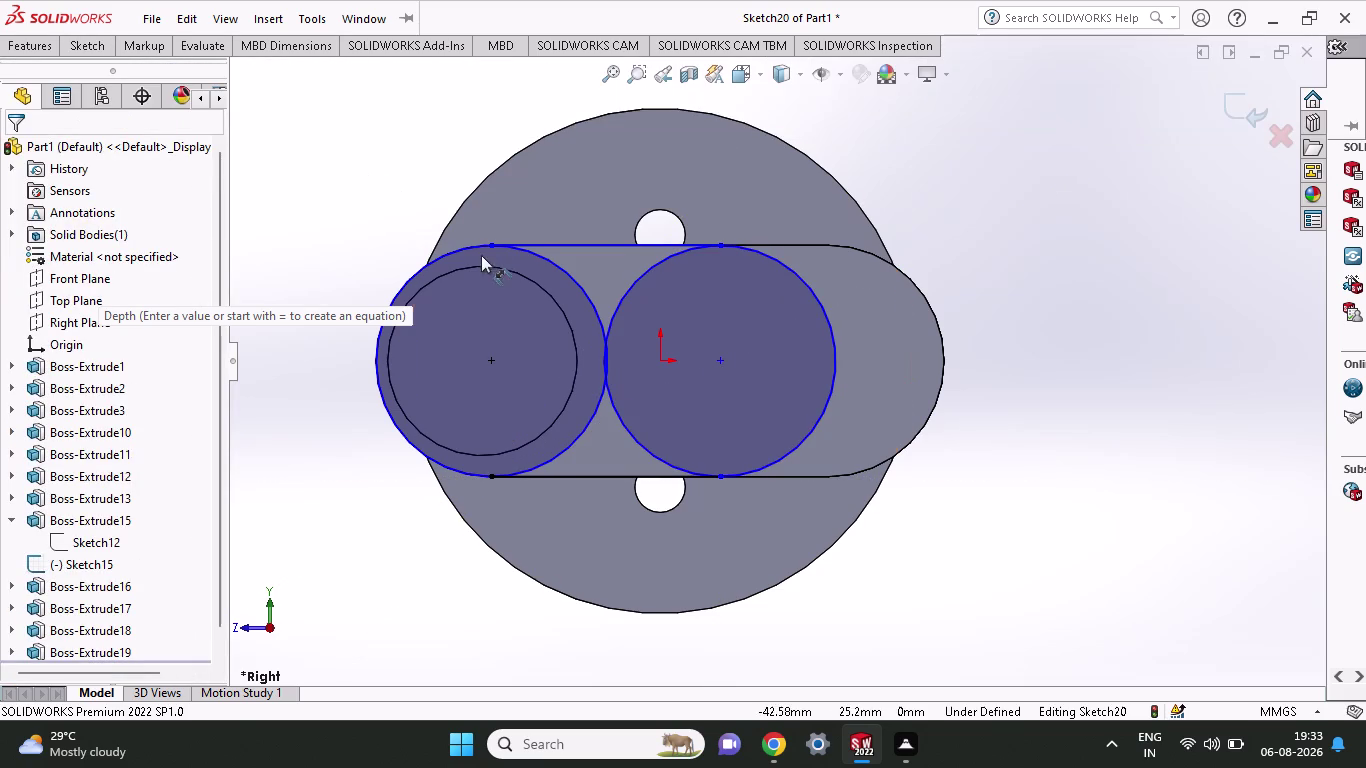
click(488, 241)
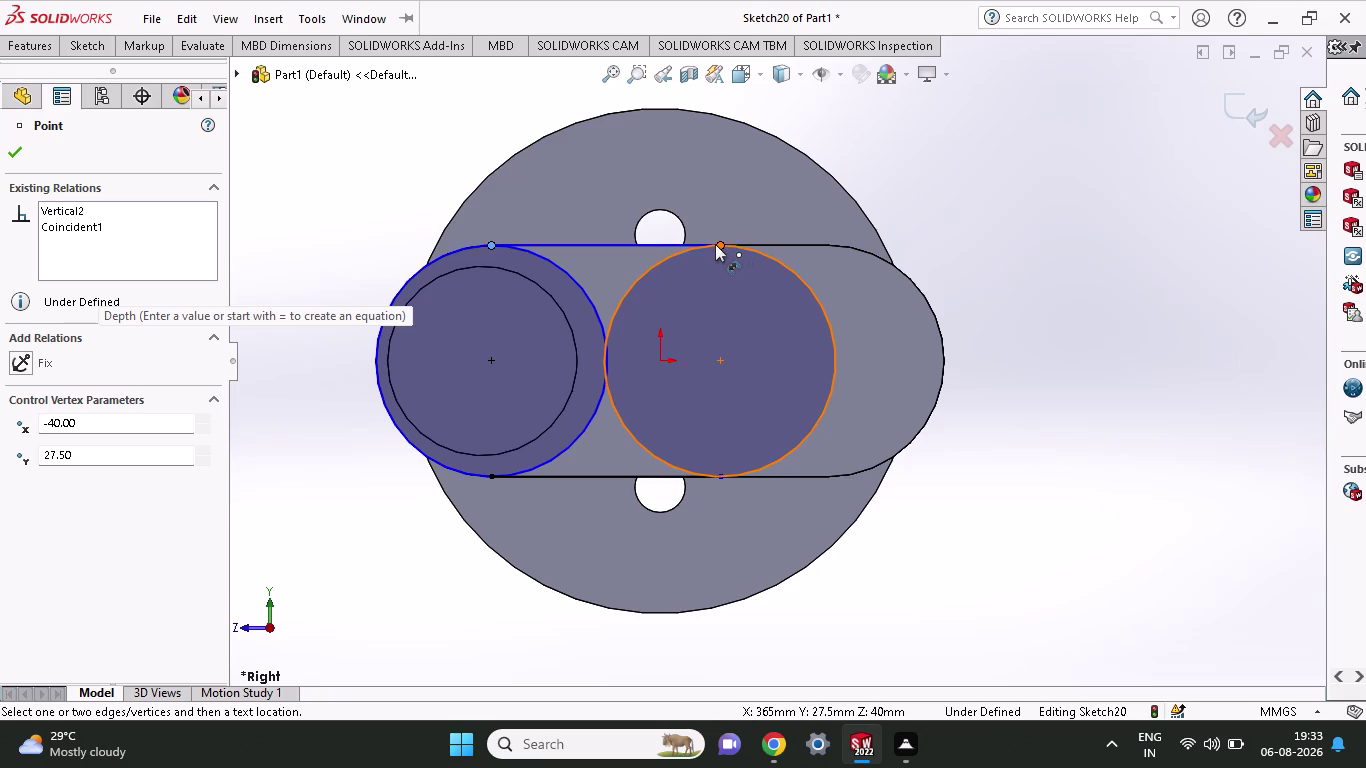
Dimension the top line's endpoints 40 mm apart, pulling the second circle closer.
click(721, 243)
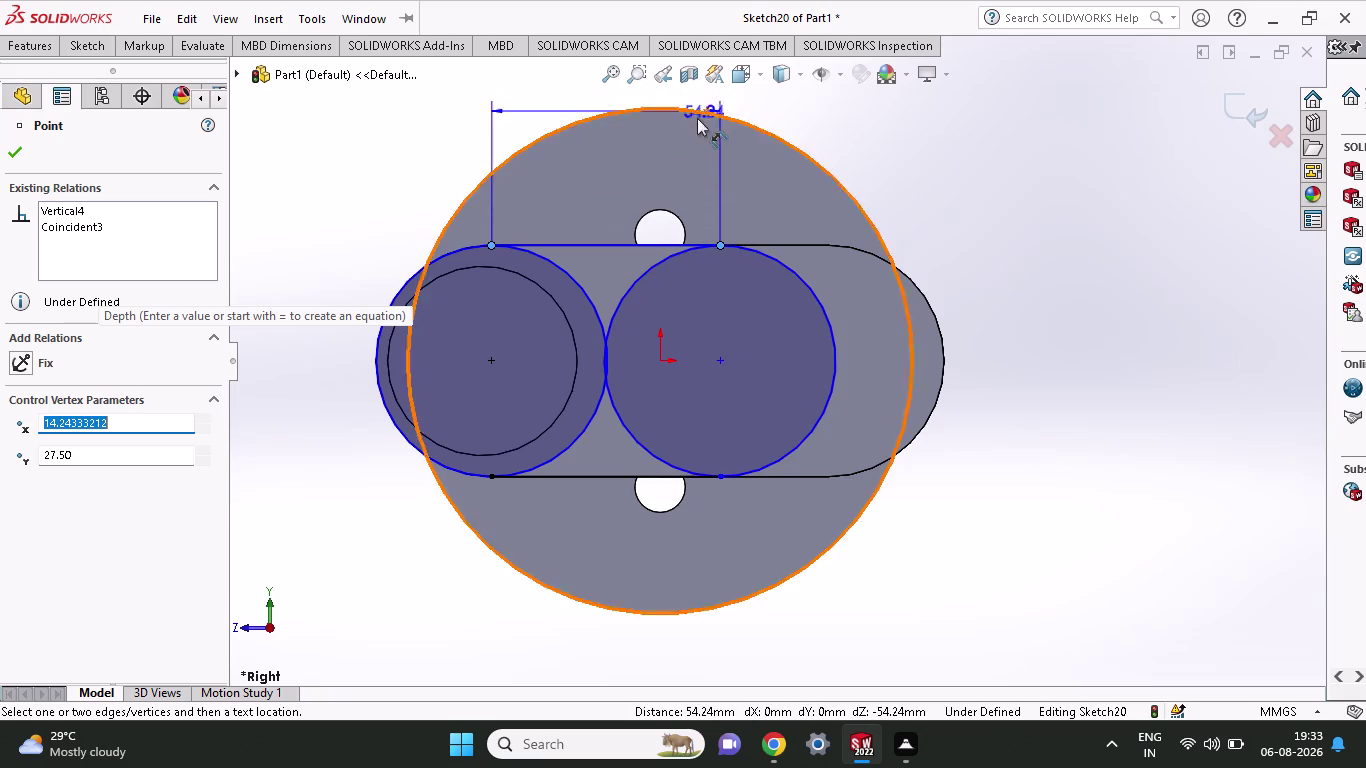
click(411, 128)
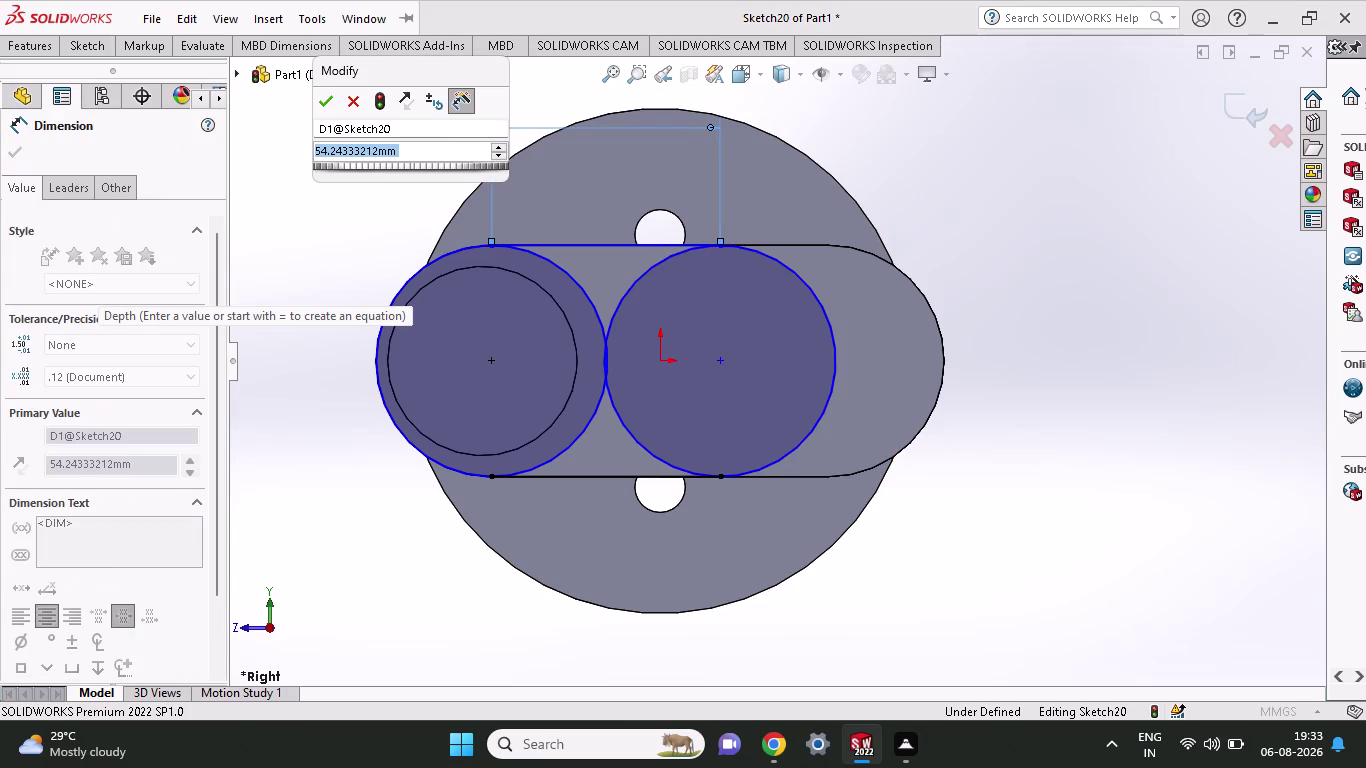
text(40)
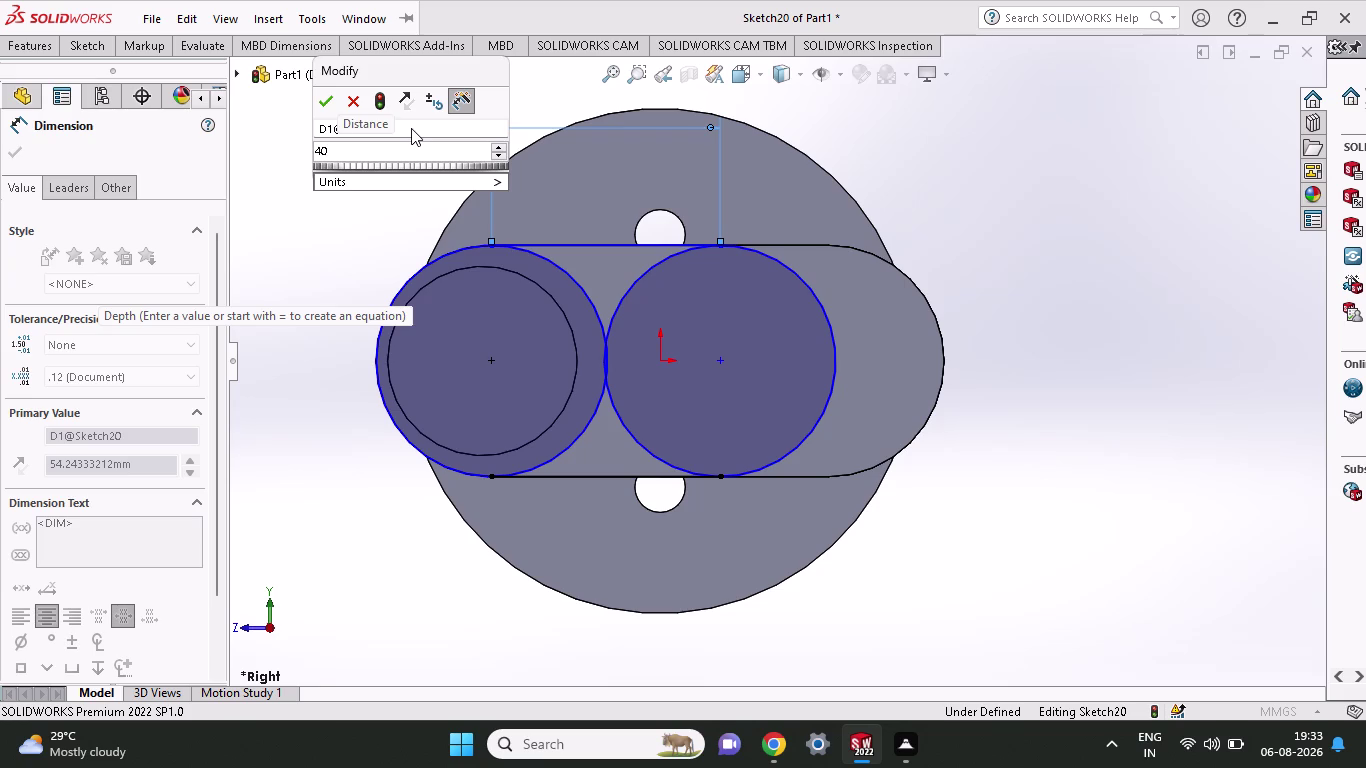
click(326, 92)
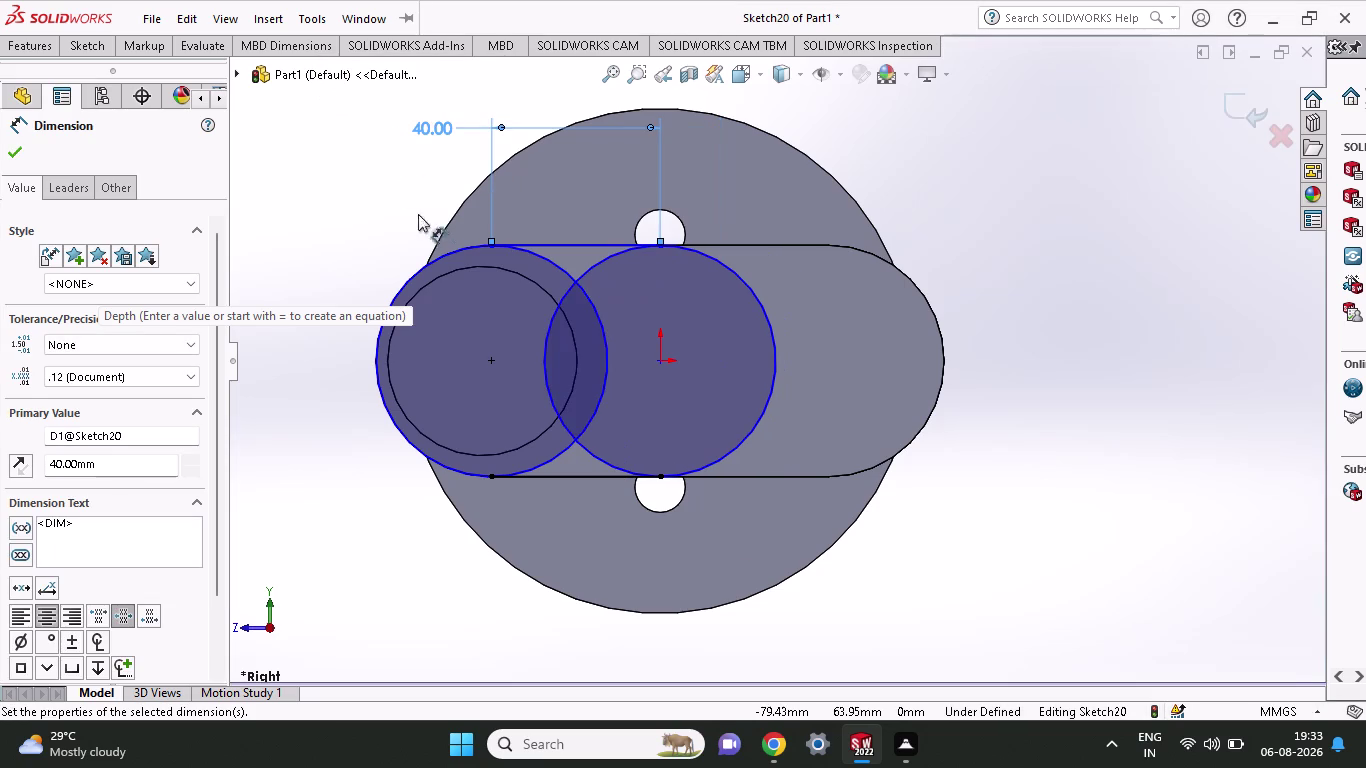
click(88, 52)
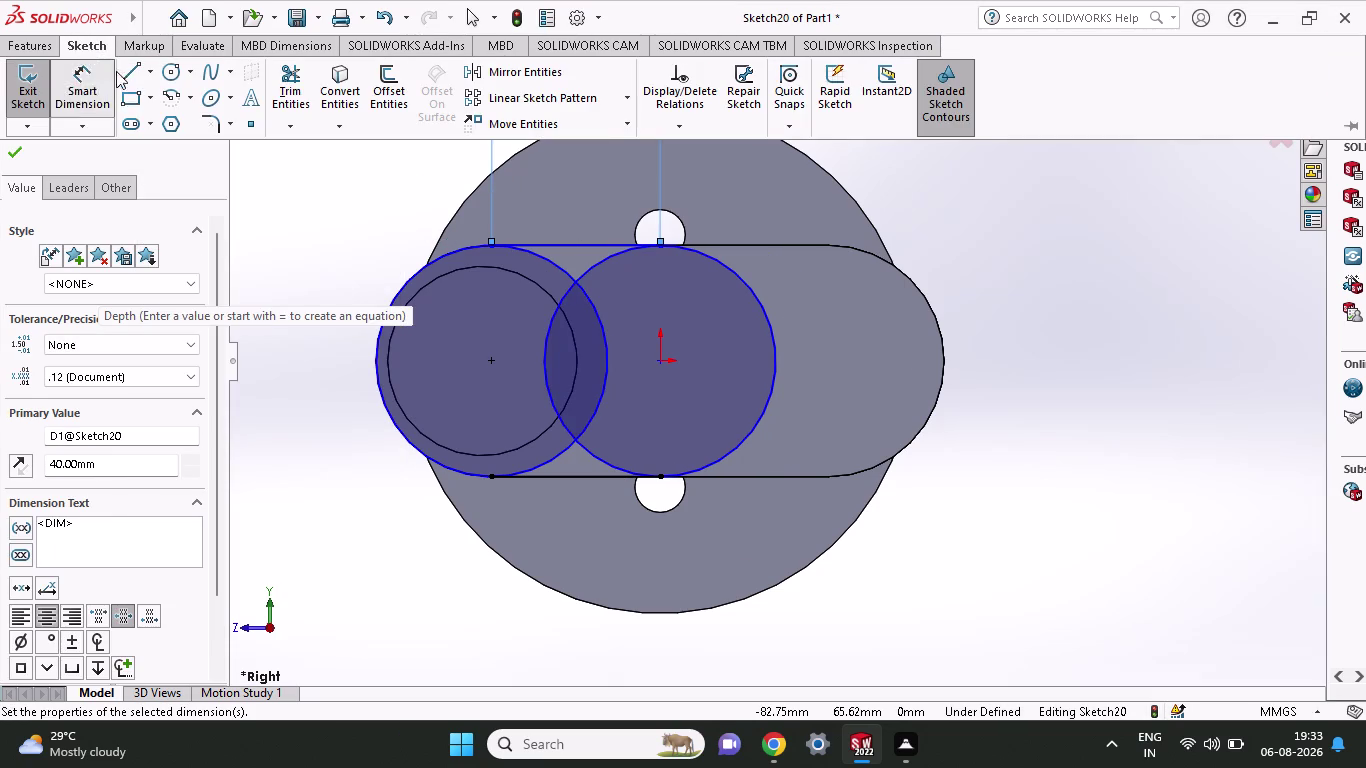
click(298, 78)
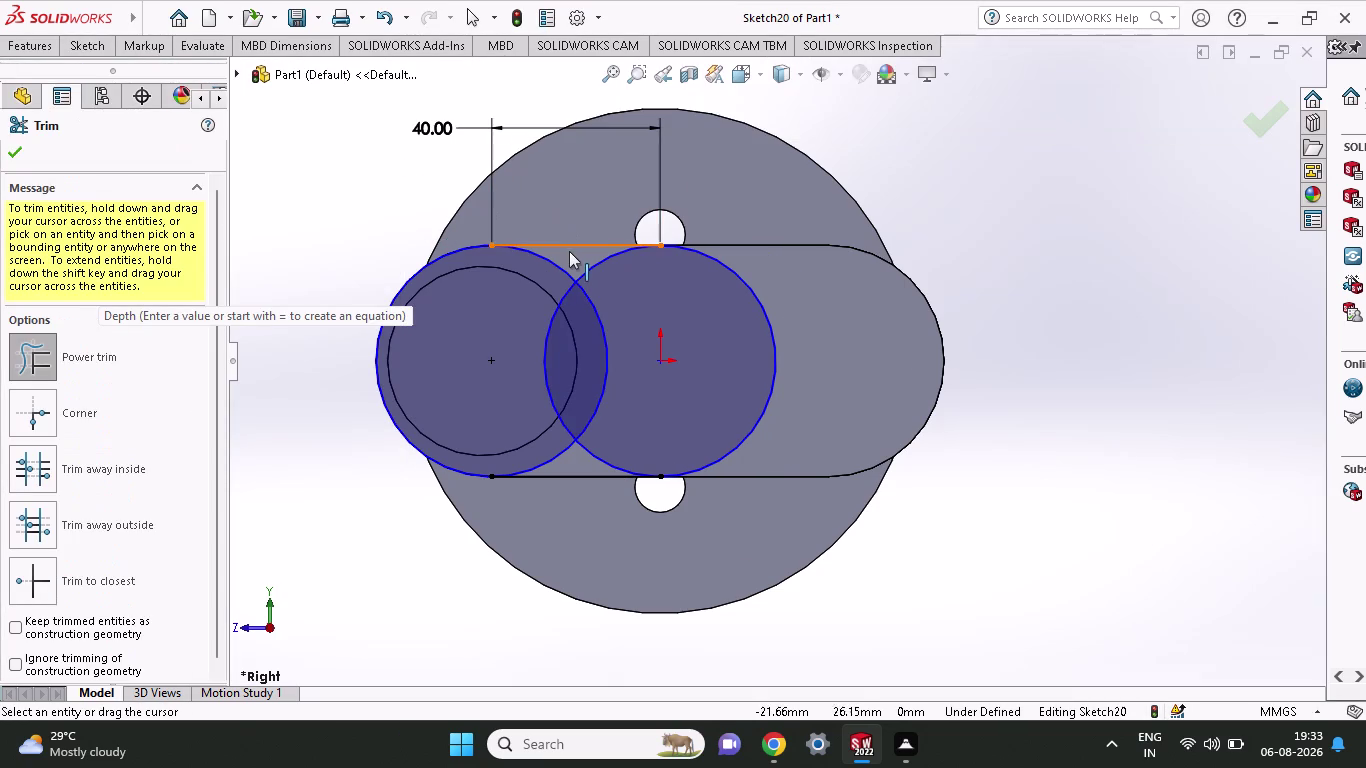
Power-trim the overlapping left arc pieces, leaving a line and half-arc outline.
drag(569, 251, 526, 366)
drag(575, 266, 522, 309)
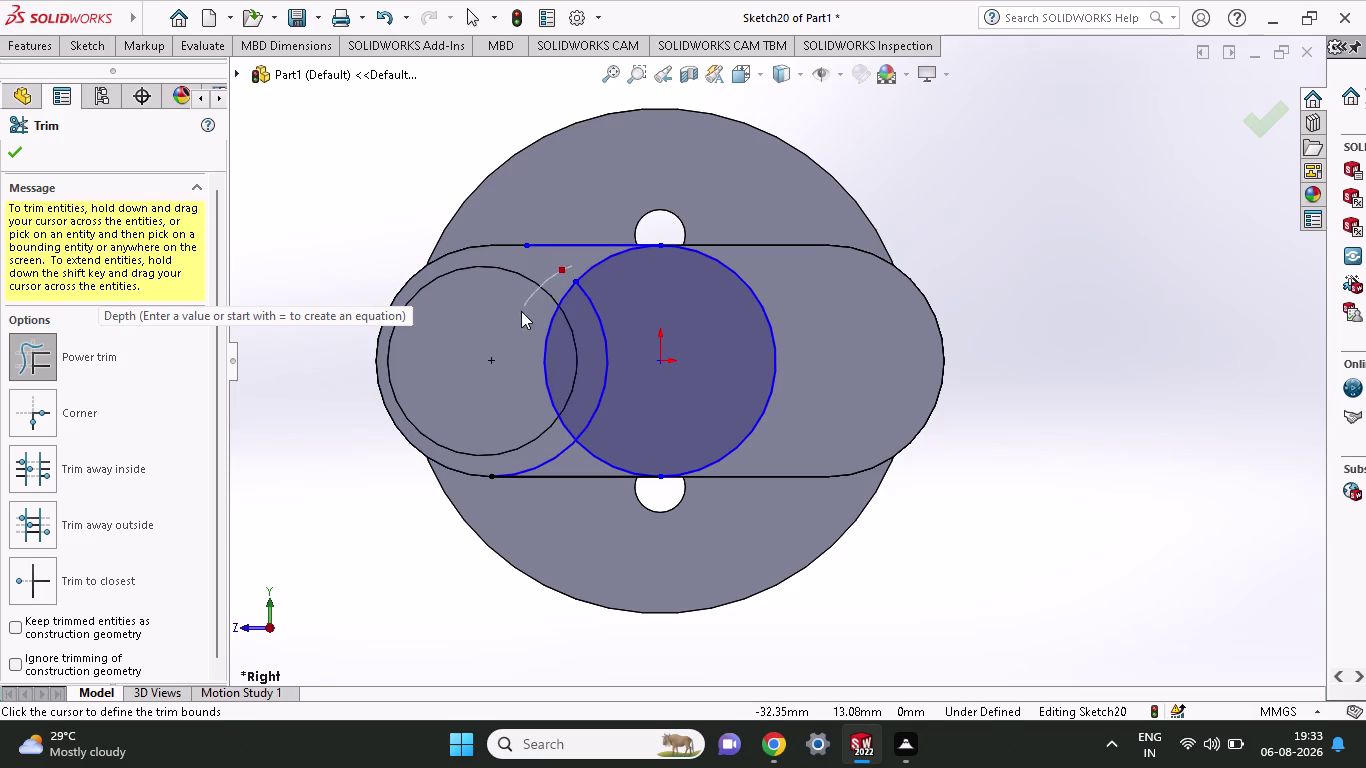
drag(522, 309, 518, 315)
drag(537, 264, 623, 437)
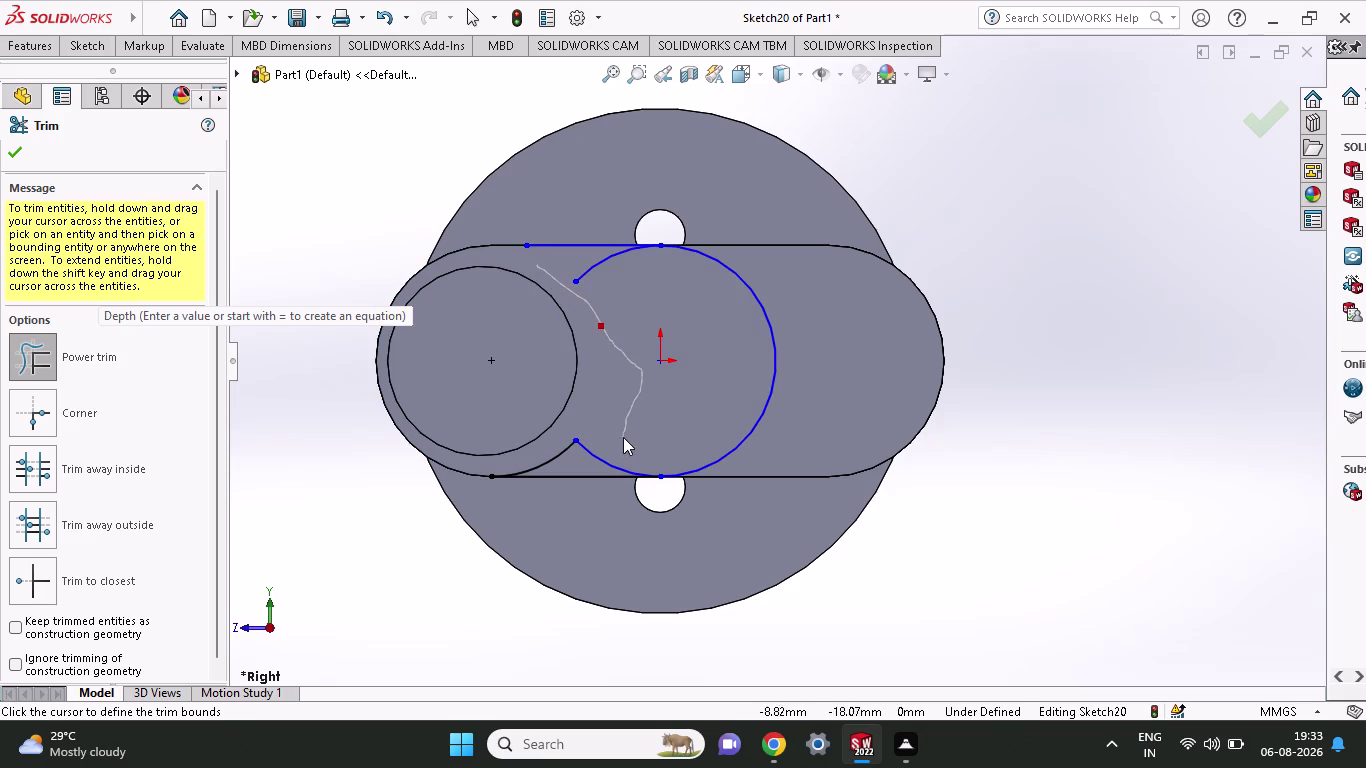
drag(623, 437, 526, 418)
drag(621, 288, 583, 277)
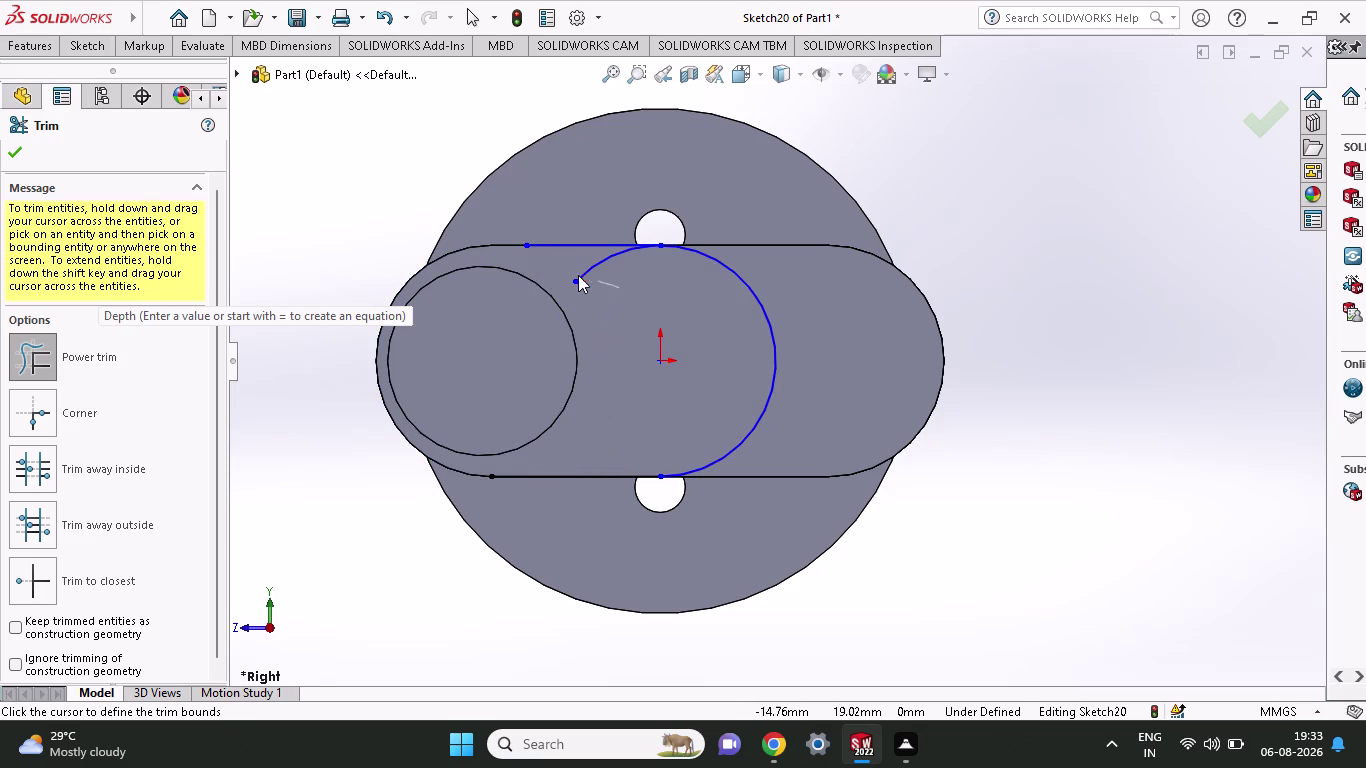
drag(583, 277, 533, 262)
click(13, 146)
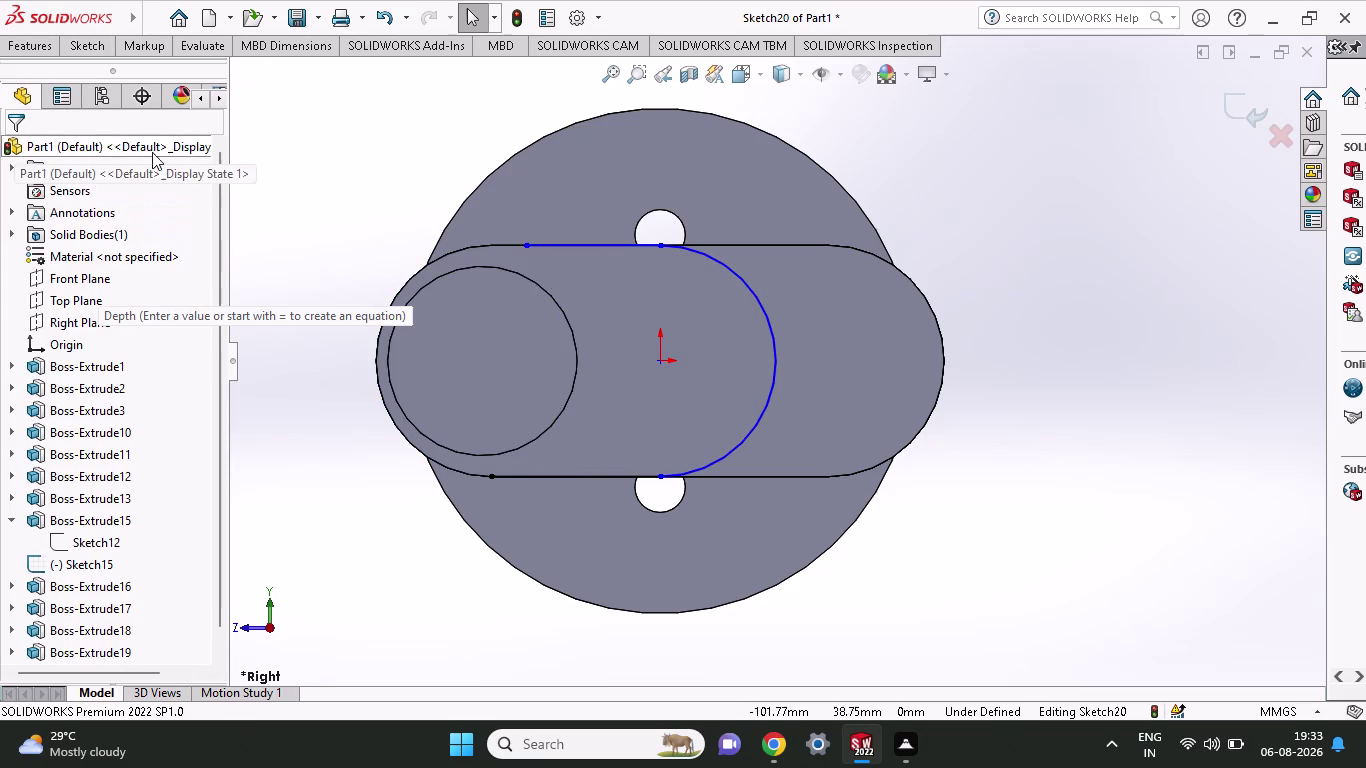
middle_drag(386, 160, 408, 216)
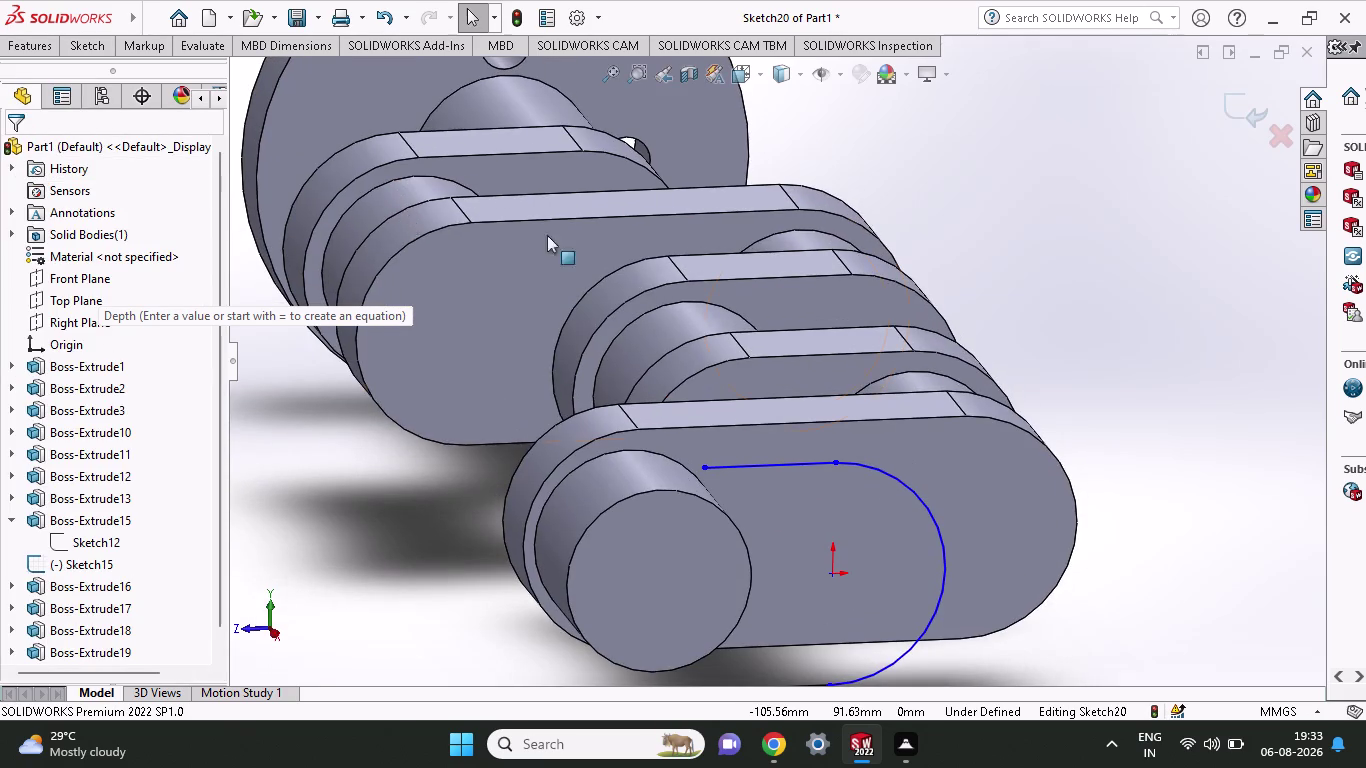
Draw a 27.5 mm circle on the left shaft, undoing an accidental small circle.
scroll(up, 3)
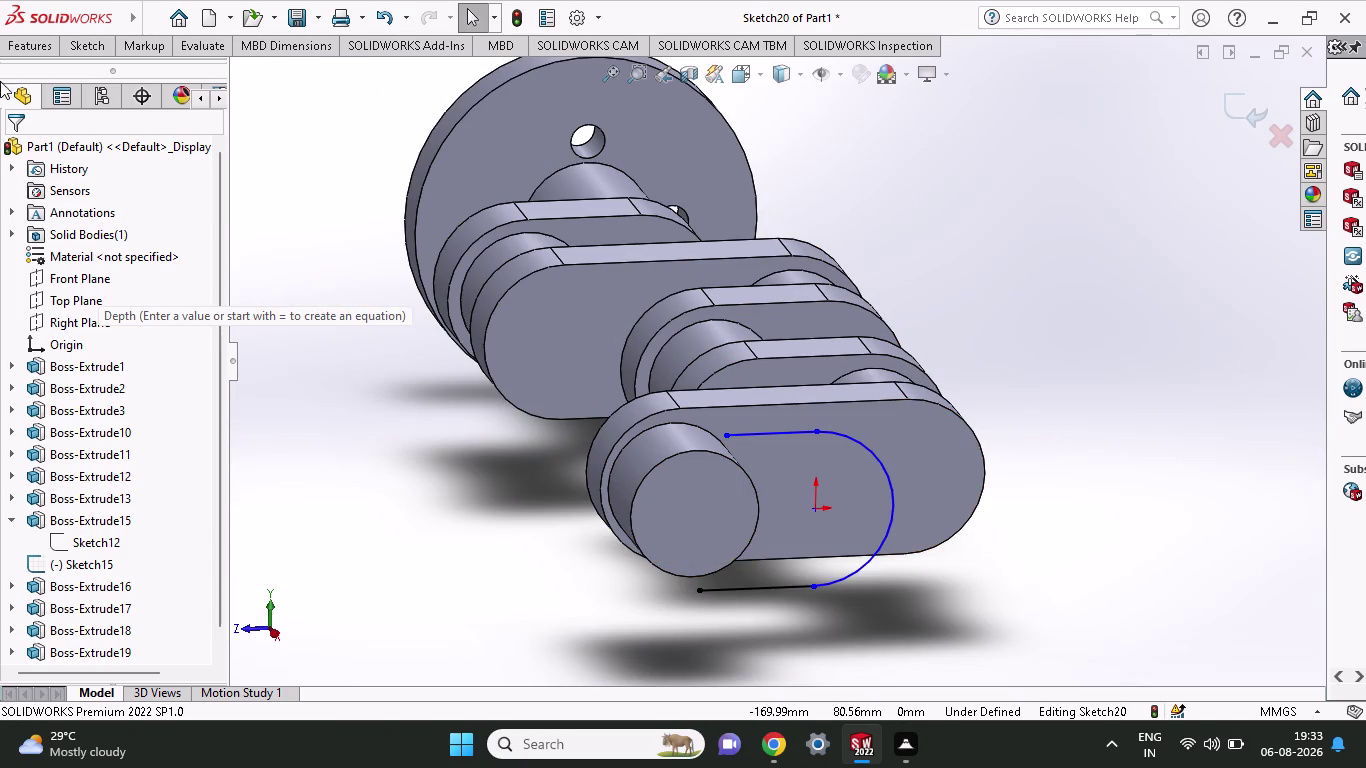
click(90, 44)
click(176, 77)
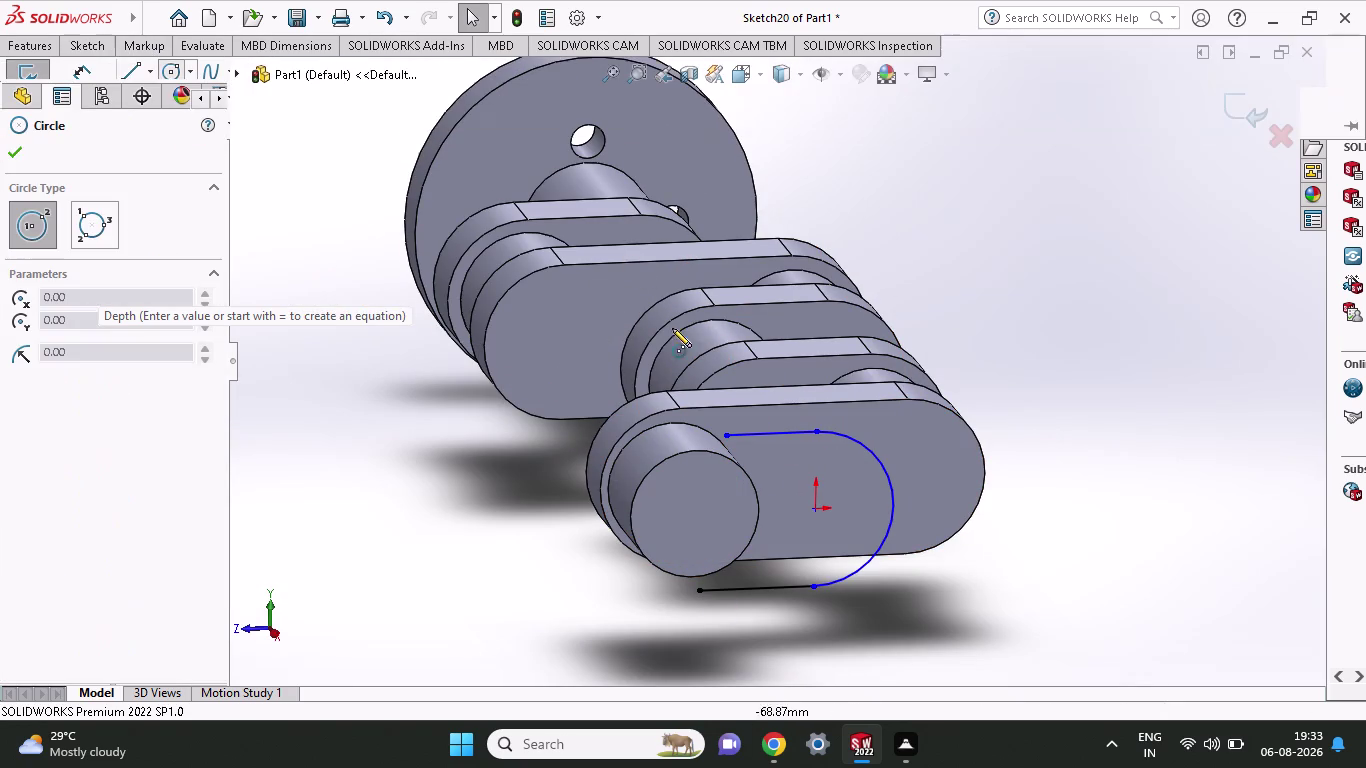
click(698, 514)
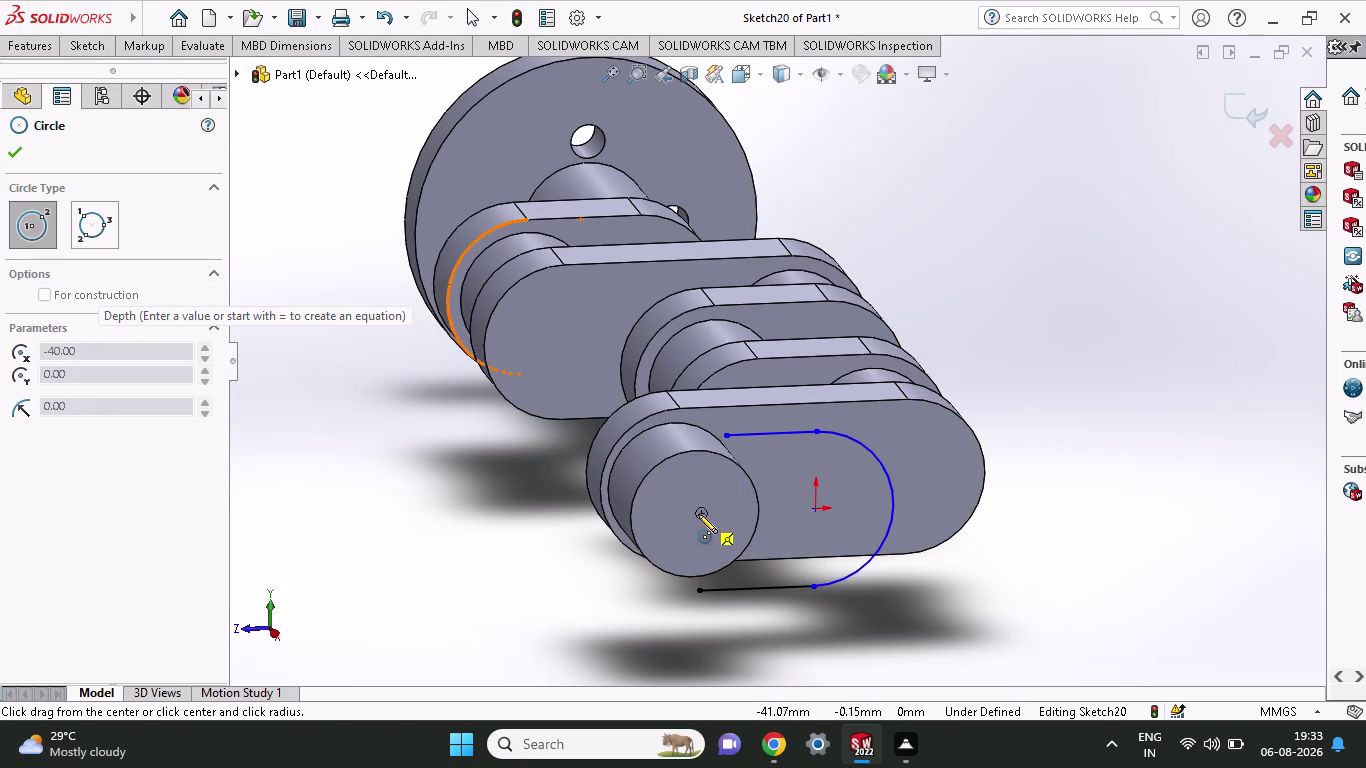
click(699, 590)
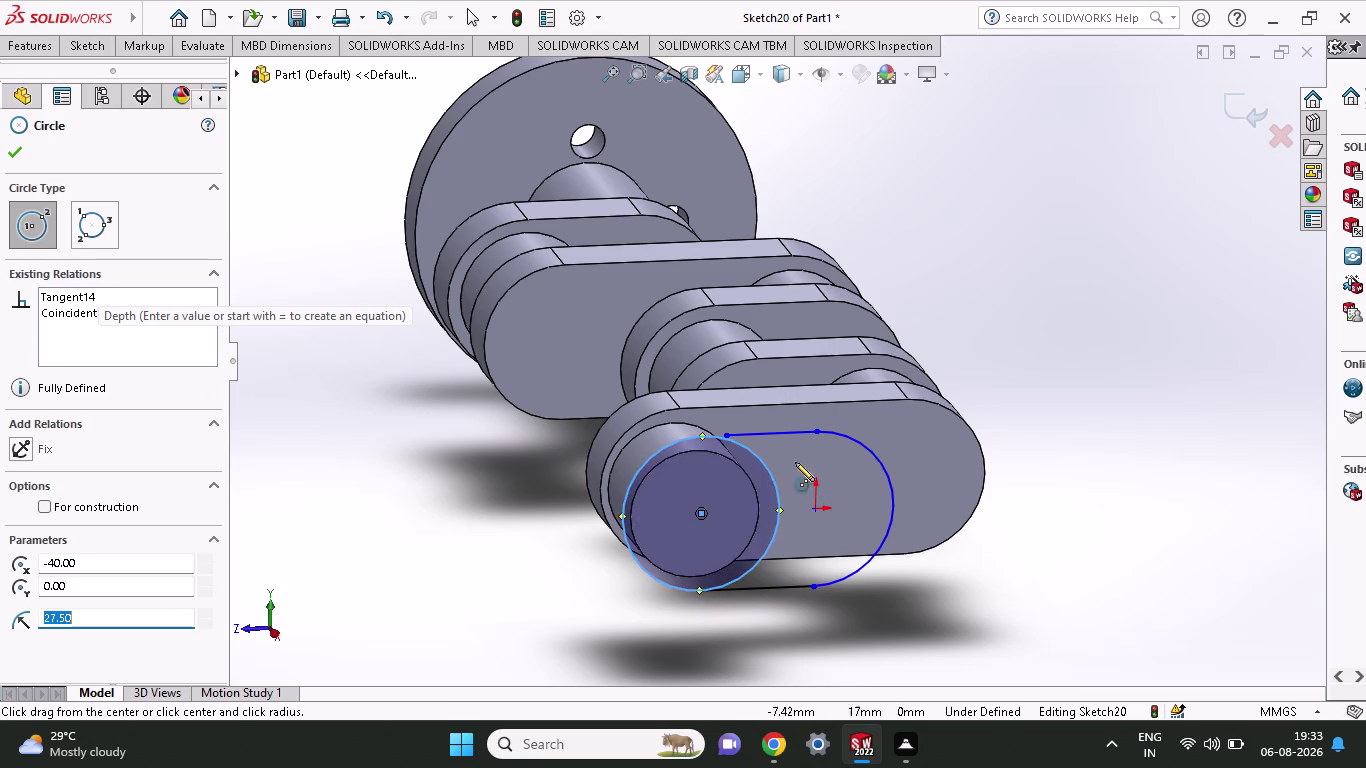
scroll(up, 3)
scroll(down, 3)
scroll(down, 3)
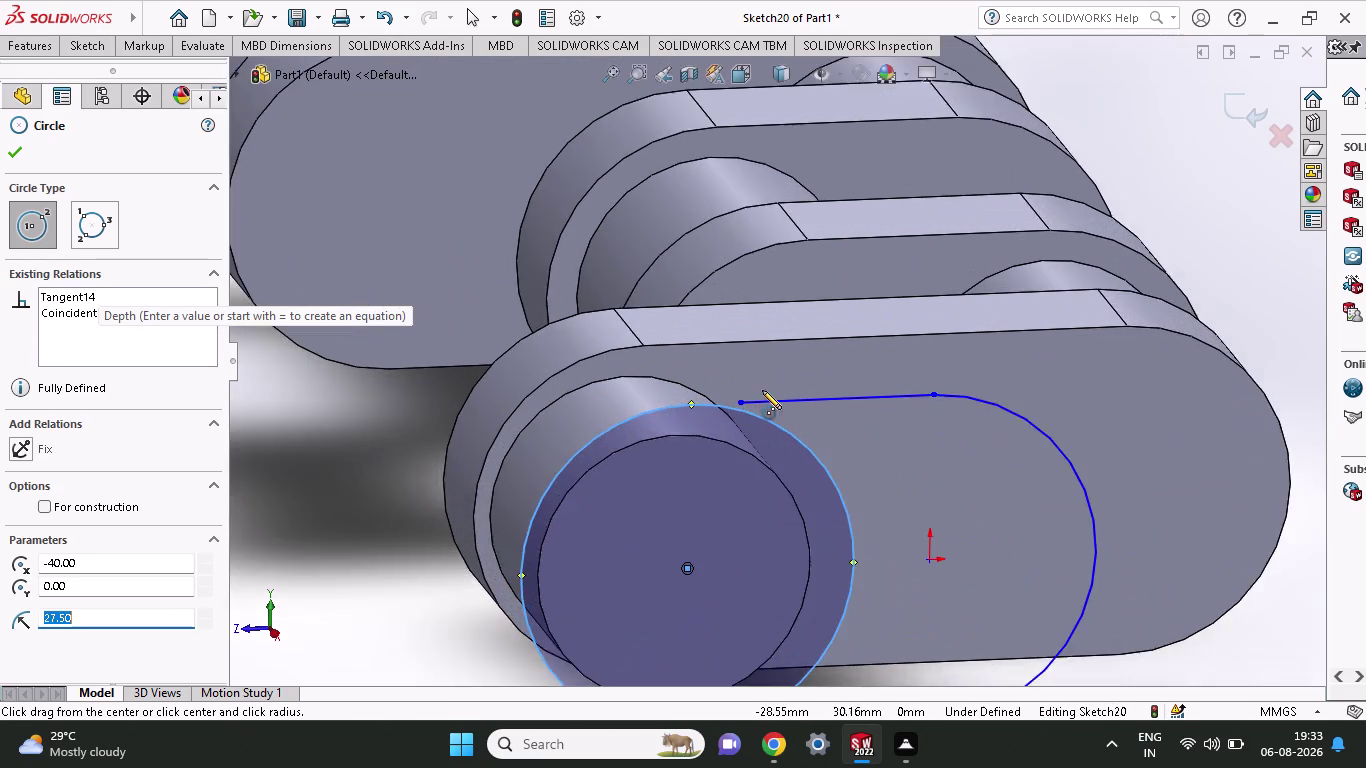
scroll(down, 3)
drag(721, 405, 682, 408)
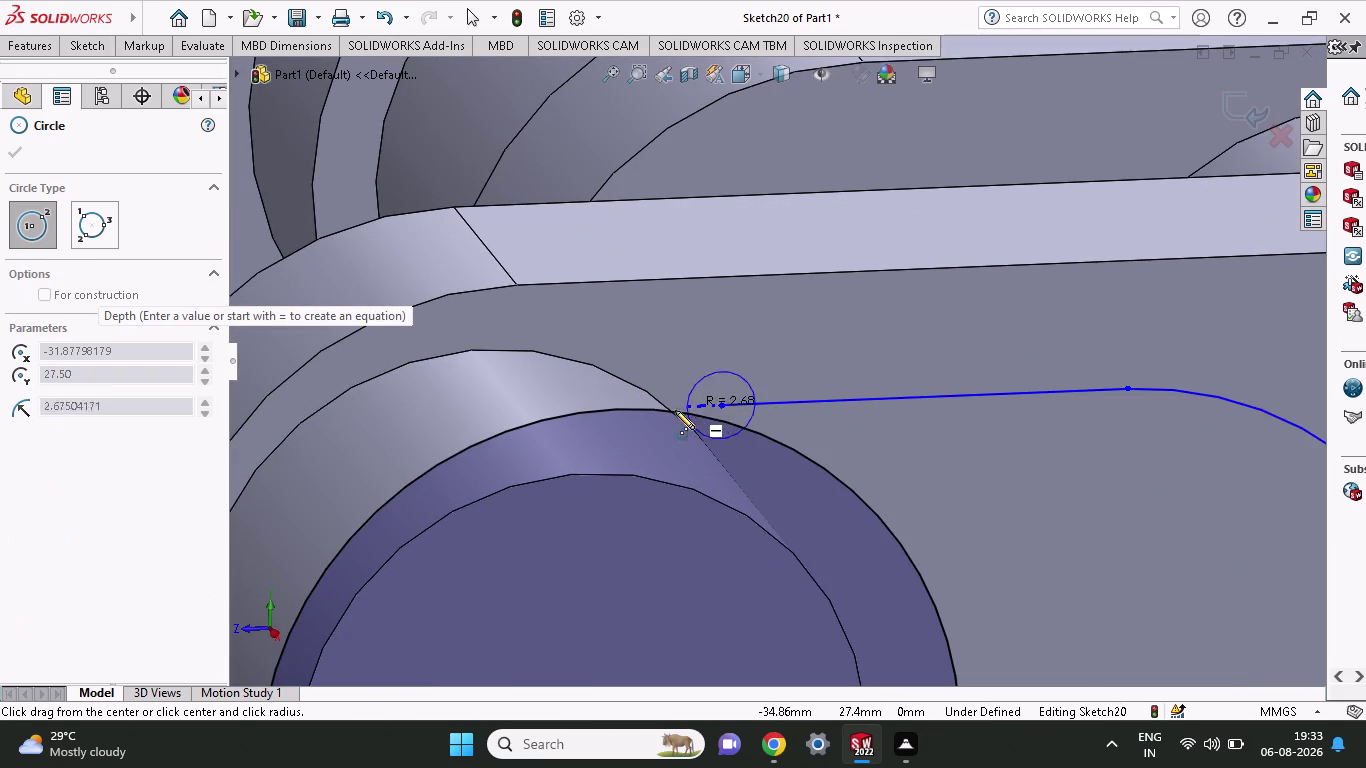
drag(682, 408, 619, 410)
click(619, 410)
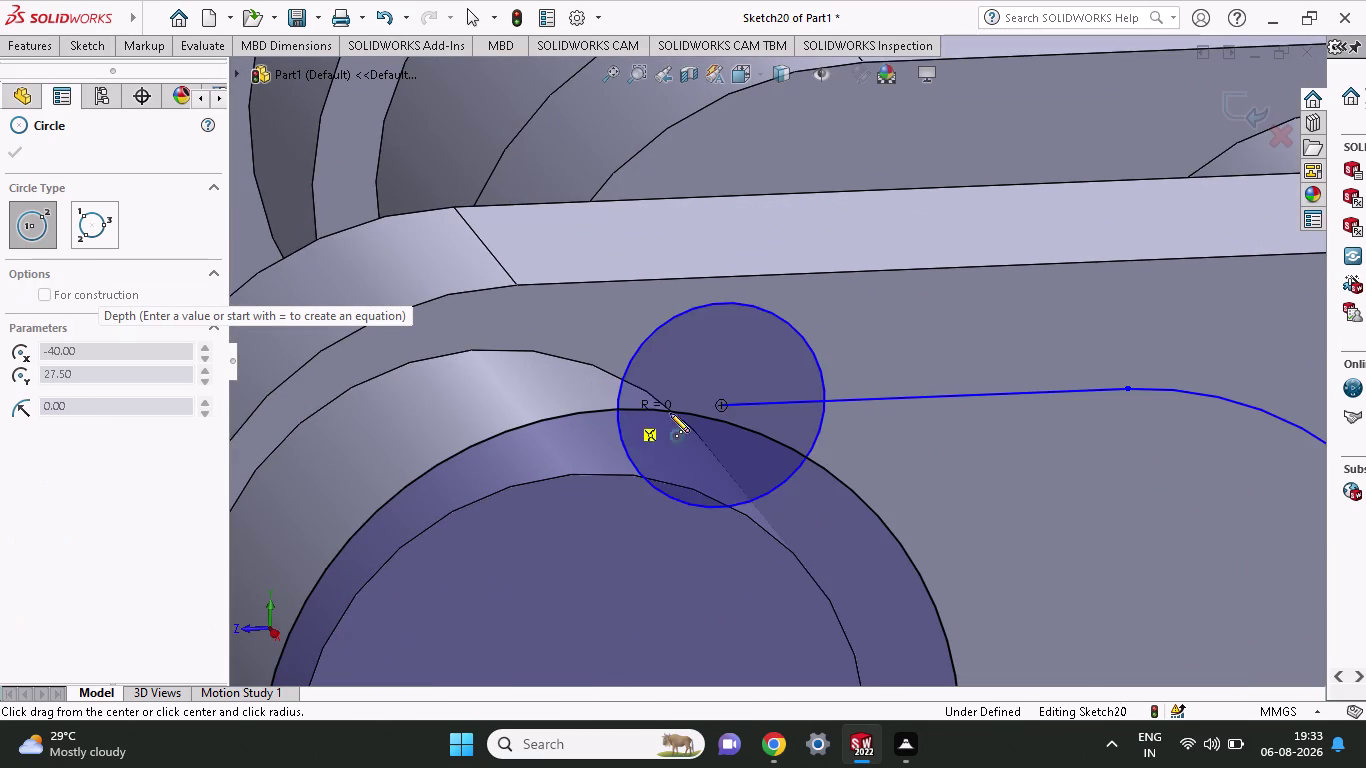
key(Escape)
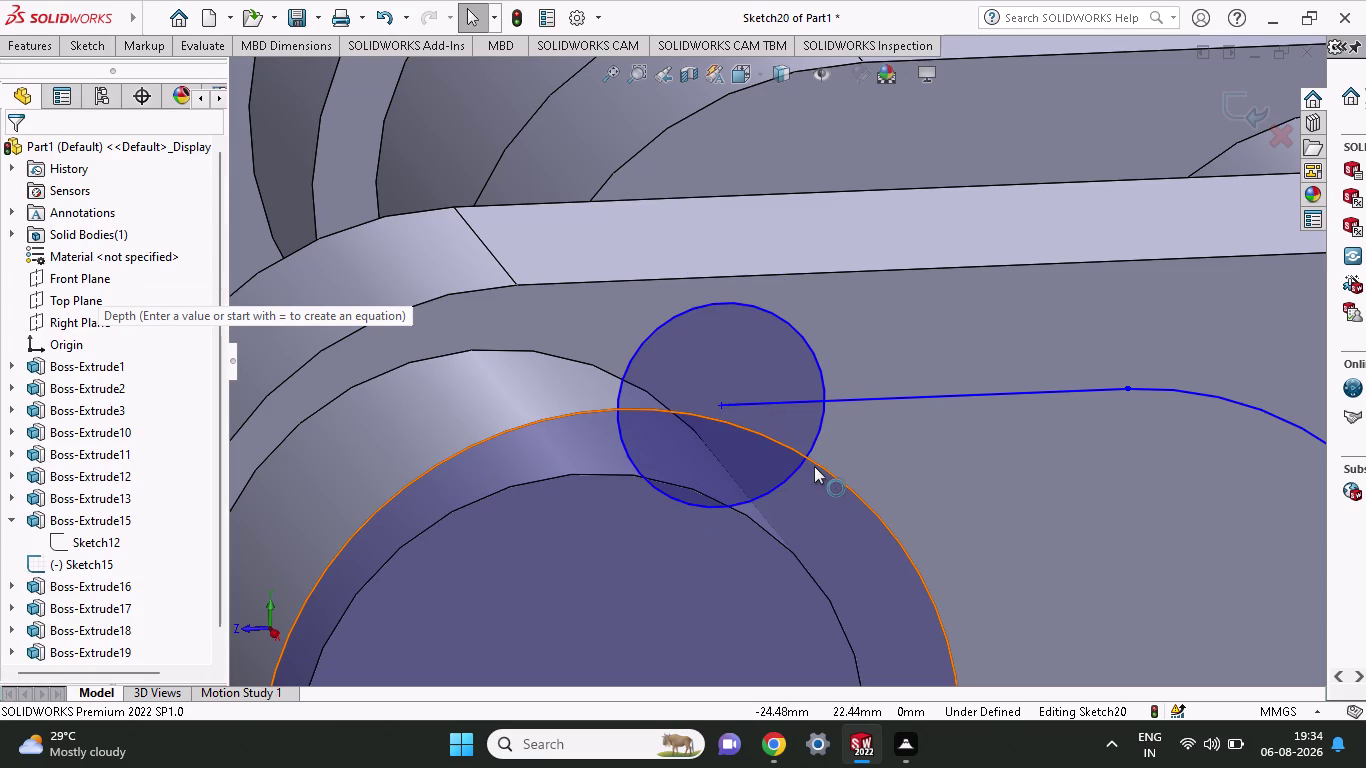
key(ctrl+z)
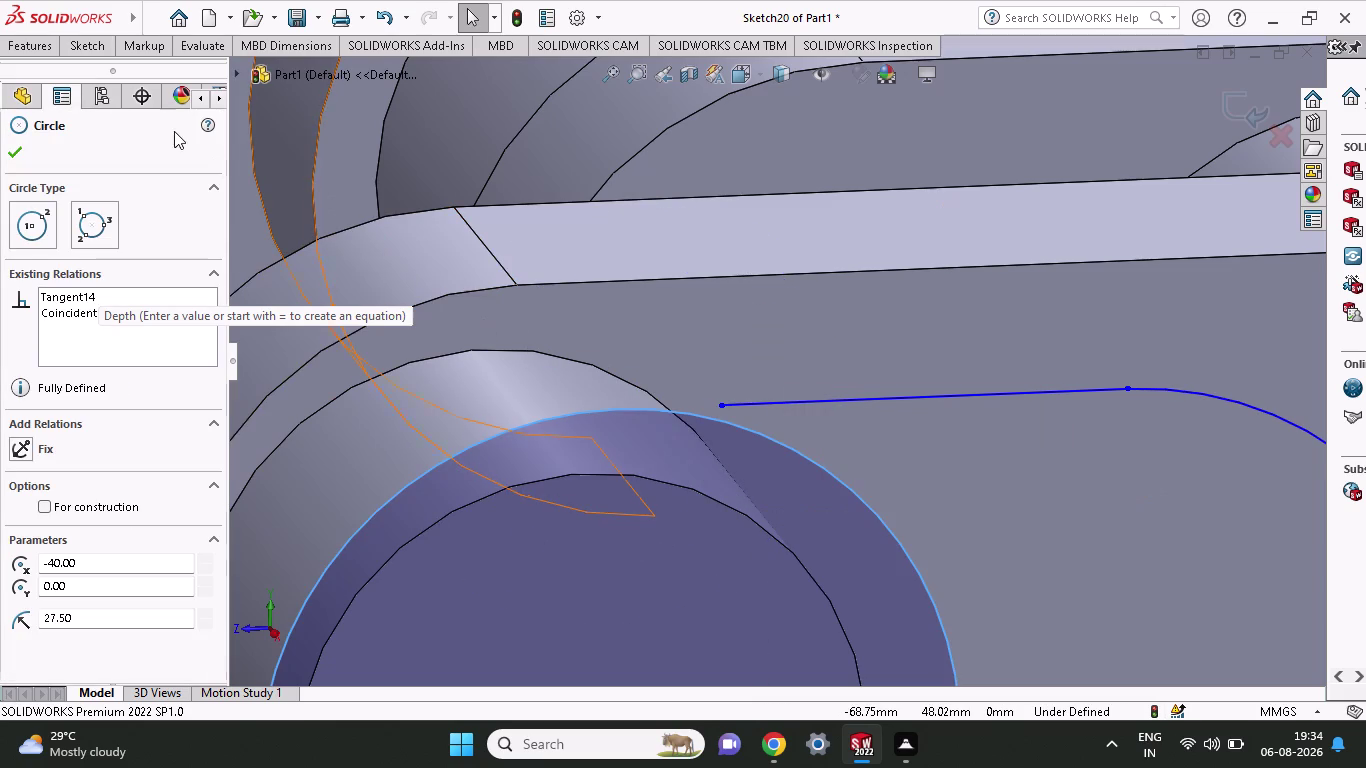
Draw a short horizontal tangent line from the circle's top to the top line's endpoint.
click(97, 48)
click(123, 73)
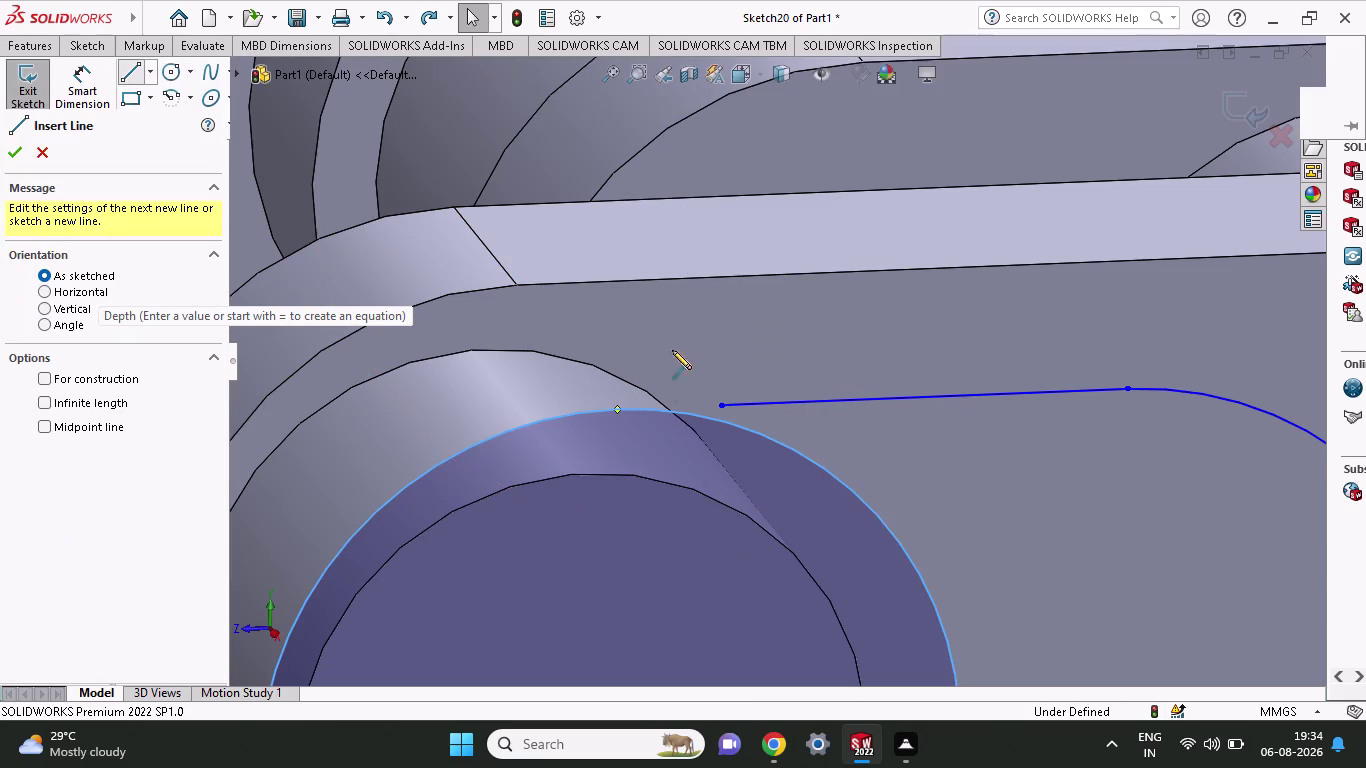
click(616, 408)
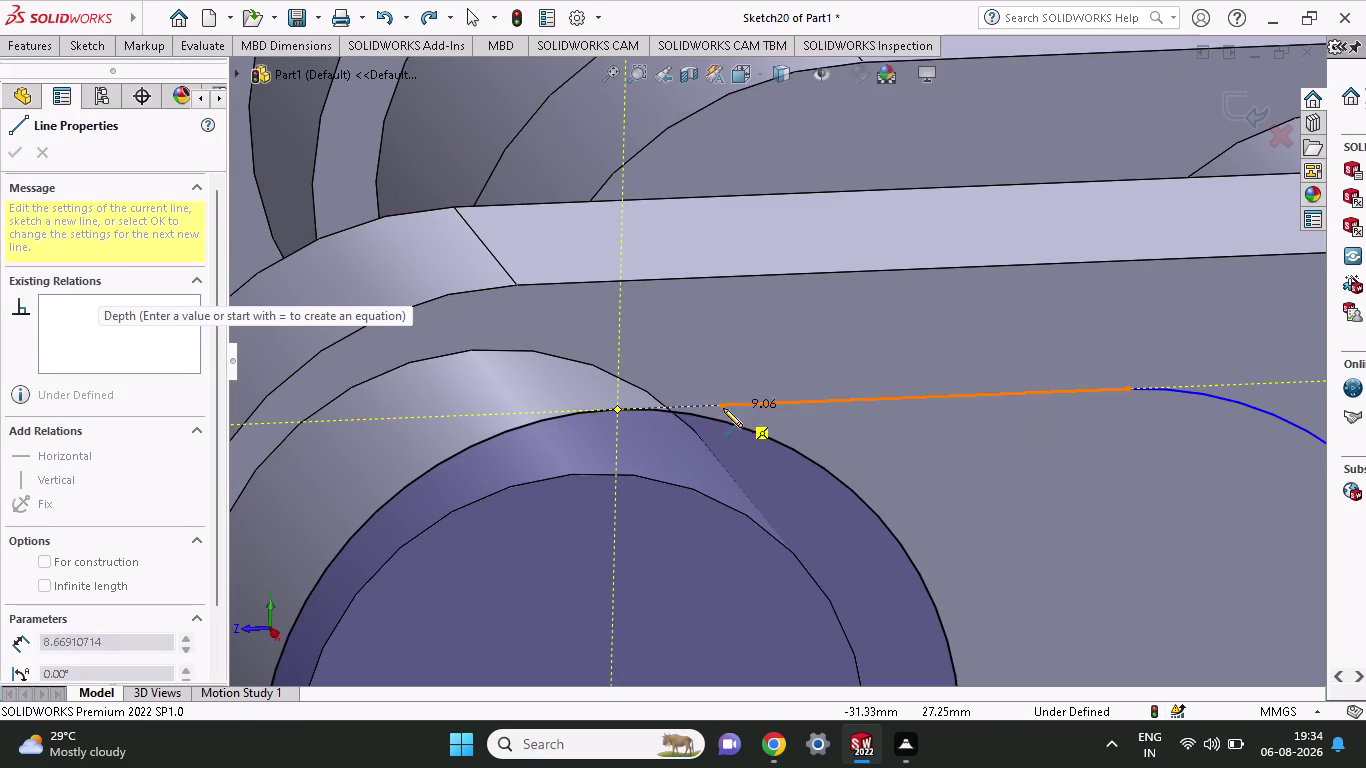
click(723, 408)
click(6, 157)
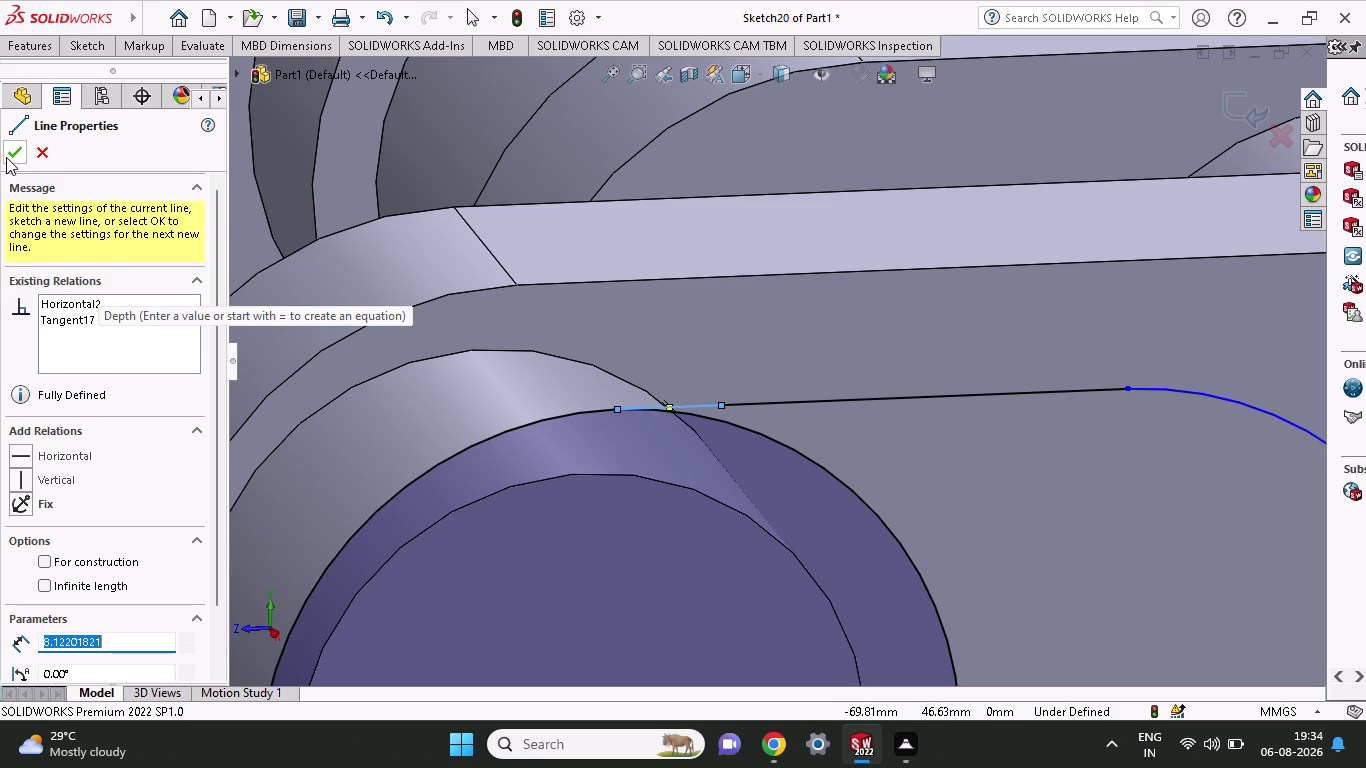
scroll(up, 3)
scroll(up, 3)
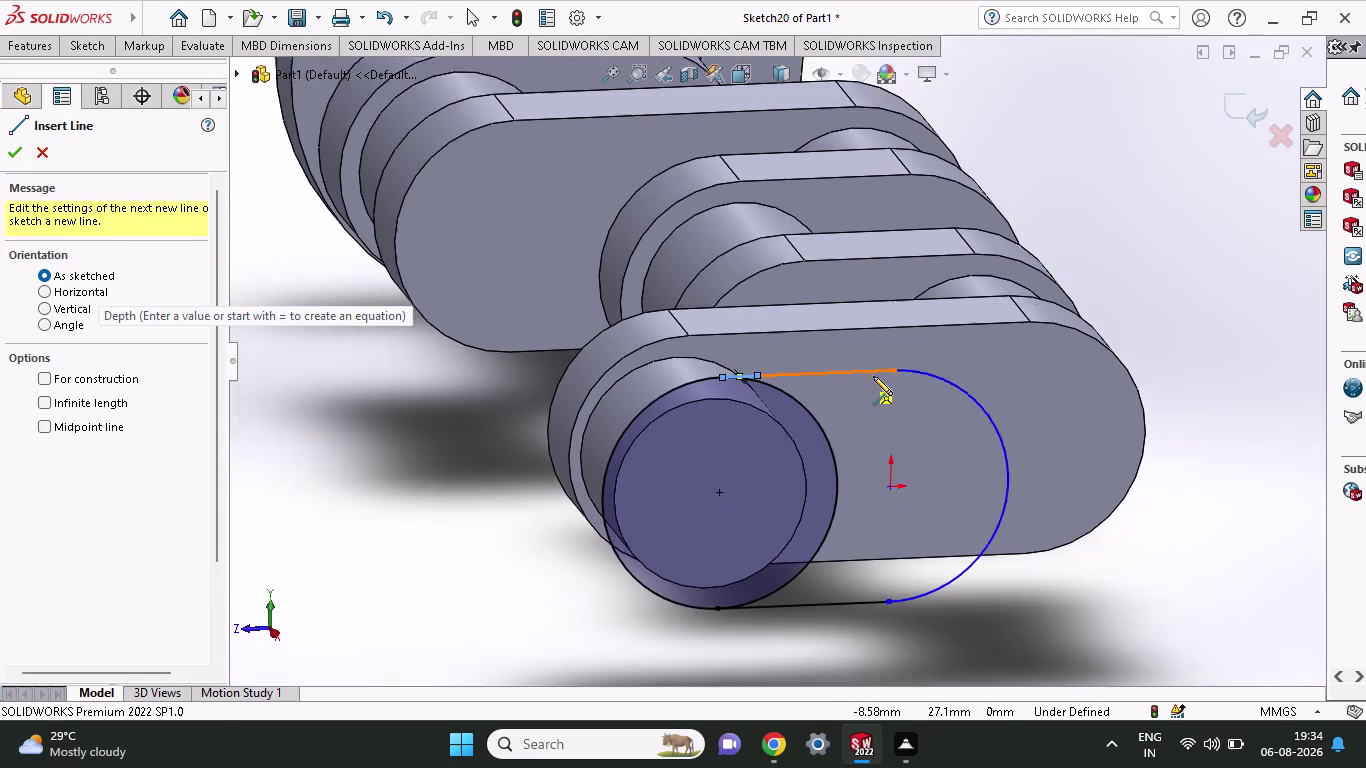
middle_drag(1013, 200, 1021, 267)
scroll(up, 3)
scroll(up, 3)
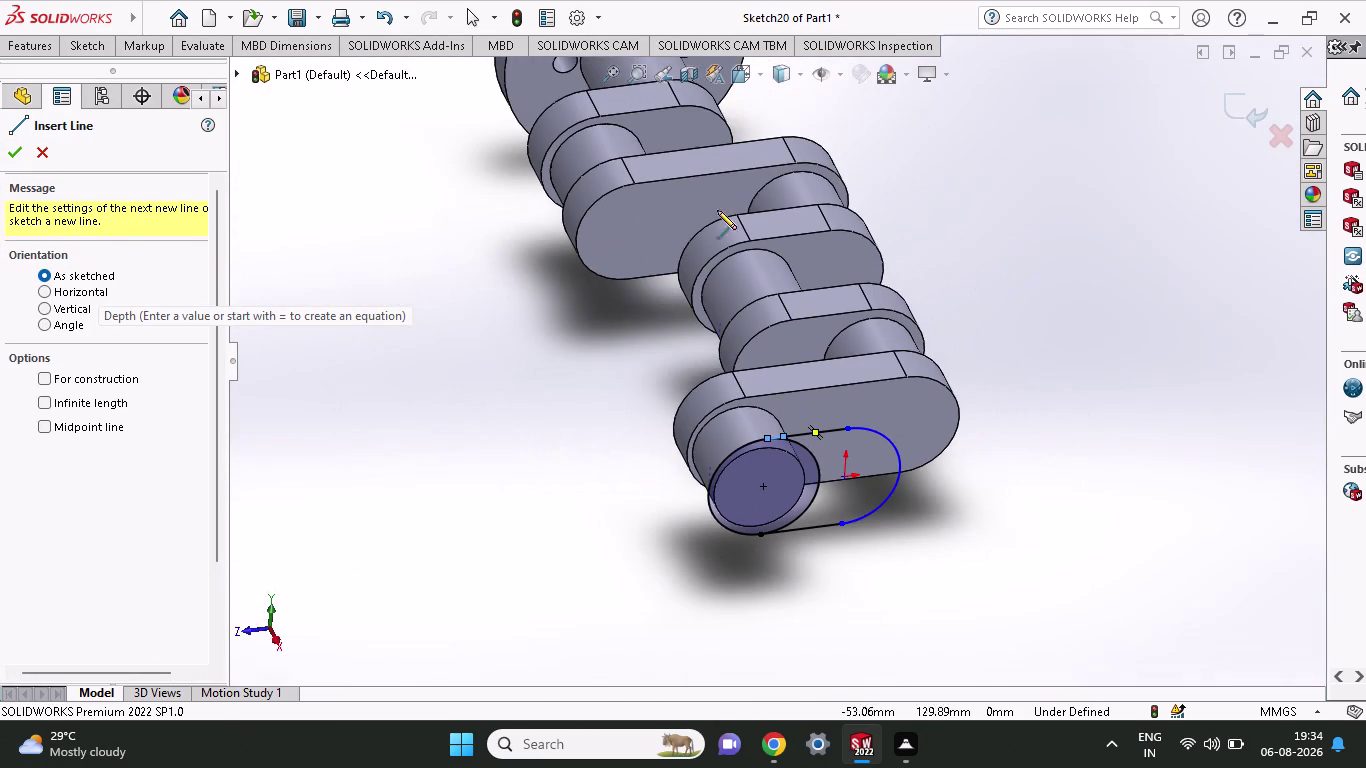
click(90, 48)
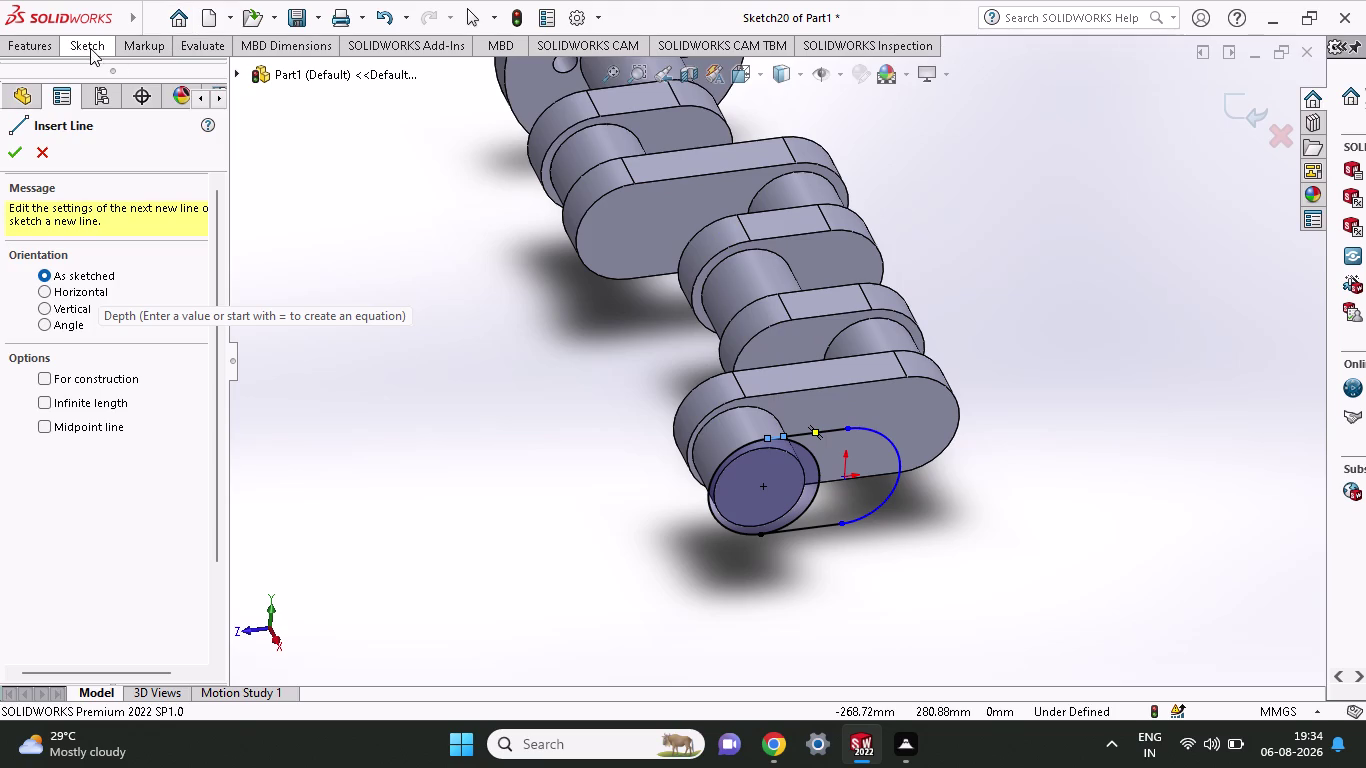
click(303, 72)
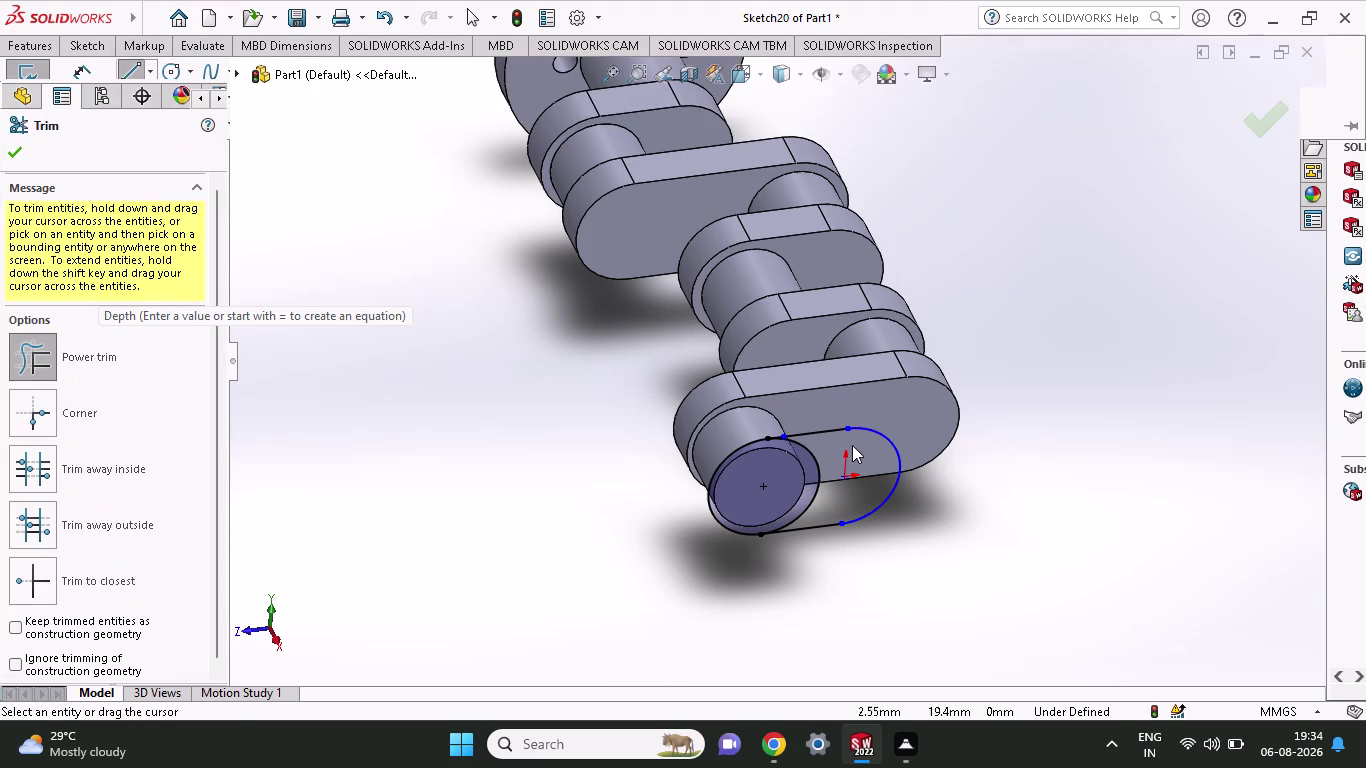
Trim the inner circle arc from Sketch20 and extrude the slot outline 22 mm.
drag(847, 455, 805, 493)
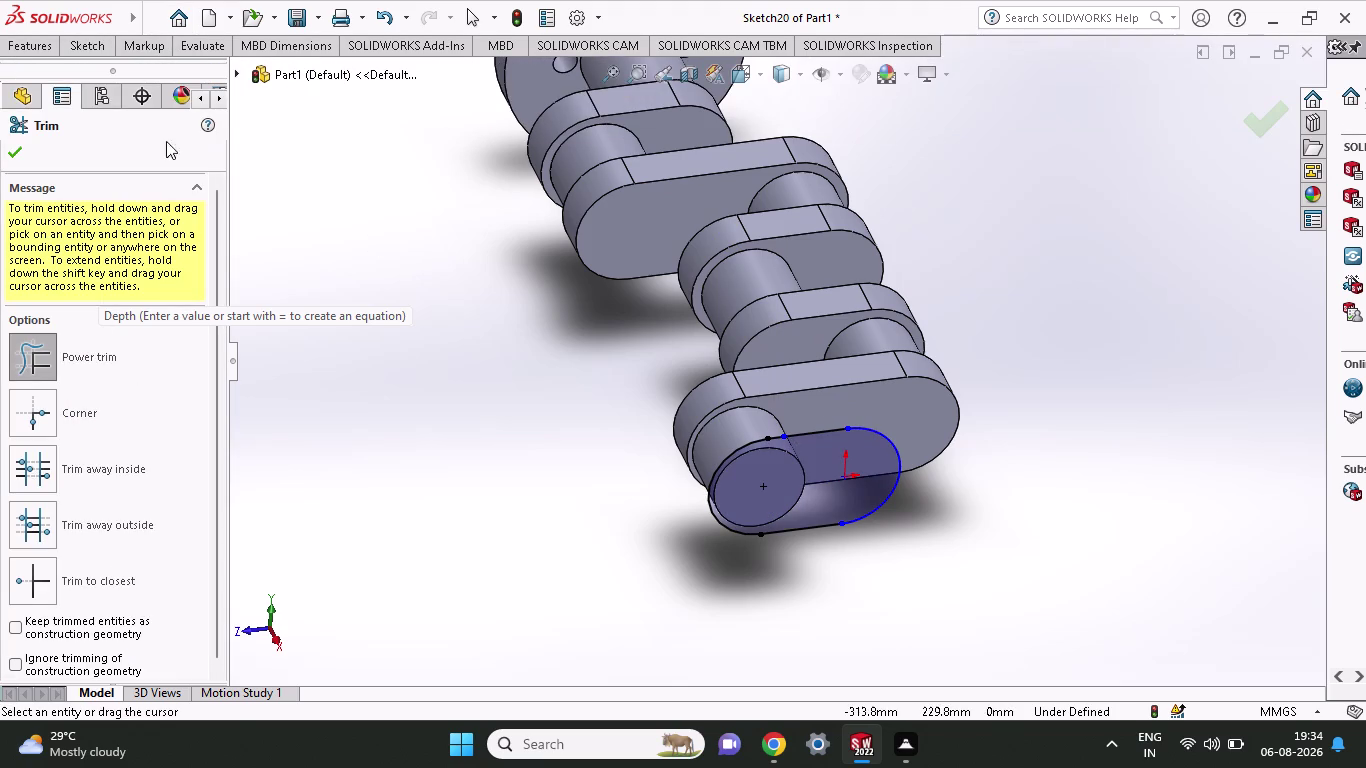
click(23, 36)
click(45, 82)
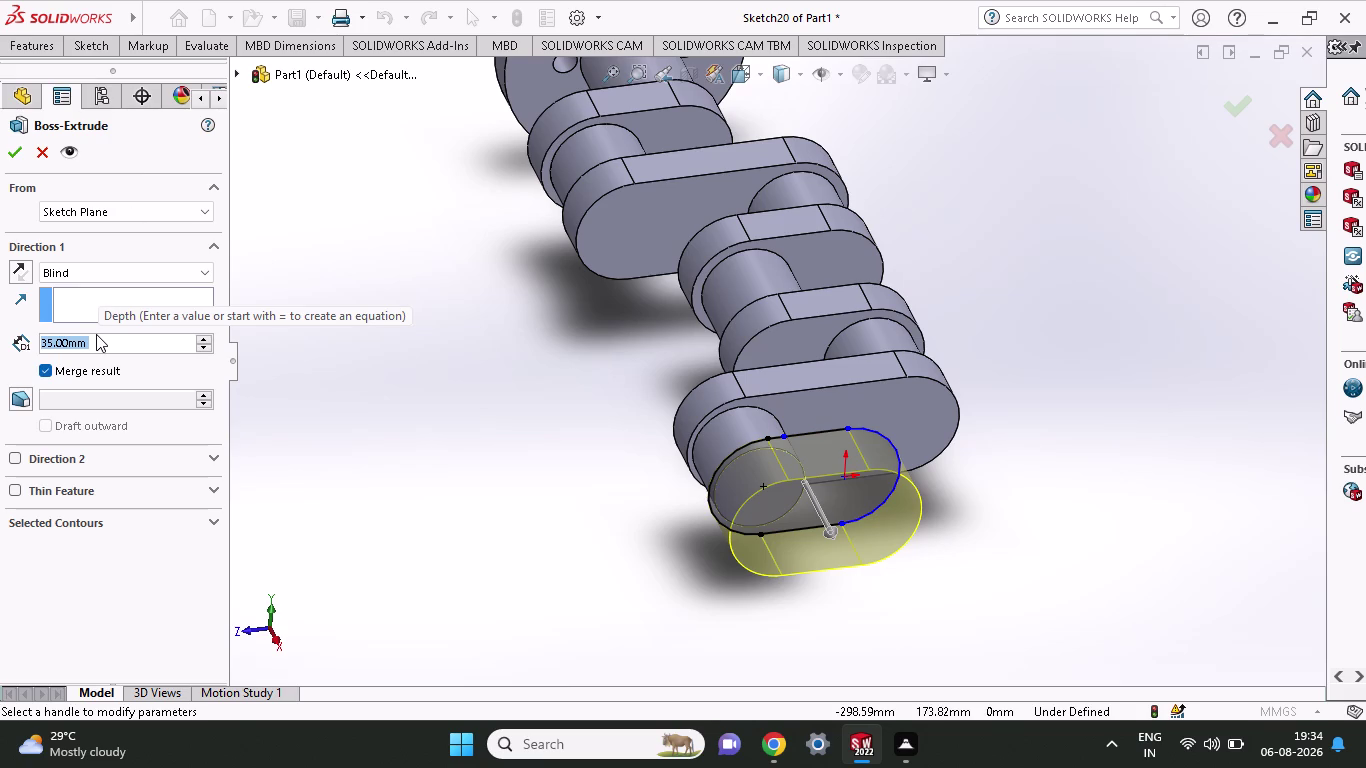
text(22)
click(14, 150)
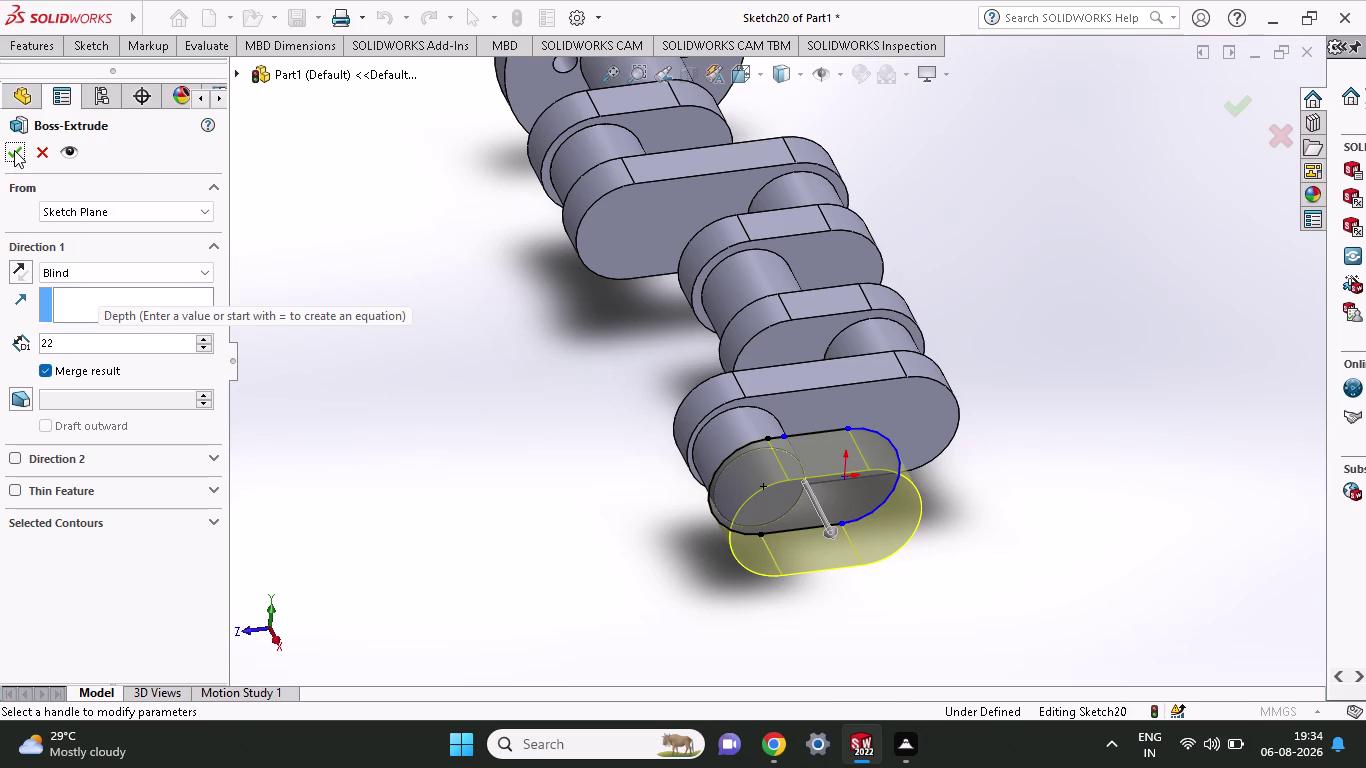
click(14, 150)
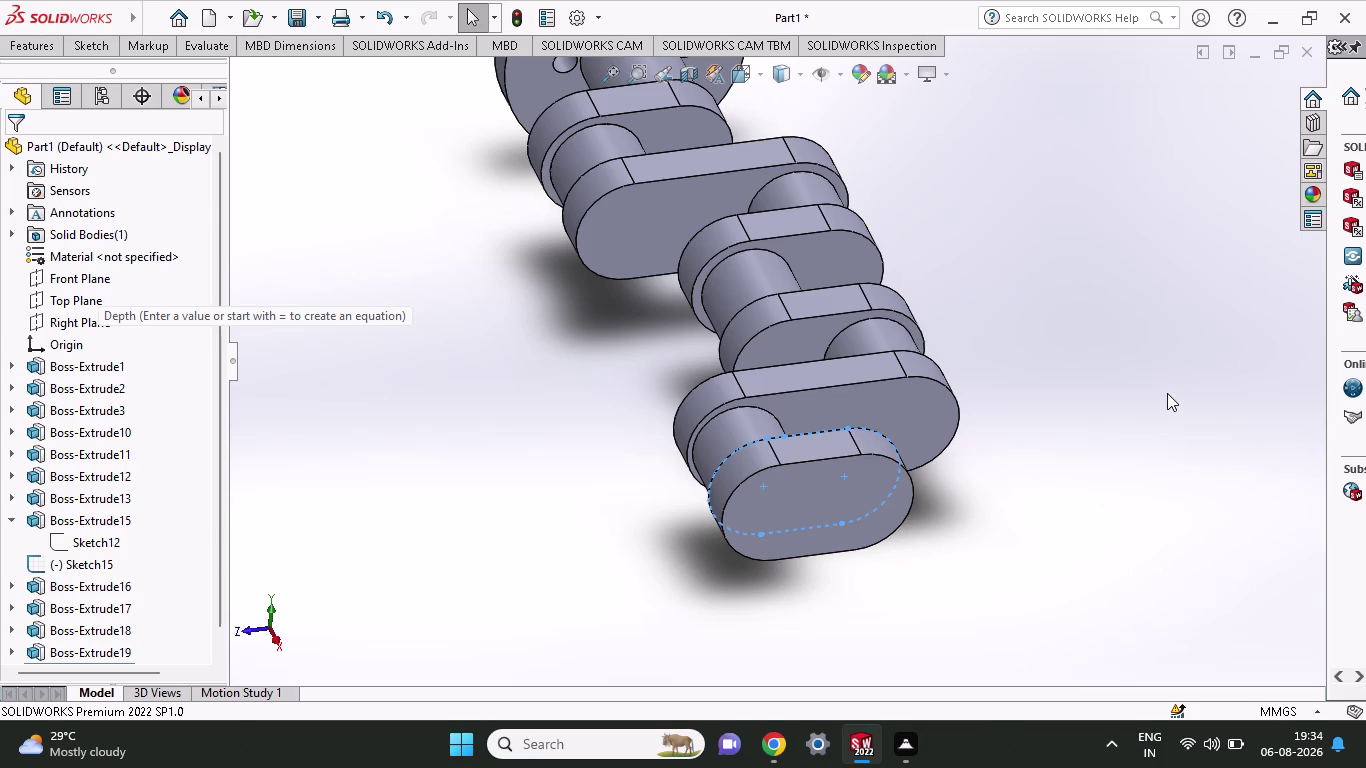
Start a sketch on the new web's end face and draw a circle centred on the origin.
middle_drag(1165, 393, 1148, 476)
scroll(up, 3)
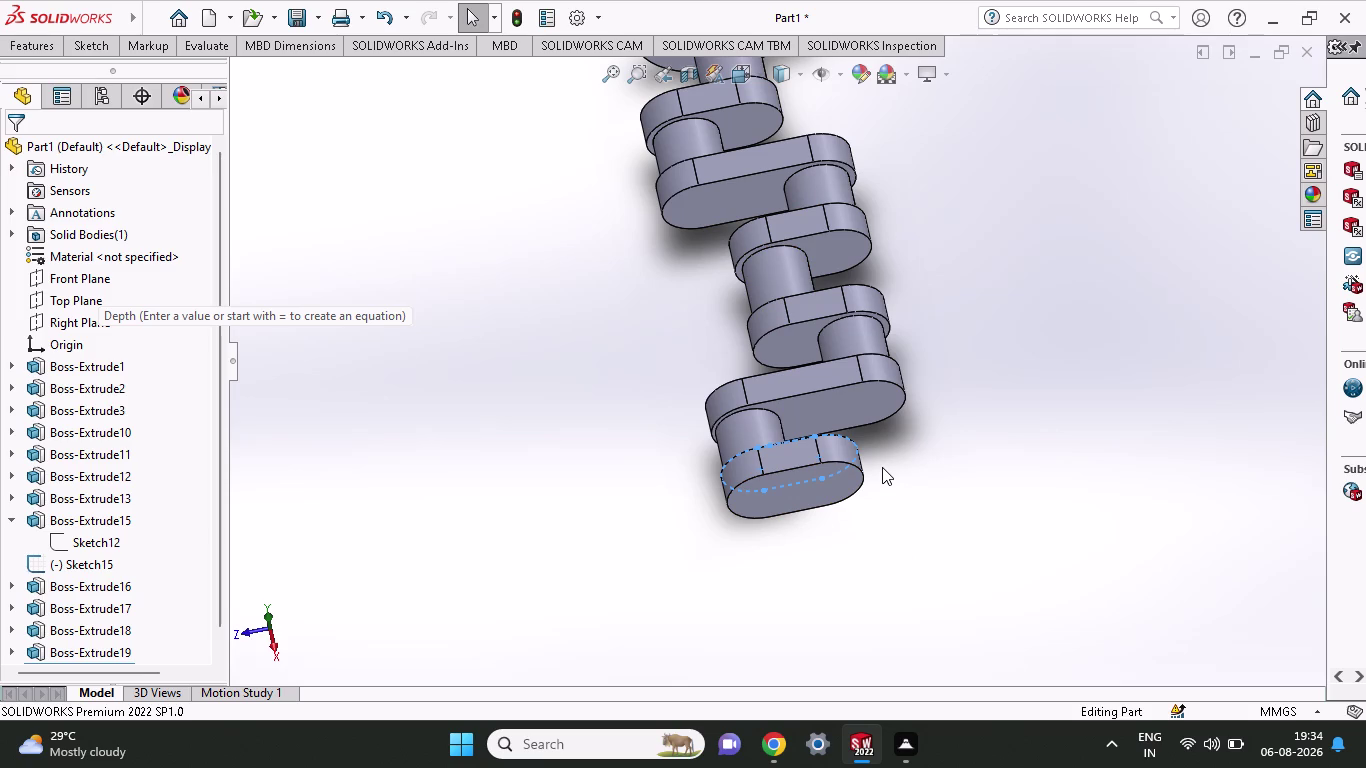
scroll(up, 3)
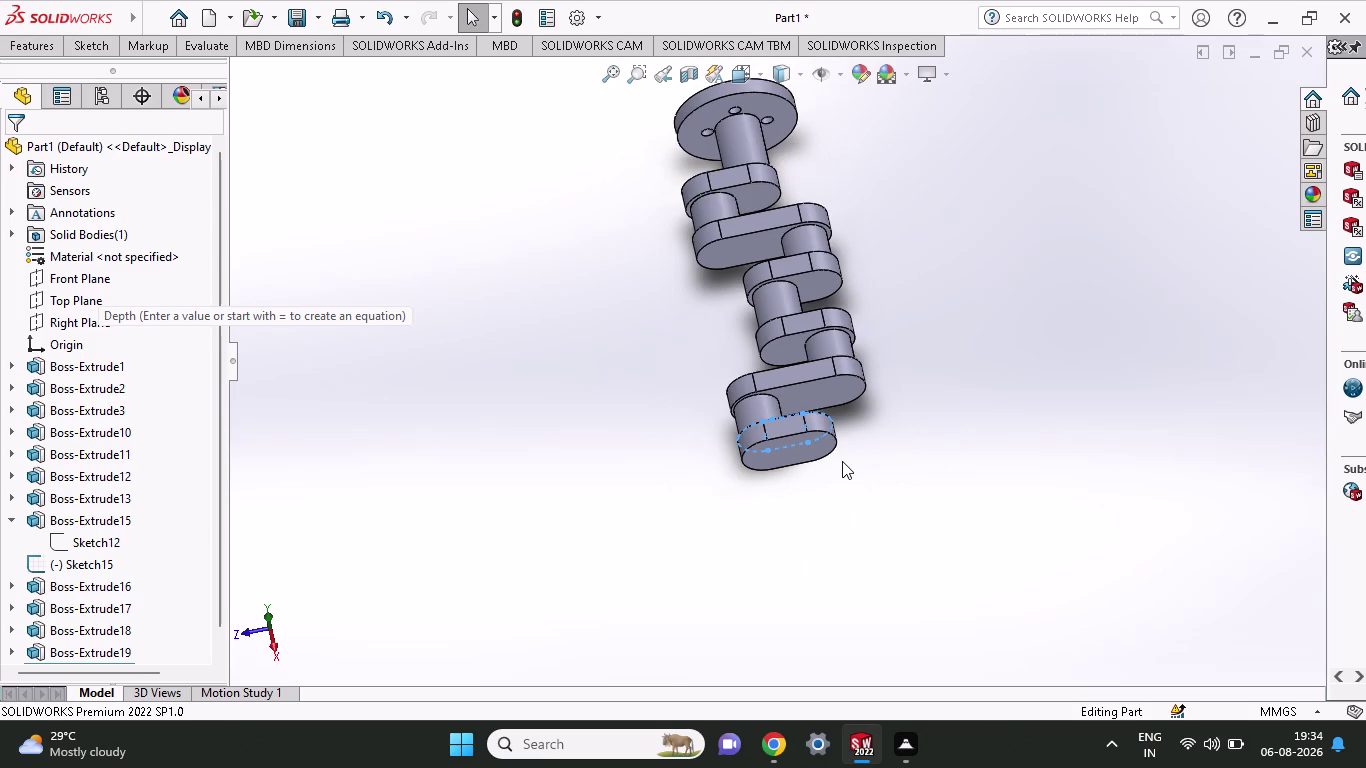
click(792, 450)
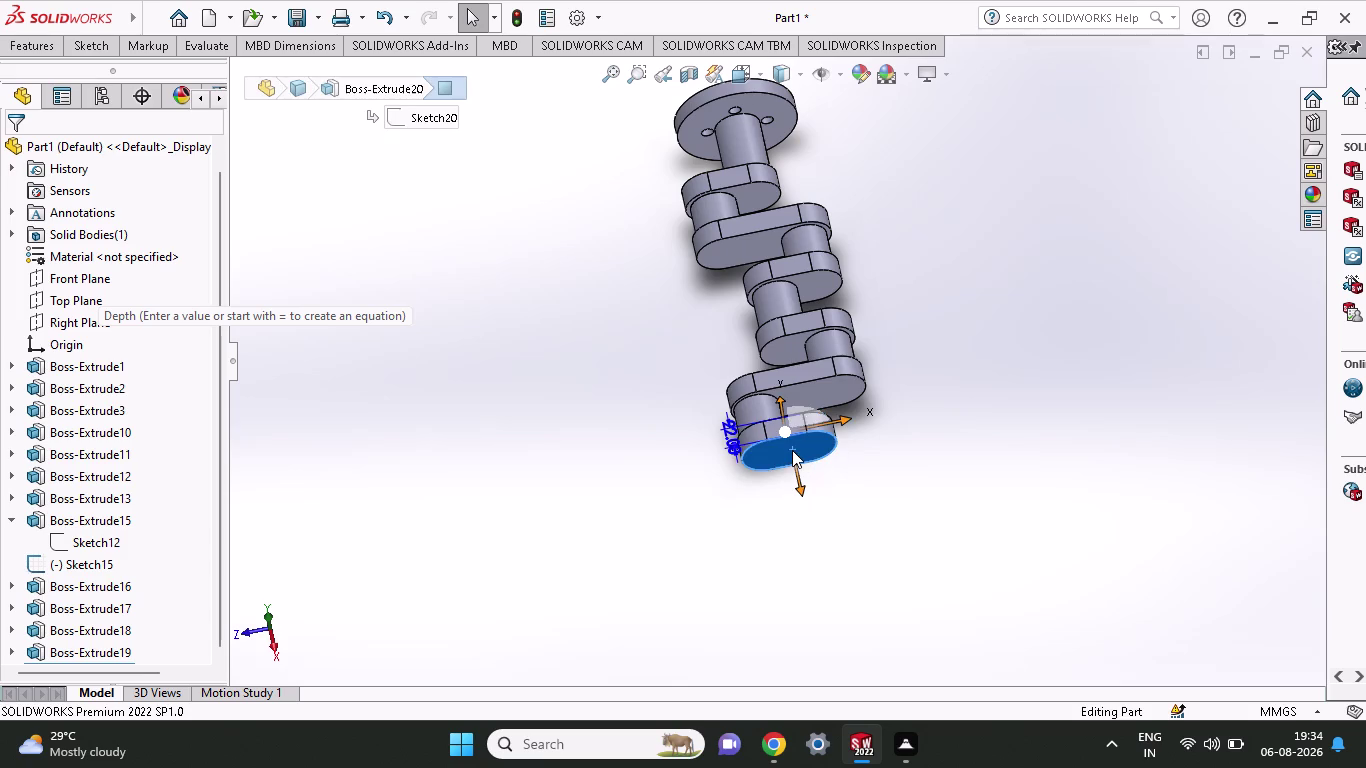
click(85, 42)
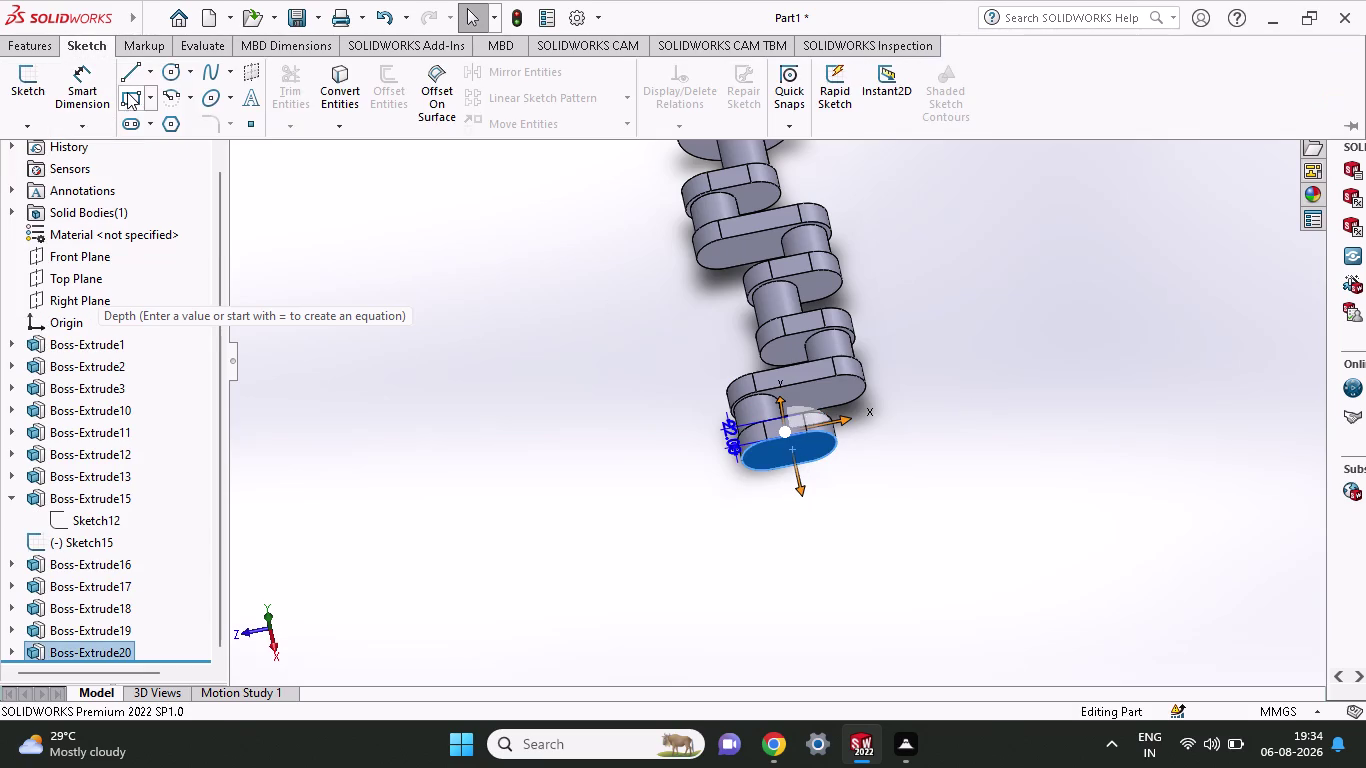
click(178, 76)
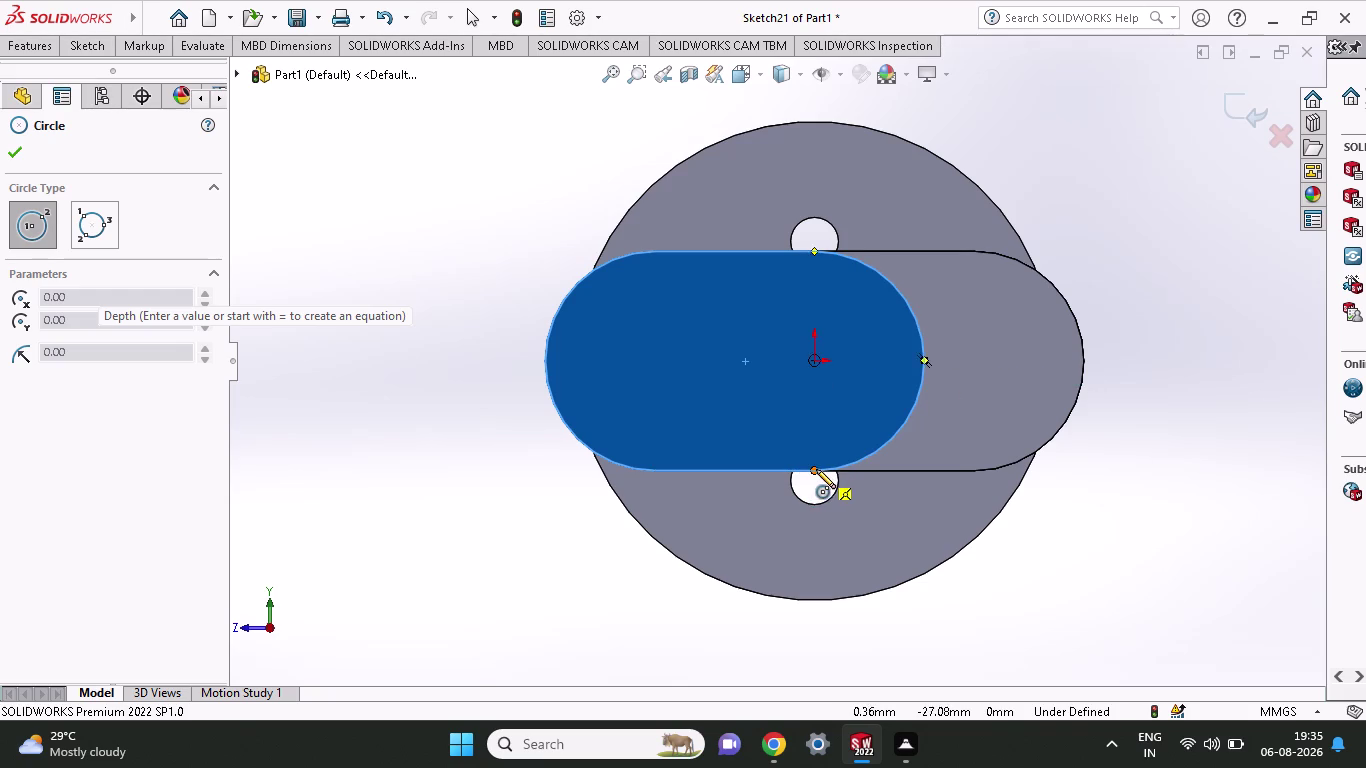
click(814, 359)
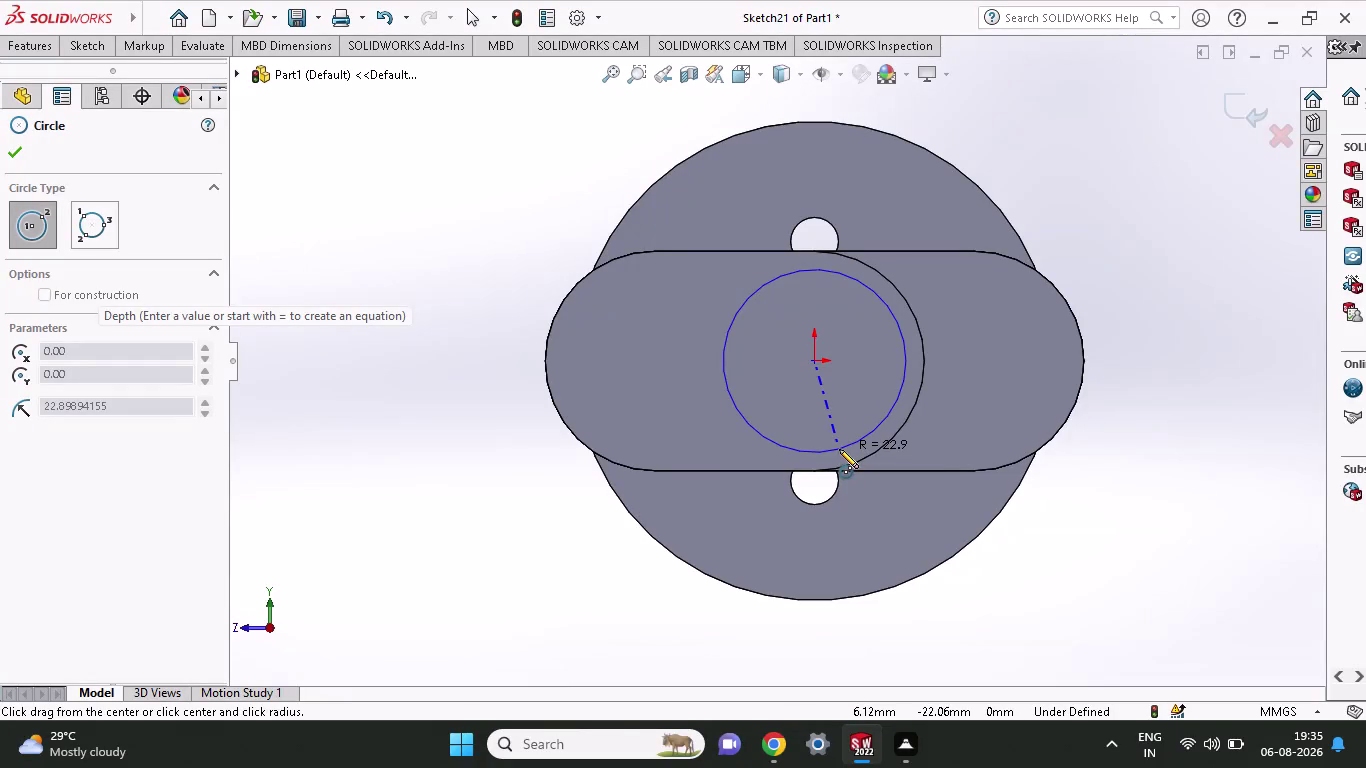
click(839, 449)
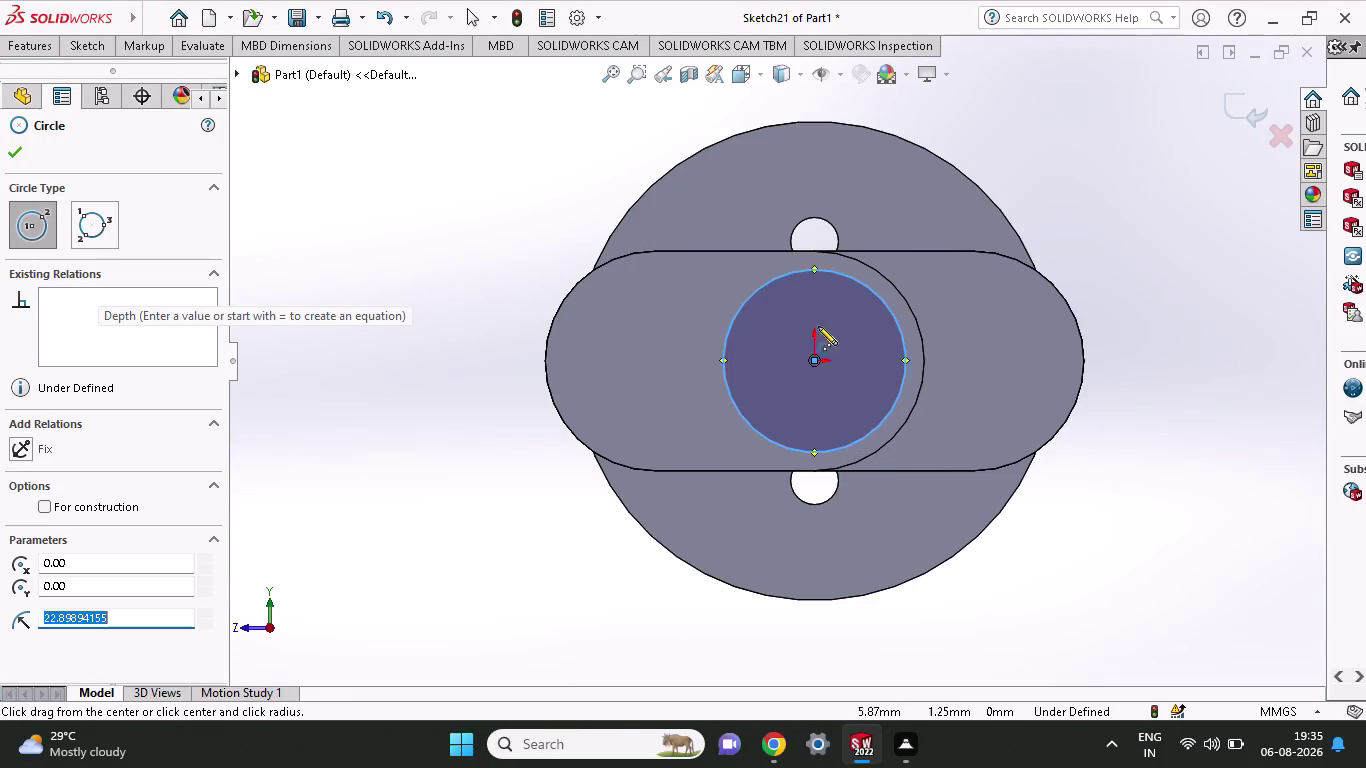
Start Extruded Boss/Base, cancel it, and pick the circle for a Smart Dimension.
click(36, 50)
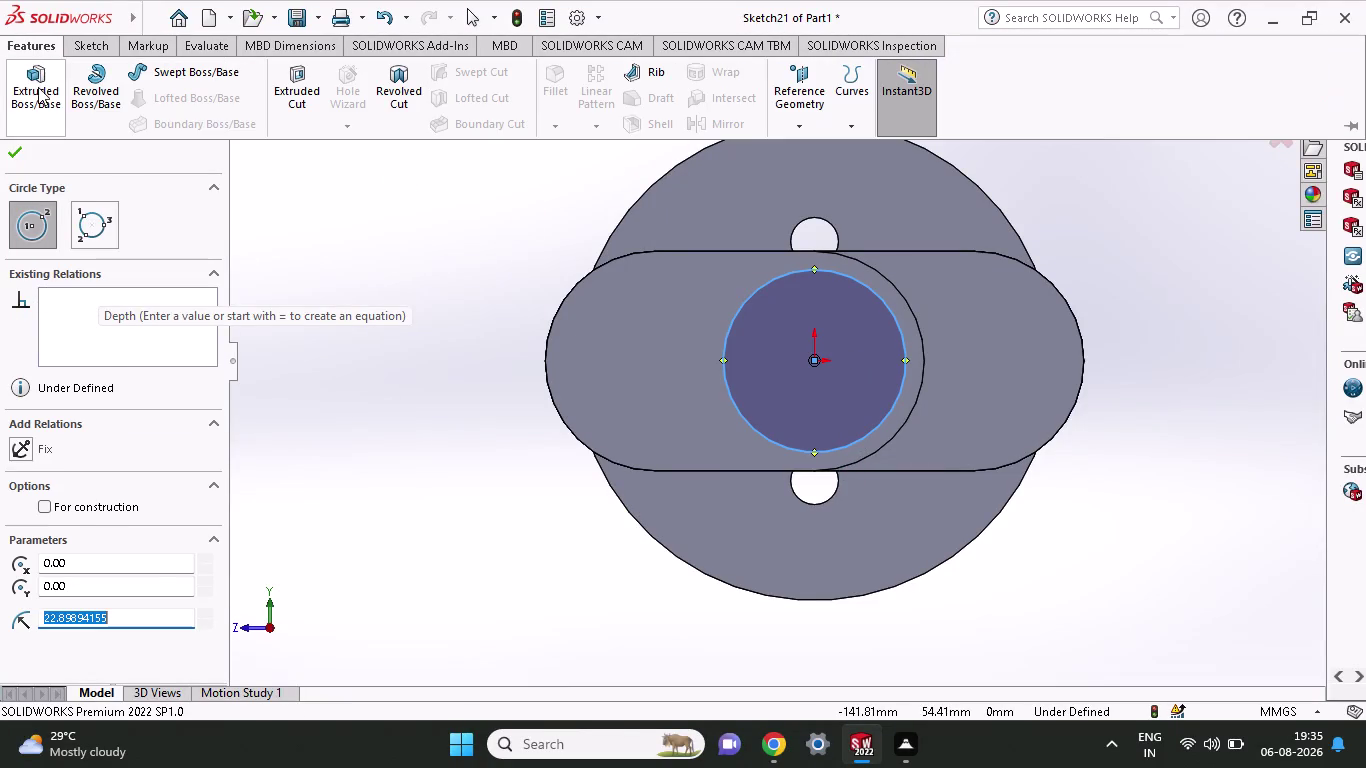
click(38, 87)
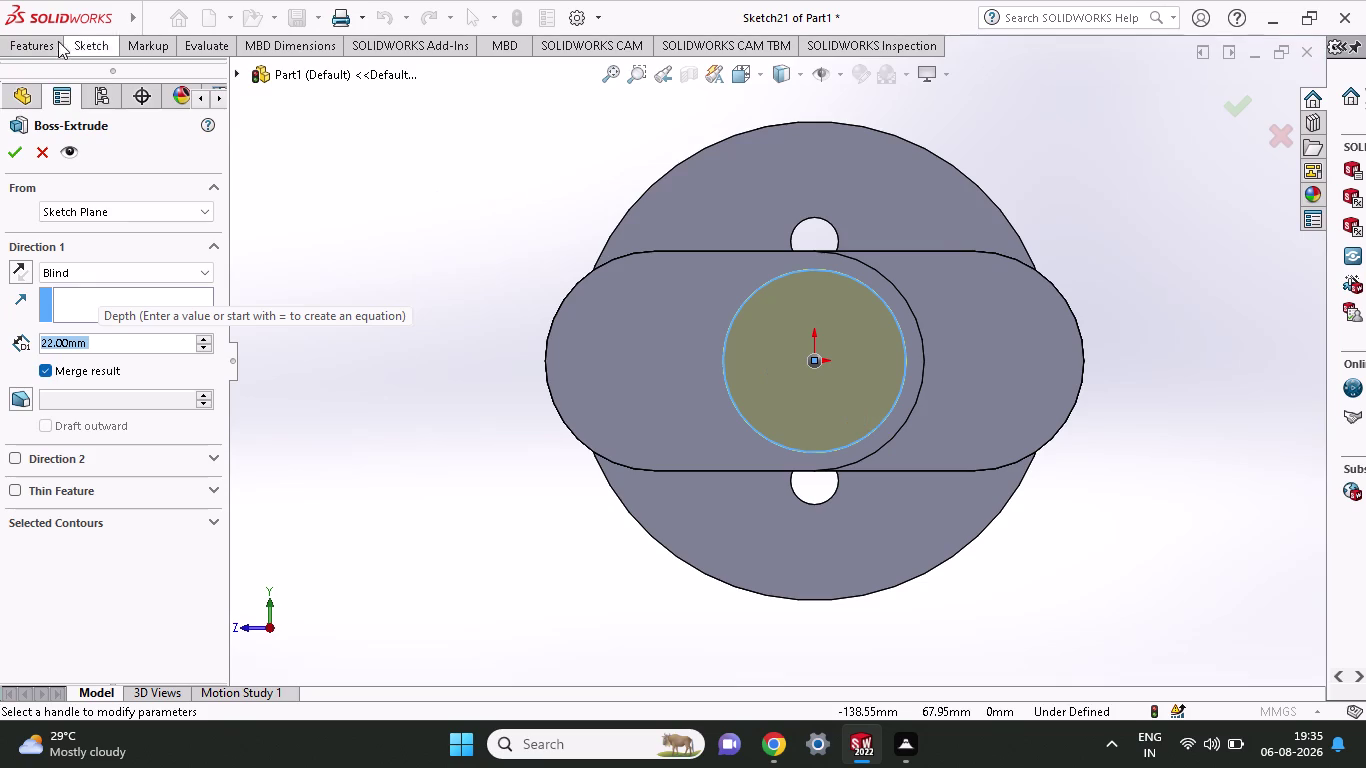
click(72, 43)
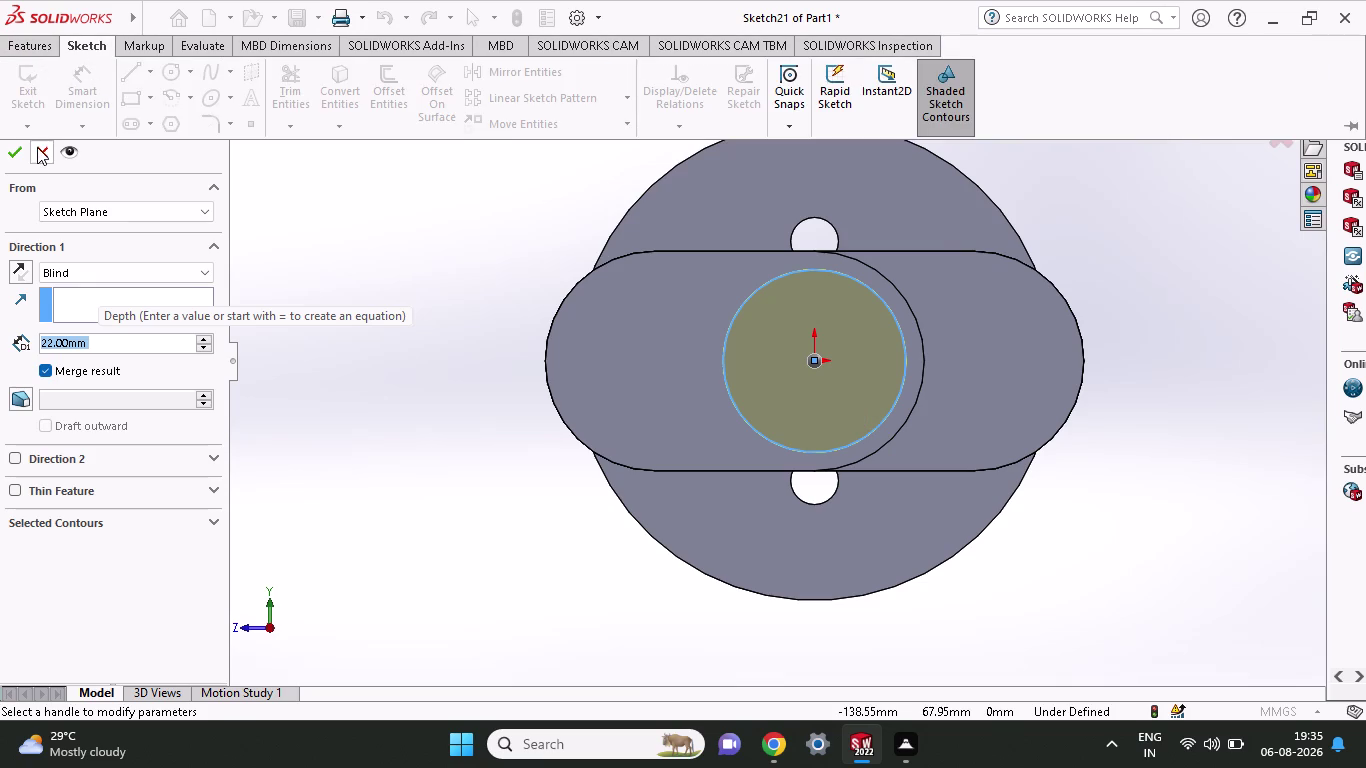
click(35, 150)
click(78, 51)
click(71, 85)
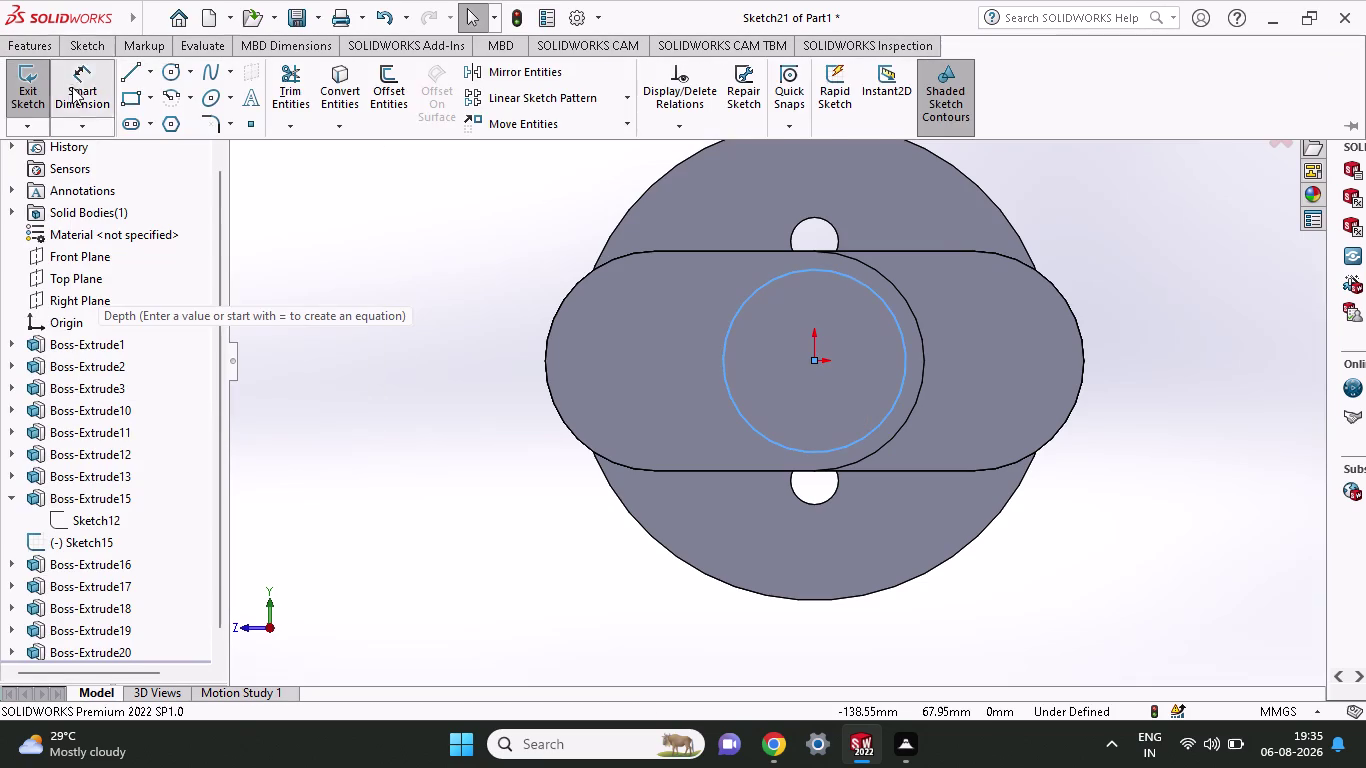
click(865, 432)
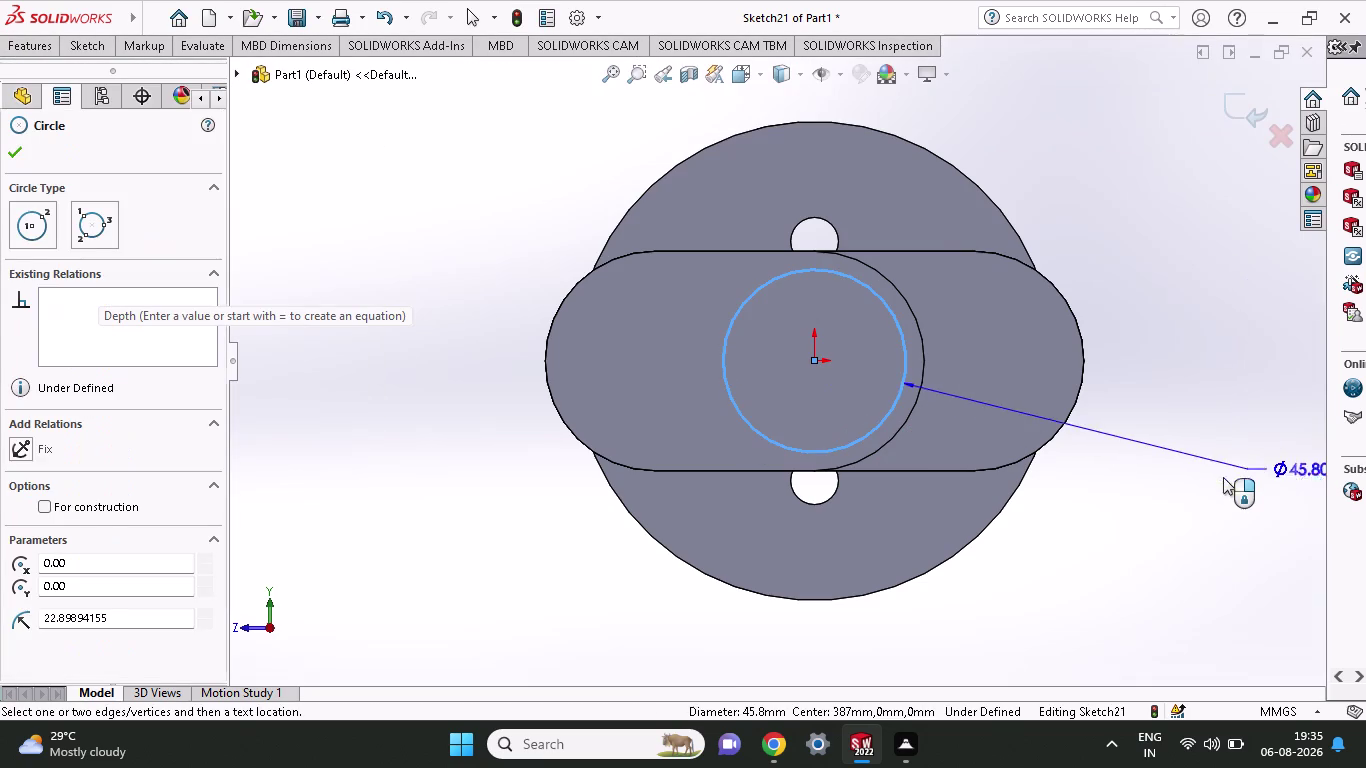
Set the origin circle's diameter dimension to 45 mm, correcting a mistyped value.
click(1219, 477)
text(2)
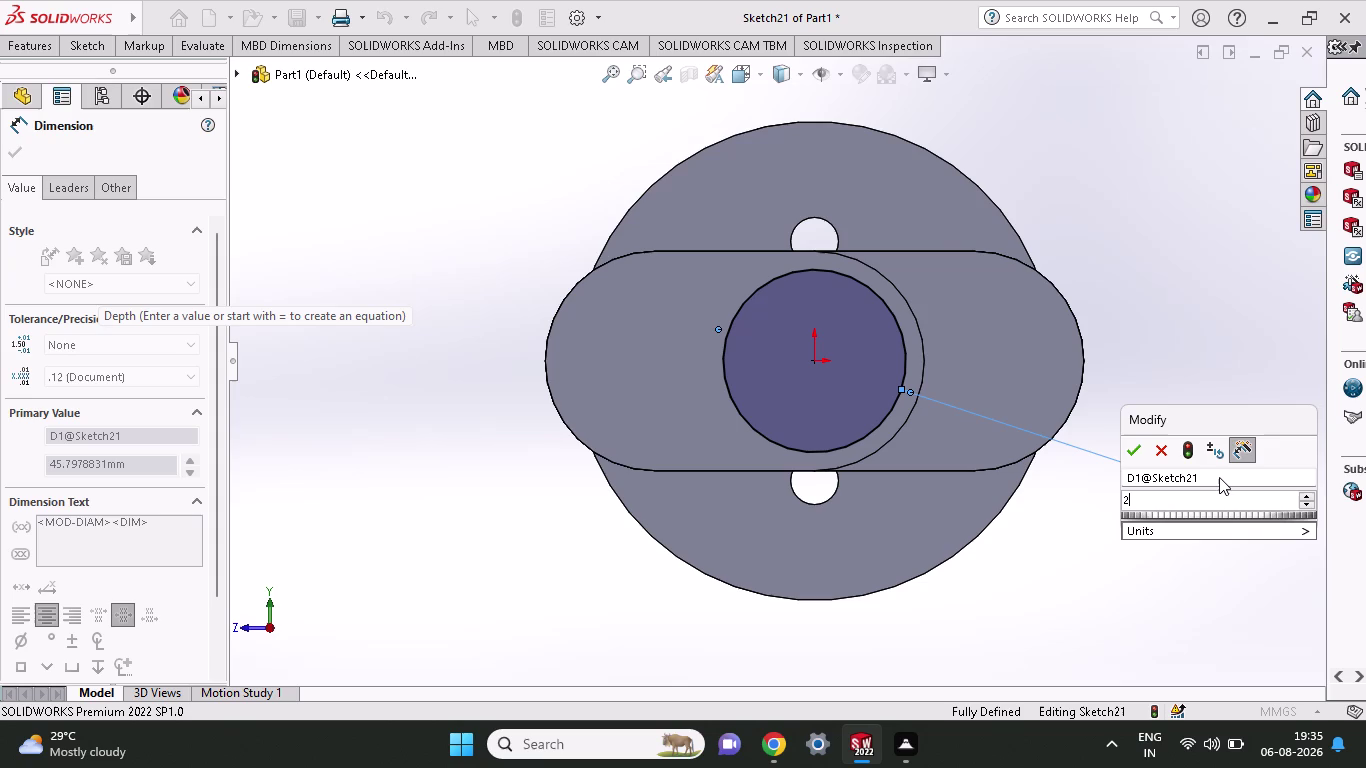
text(2)
key(BackSpace)
key(BackSpace)
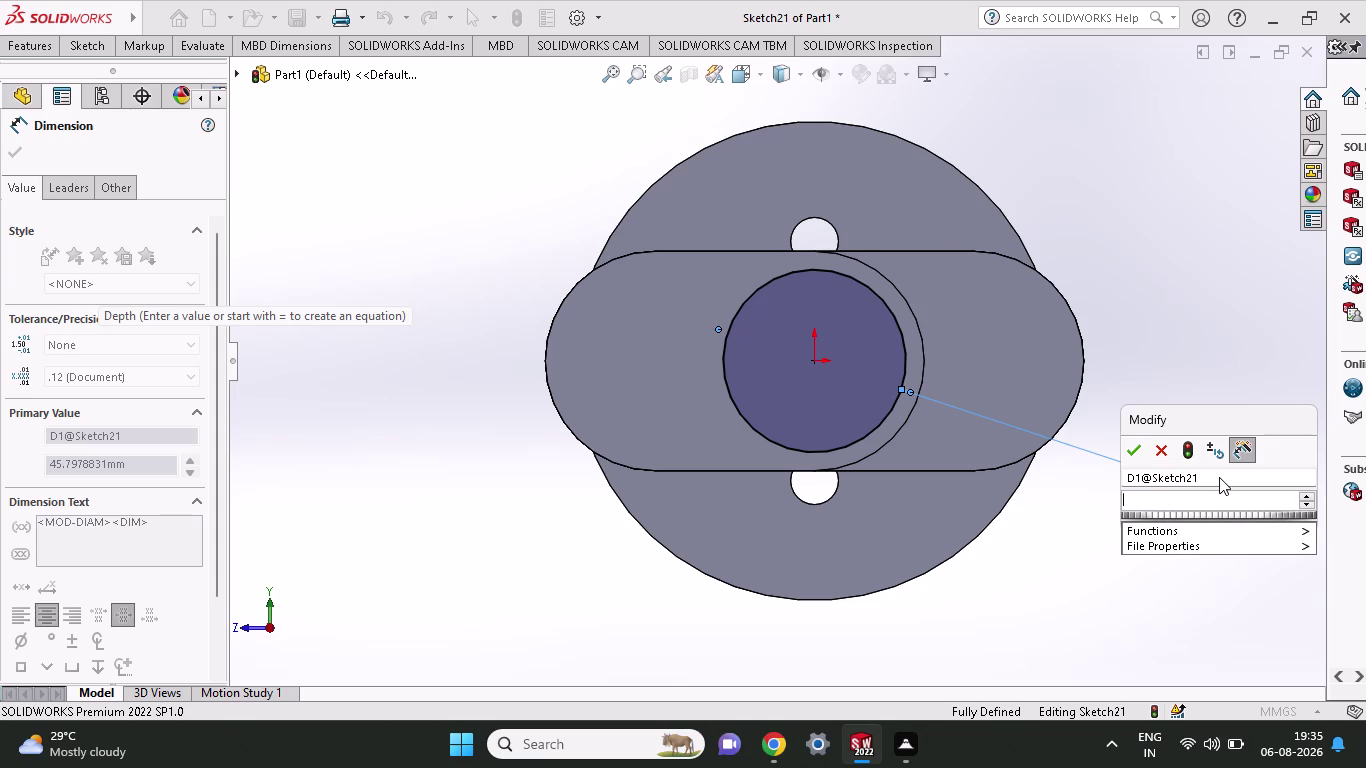
text(45)
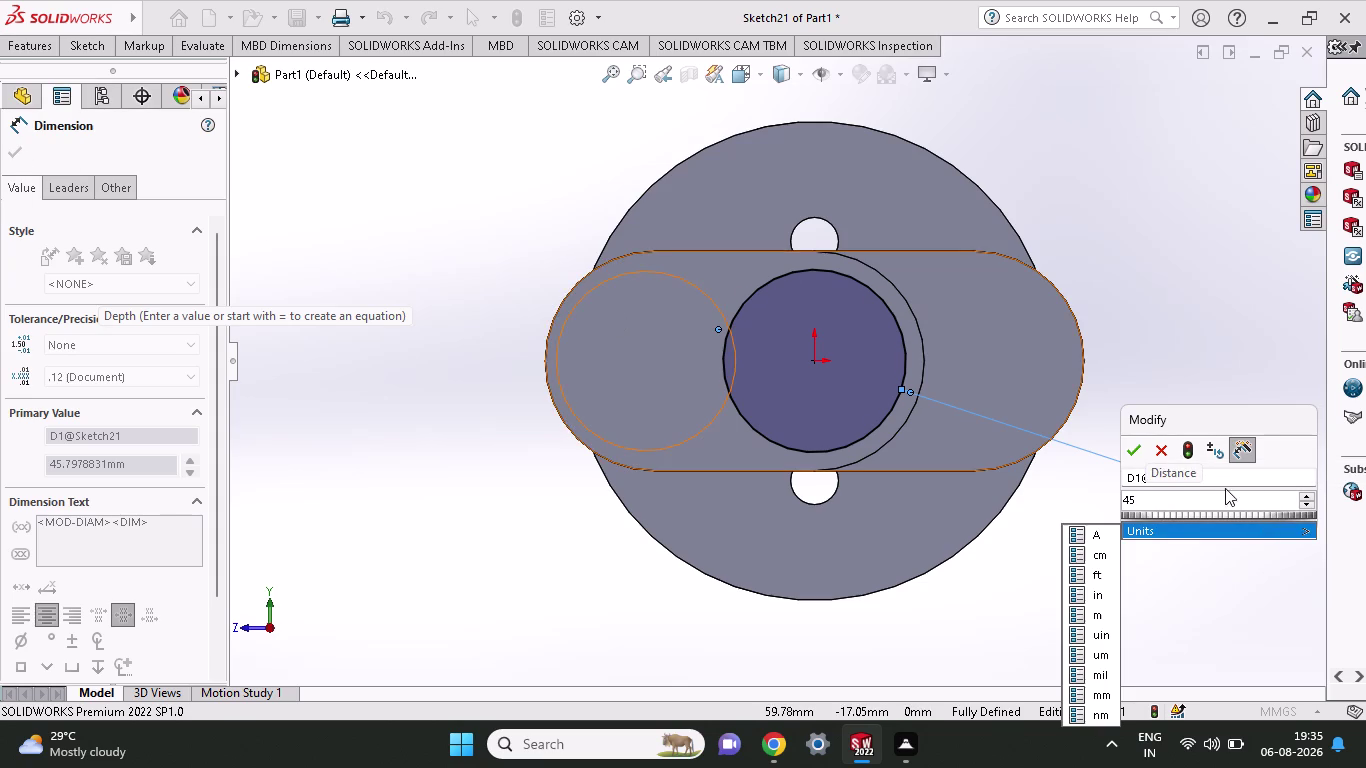
click(1131, 451)
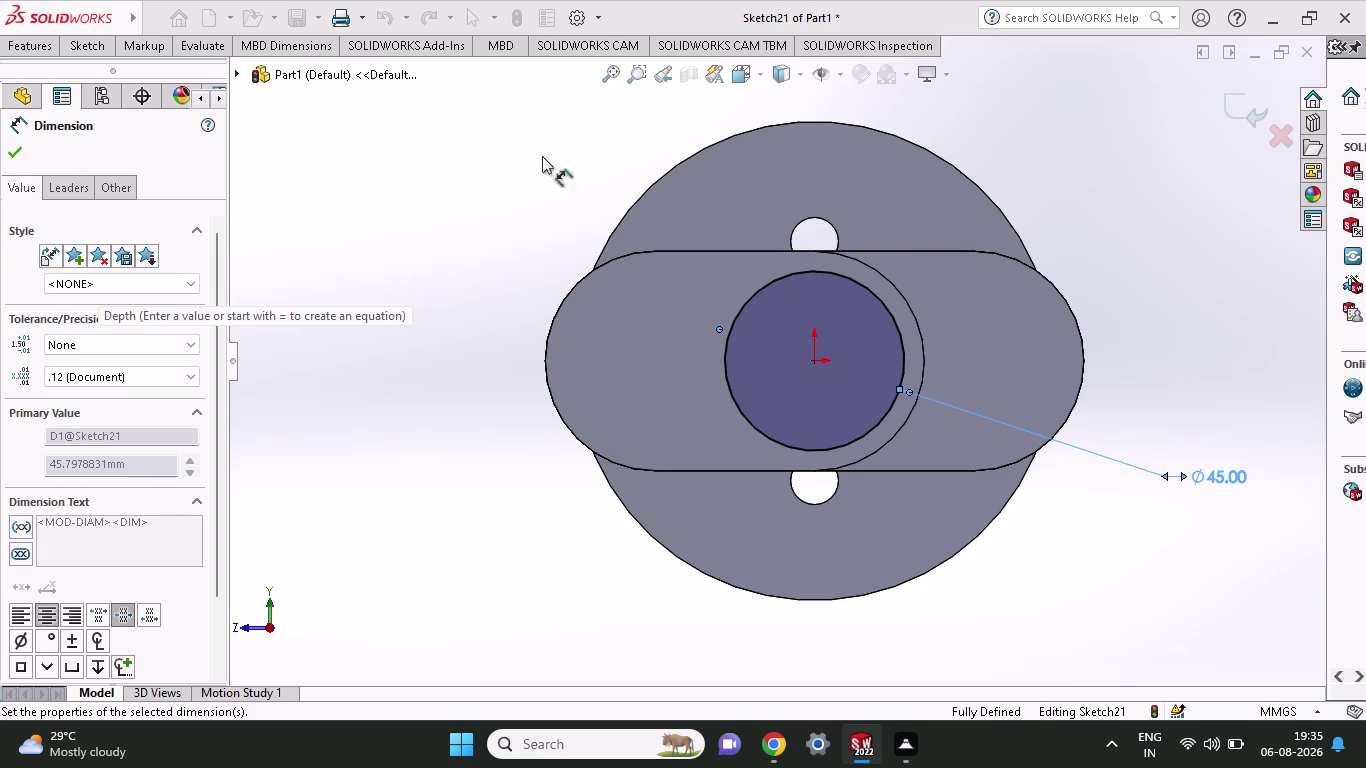
click(36, 40)
click(47, 73)
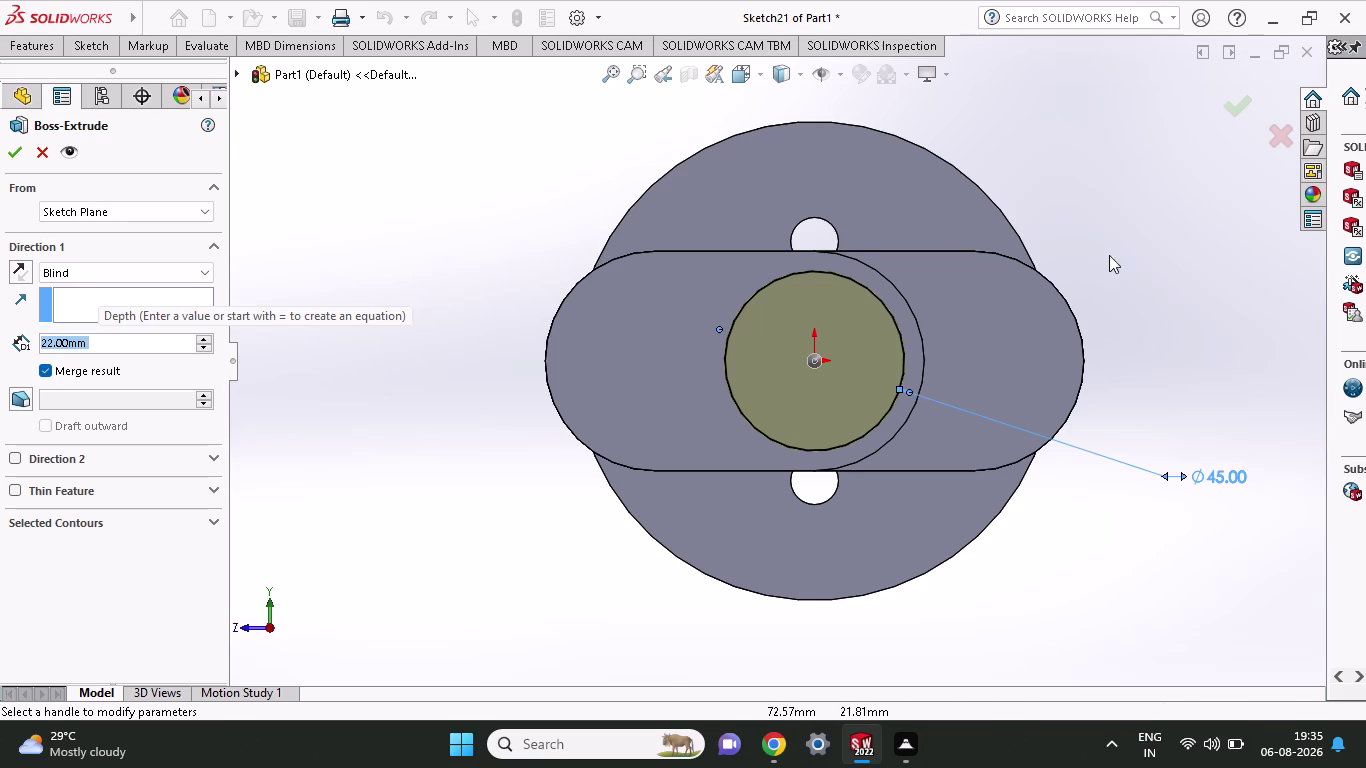
Extrude the 45 mm circle 46 mm using the Blind depth expression 166-100-20.
middle_drag(1113, 237, 1124, 298)
scroll(up, 3)
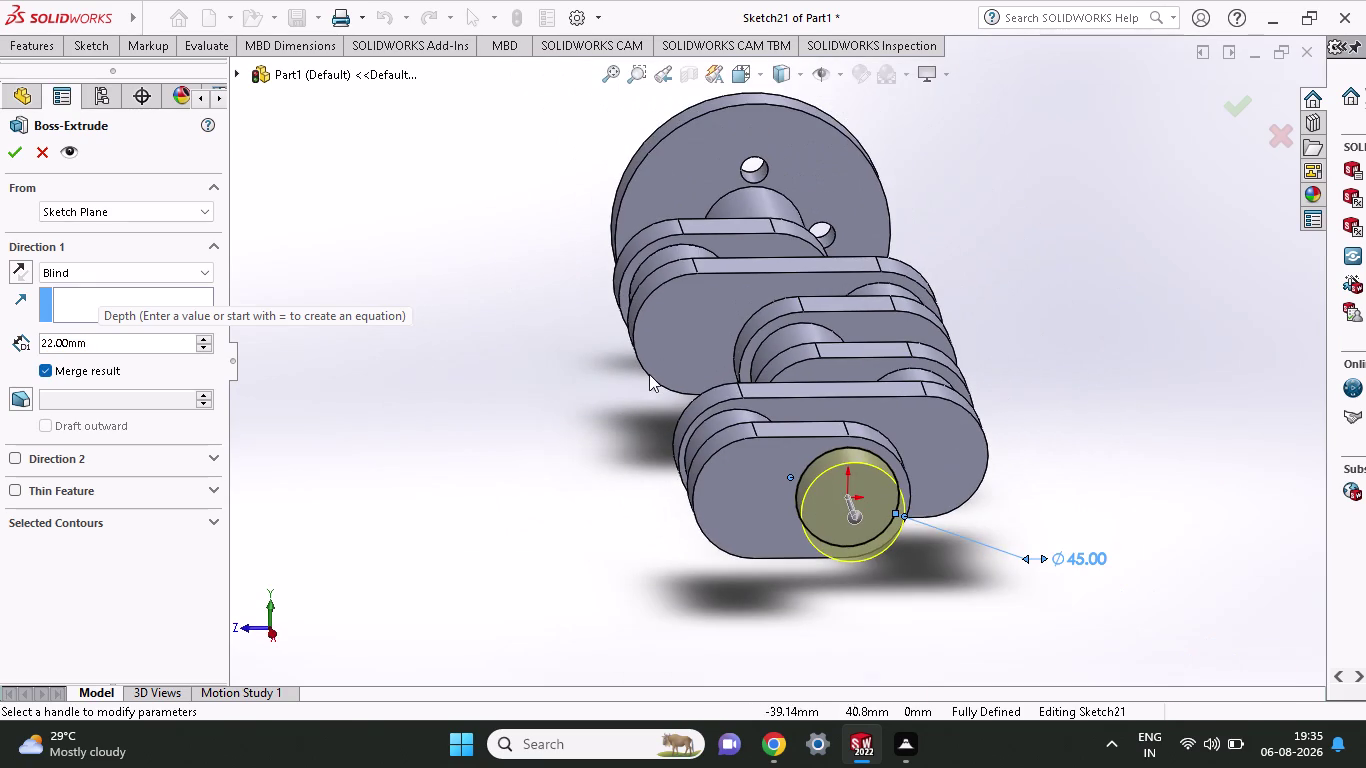
drag(106, 337, 0, 351)
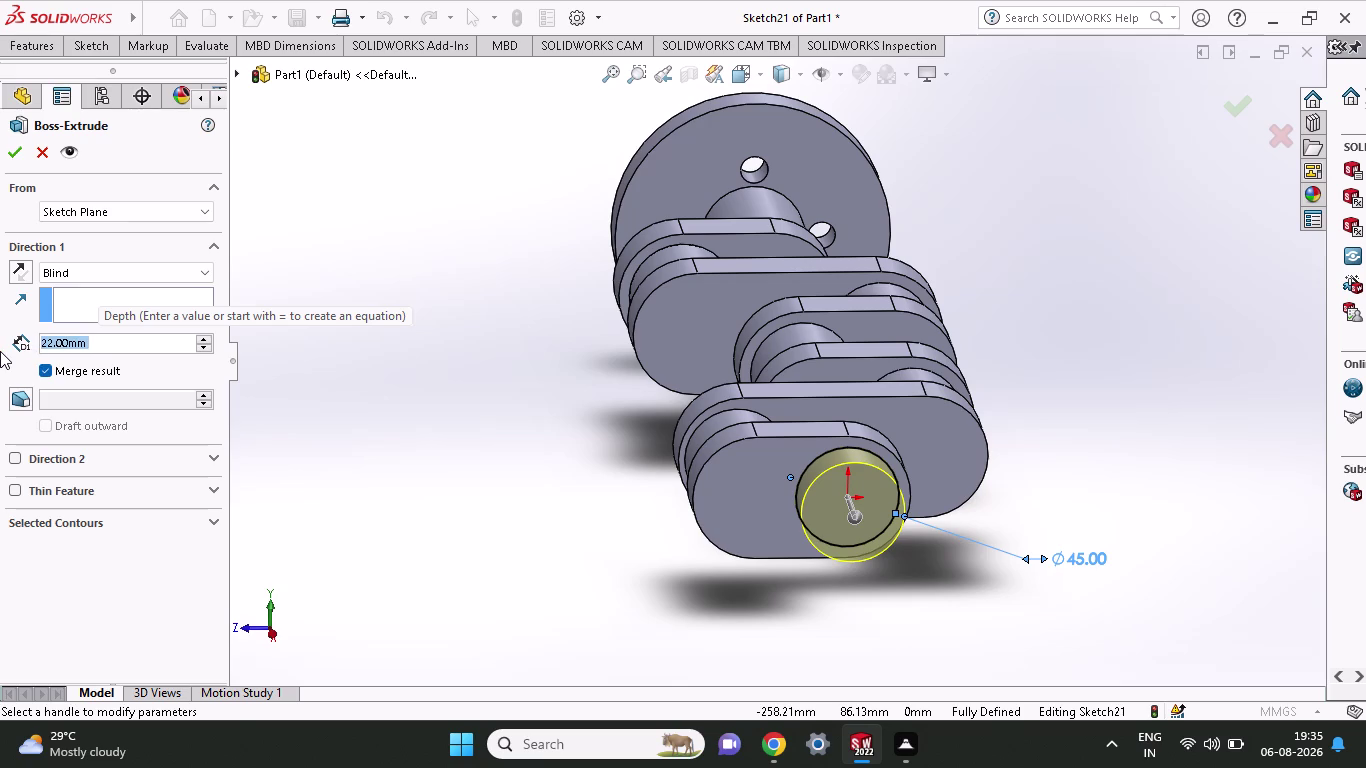
text(166)
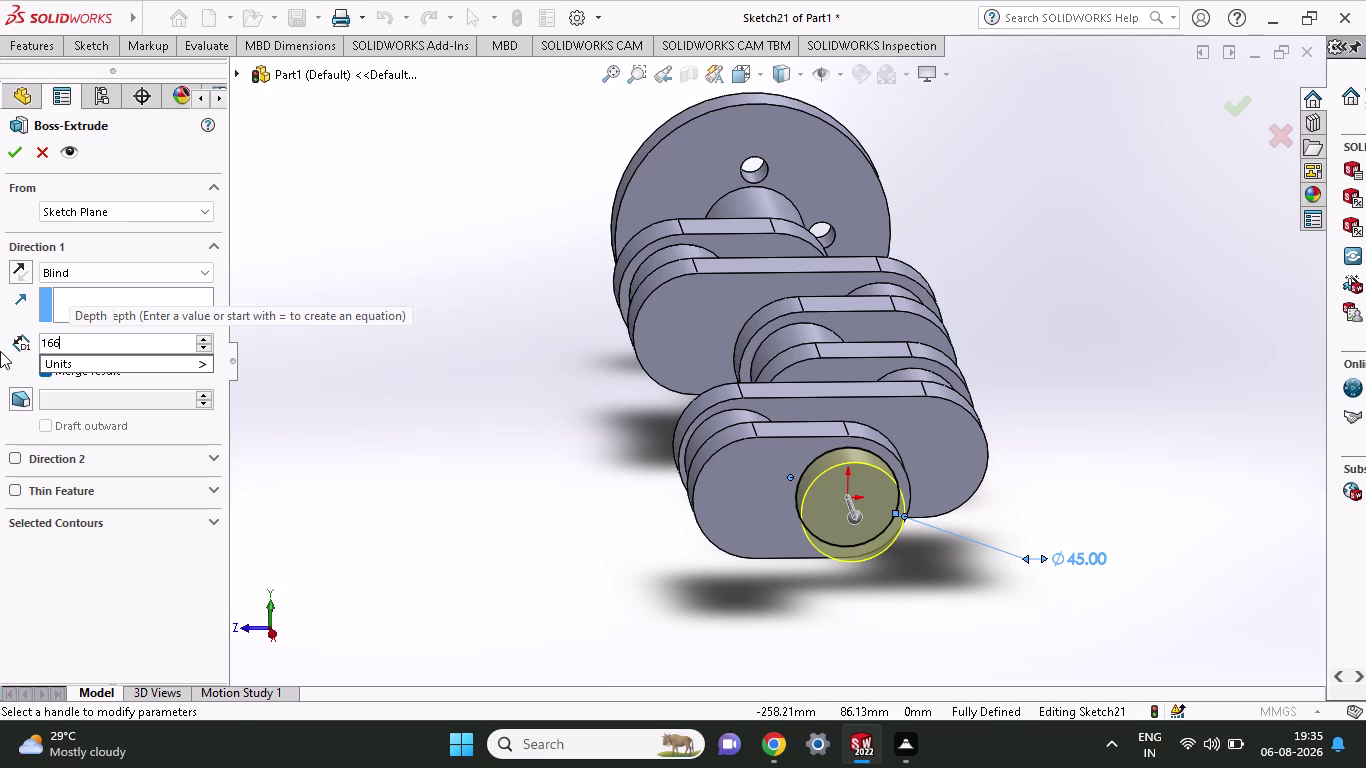
key(minus)
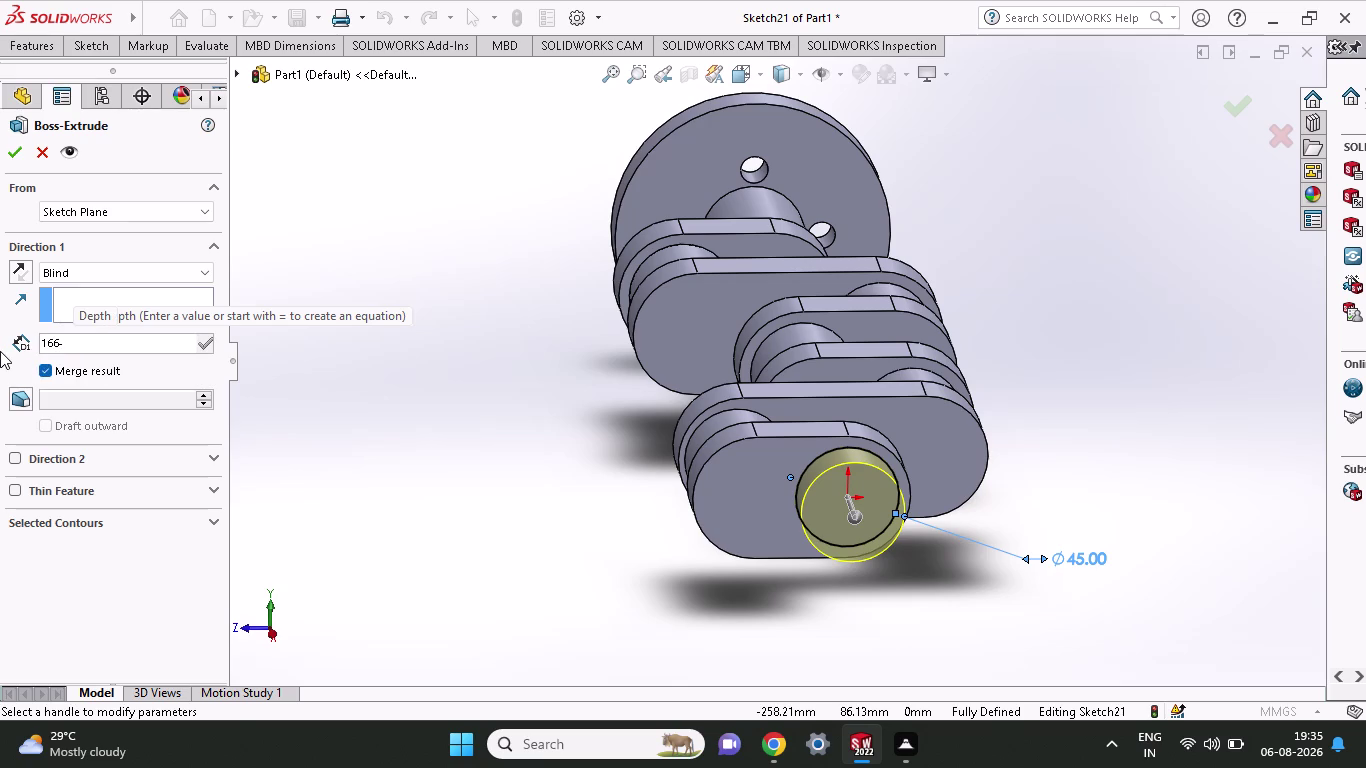
text(100)
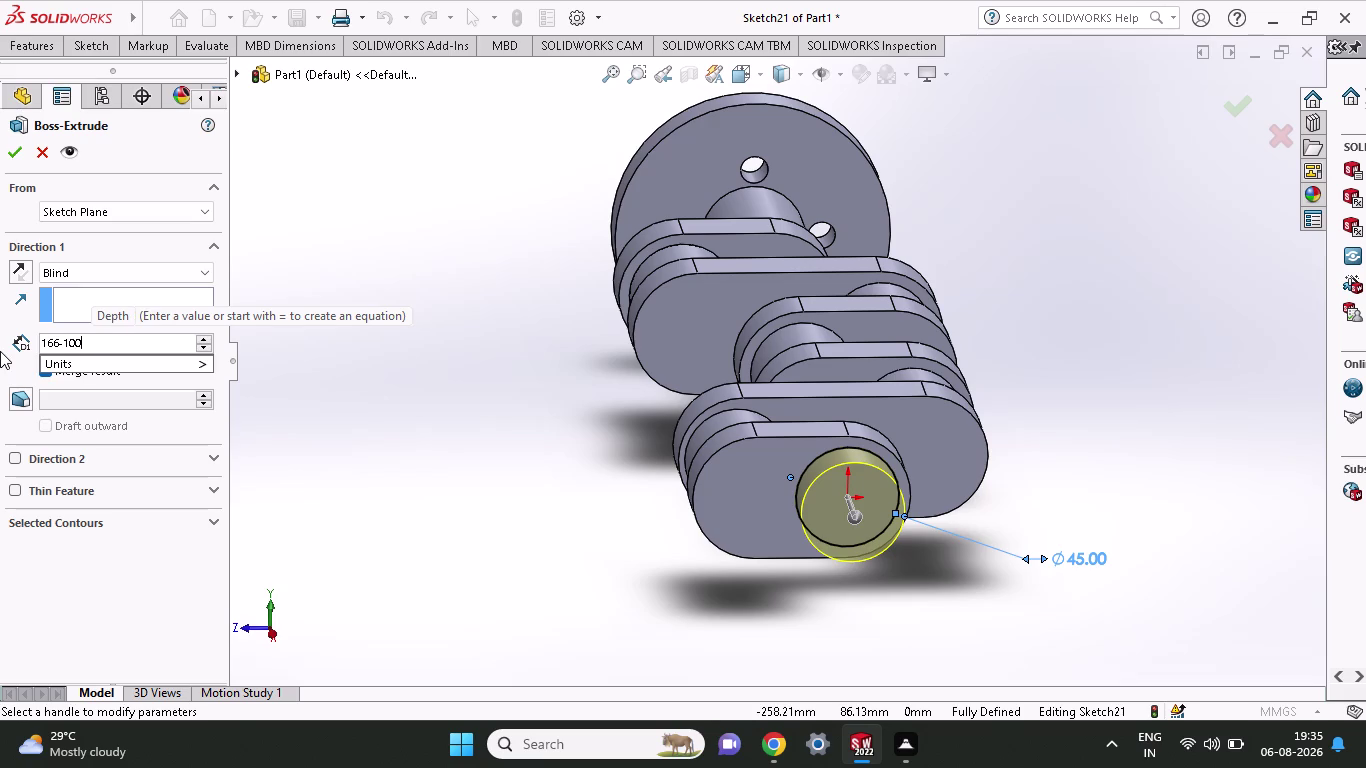
key(minus)
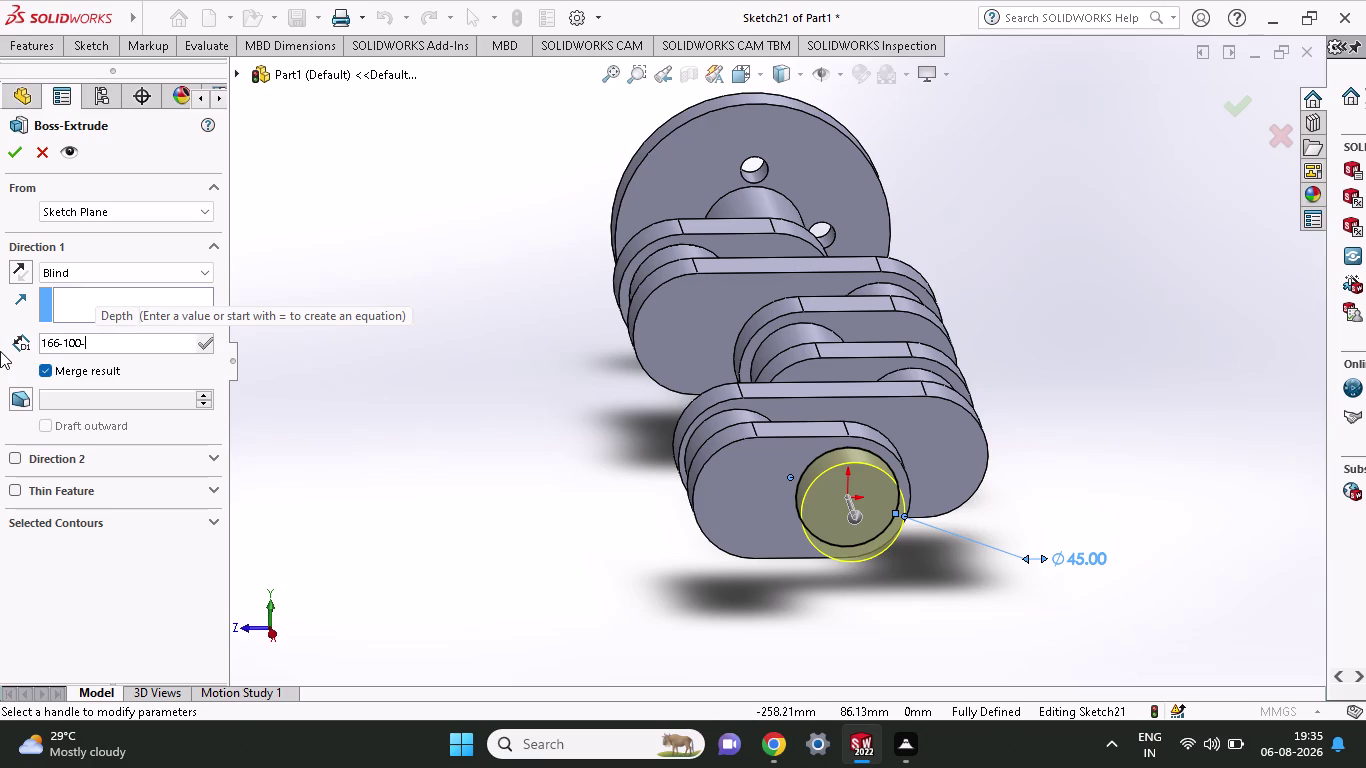
text(20)
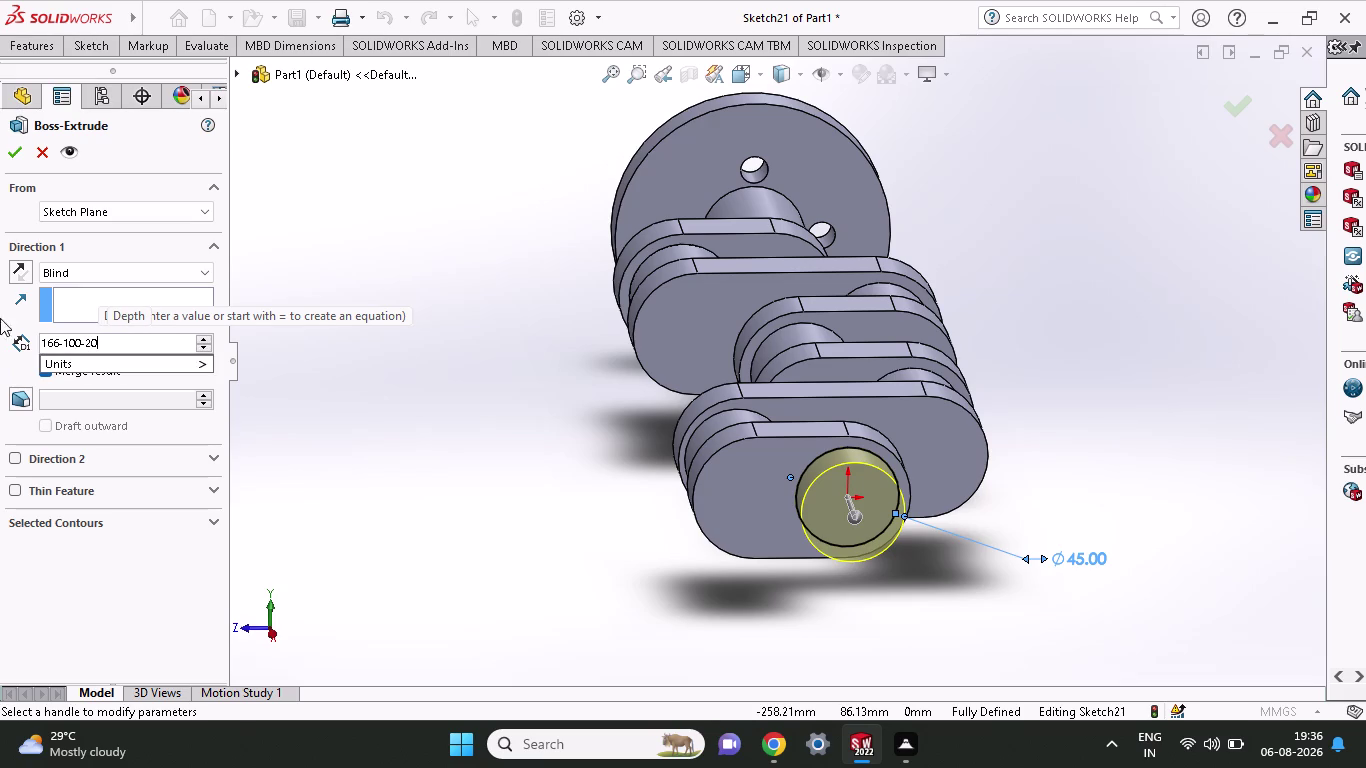
click(16, 151)
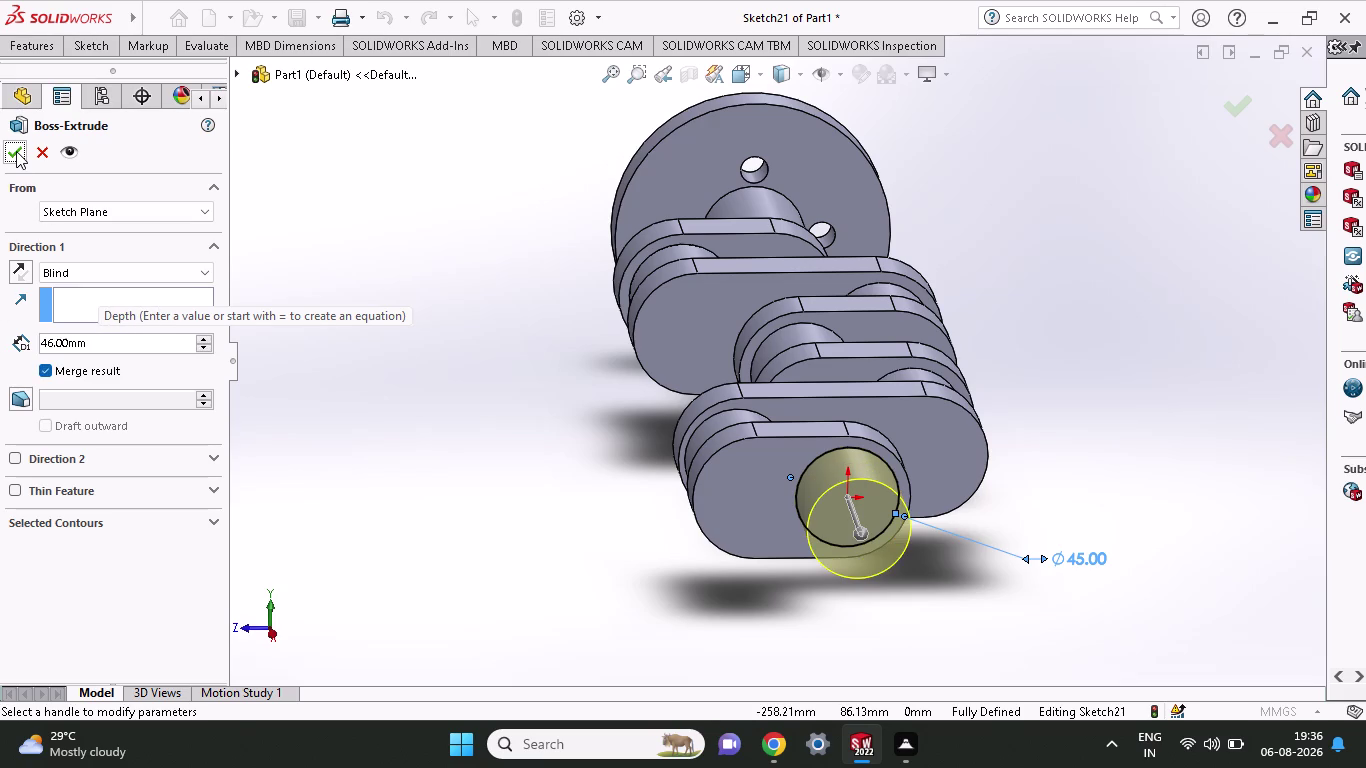
click(16, 151)
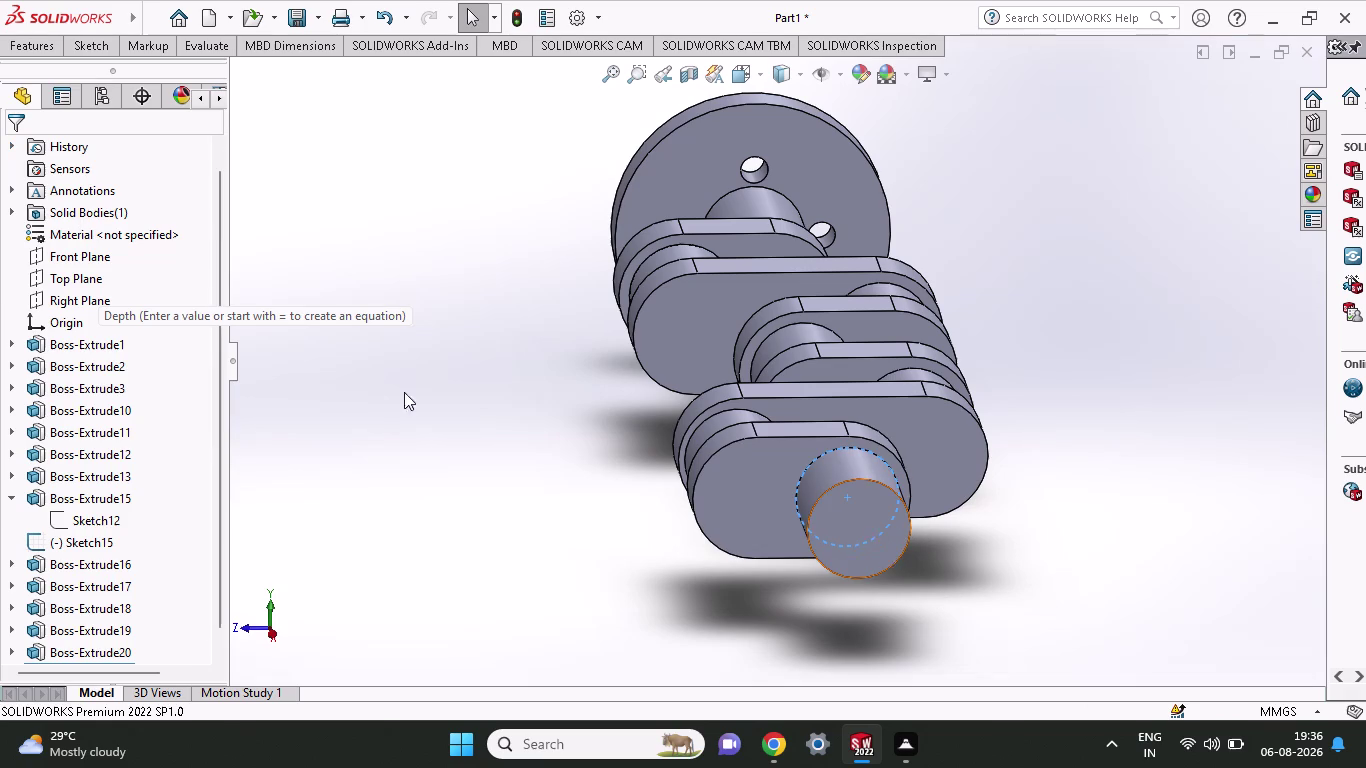
click(82, 49)
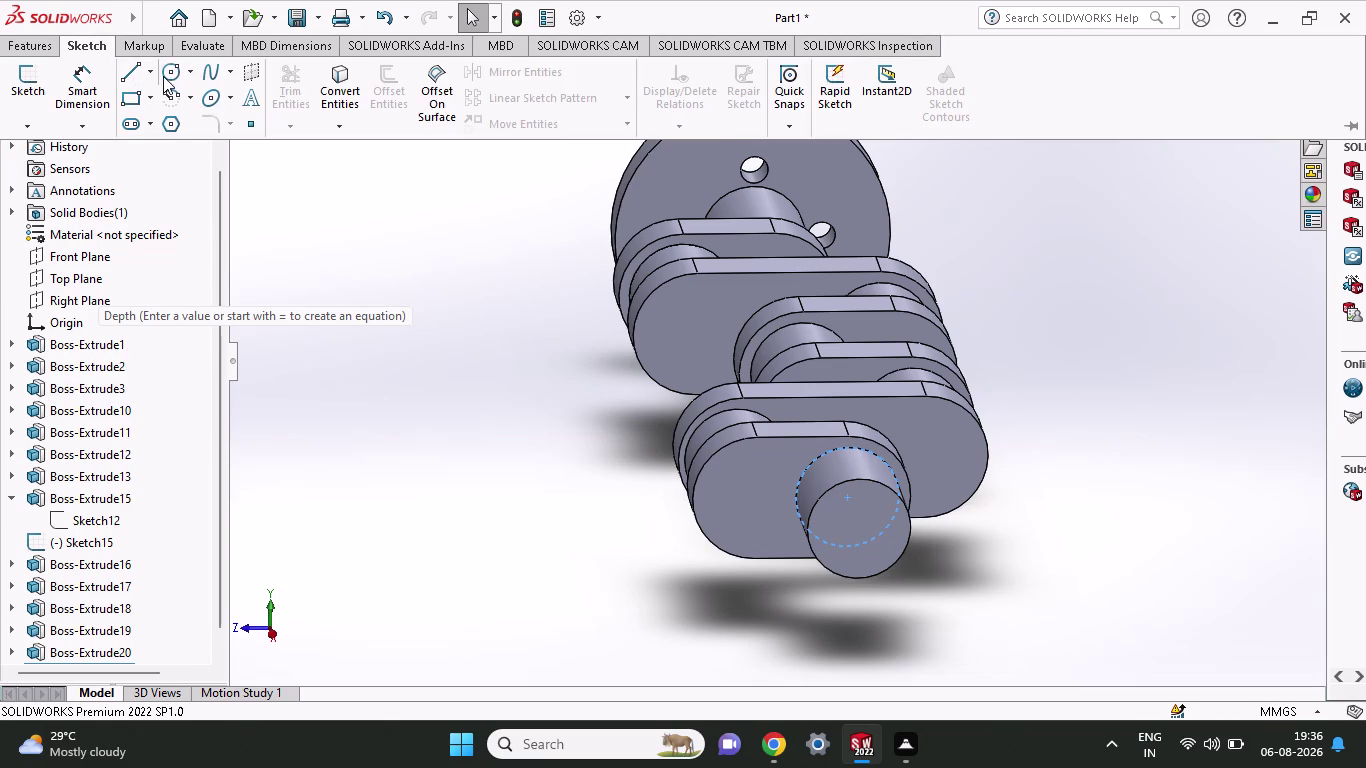
Start a sketch on the shaft's end face and draw a circle at the origin.
click(163, 76)
click(855, 527)
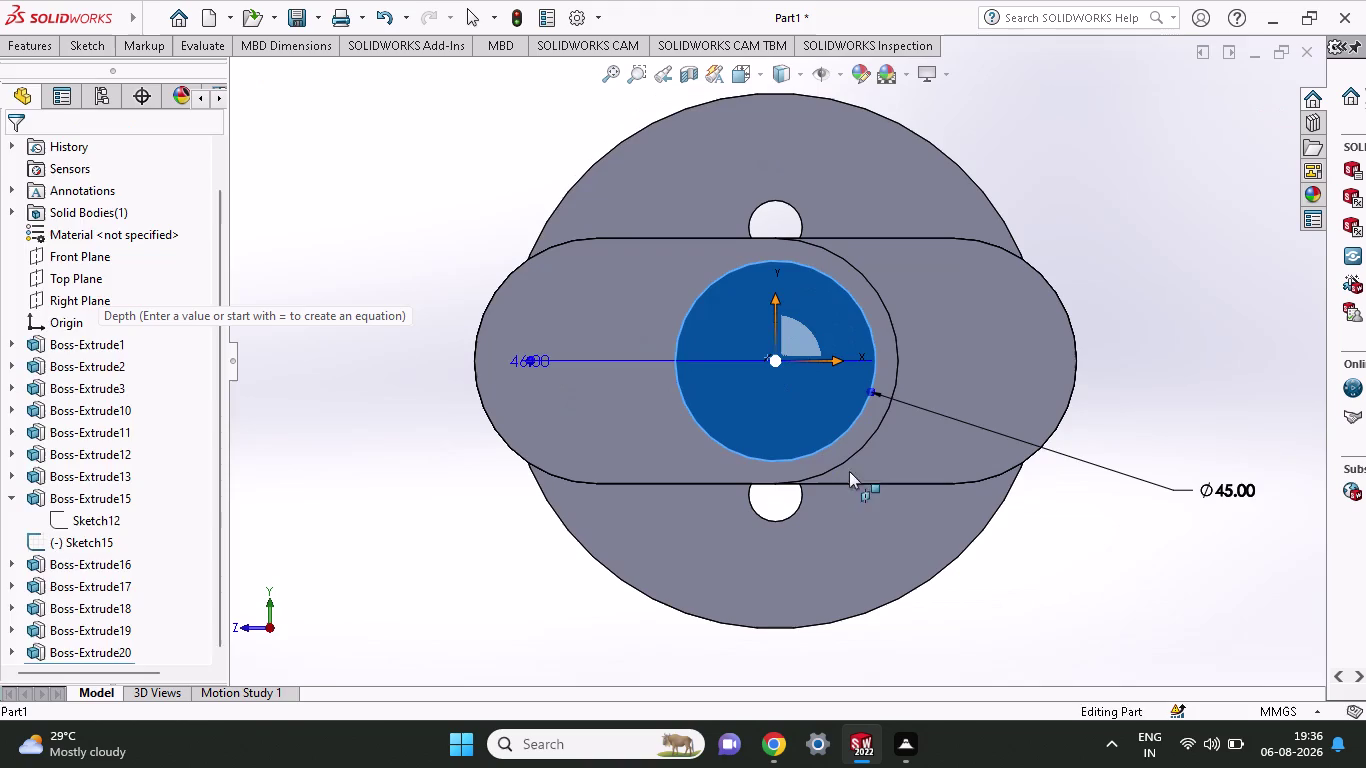
click(775, 359)
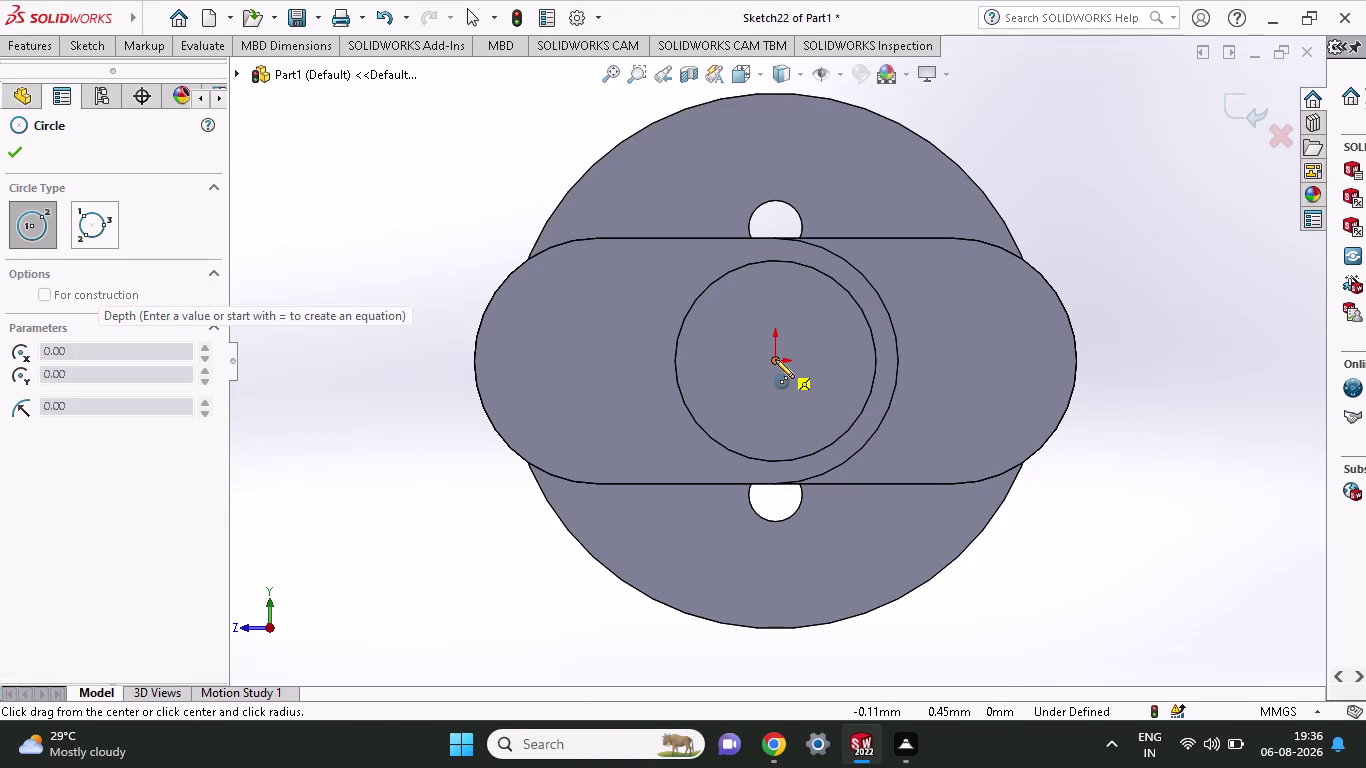
click(802, 470)
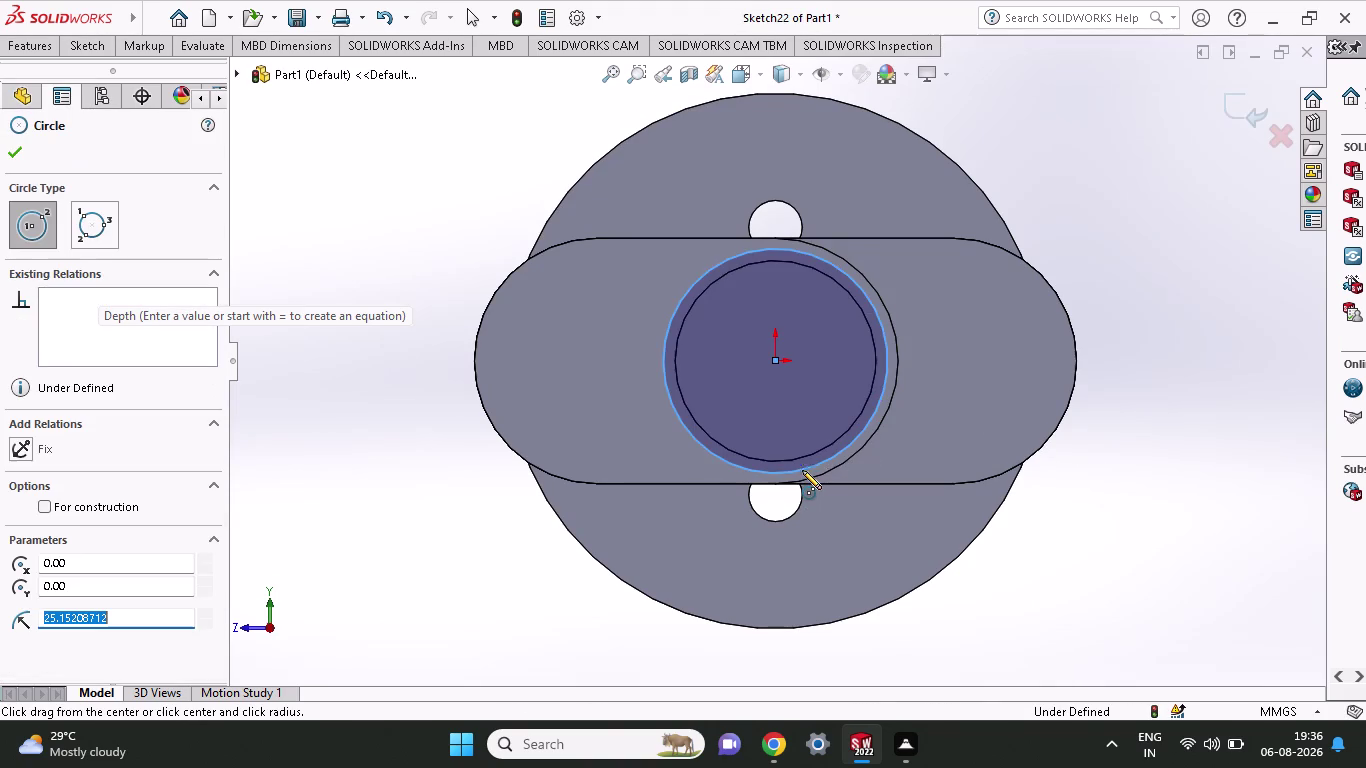
Dimension the new circle's diameter to 50 mm.
click(44, 52)
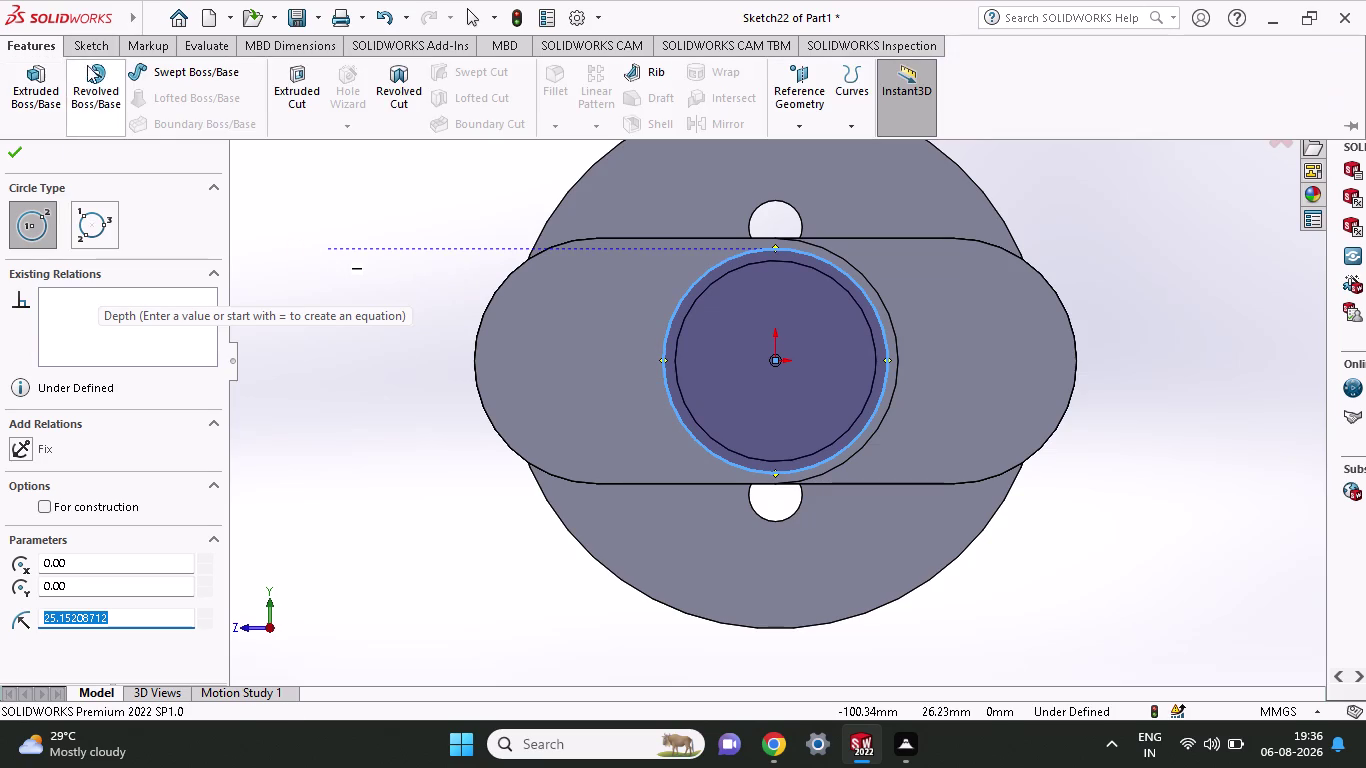
click(87, 47)
click(99, 83)
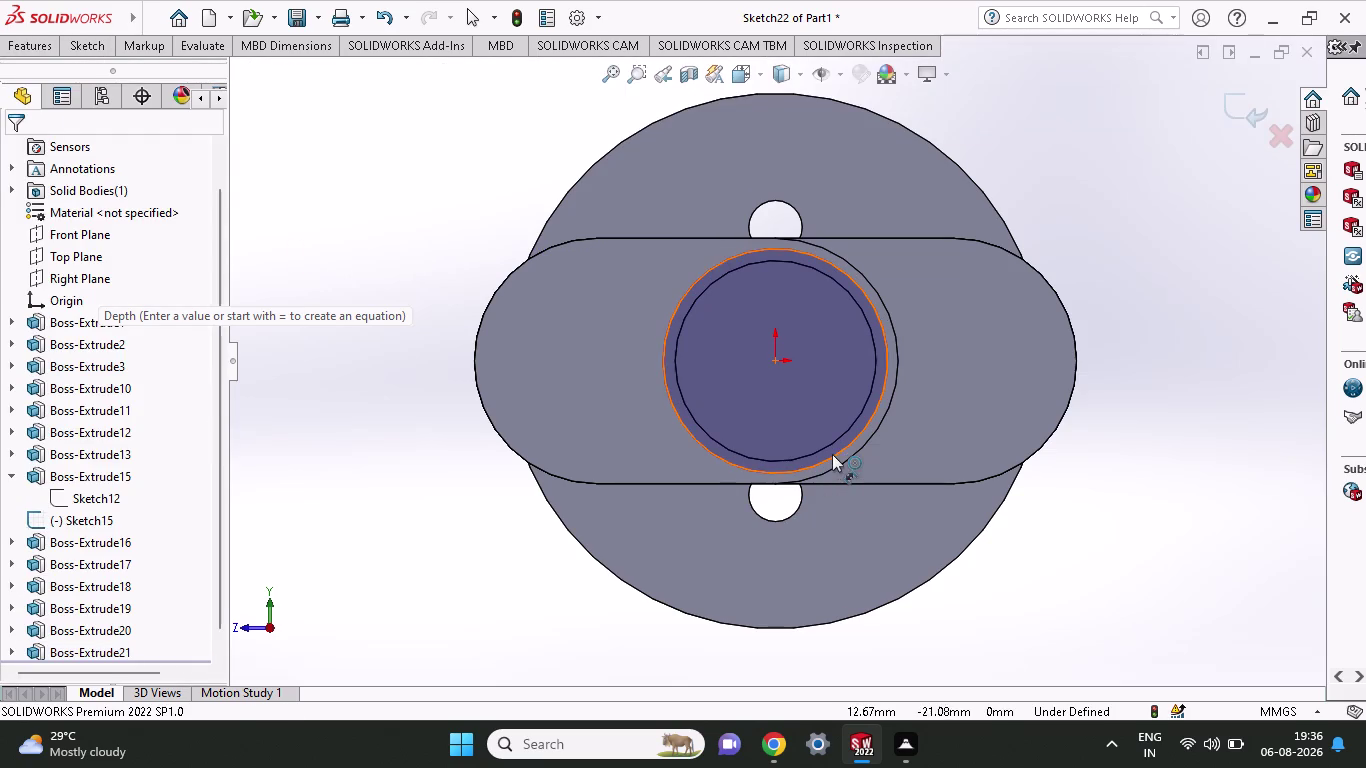
click(832, 454)
click(1154, 518)
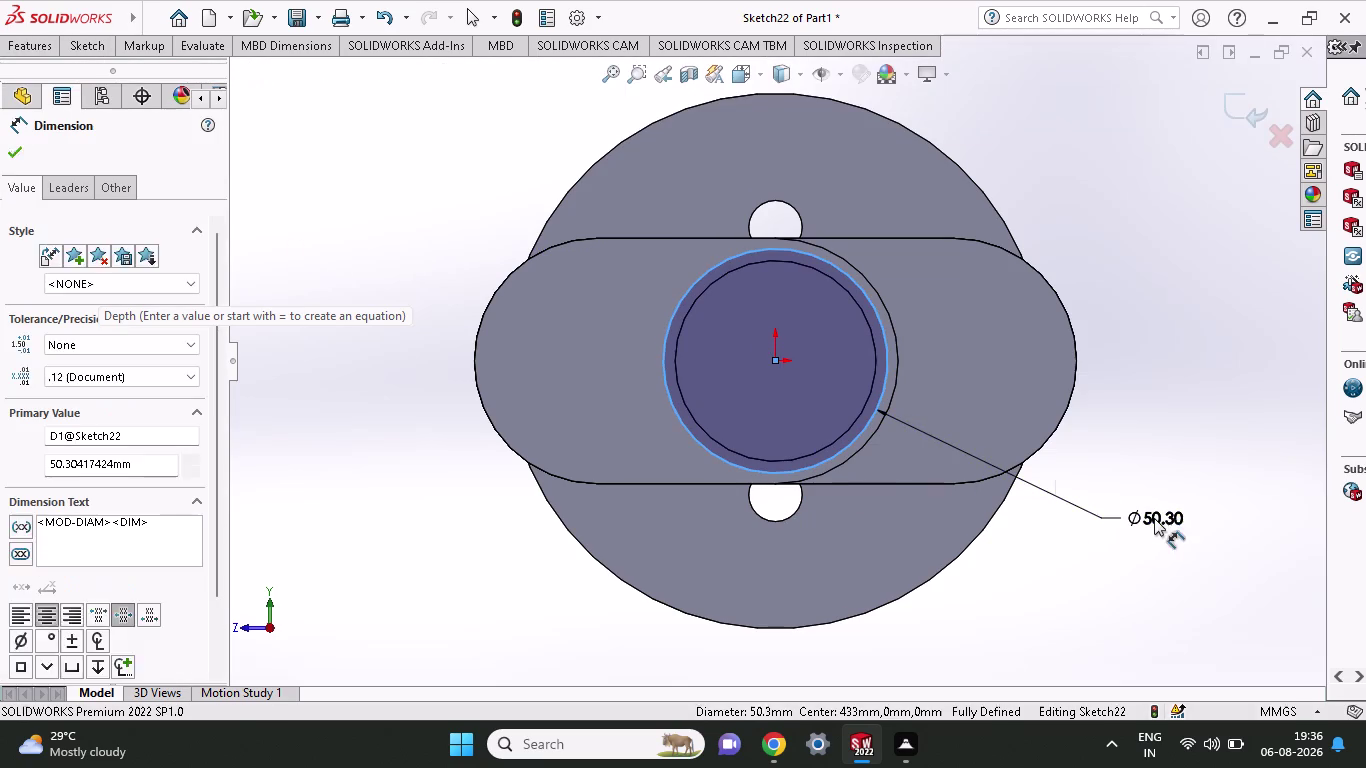
text(50)
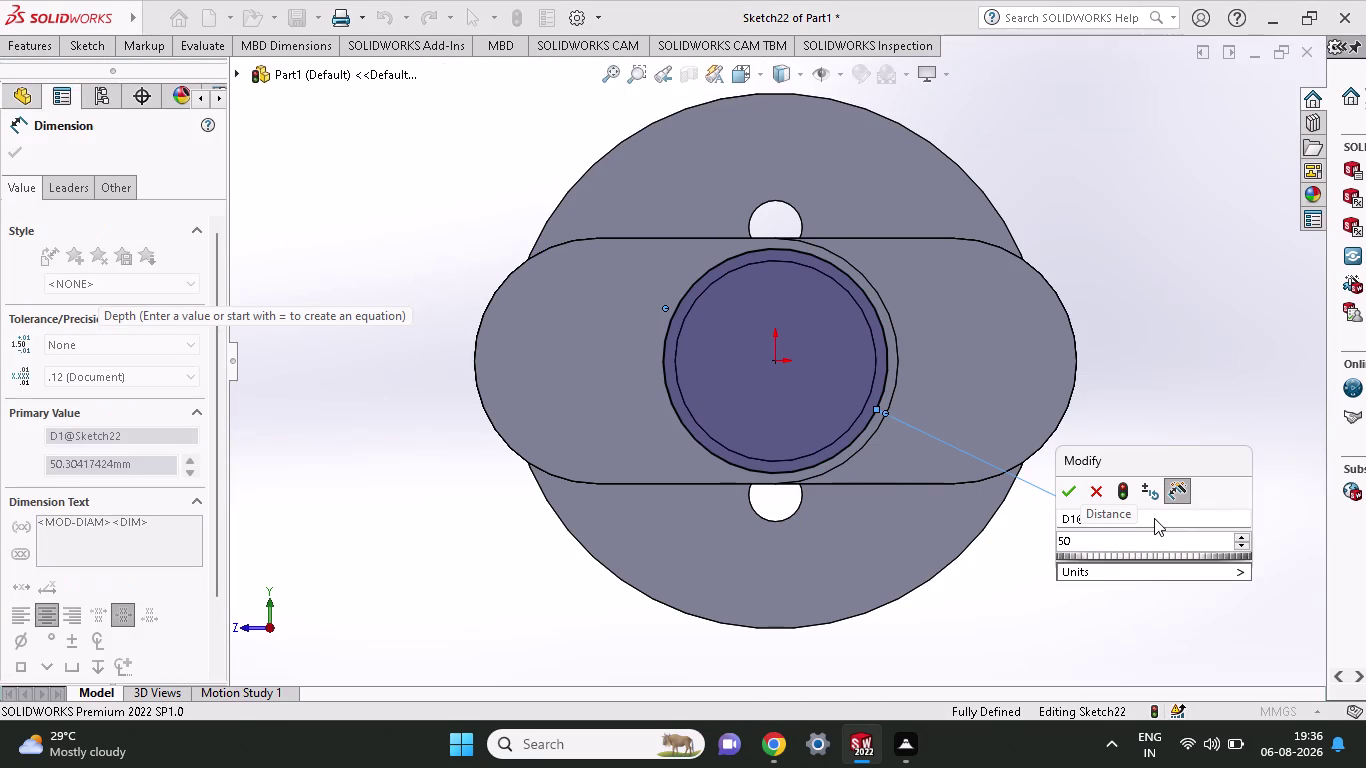
click(1062, 493)
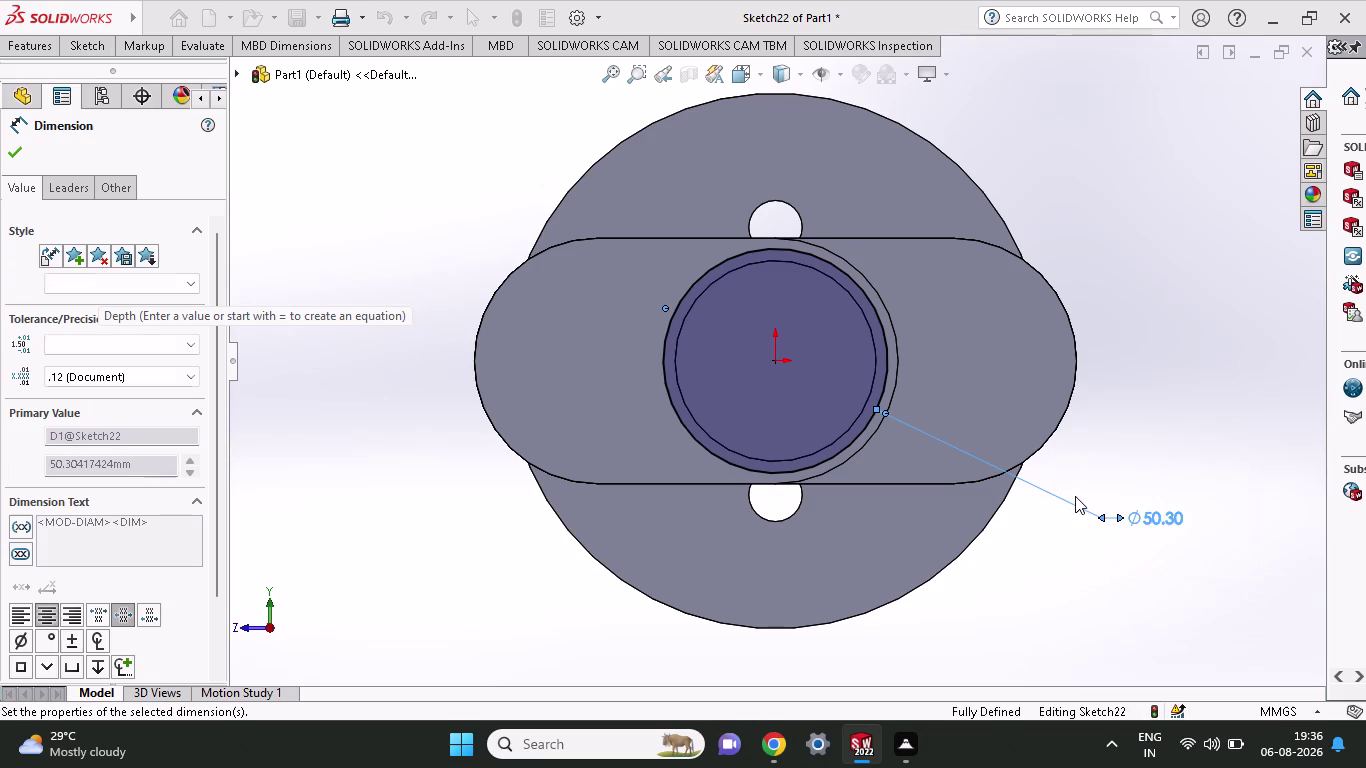
click(21, 47)
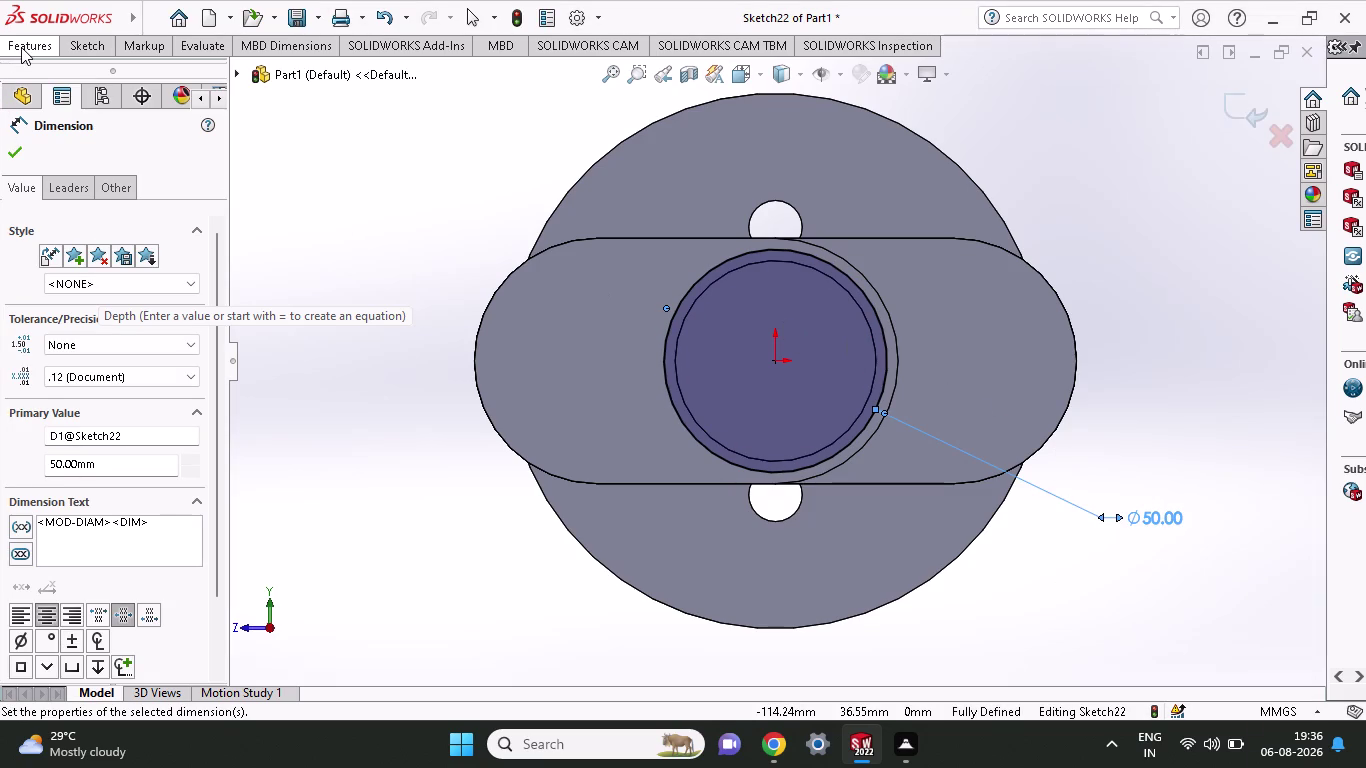
click(41, 80)
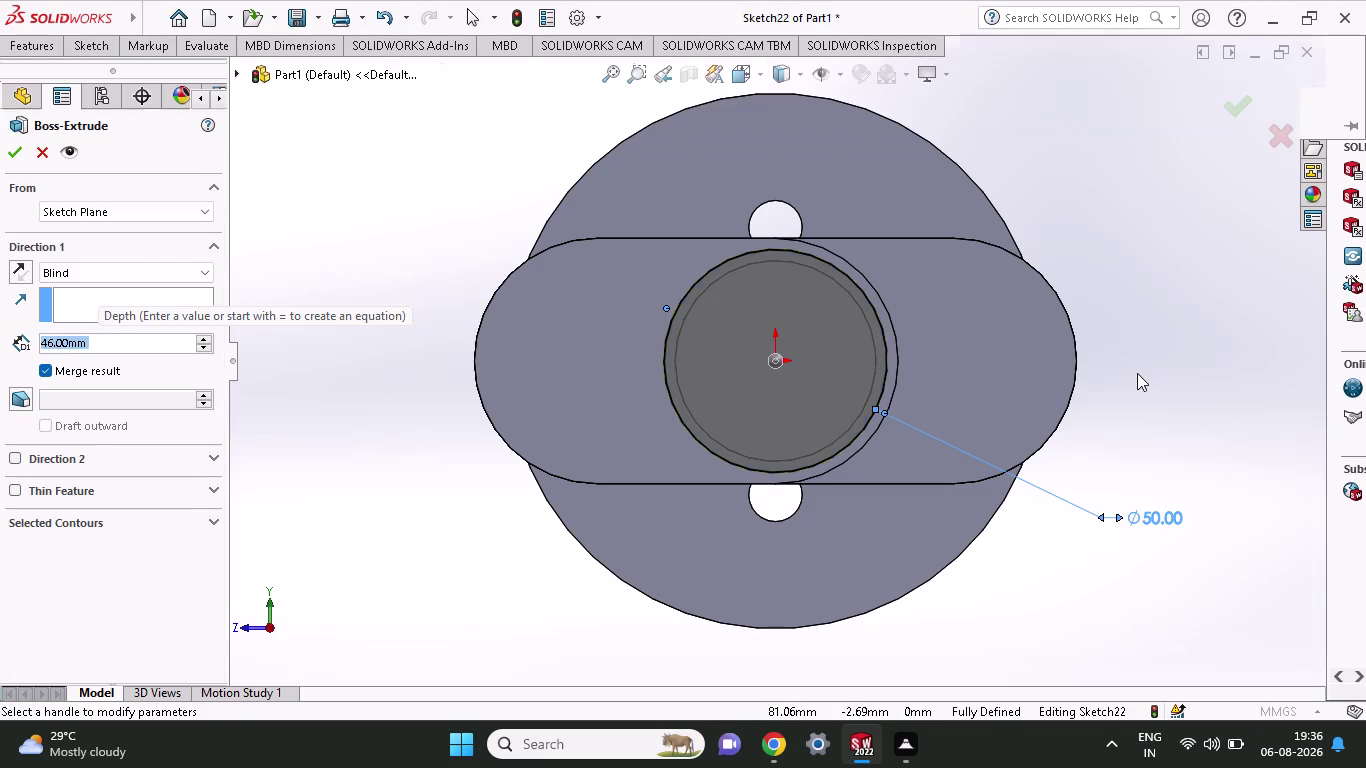
Extrude Sketch22's 50 mm circle with a Blind depth of 100 mm instead of 46 mm.
middle_drag(1137, 373, 1151, 435)
scroll(up, 3)
scroll(up, 3)
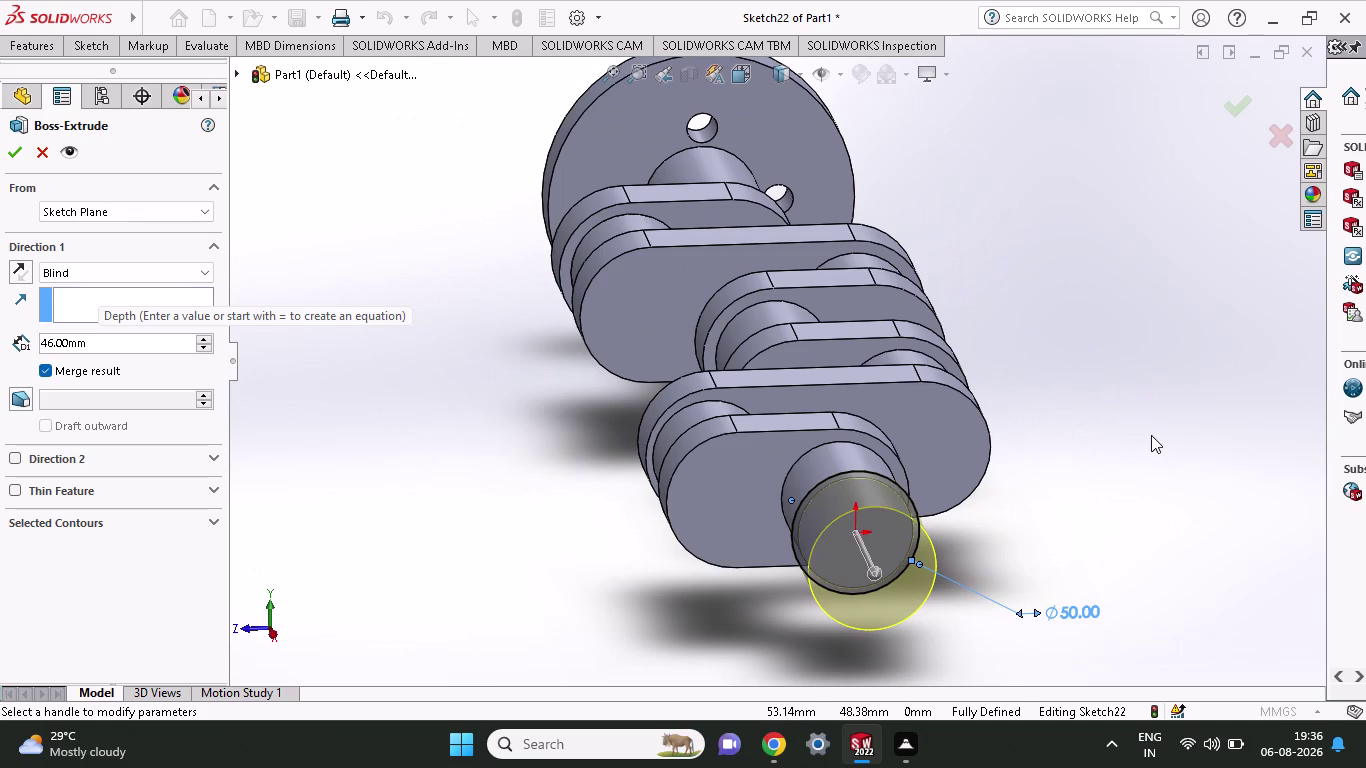
drag(86, 343, 32, 355)
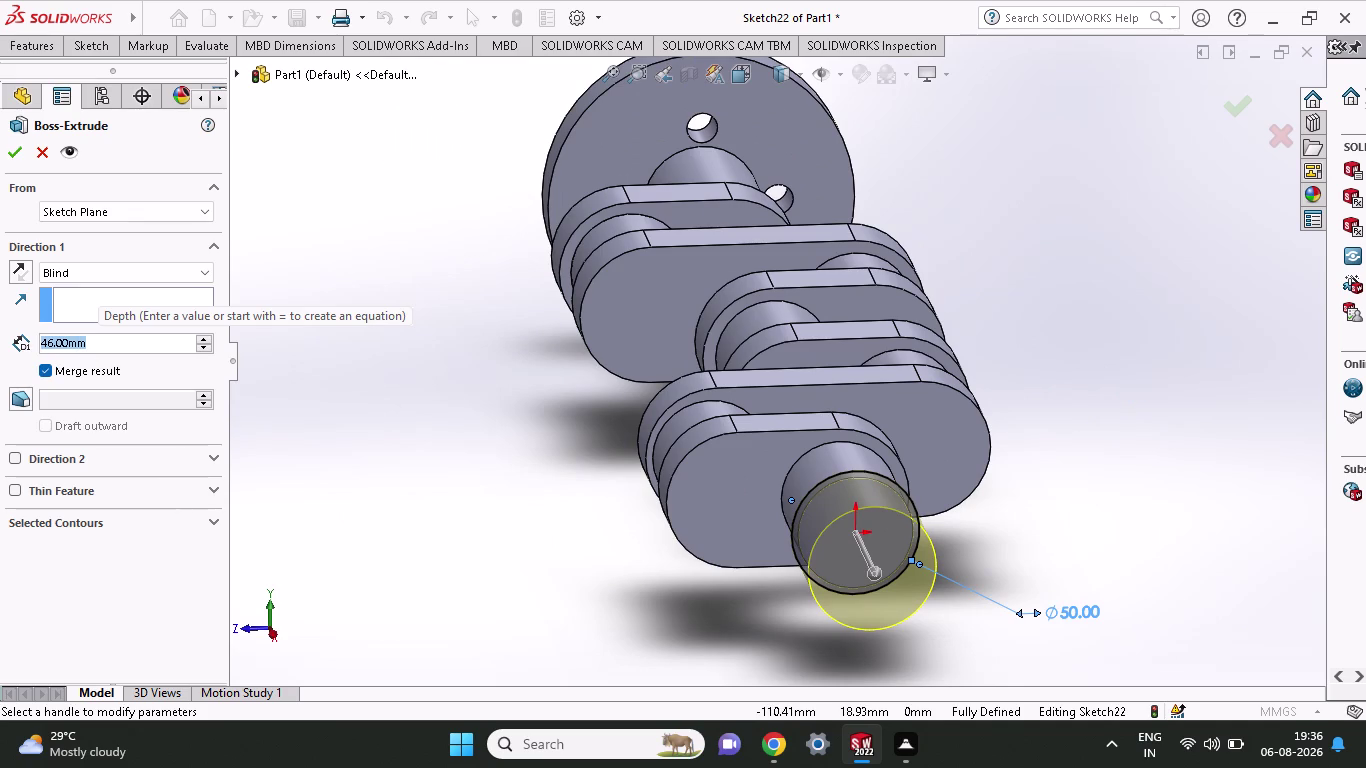
drag(32, 355, 2, 356)
text(10)
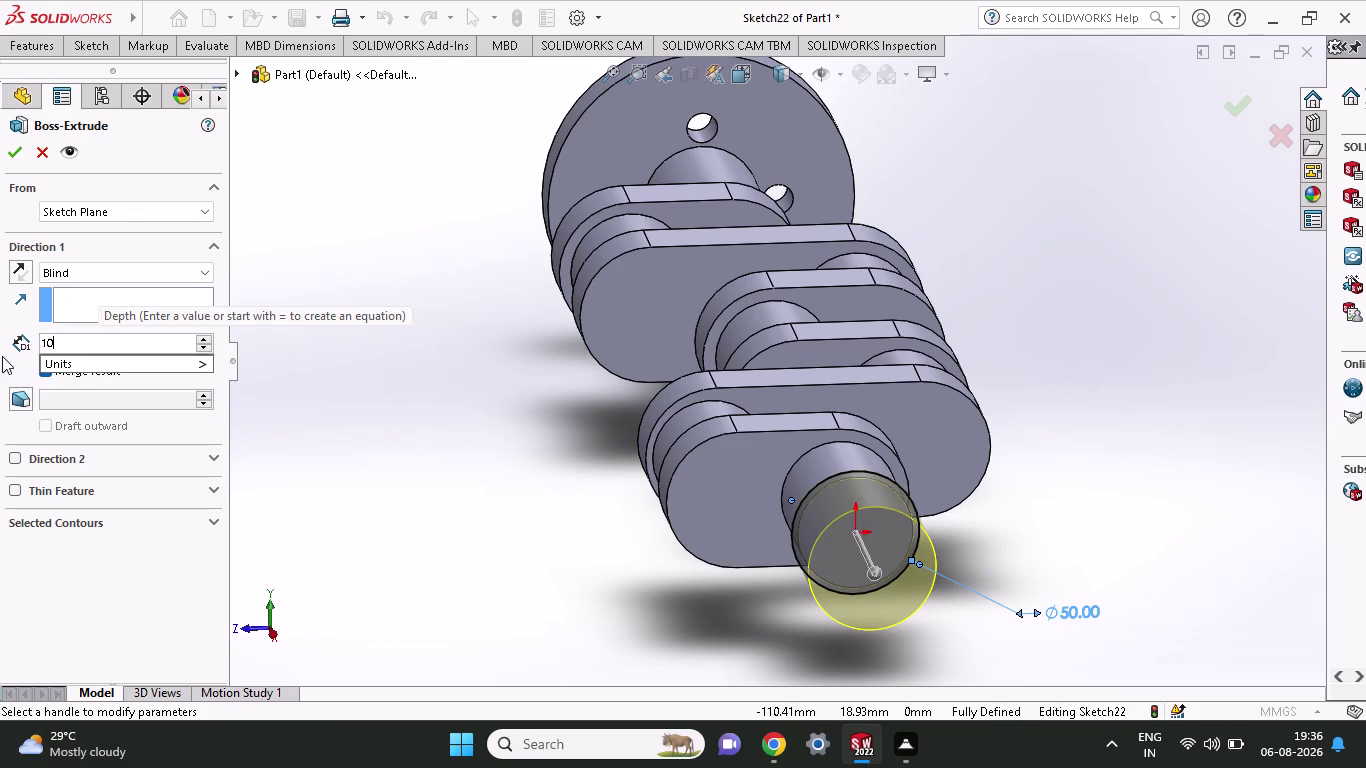
text(0)
click(11, 149)
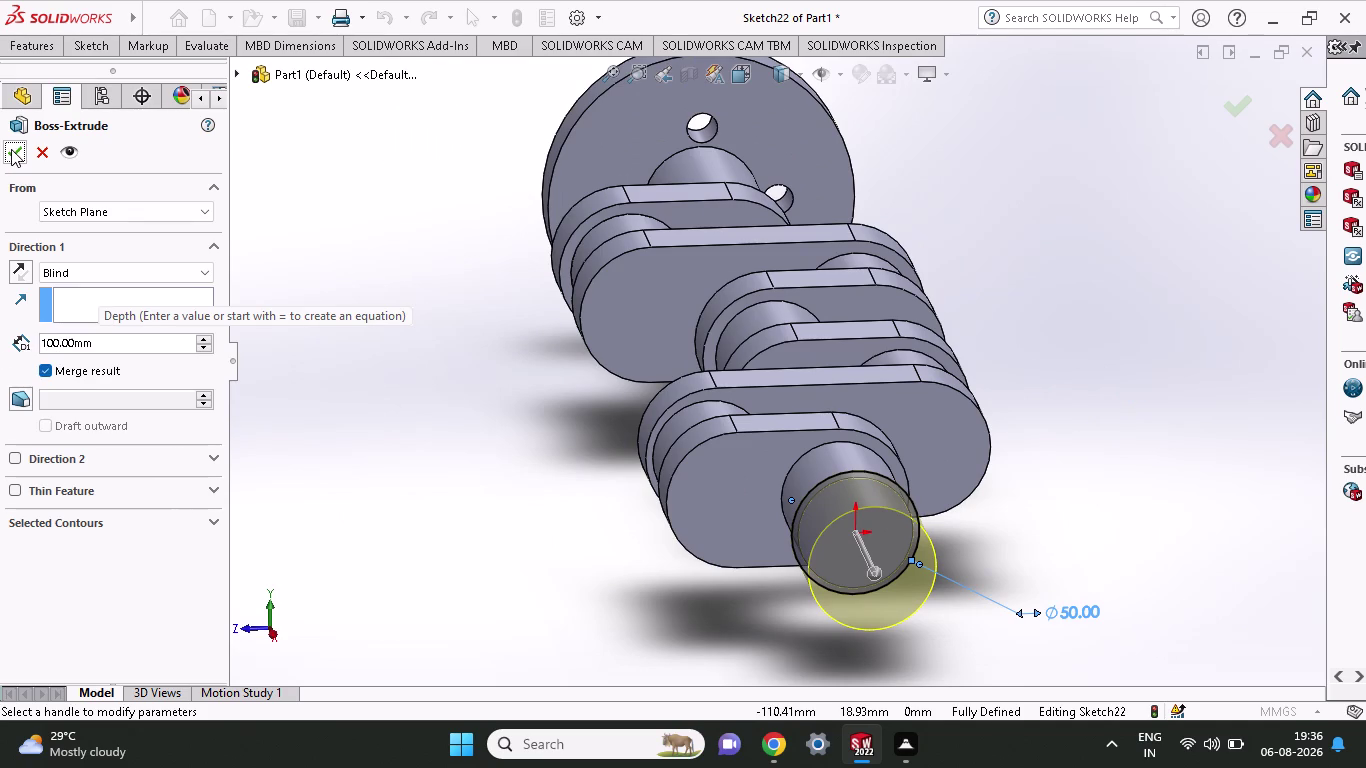
click(11, 149)
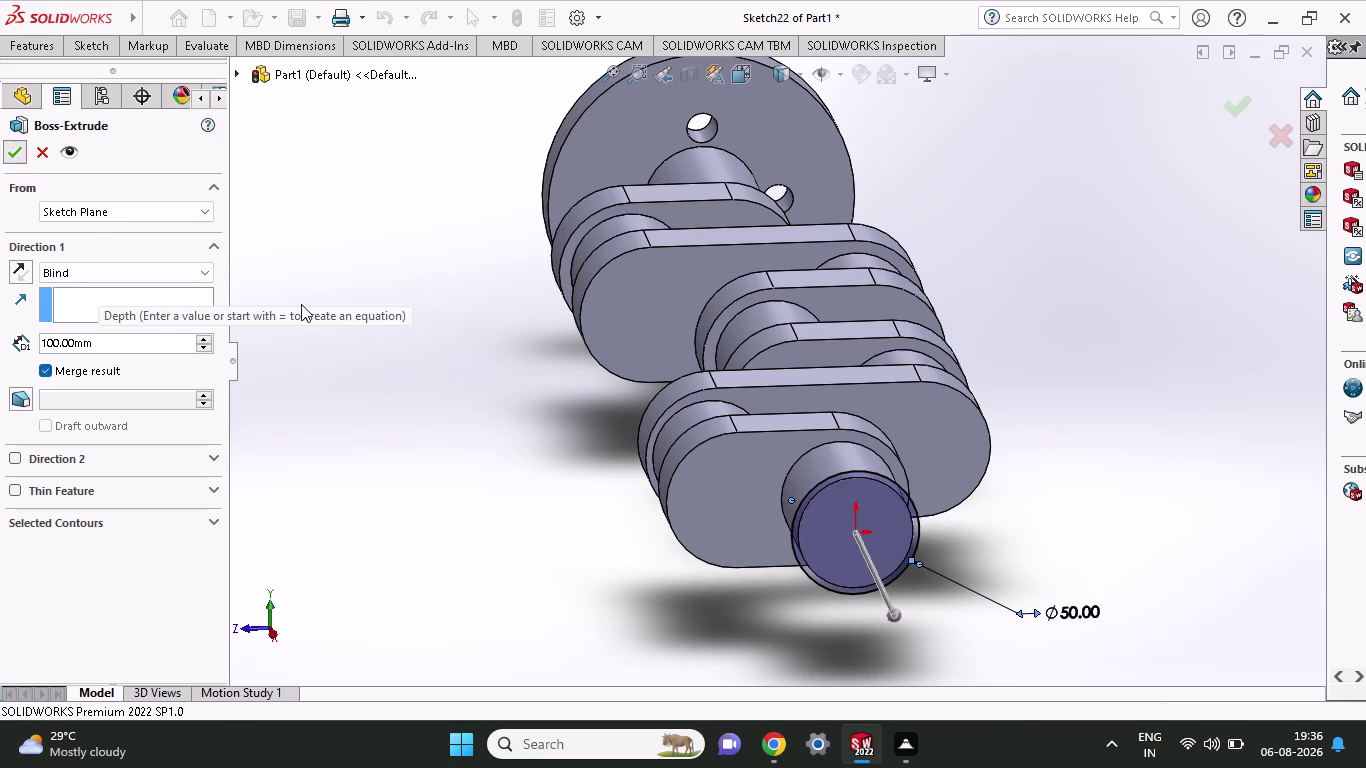
scroll(up, 3)
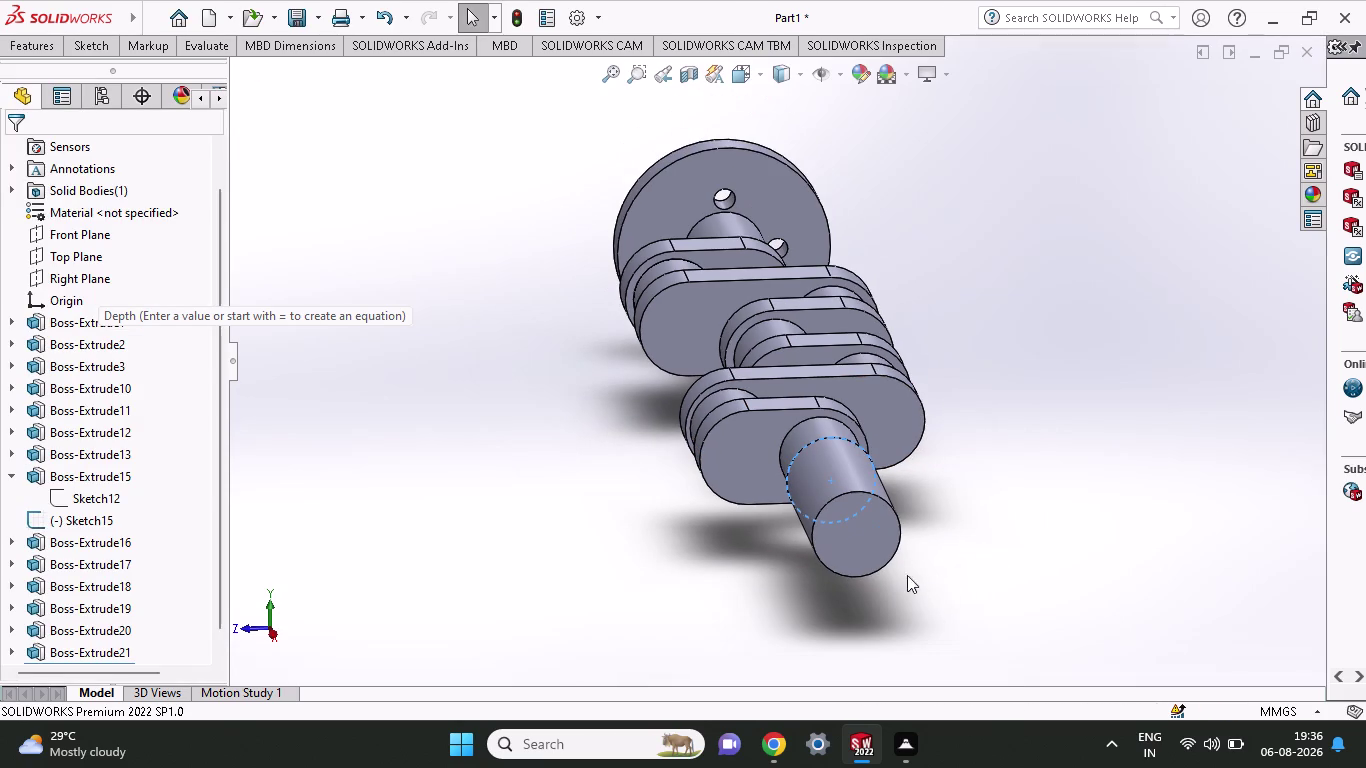
click(77, 55)
Start a sketch on the long shaft's end face and draw a circle on its axis.
click(170, 70)
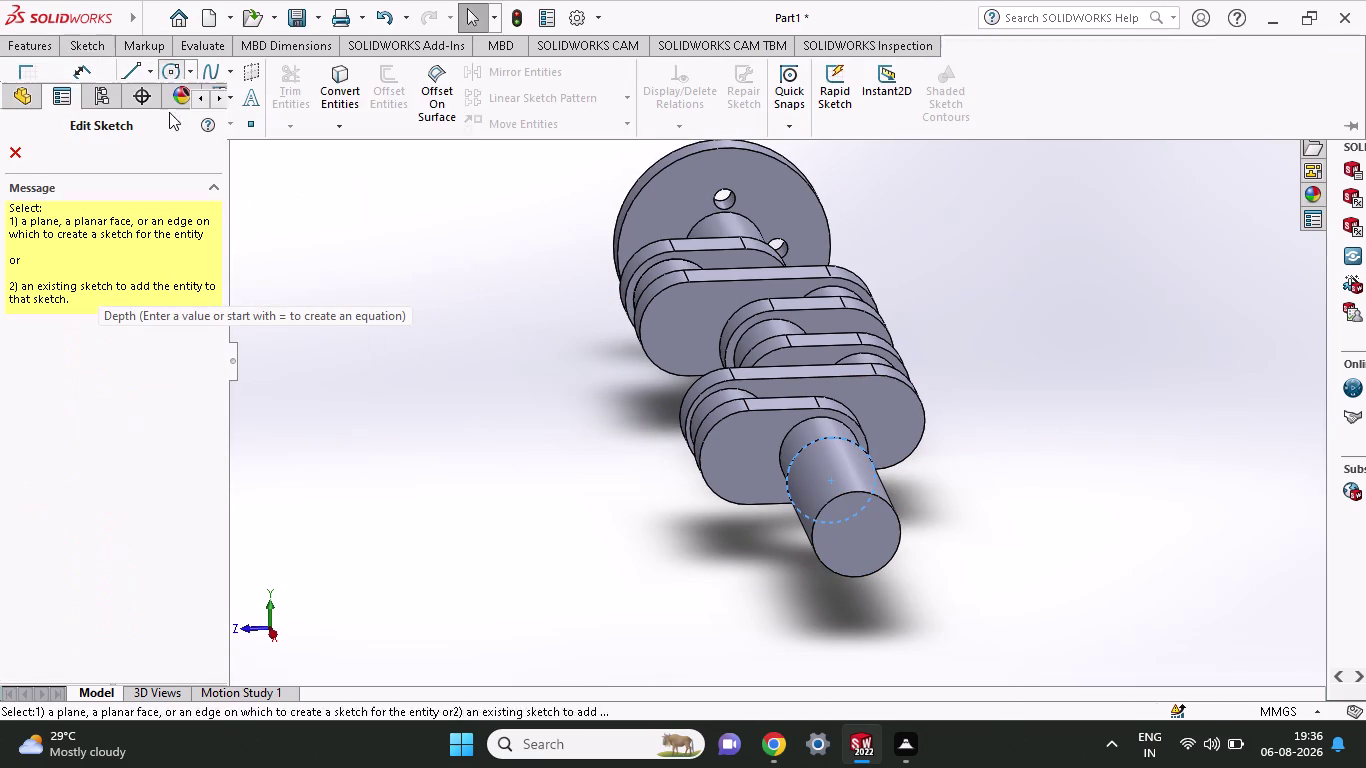
click(870, 540)
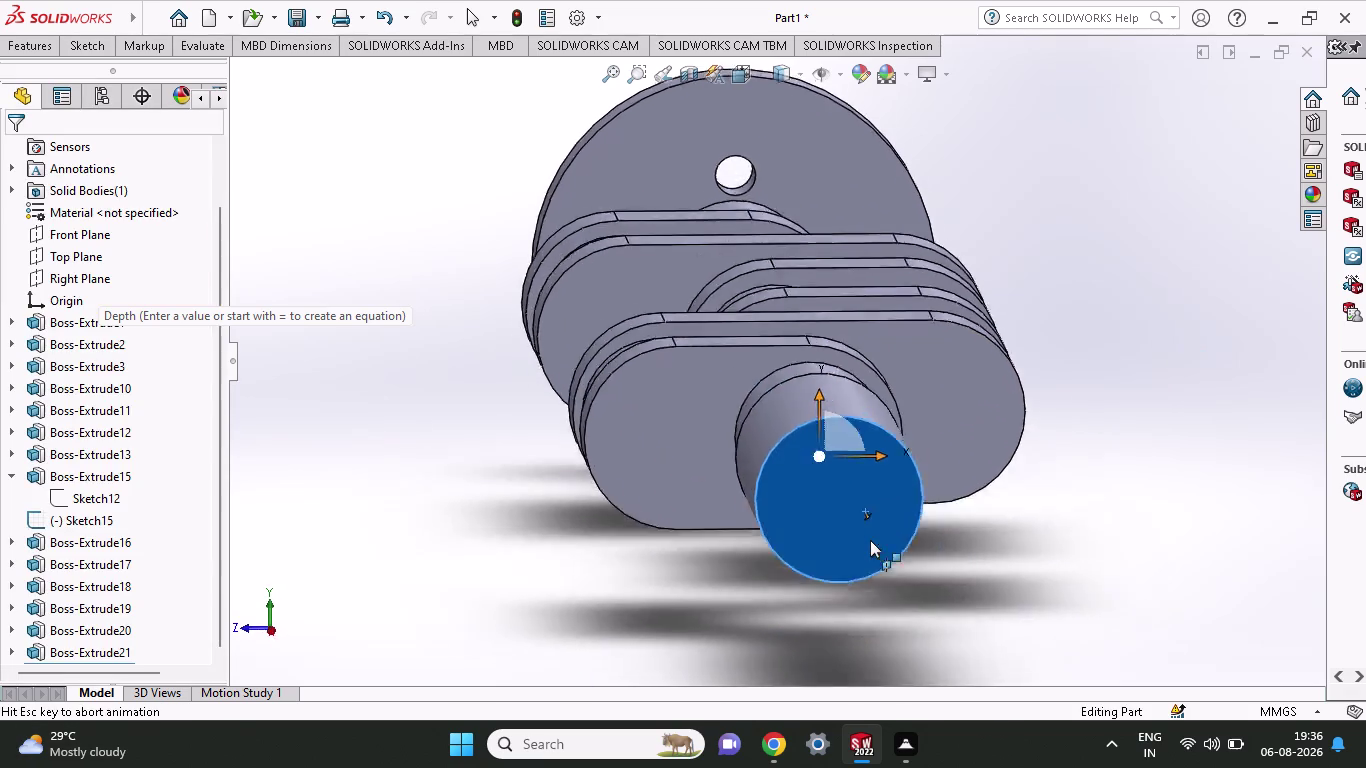
click(779, 361)
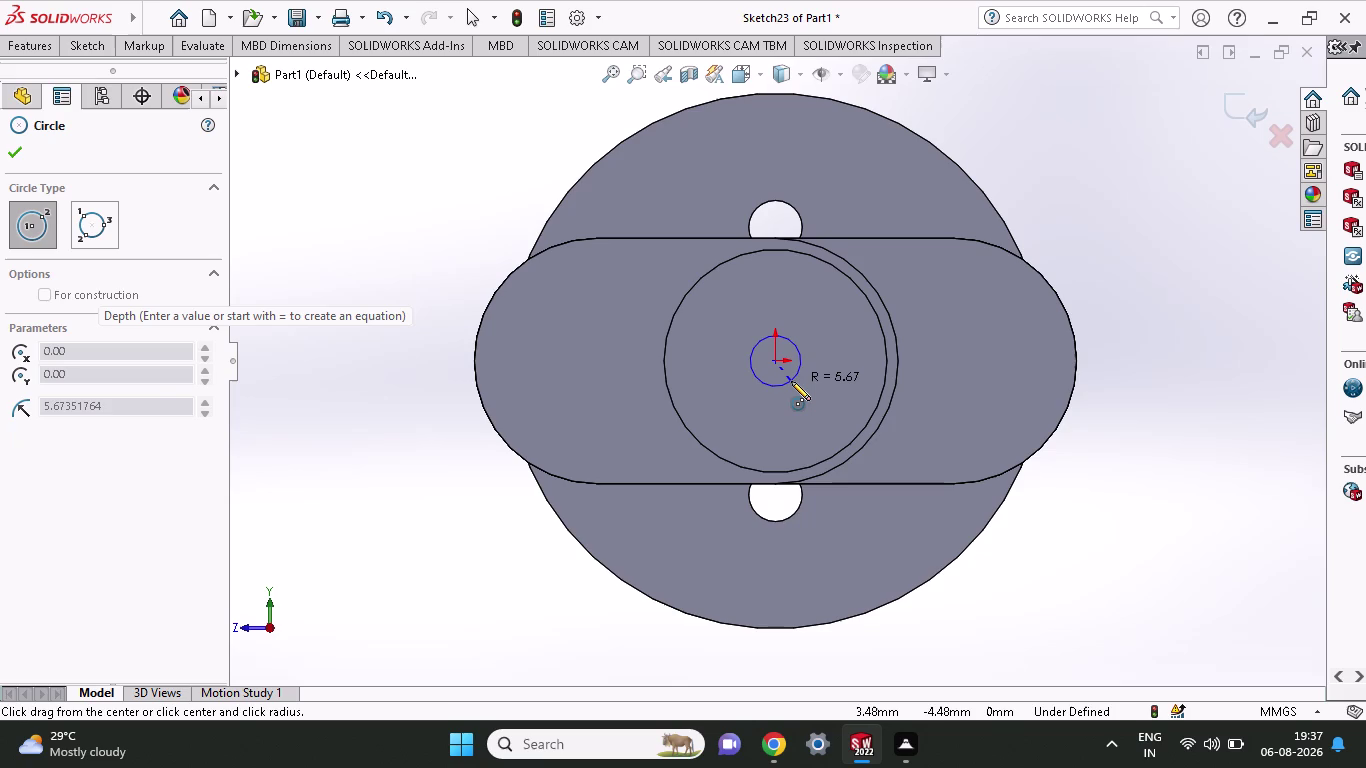
click(791, 381)
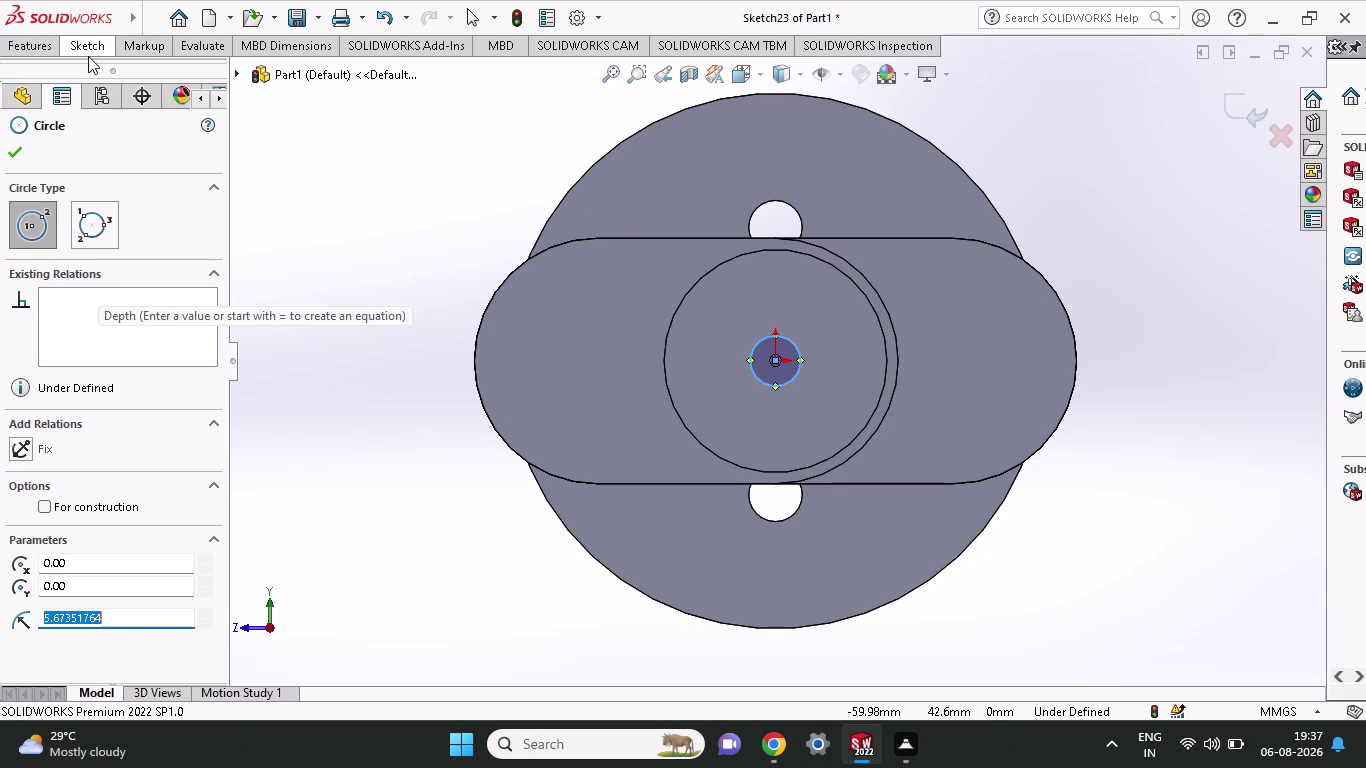
click(88, 56)
click(104, 84)
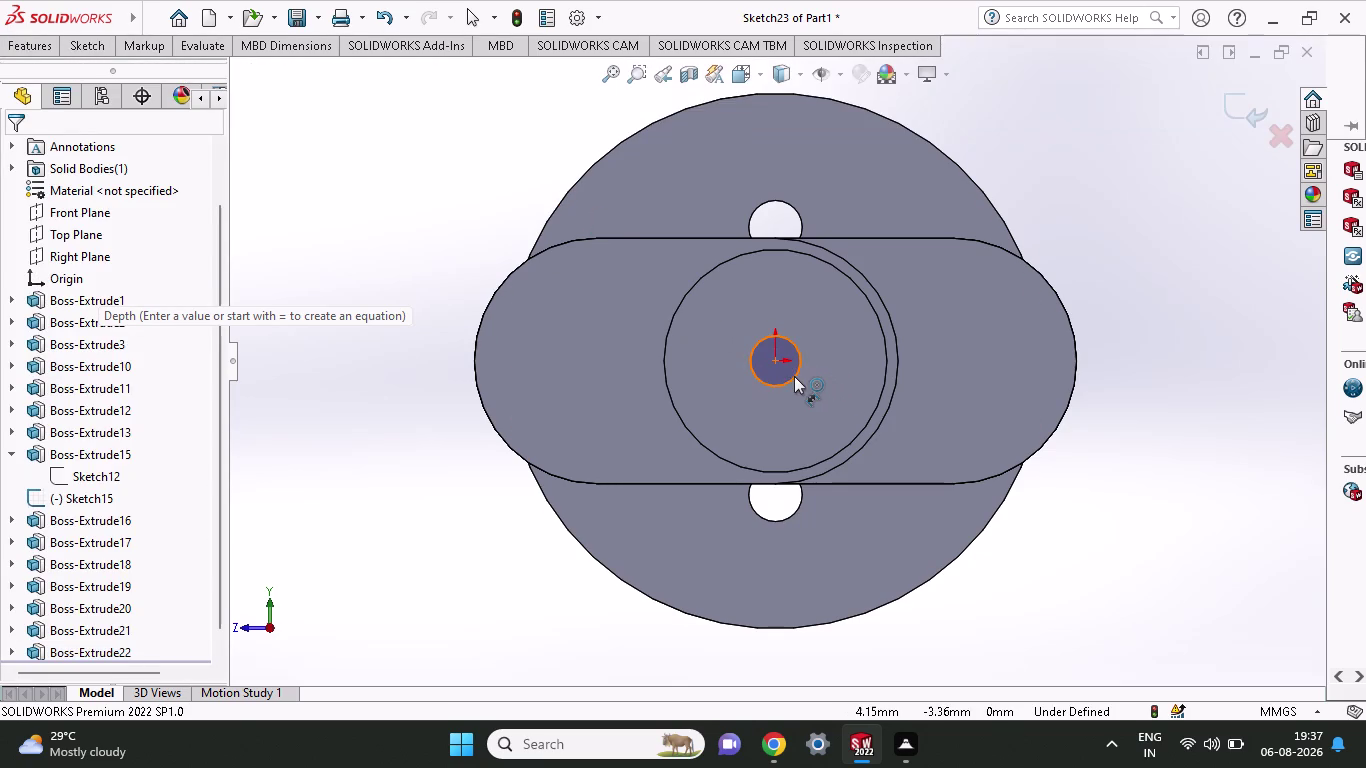
Dimension the new circle's diameter to 25 mm.
click(794, 376)
click(1229, 366)
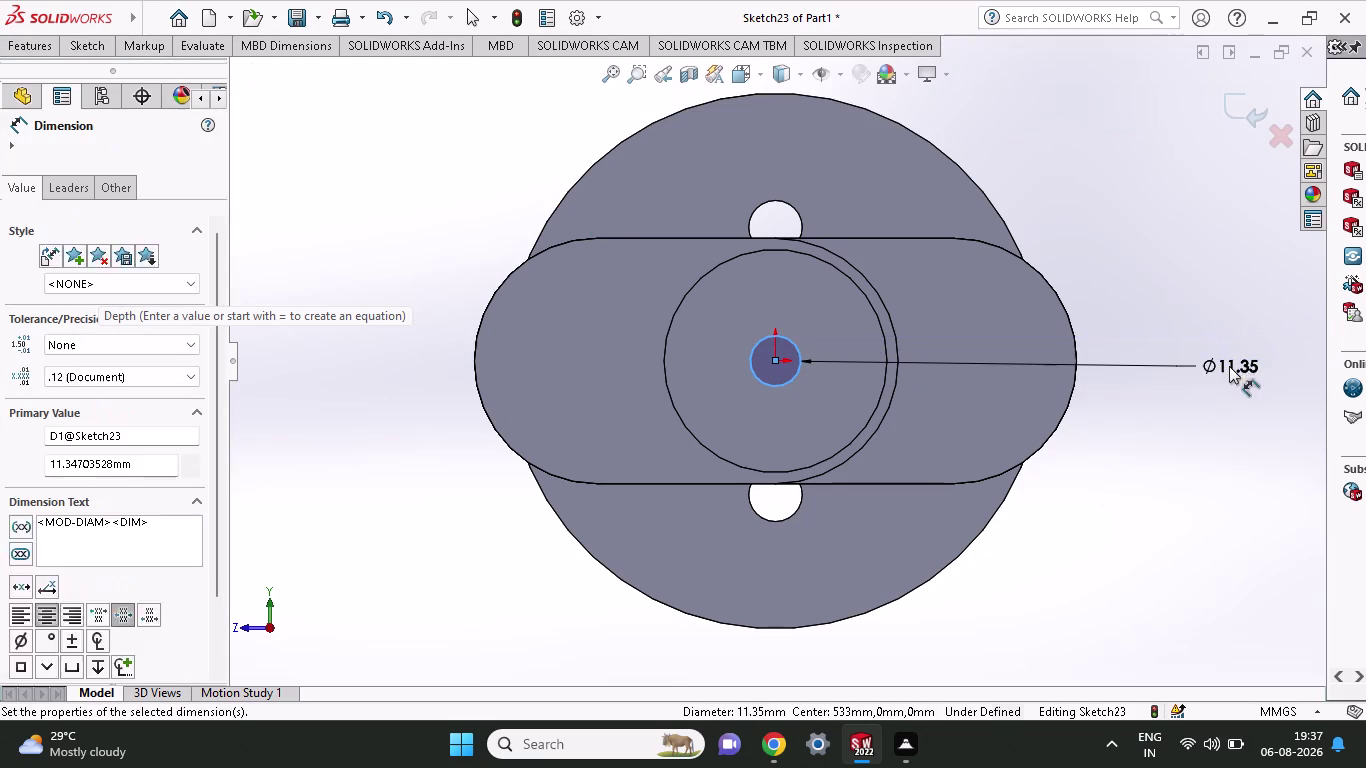
key(2)
key(5)
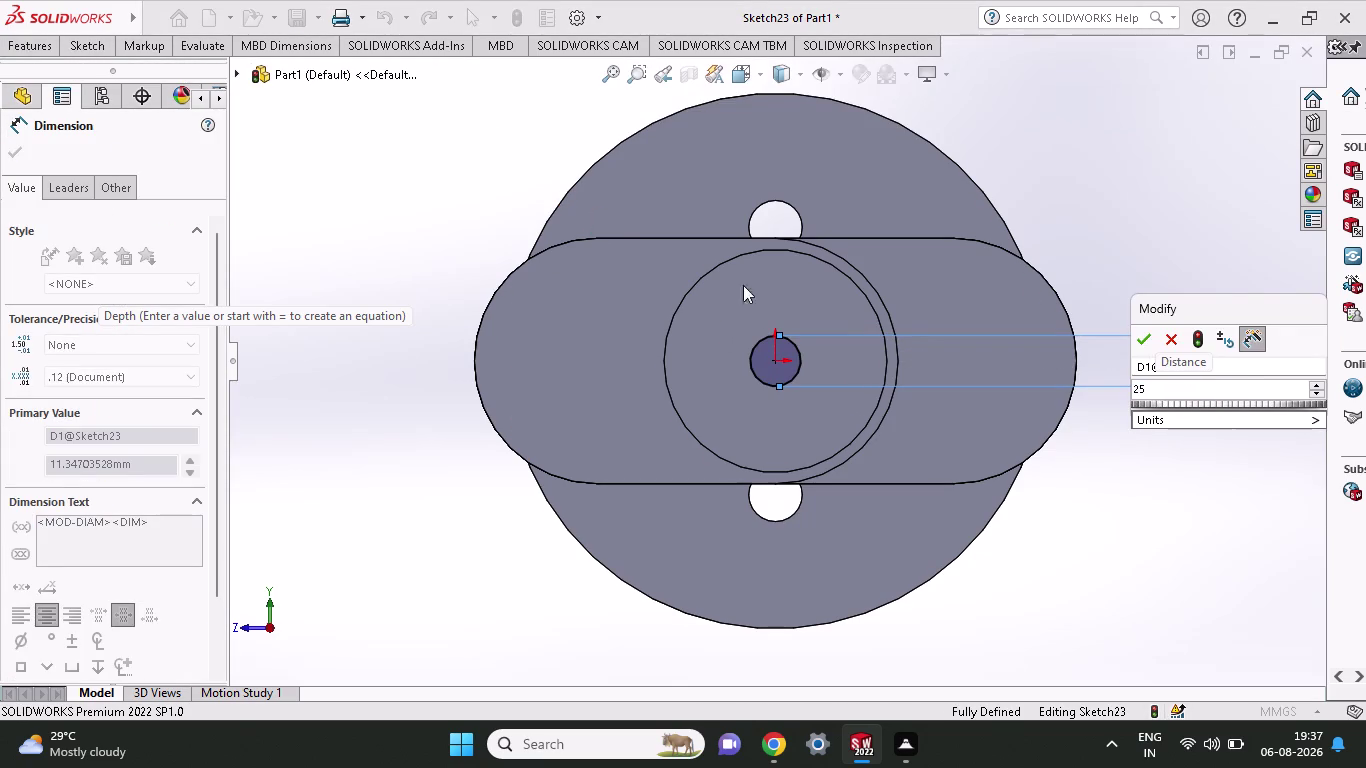
click(1144, 333)
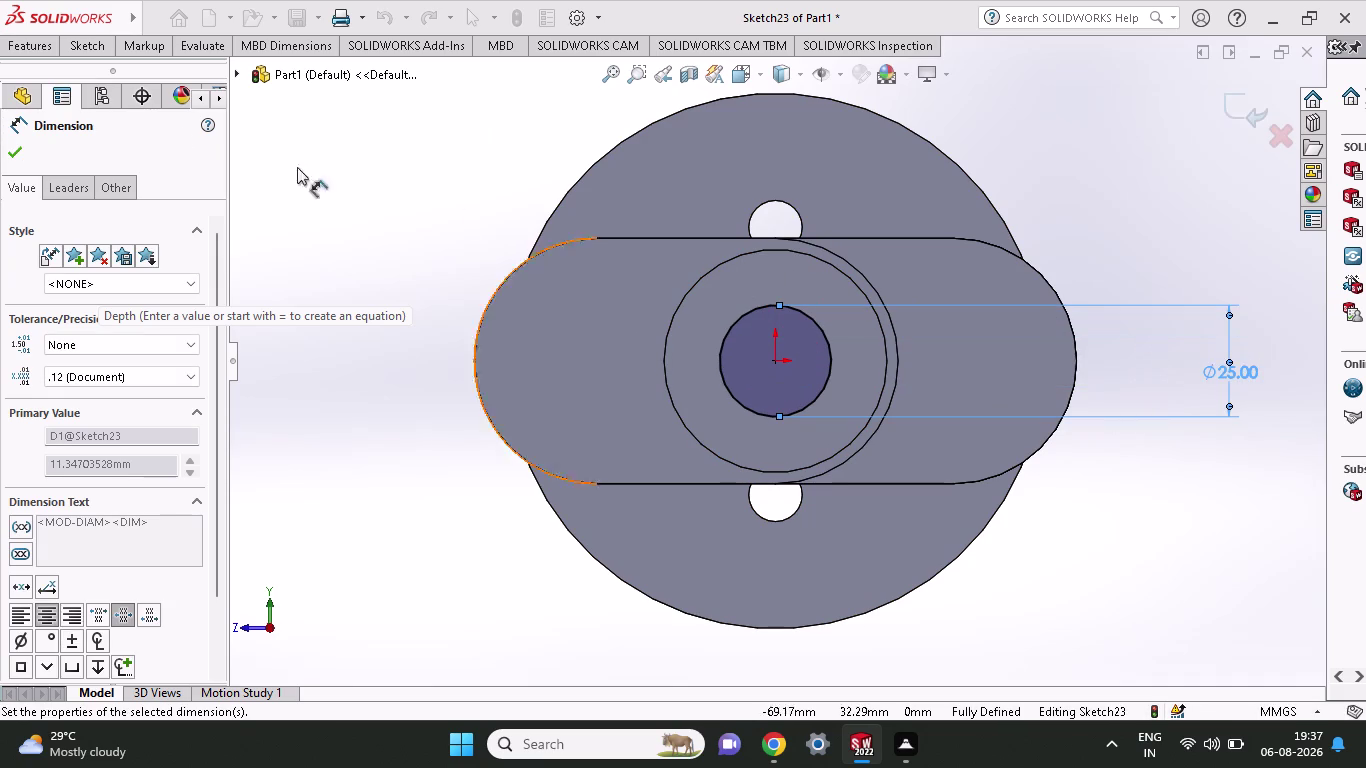
middle_drag(495, 216, 545, 277)
scroll(up, 3)
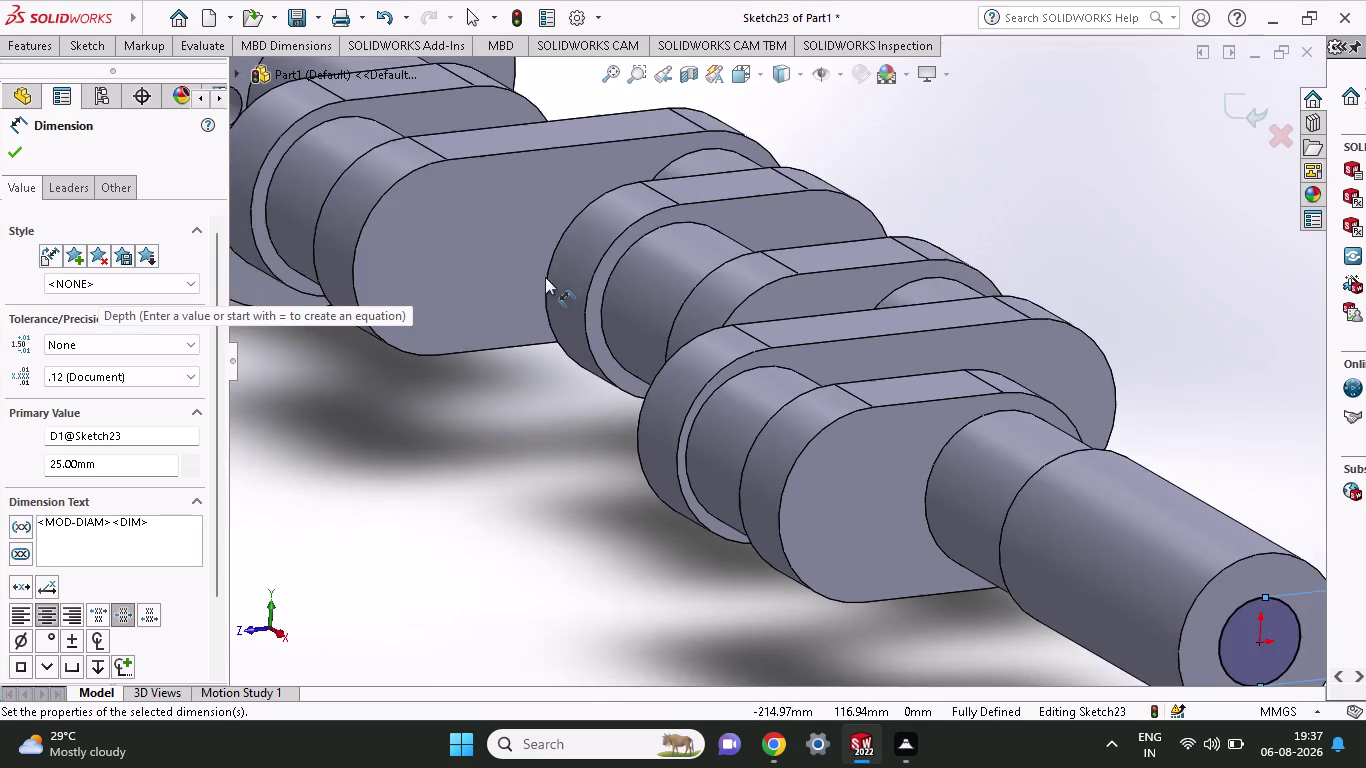
scroll(up, 3)
scroll(up, 3)
click(46, 44)
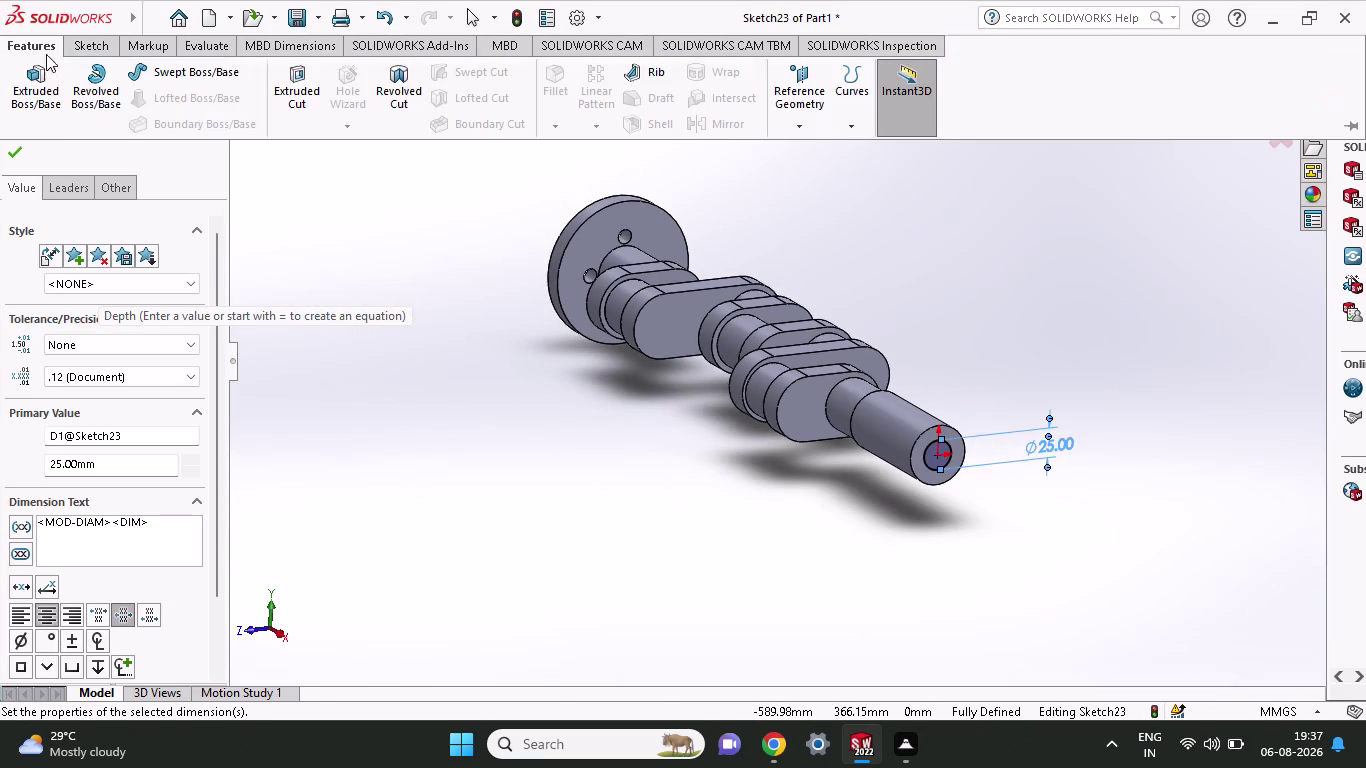
click(49, 72)
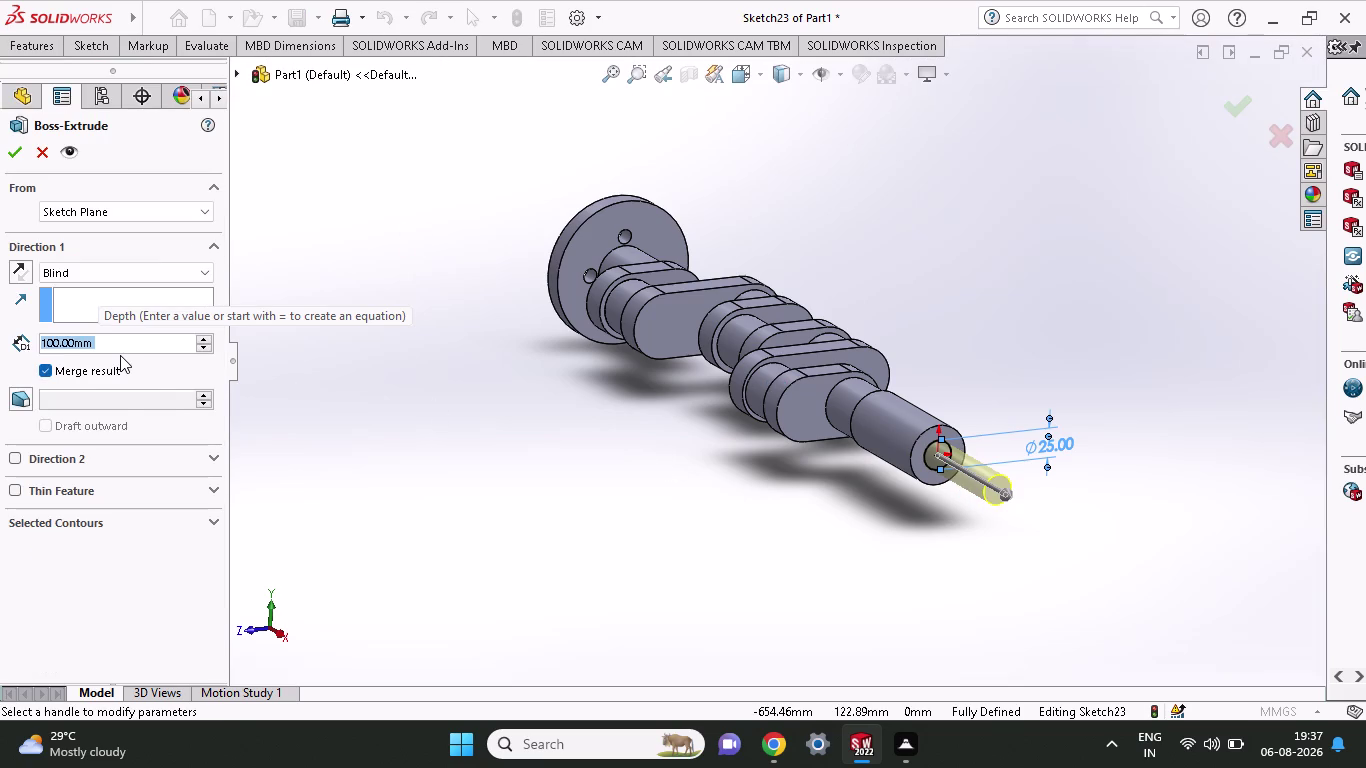
Extrude Sketch23's 25 mm circle with a Blind depth of 20 mm.
text(20)
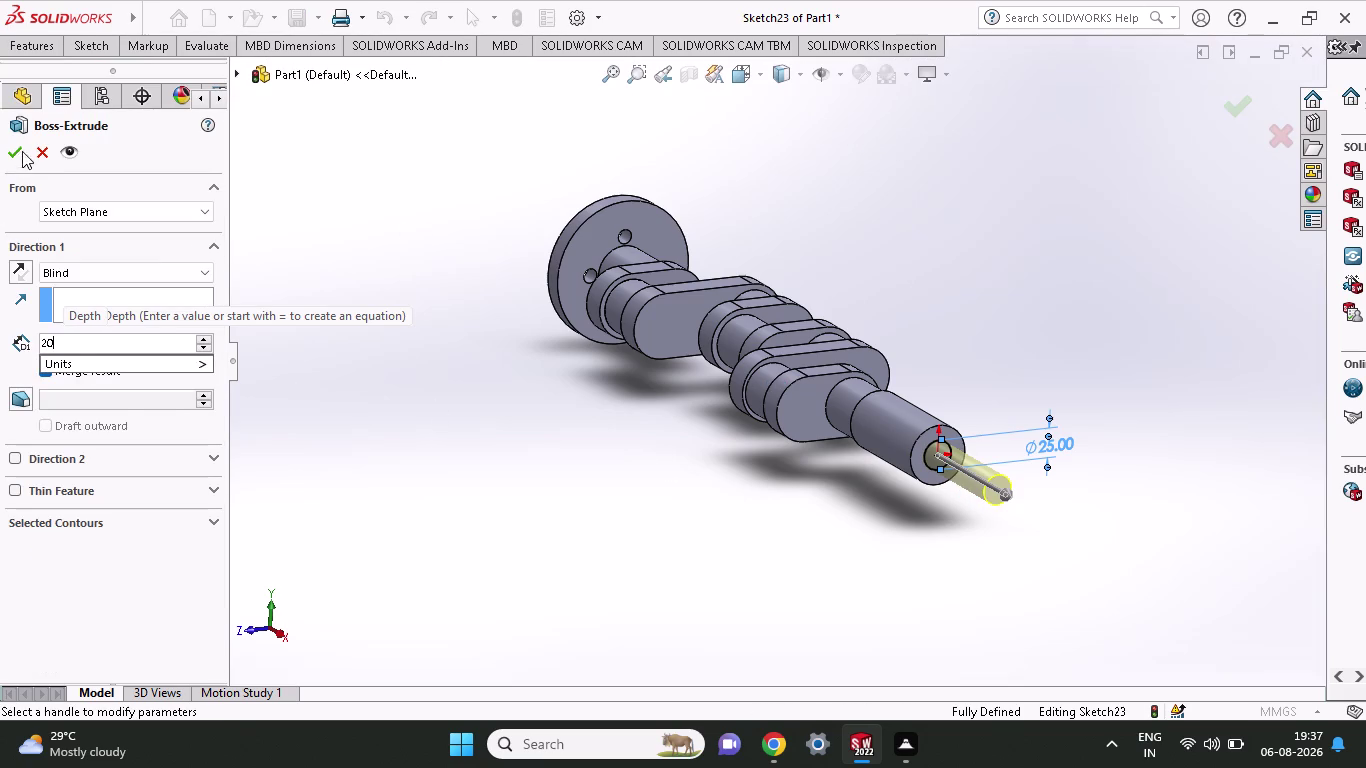
click(11, 148)
click(11, 148)
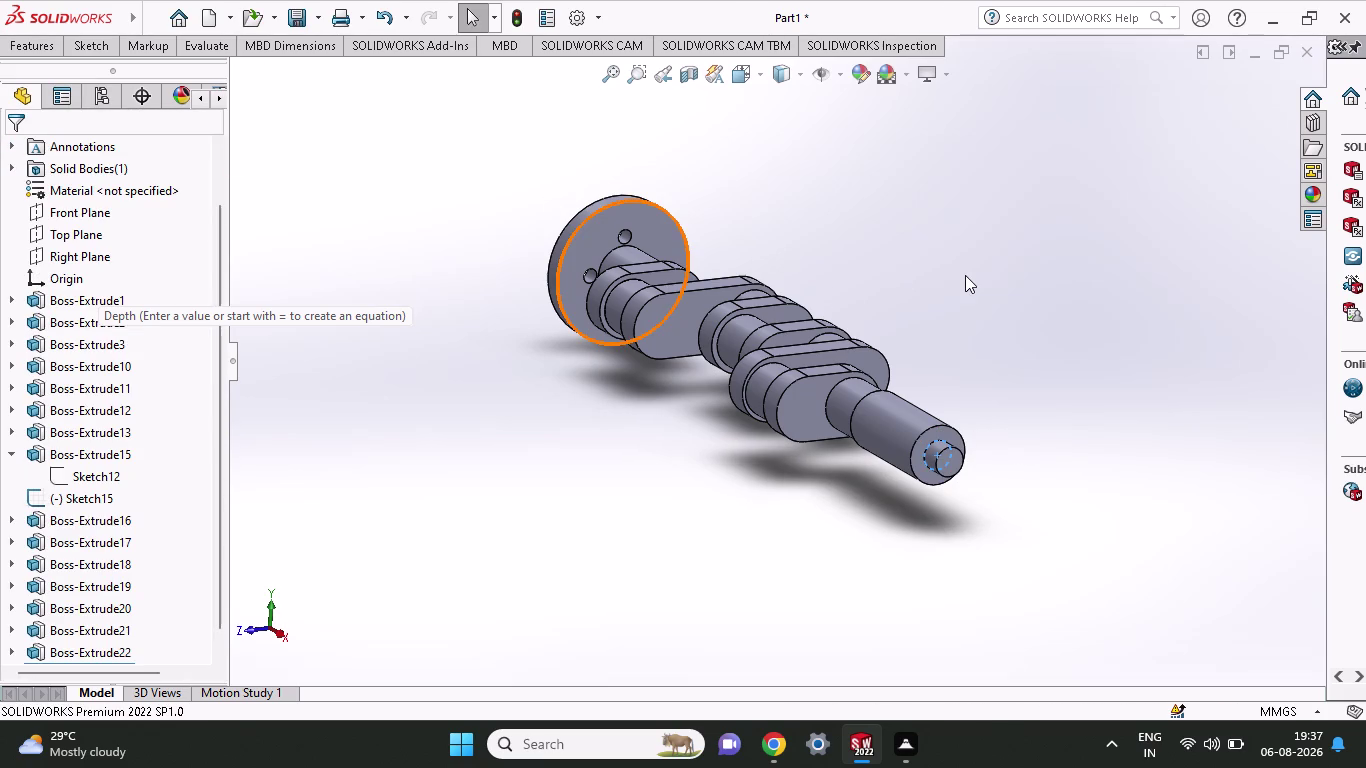
middle_drag(965, 275, 993, 374)
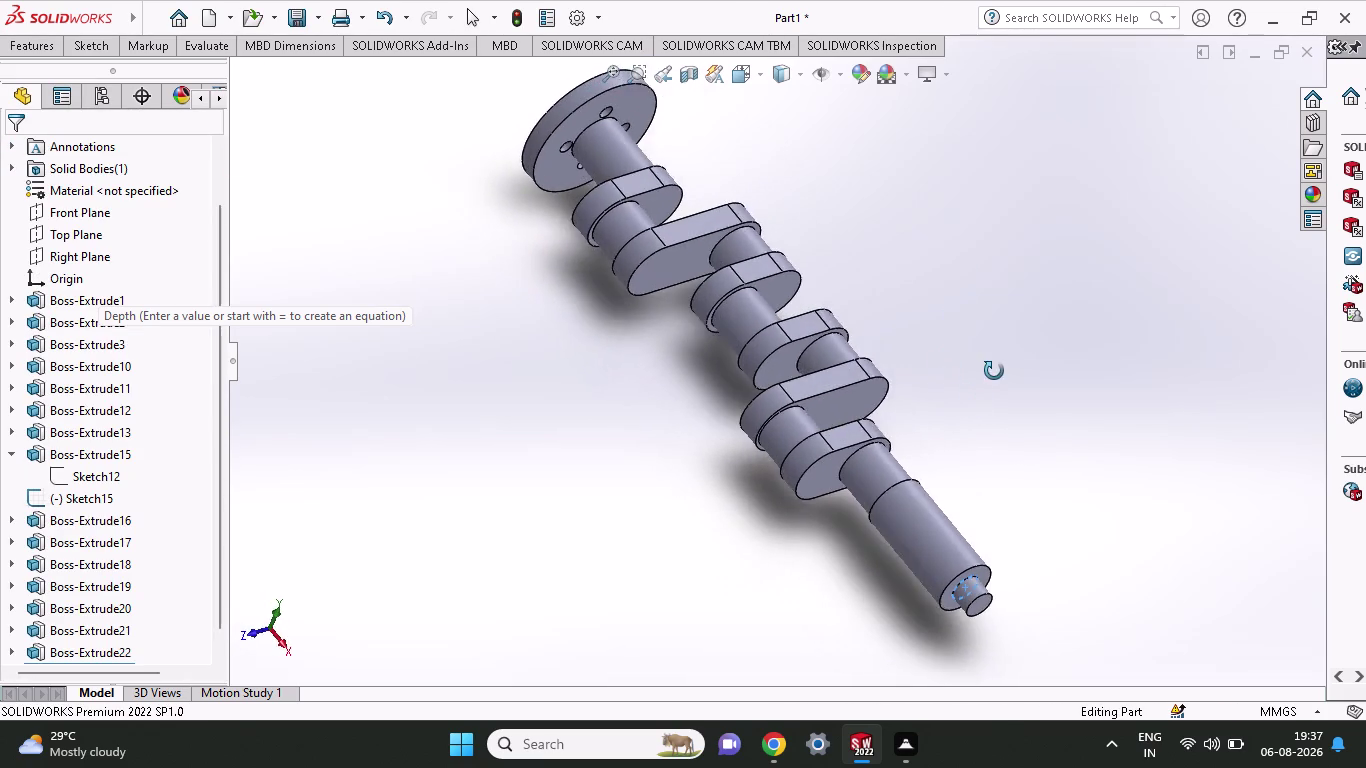
middle_drag(993, 374, 950, 424)
scroll(up, 3)
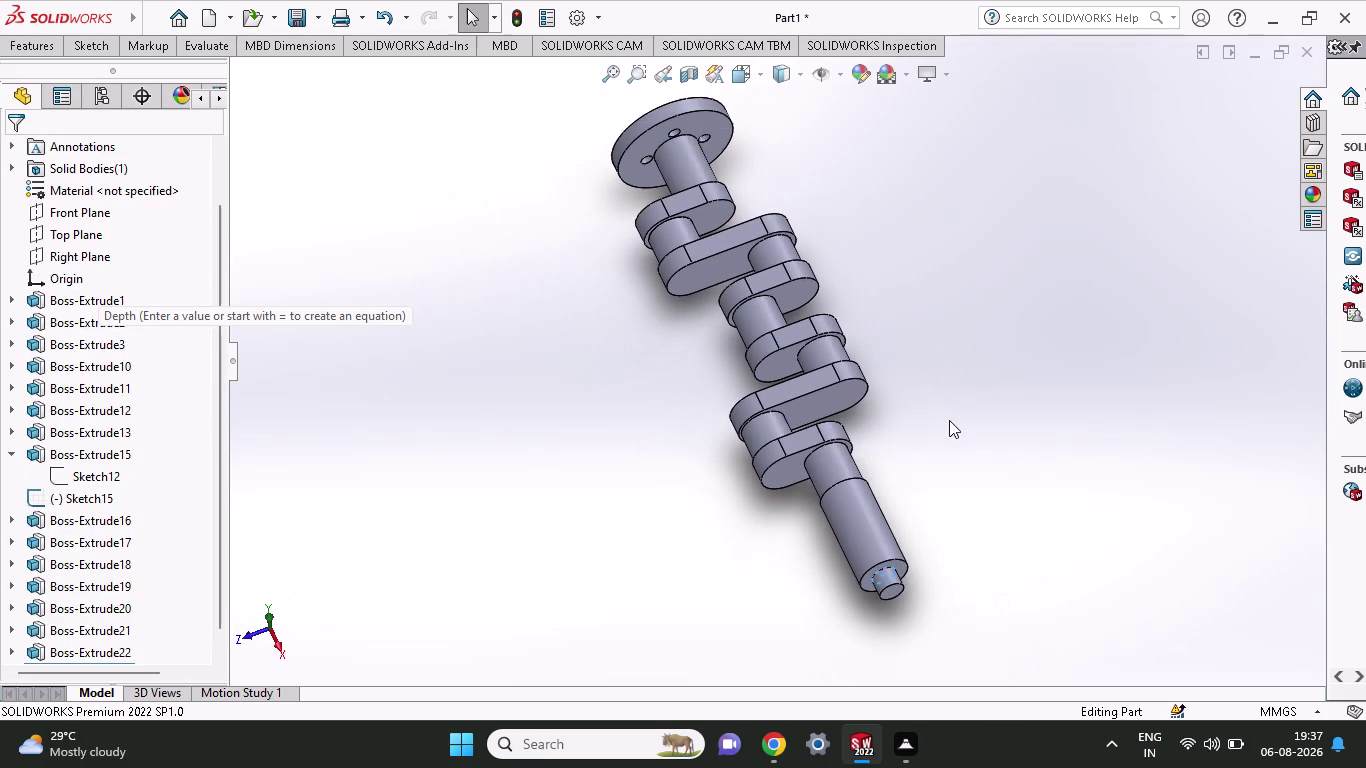
middle_drag(948, 423, 1038, 69)
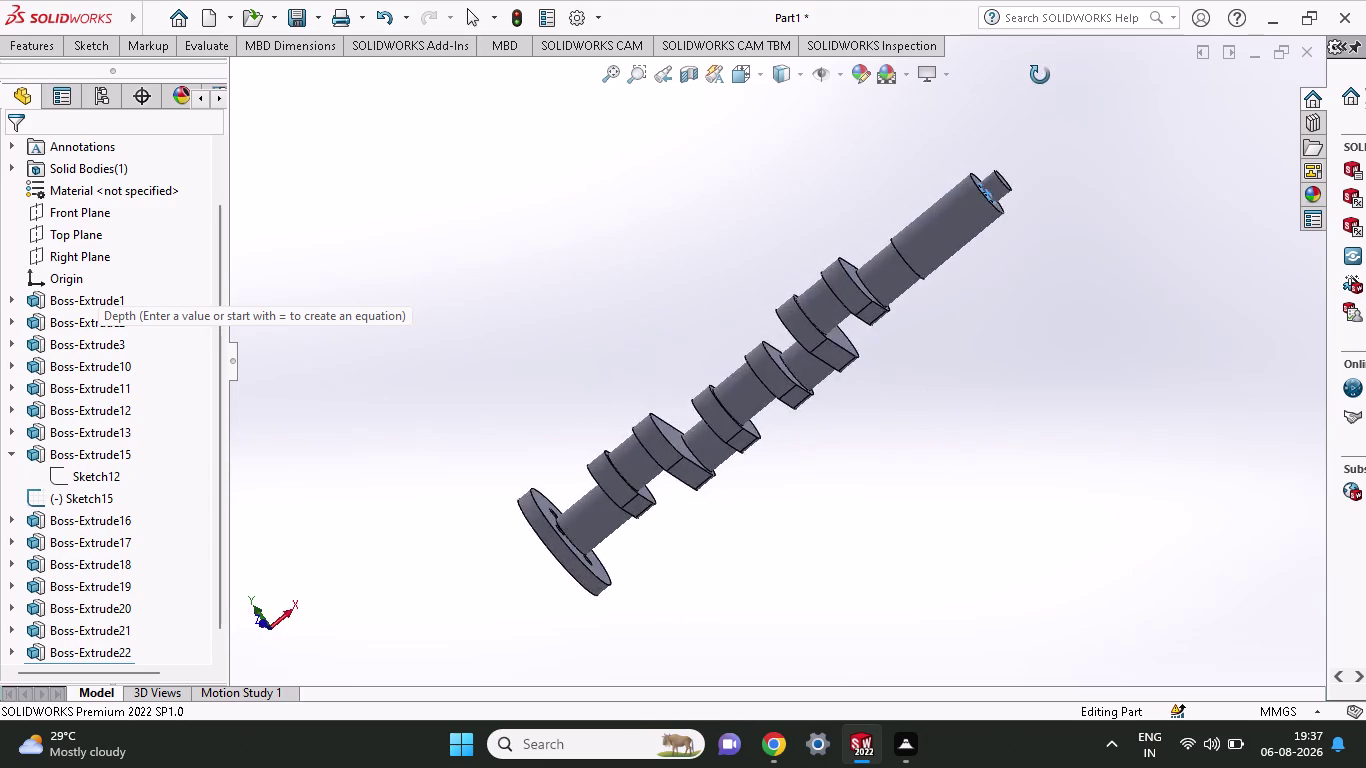
middle_drag(1038, 69, 1036, 439)
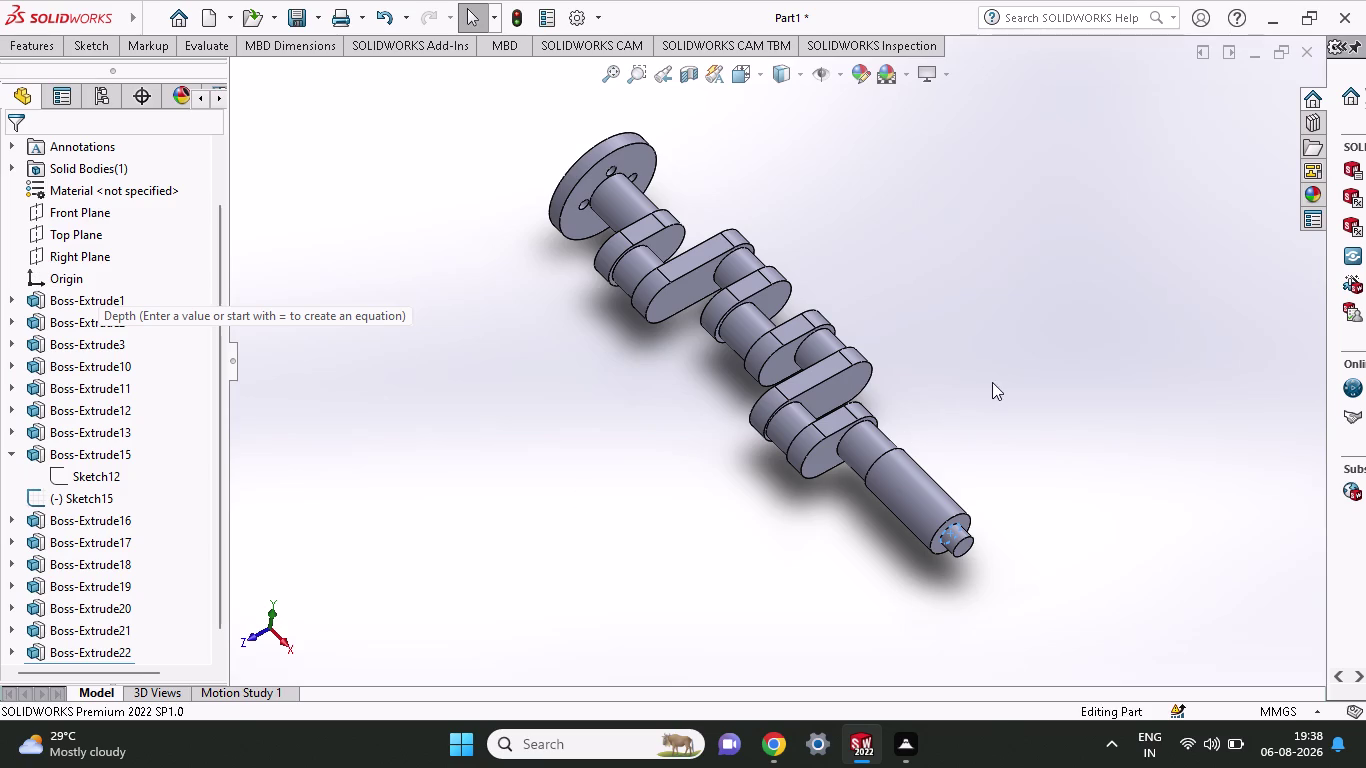
middle_drag(992, 382, 778, 251)
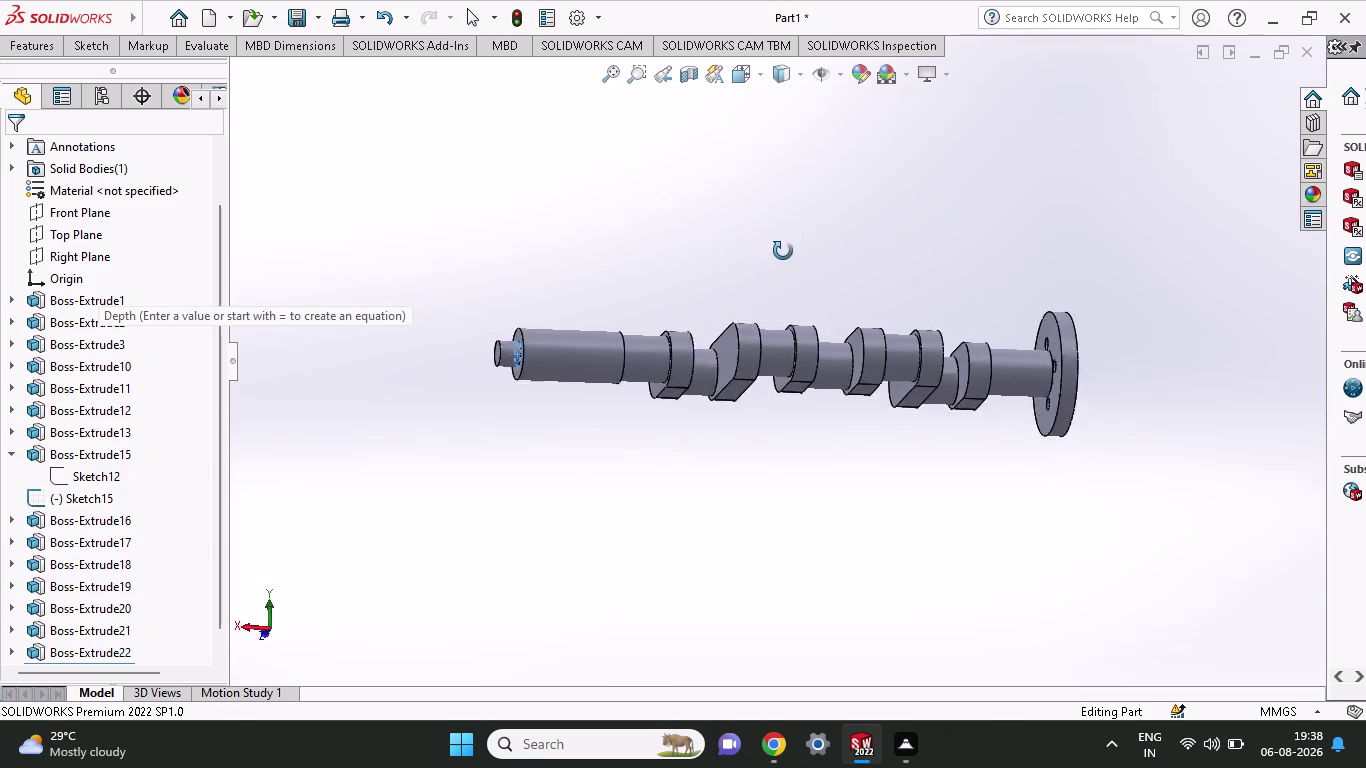
middle_drag(778, 251, 931, 309)
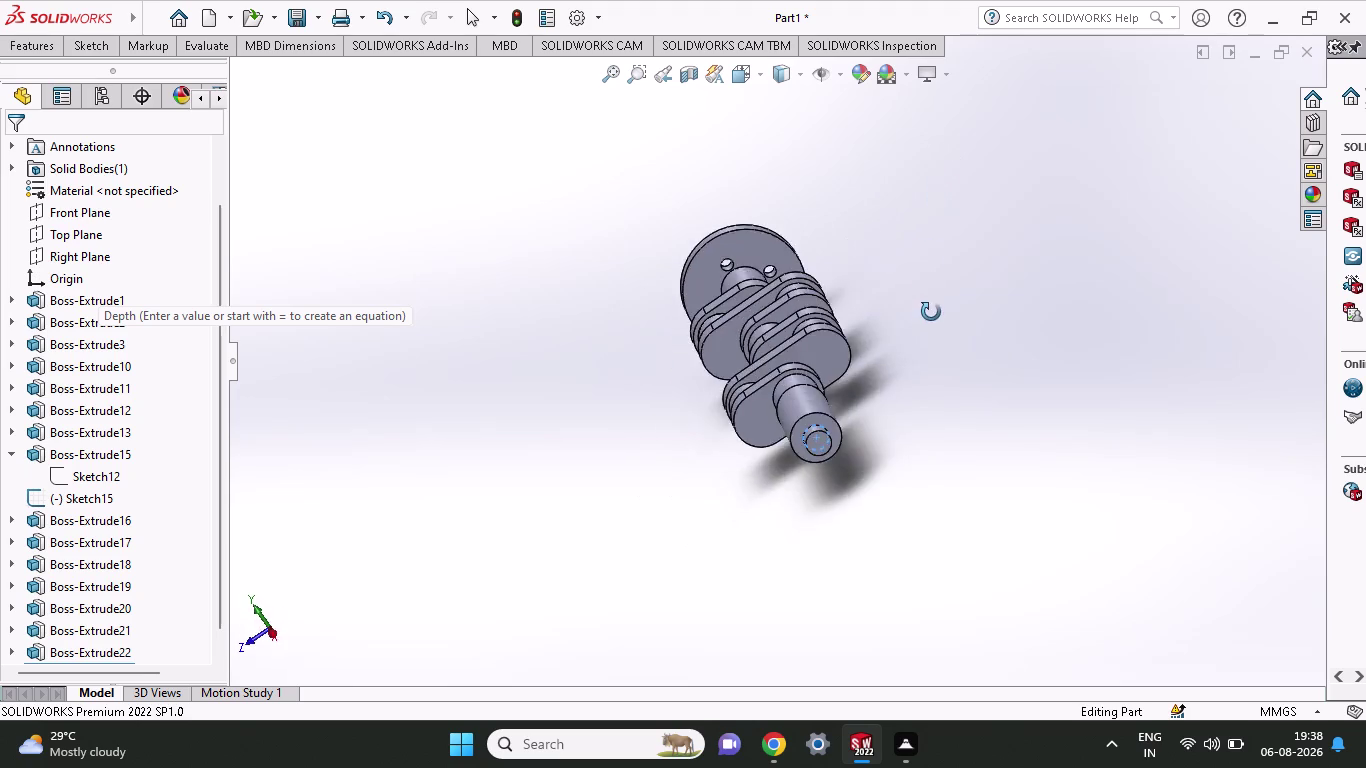
middle_drag(931, 309, 1040, 306)
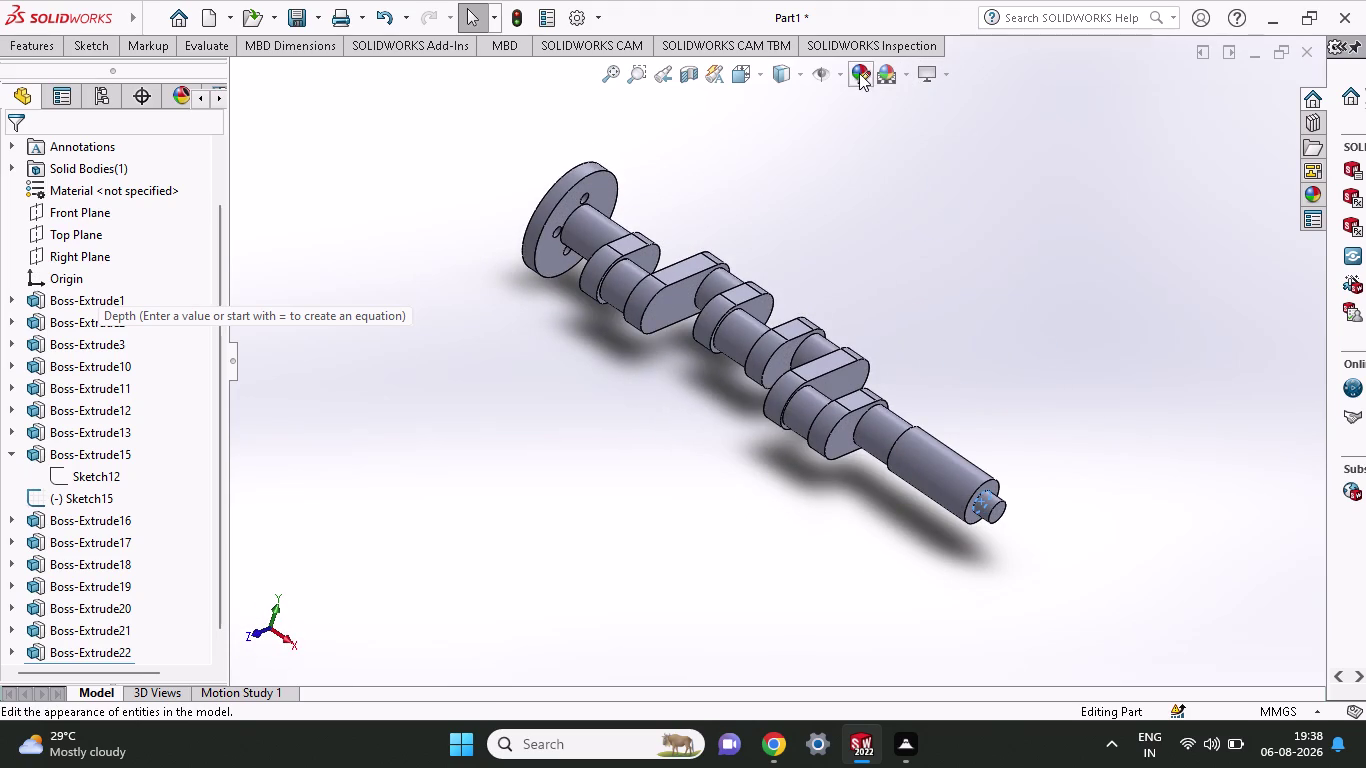
Apply the cartoon rendering and orbit the crankshaft to view it from several sides.
click(943, 68)
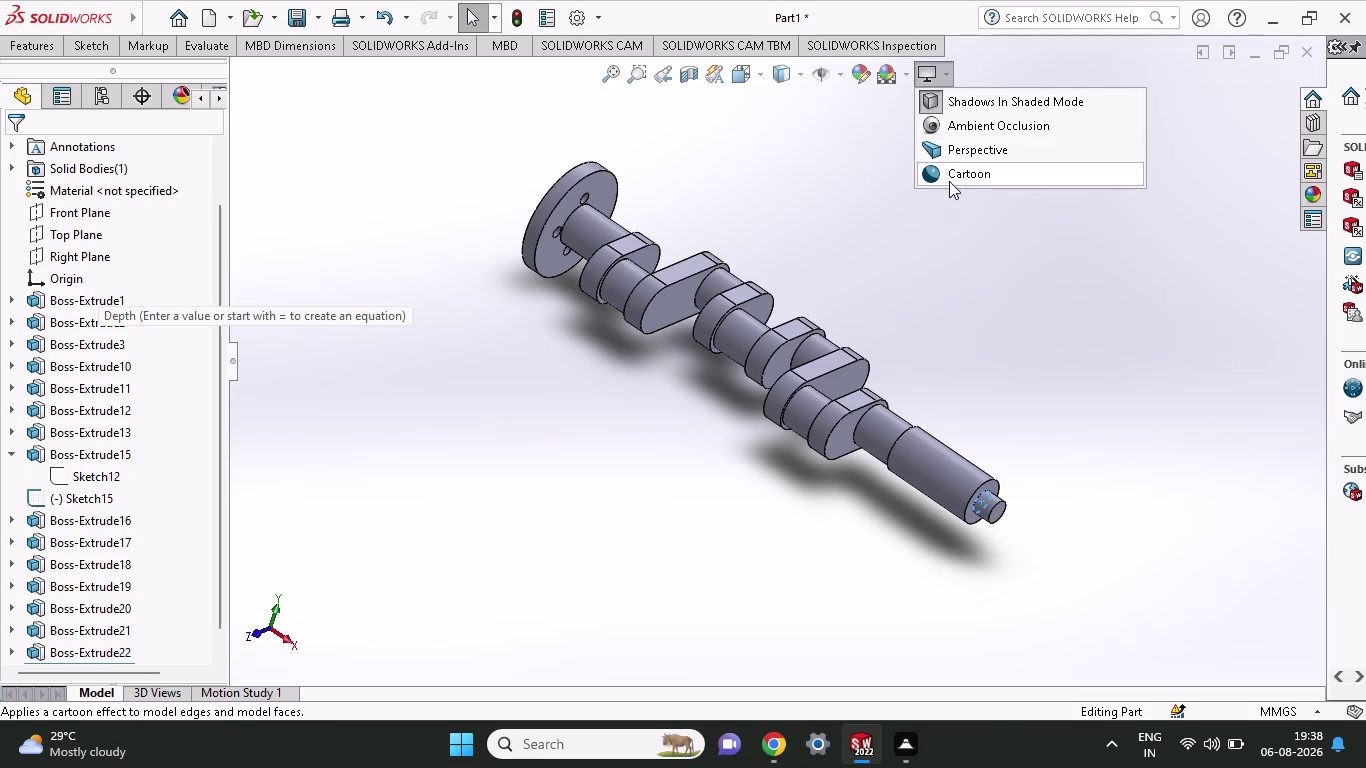
click(949, 181)
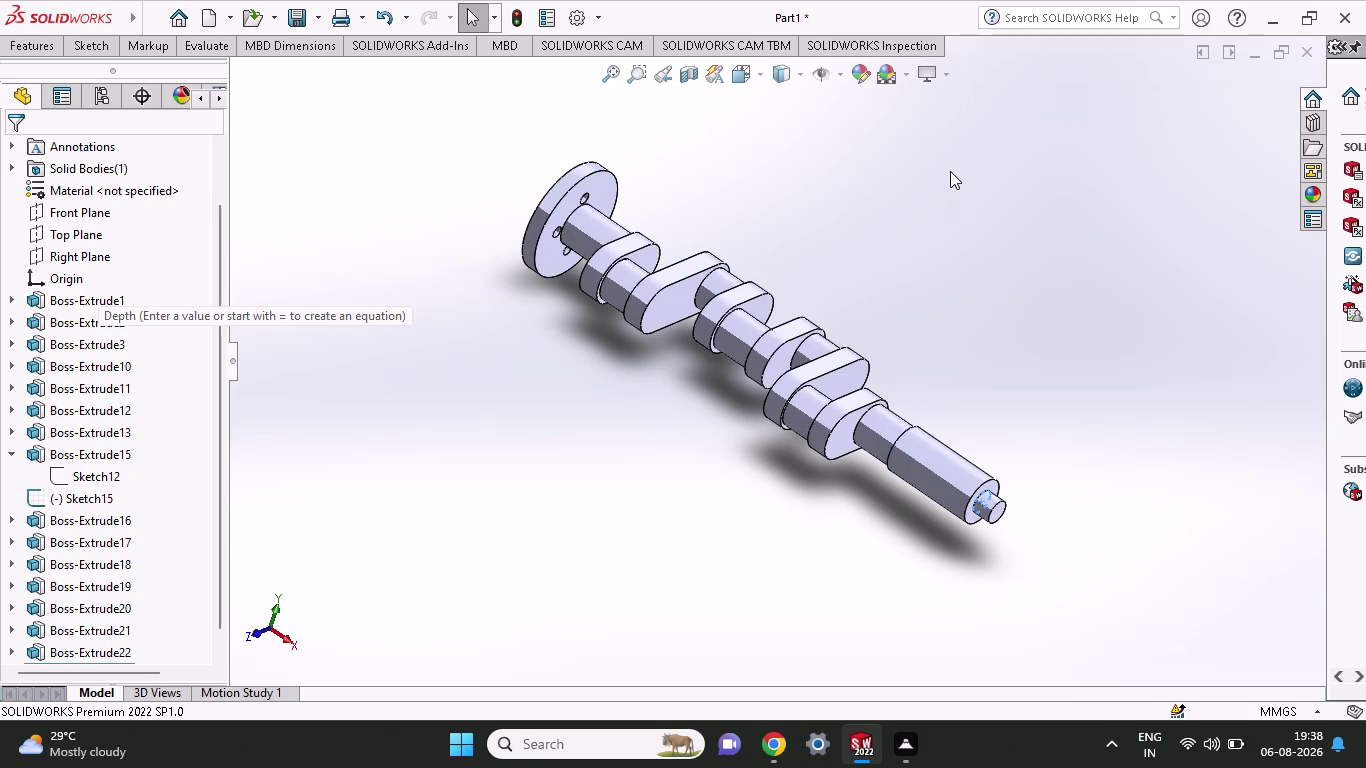
scroll(up, 3)
middle_drag(921, 302, 906, 239)
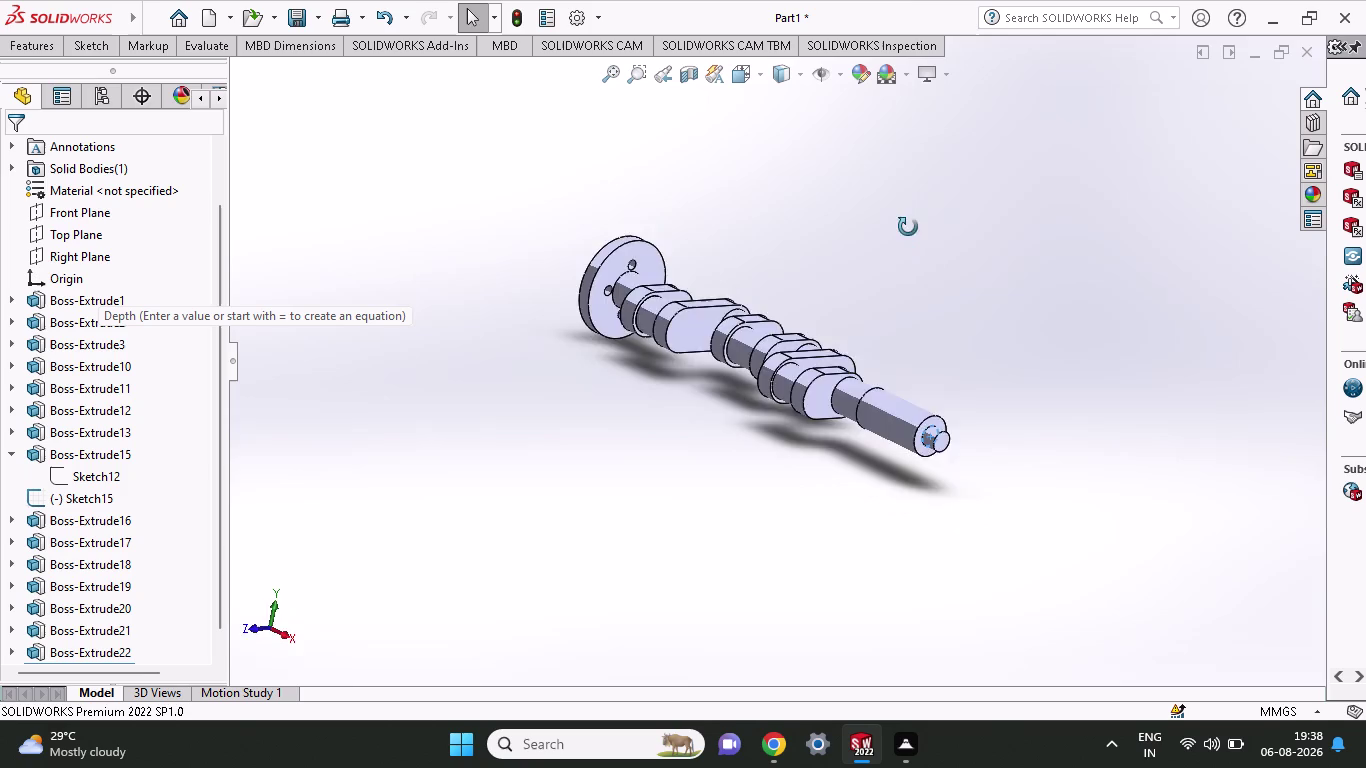
middle_drag(906, 239, 675, 267)
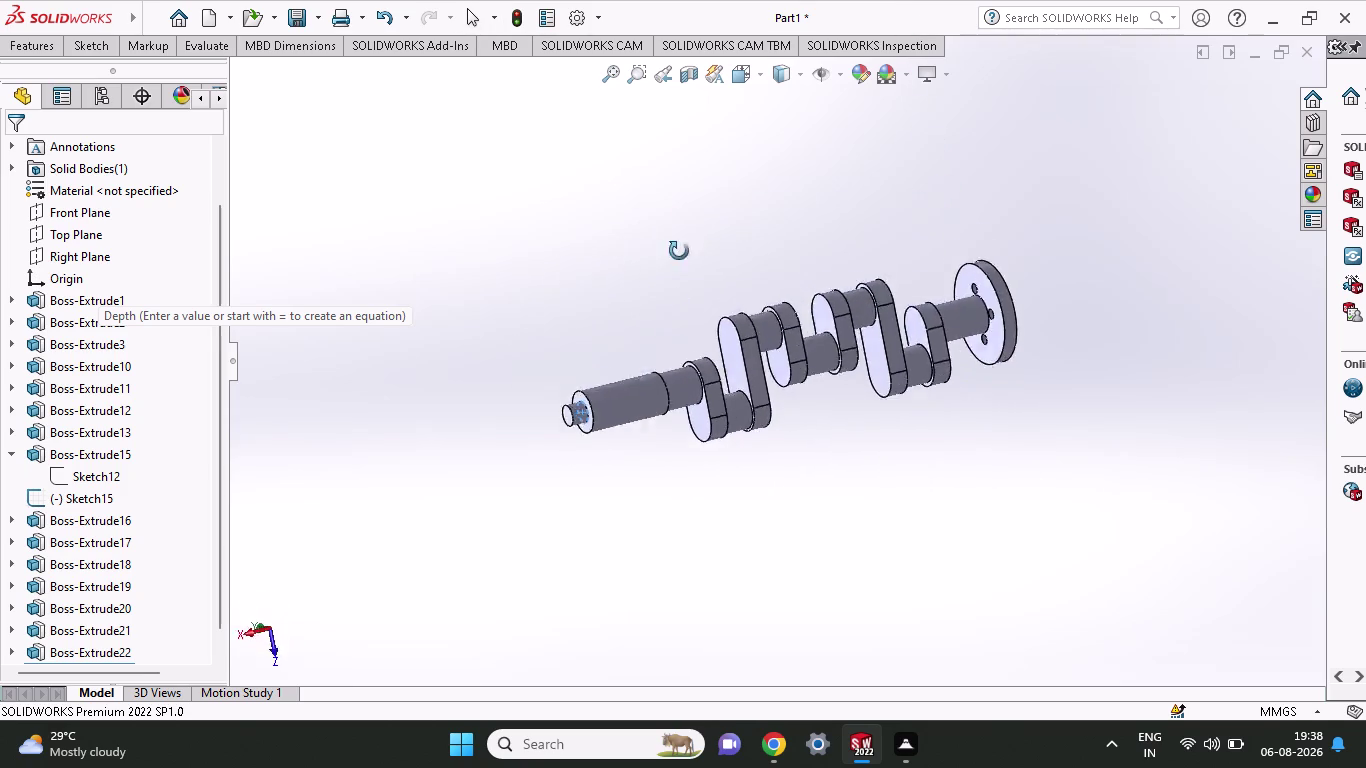
middle_drag(675, 267, 717, 538)
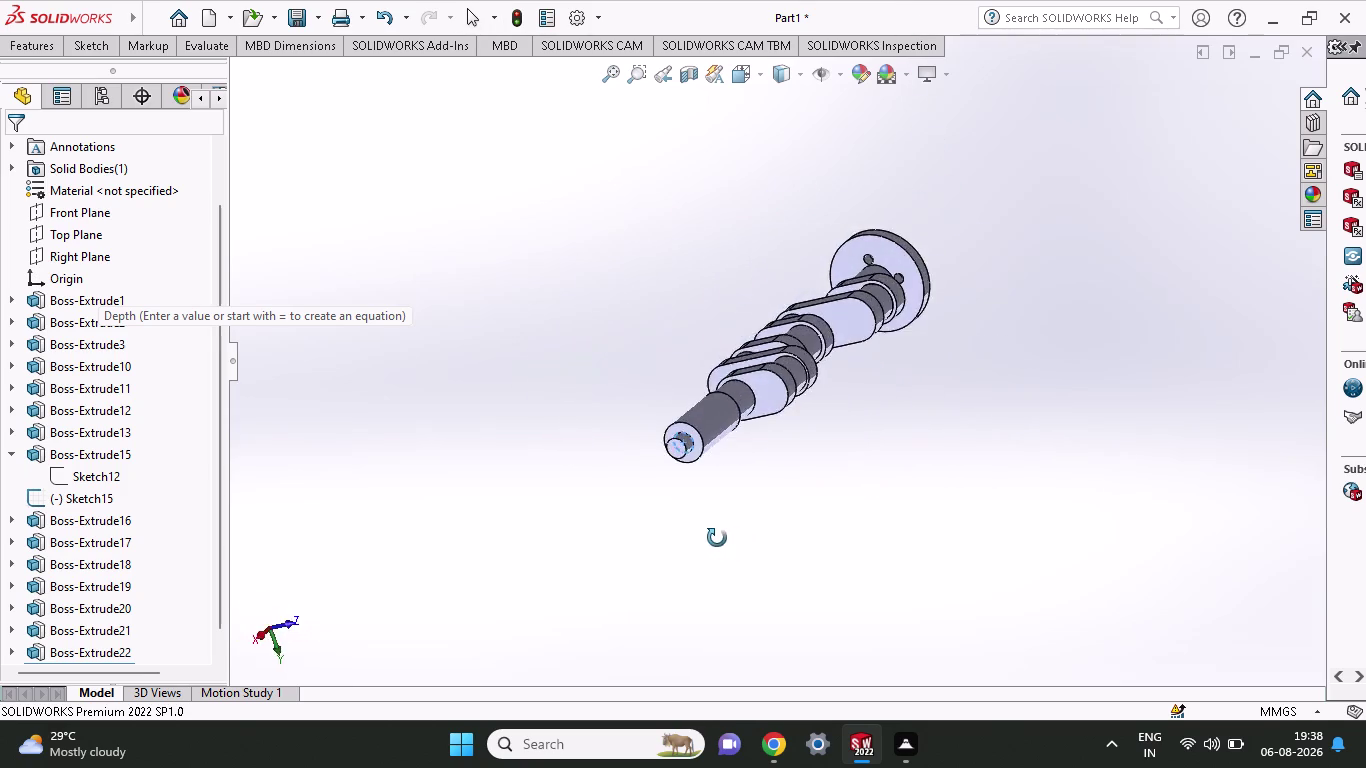
middle_drag(717, 538, 929, 400)
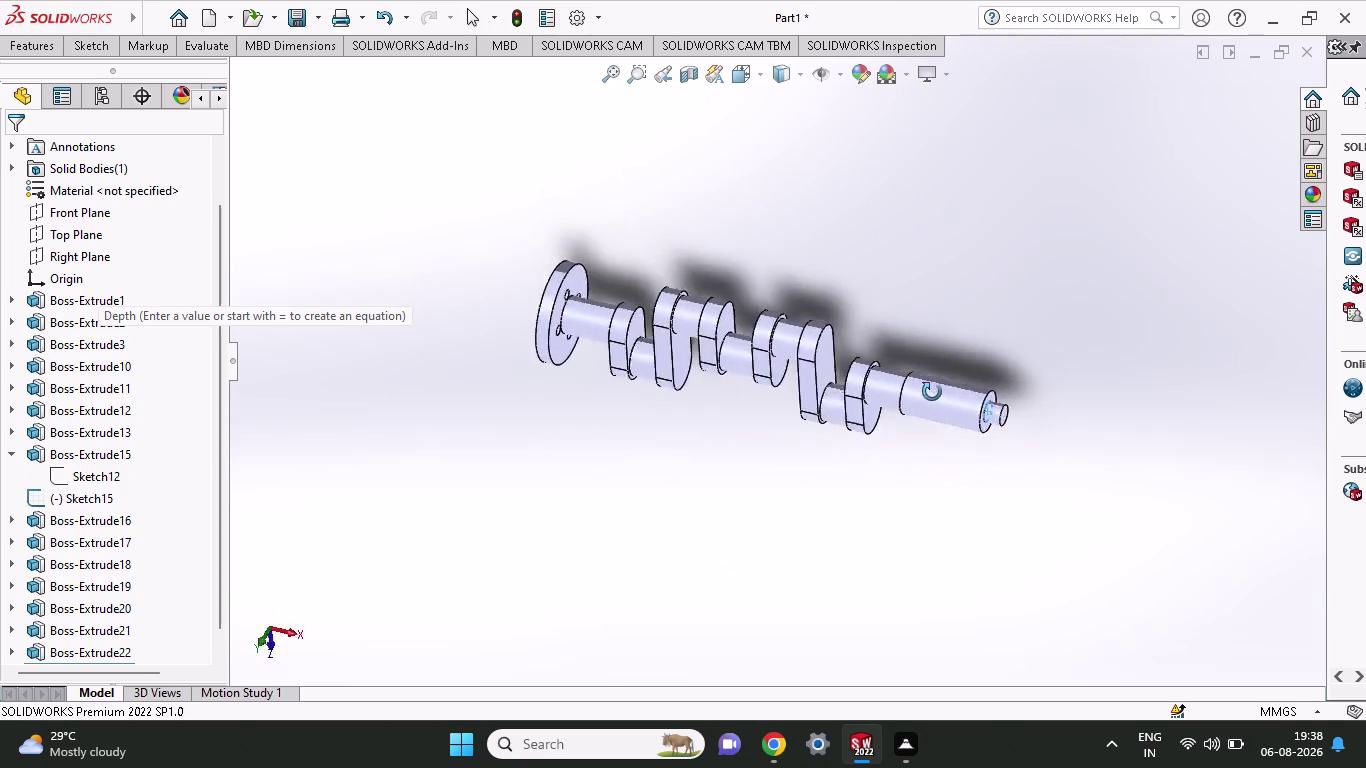
middle_drag(929, 400, 862, 161)
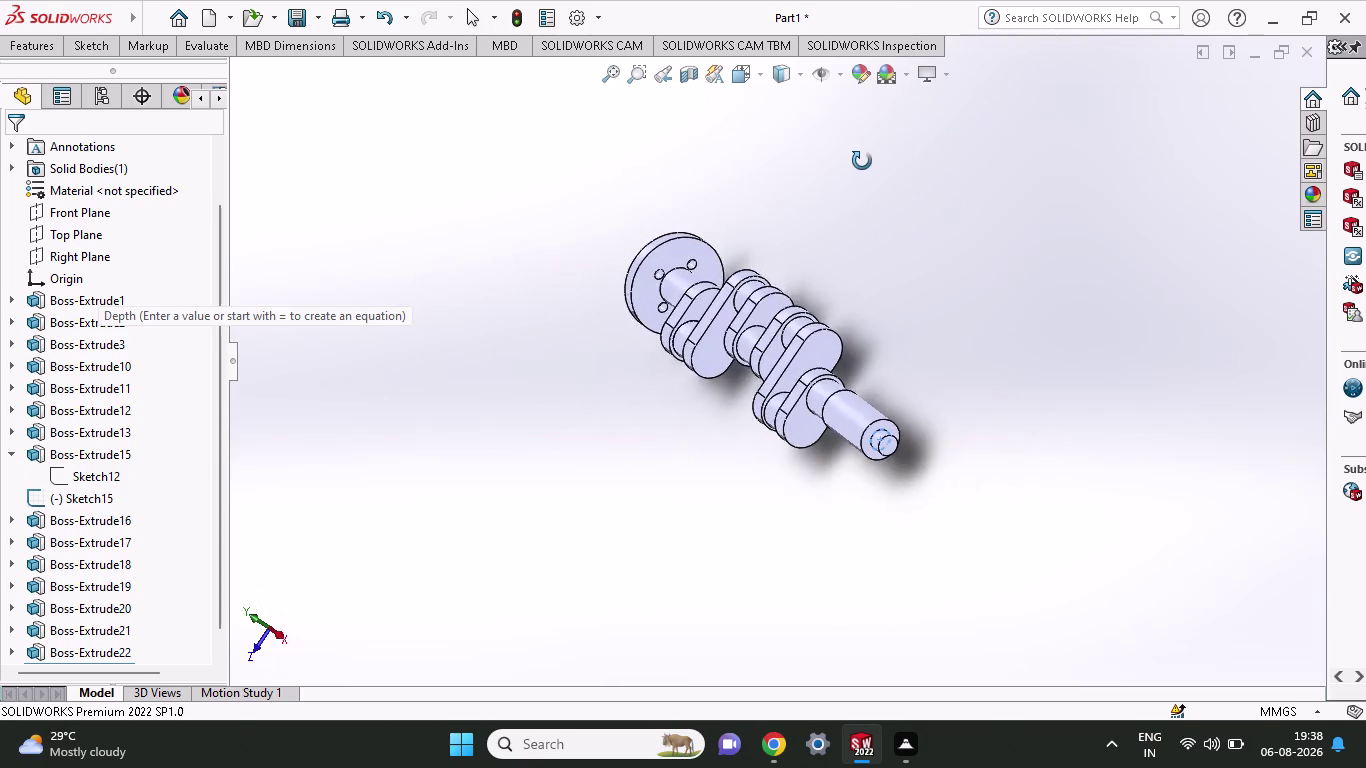
middle_drag(862, 161, 855, 159)
middle_drag(845, 300, 900, 210)
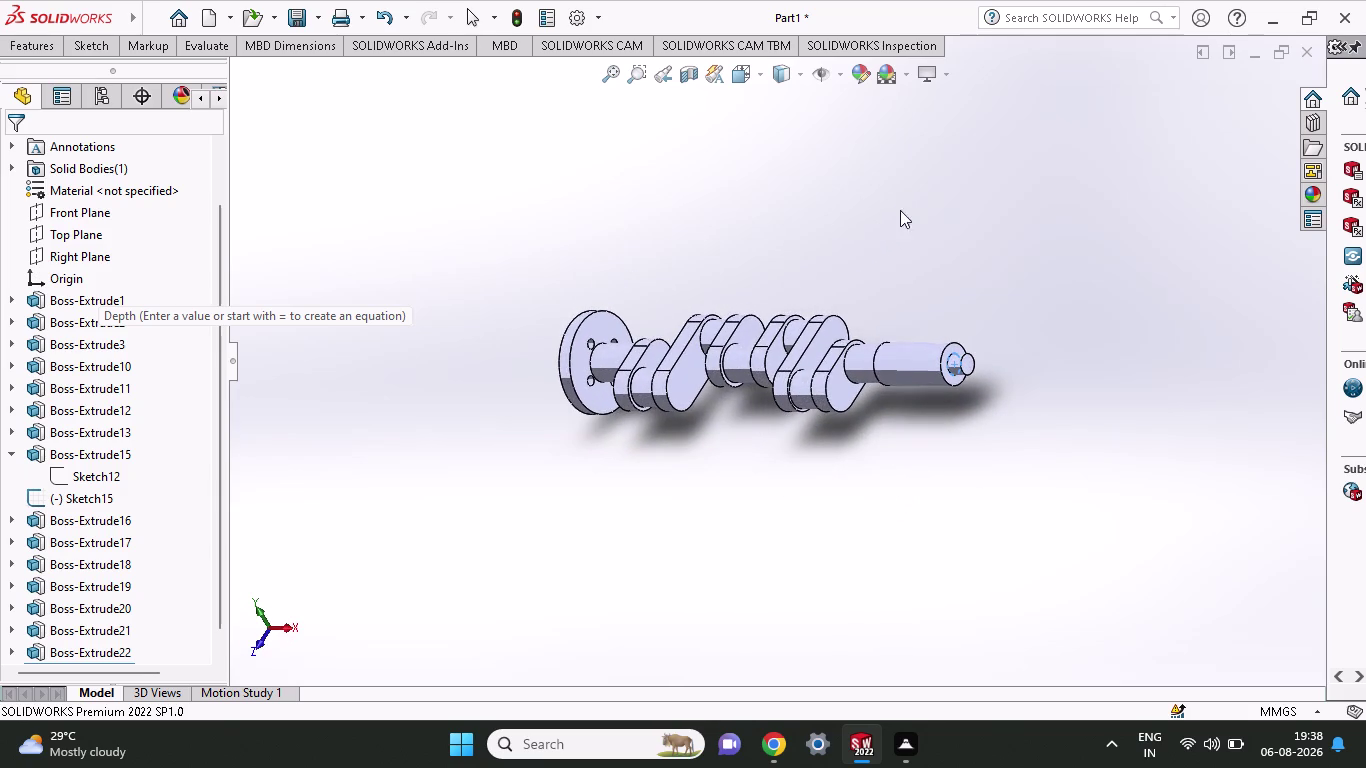
Toggle perspective view and orbit the crankshaft diagonally to inspect its webs.
click(945, 76)
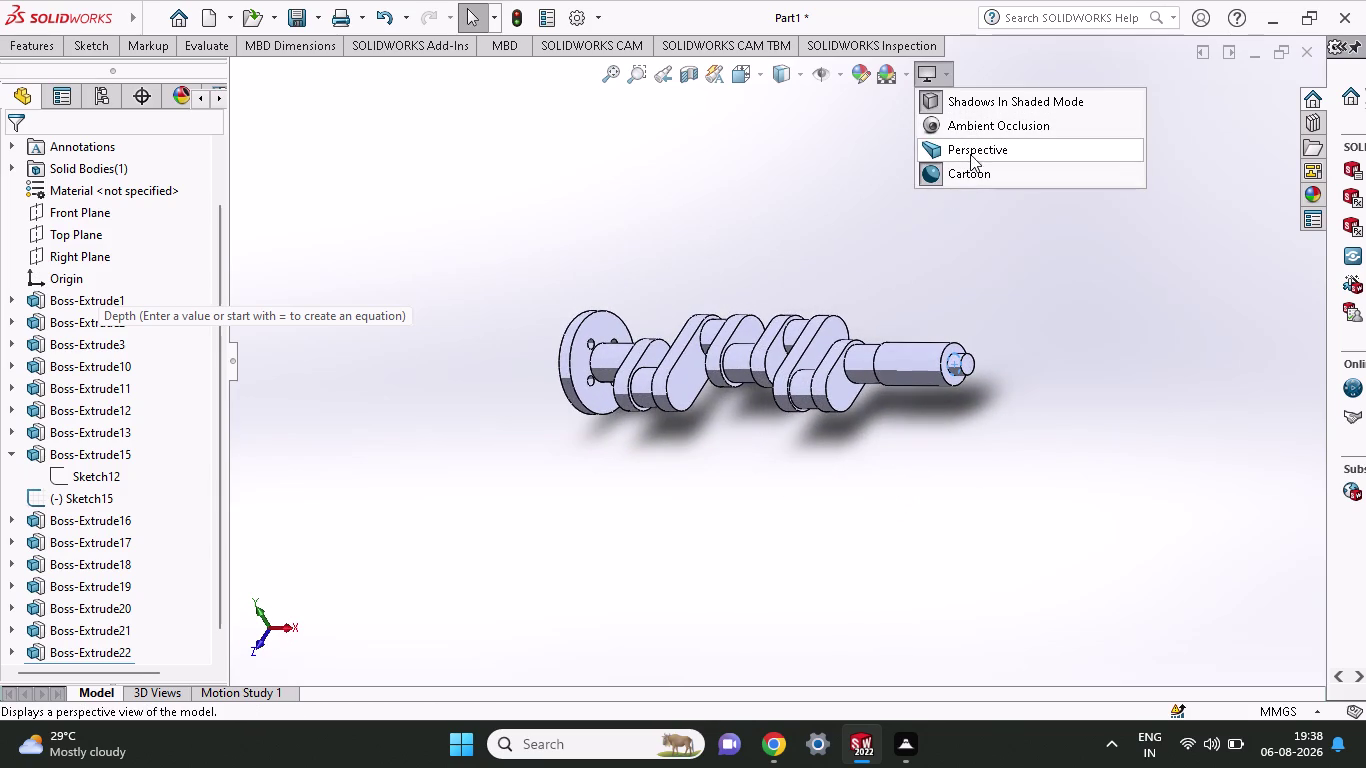
click(976, 147)
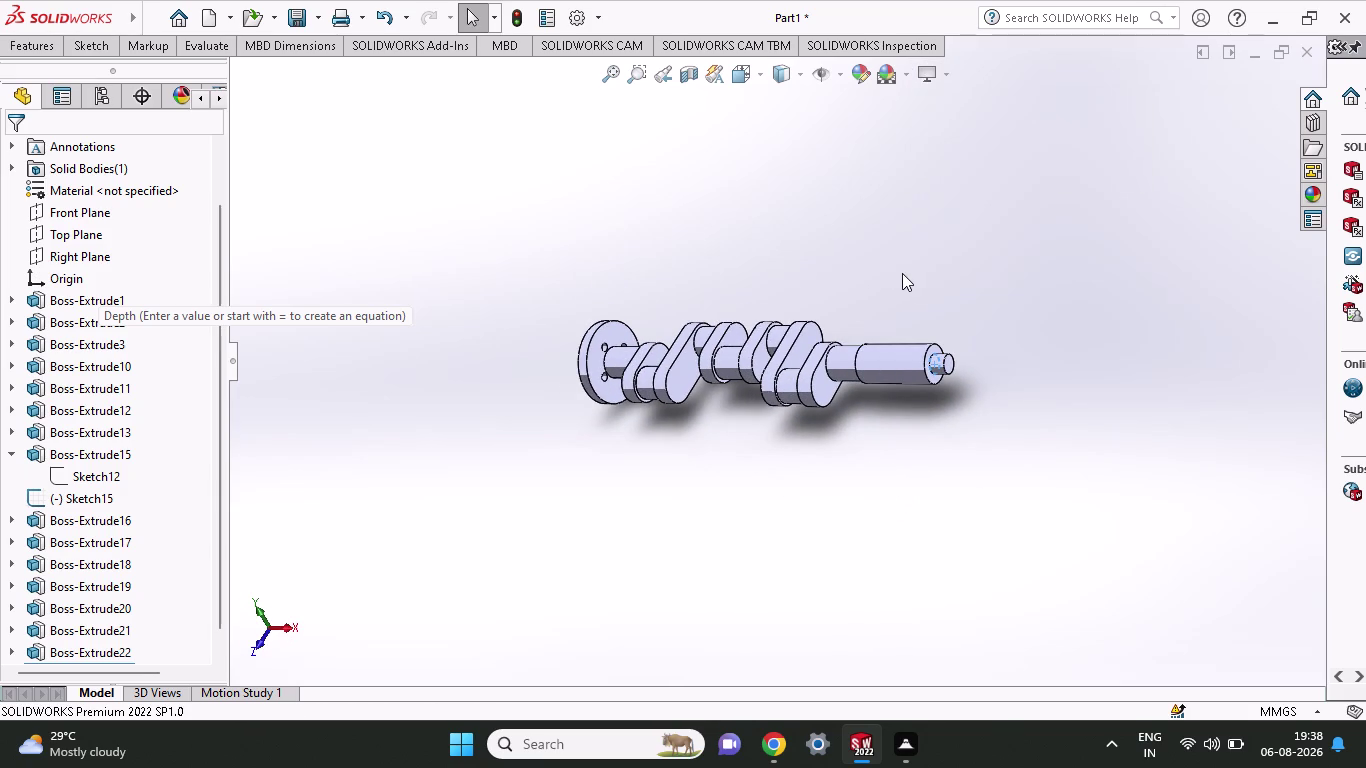
scroll(up, 3)
middle_drag(865, 284, 868, 291)
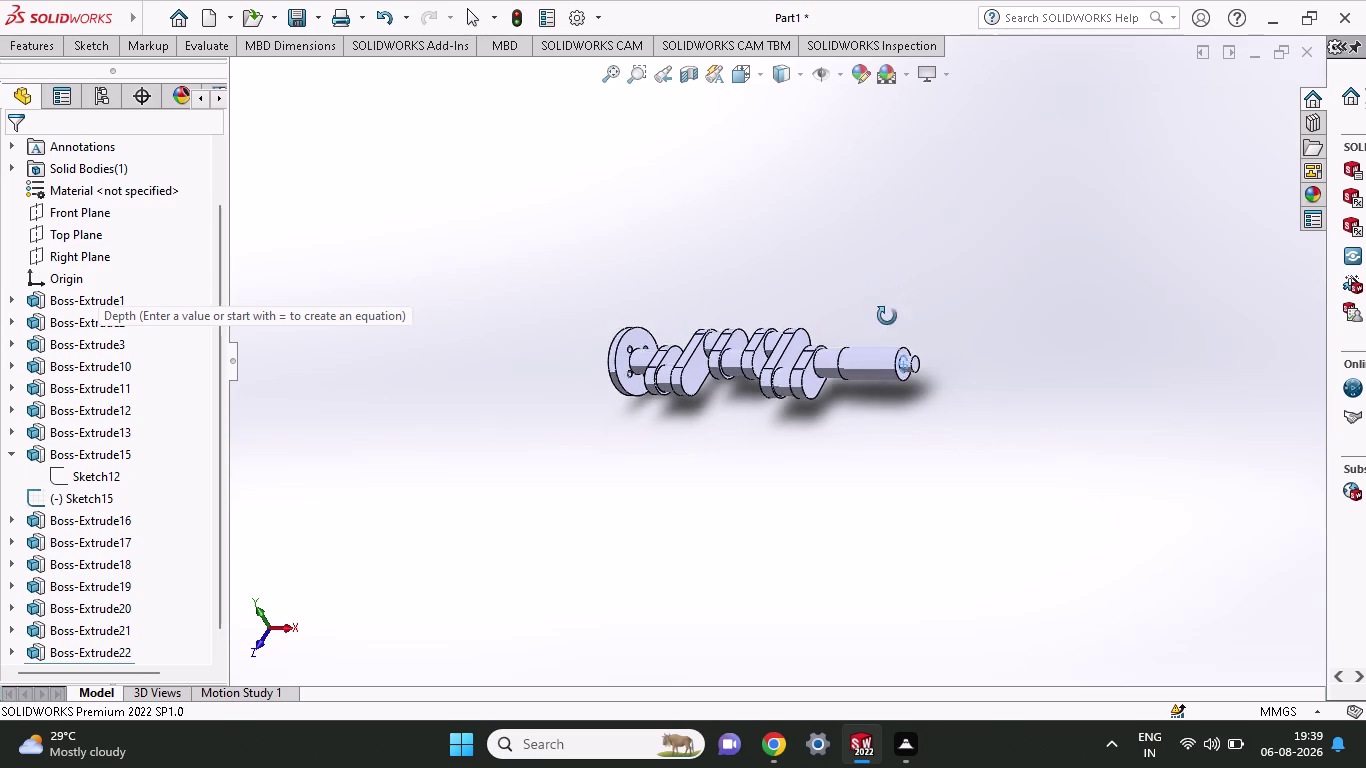
middle_drag(868, 291, 911, 385)
middle_drag(911, 385, 855, 471)
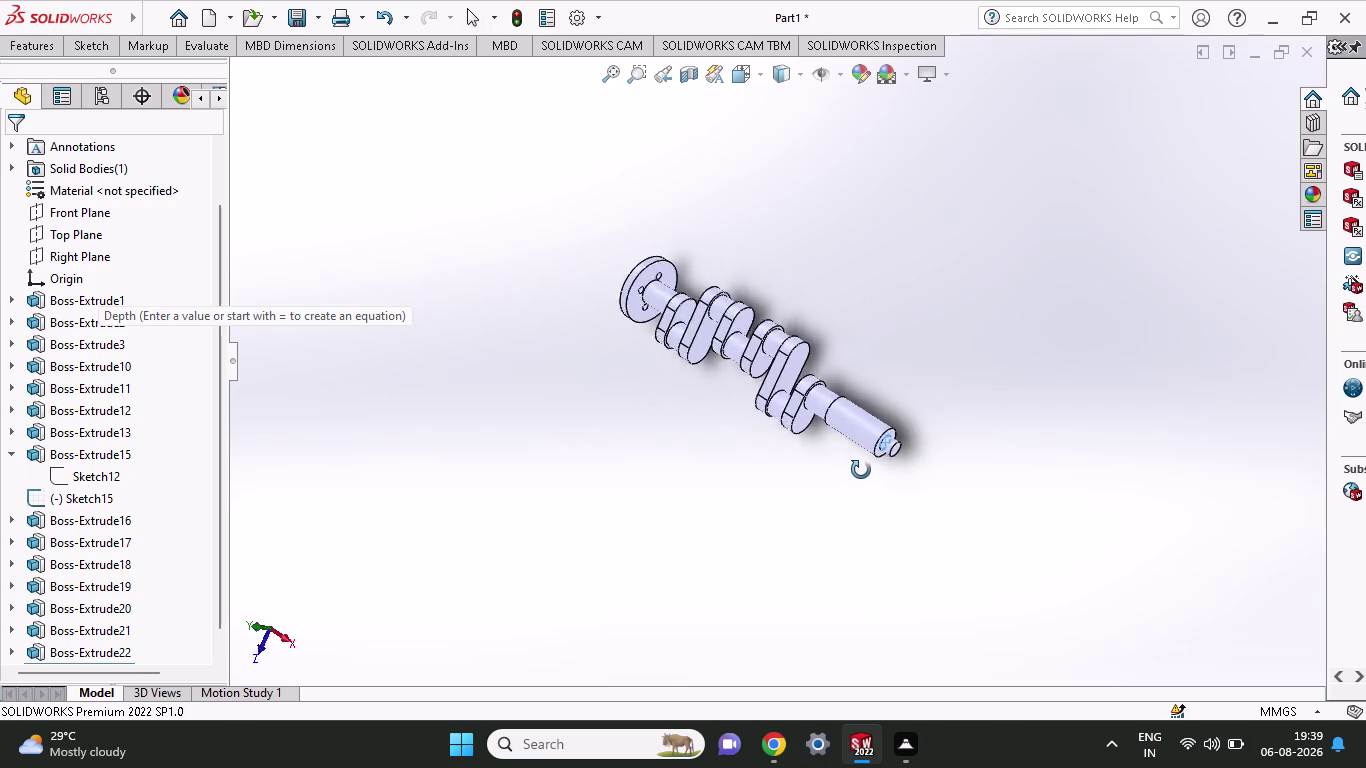
middle_drag(855, 471, 861, 470)
middle_drag(861, 470, 841, 462)
middle_drag(785, 446, 770, 428)
middle_drag(801, 262, 865, 255)
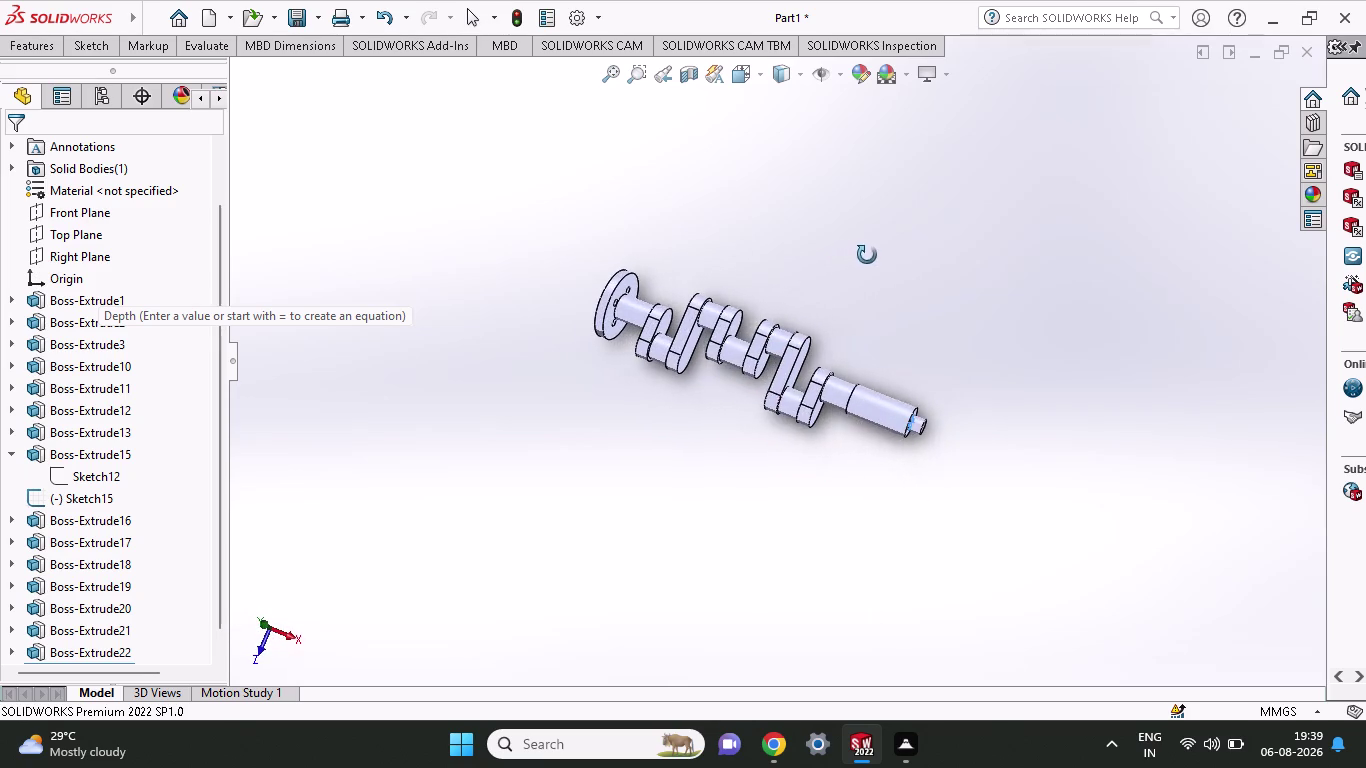
middle_drag(865, 255, 867, 255)
middle_drag(883, 447, 877, 420)
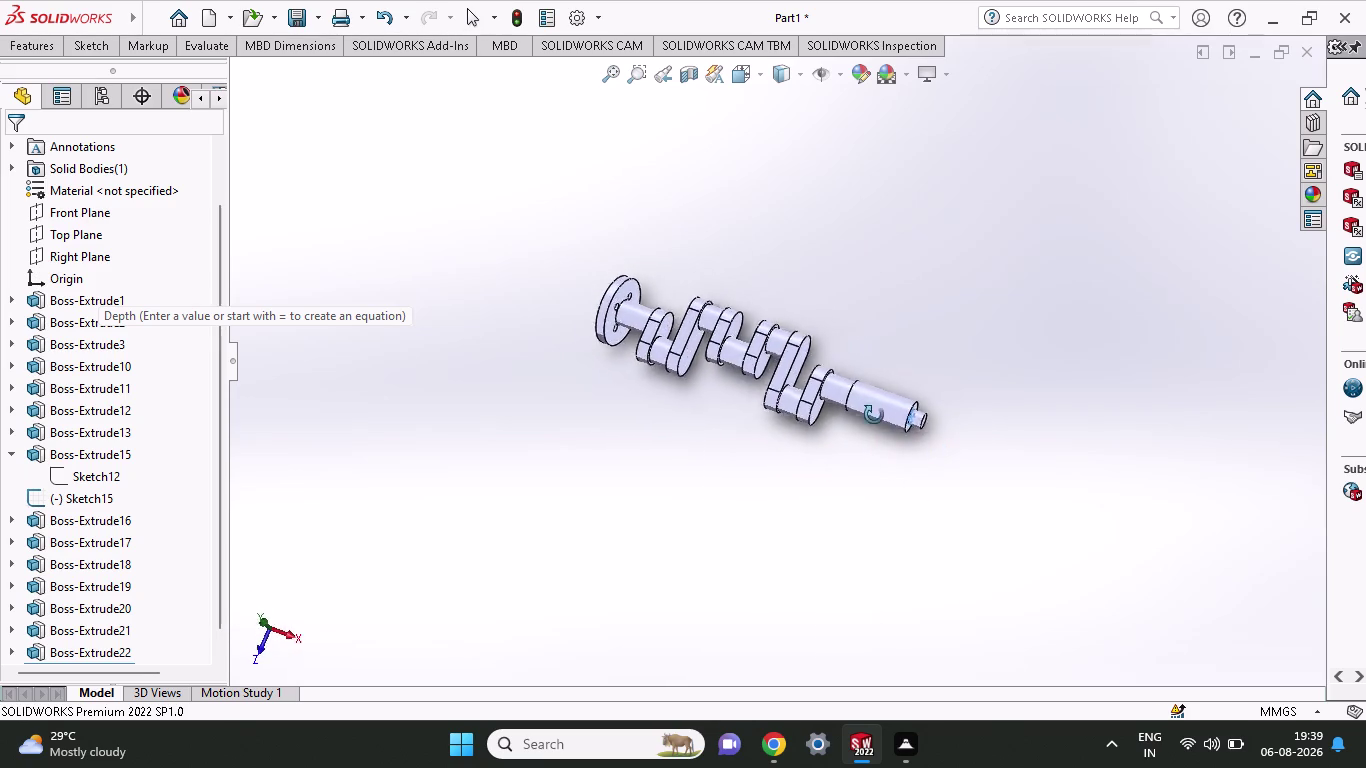
middle_drag(877, 420, 860, 341)
scroll(up, 3)
Turn off Shadows In Shaded Mode in View Settings.
click(942, 78)
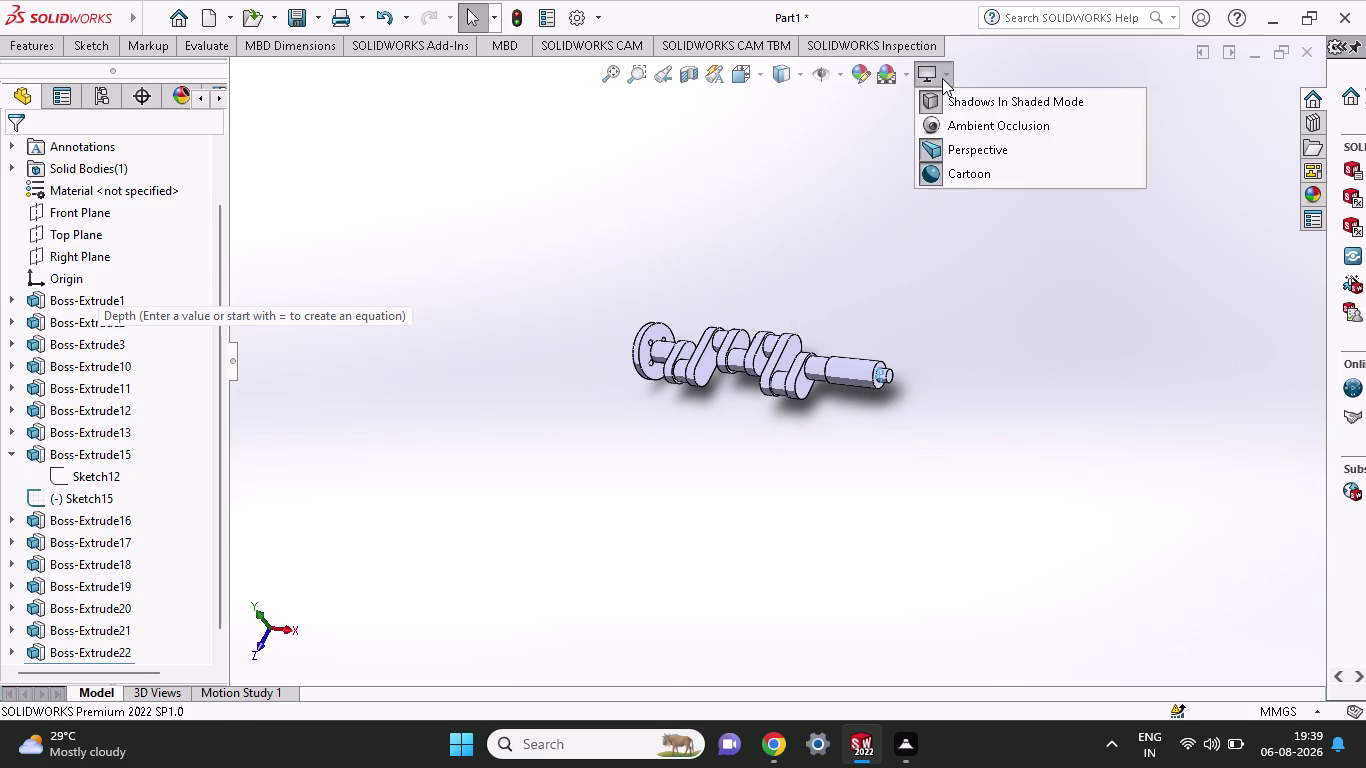
click(963, 120)
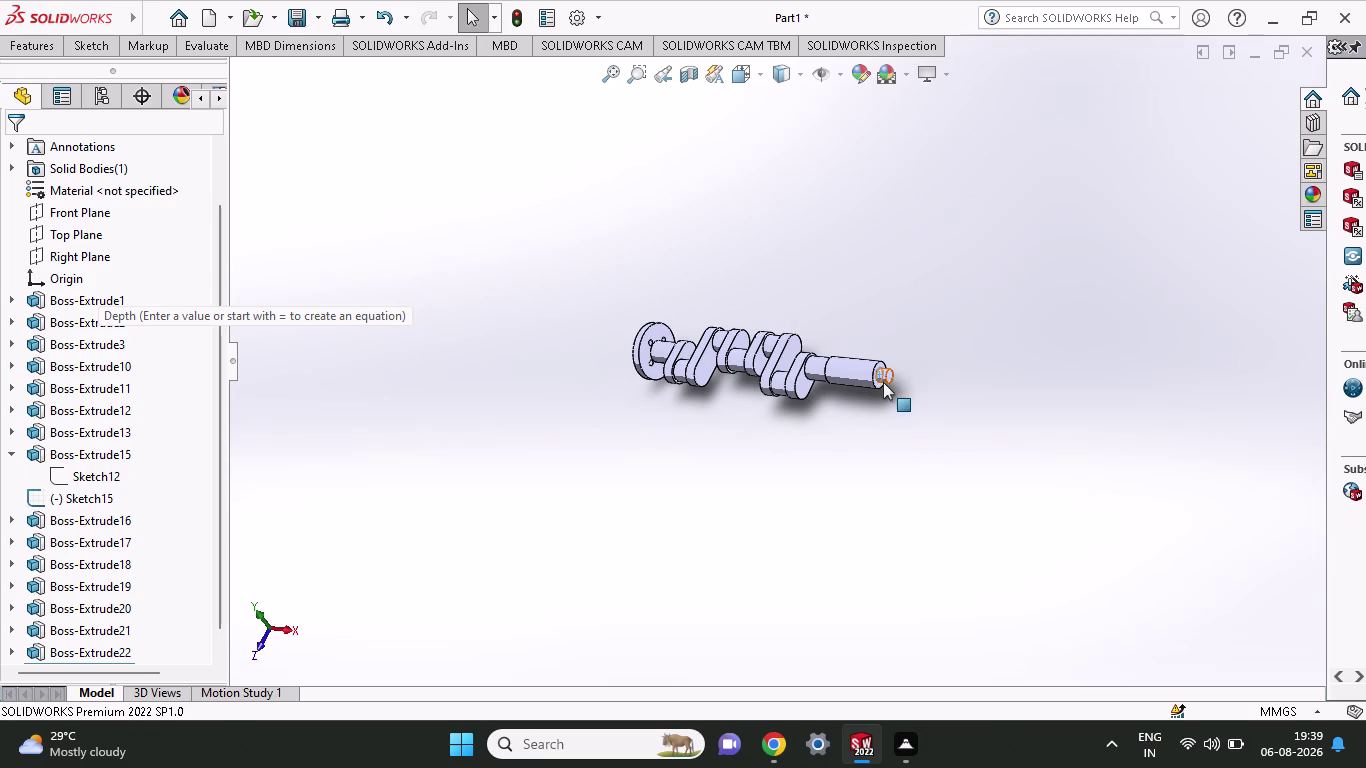
middle_drag(891, 332, 900, 322)
scroll(up, 3)
scroll(down, 3)
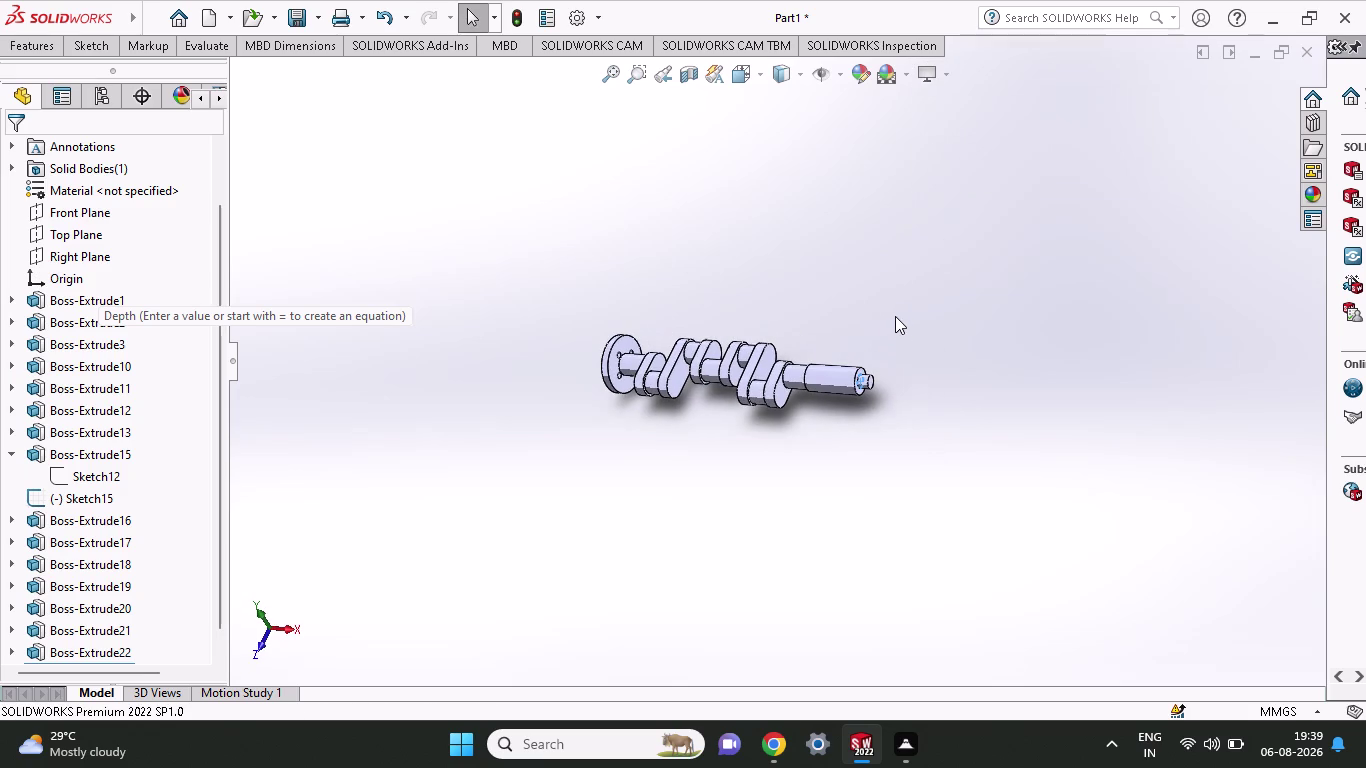
click(949, 73)
click(951, 118)
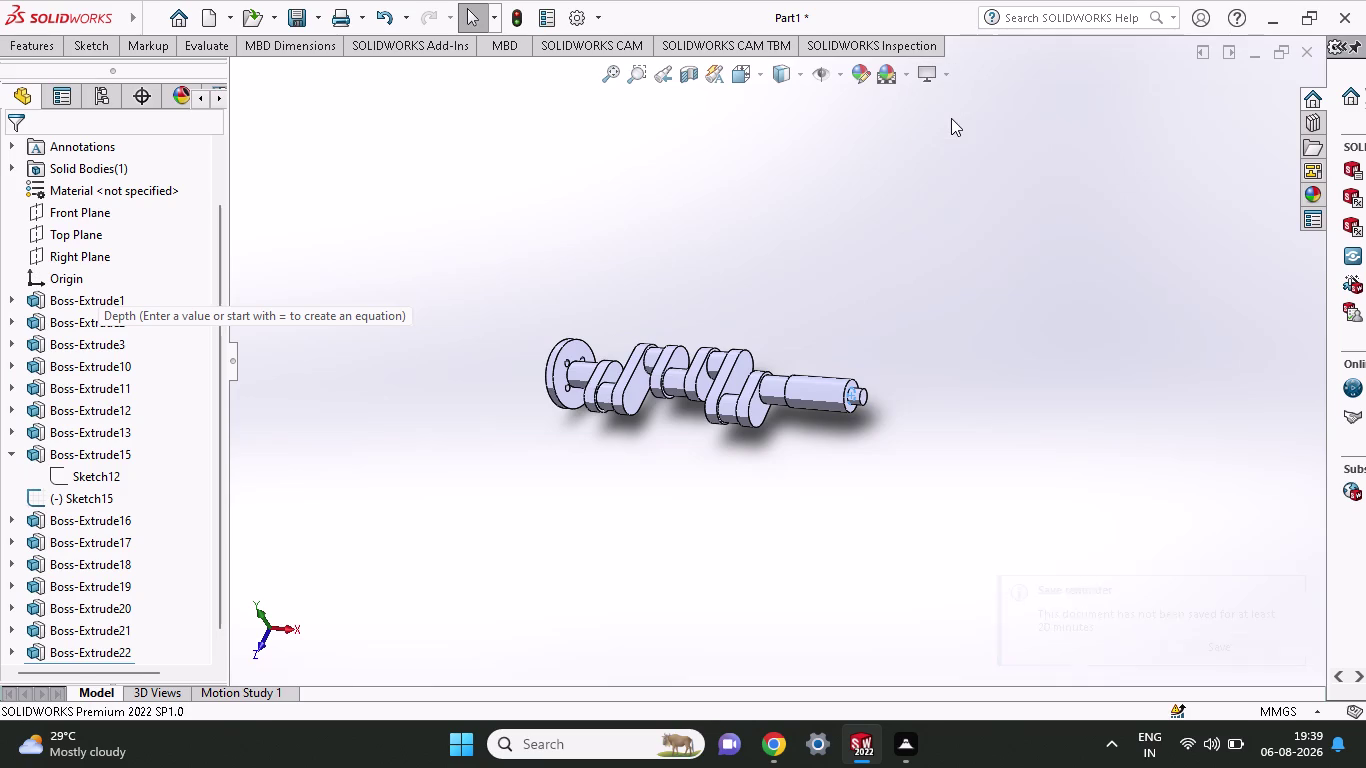
click(949, 76)
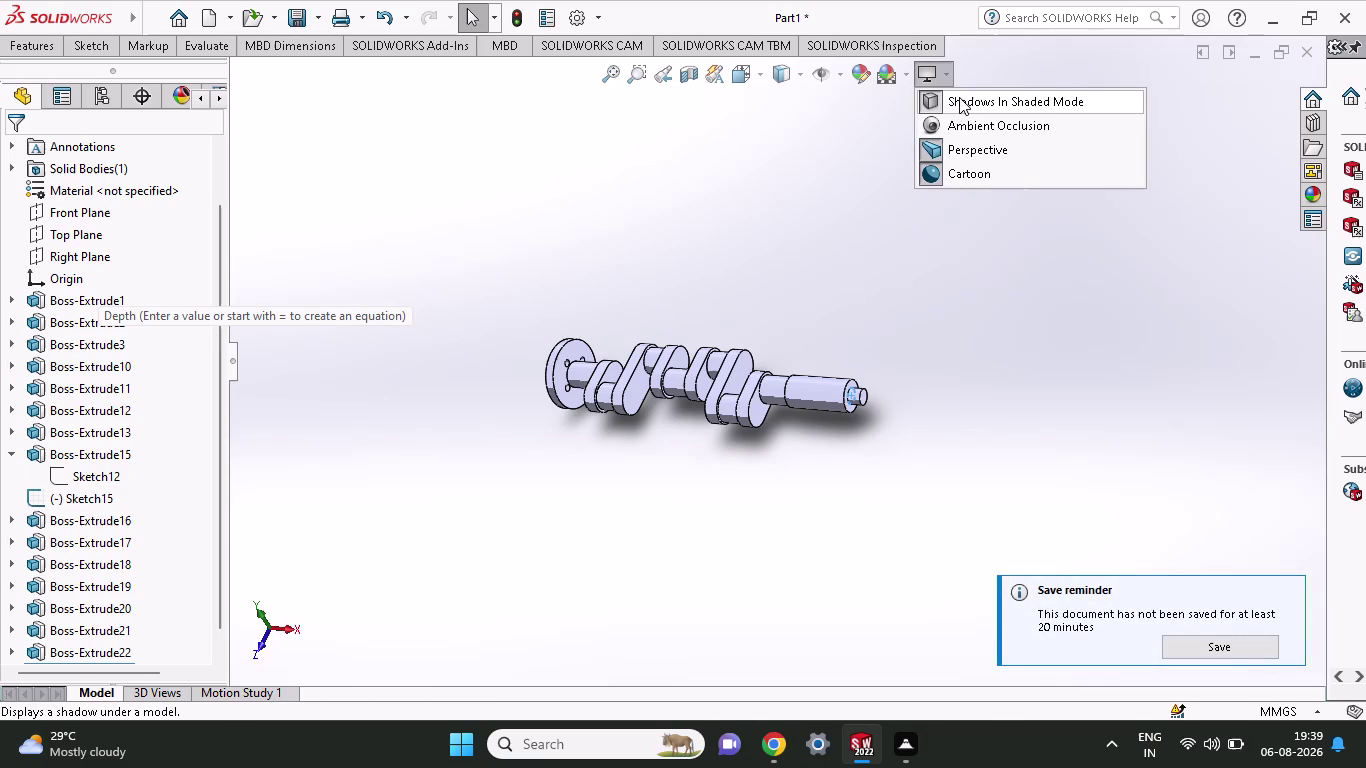
click(959, 97)
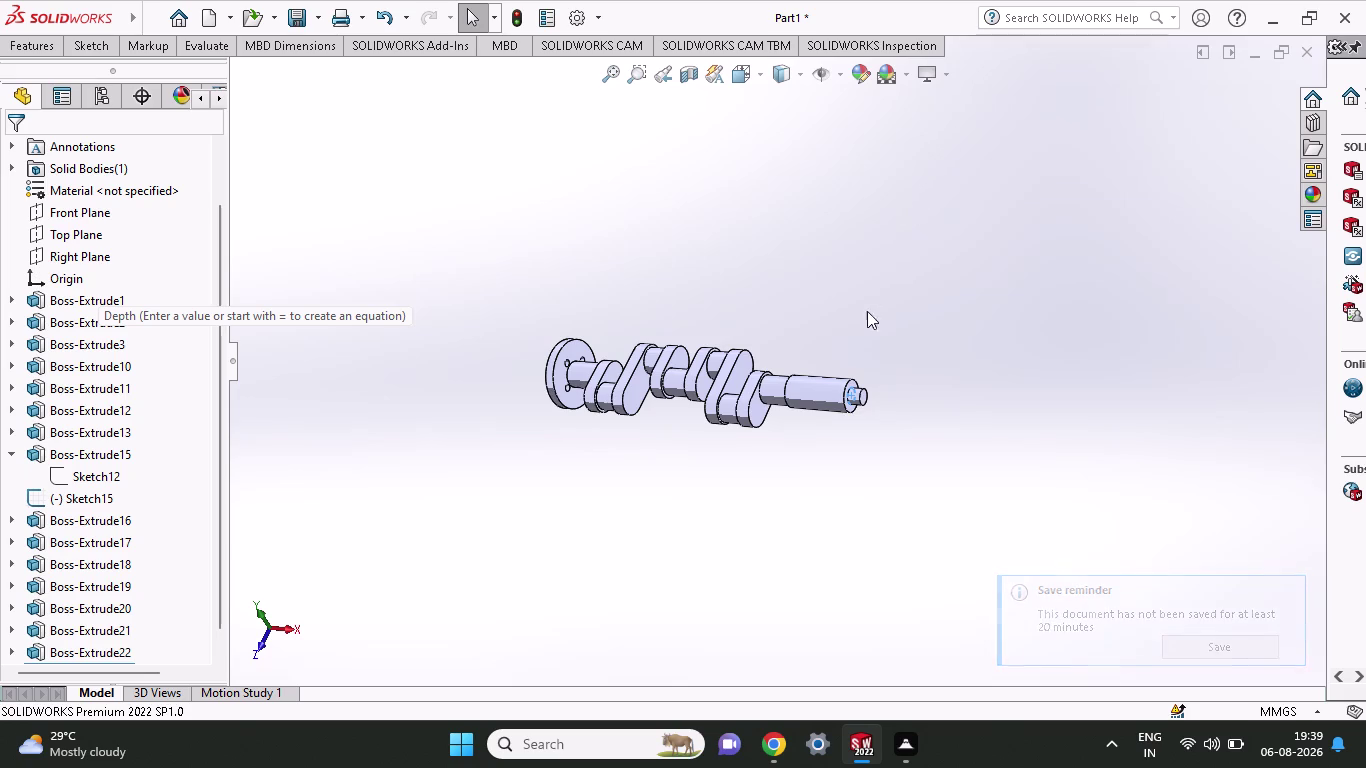
Turn off the Cartoon effect and zoom the view around the crankshaft.
click(944, 74)
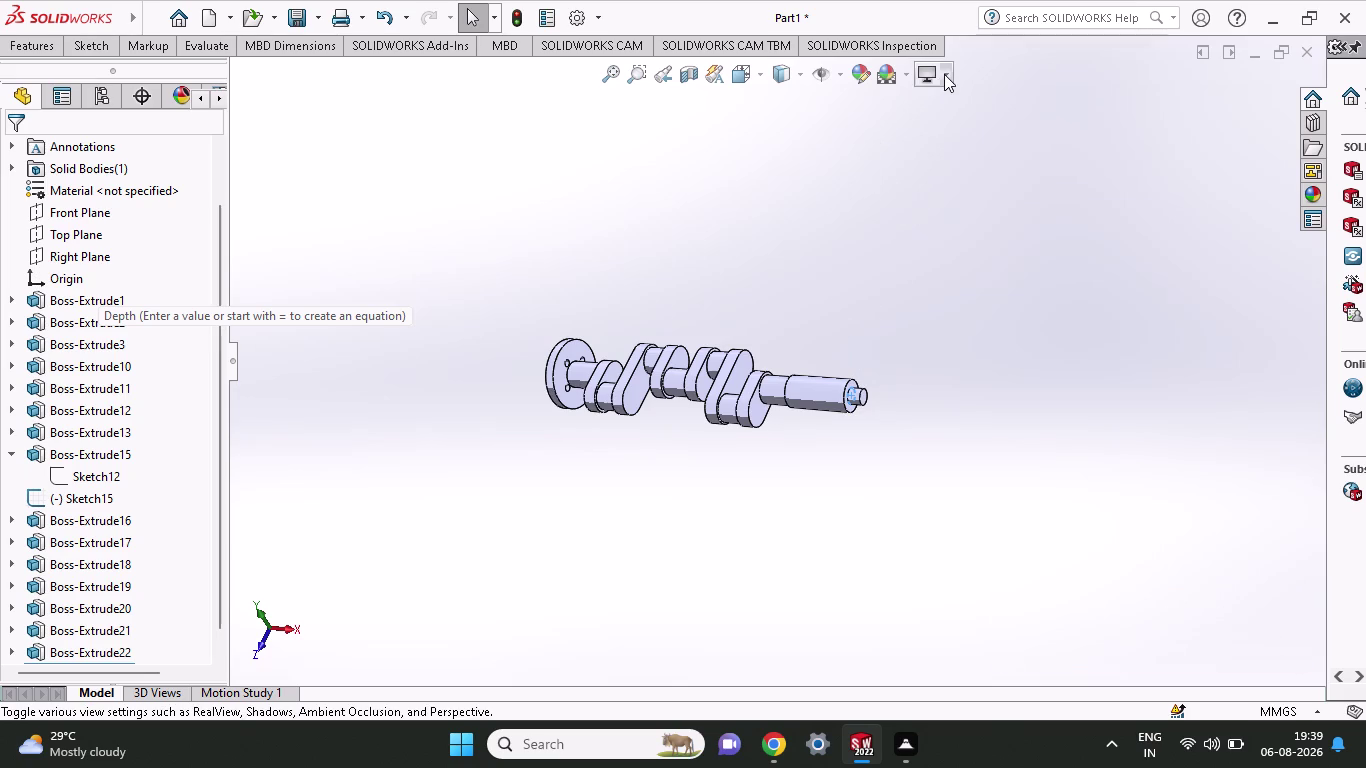
click(936, 171)
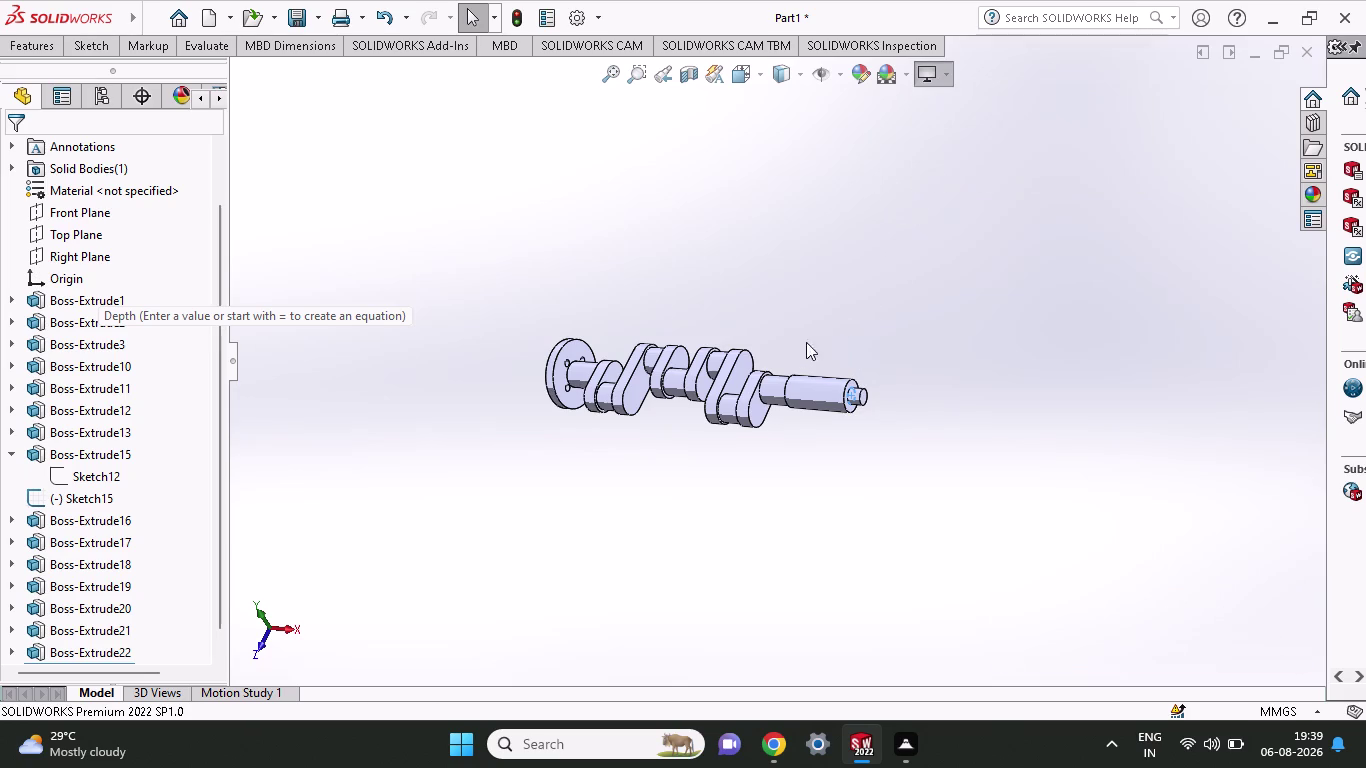
click(941, 73)
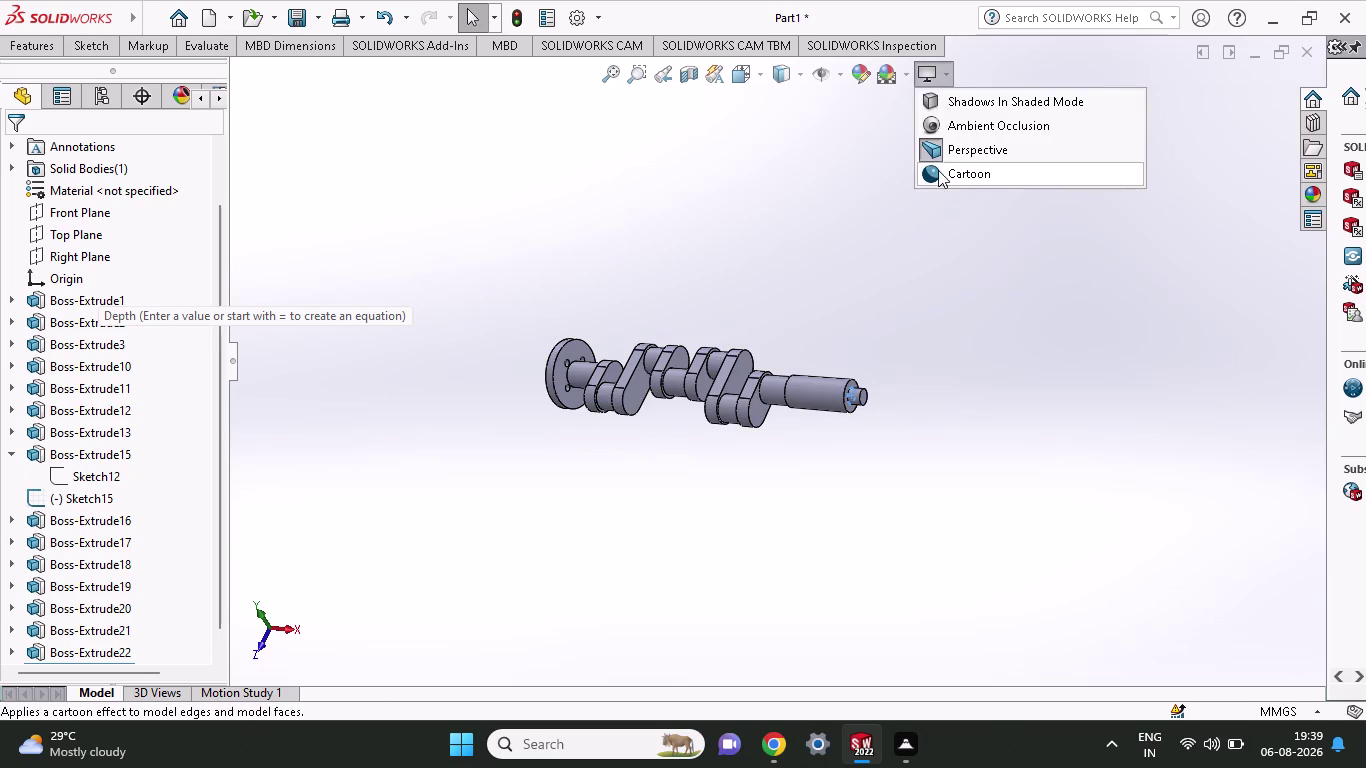
click(942, 159)
scroll(up, 3)
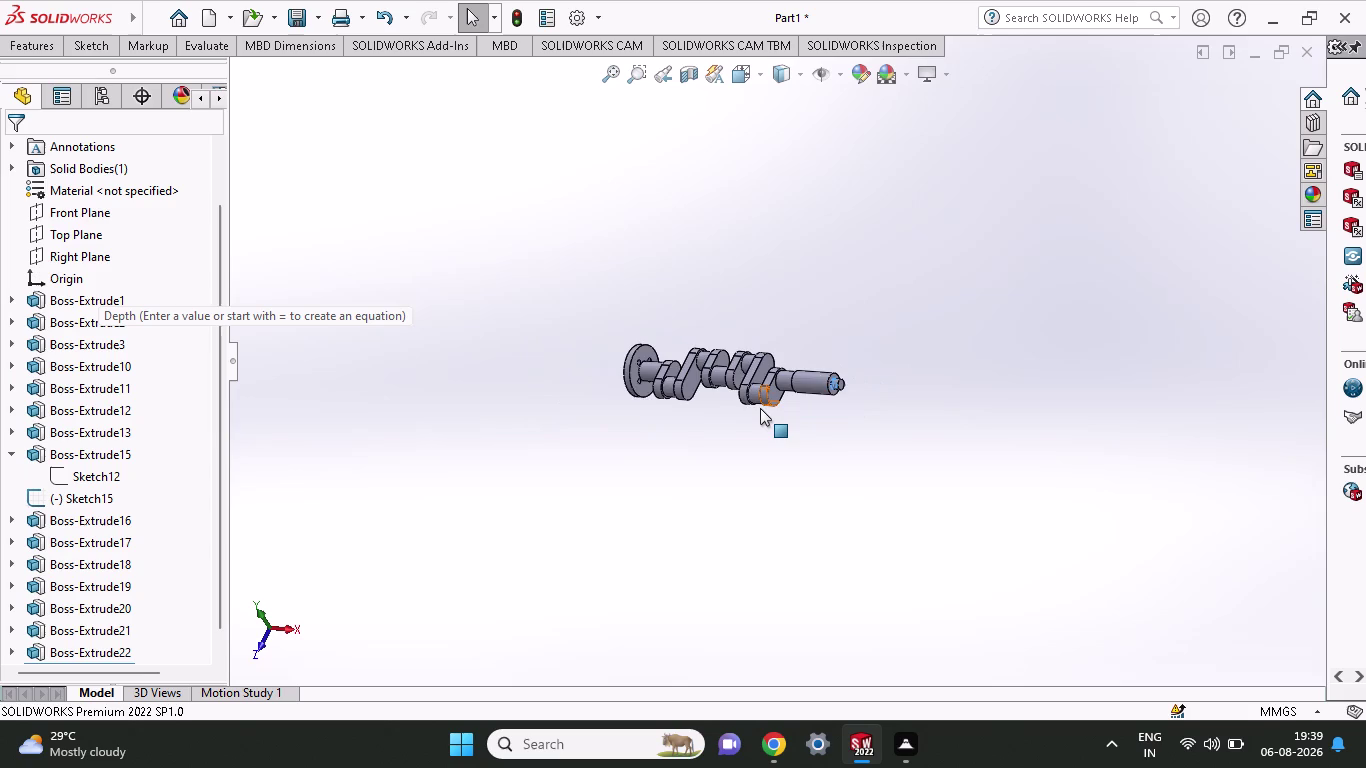
scroll(down, 3)
scroll(down, 3)
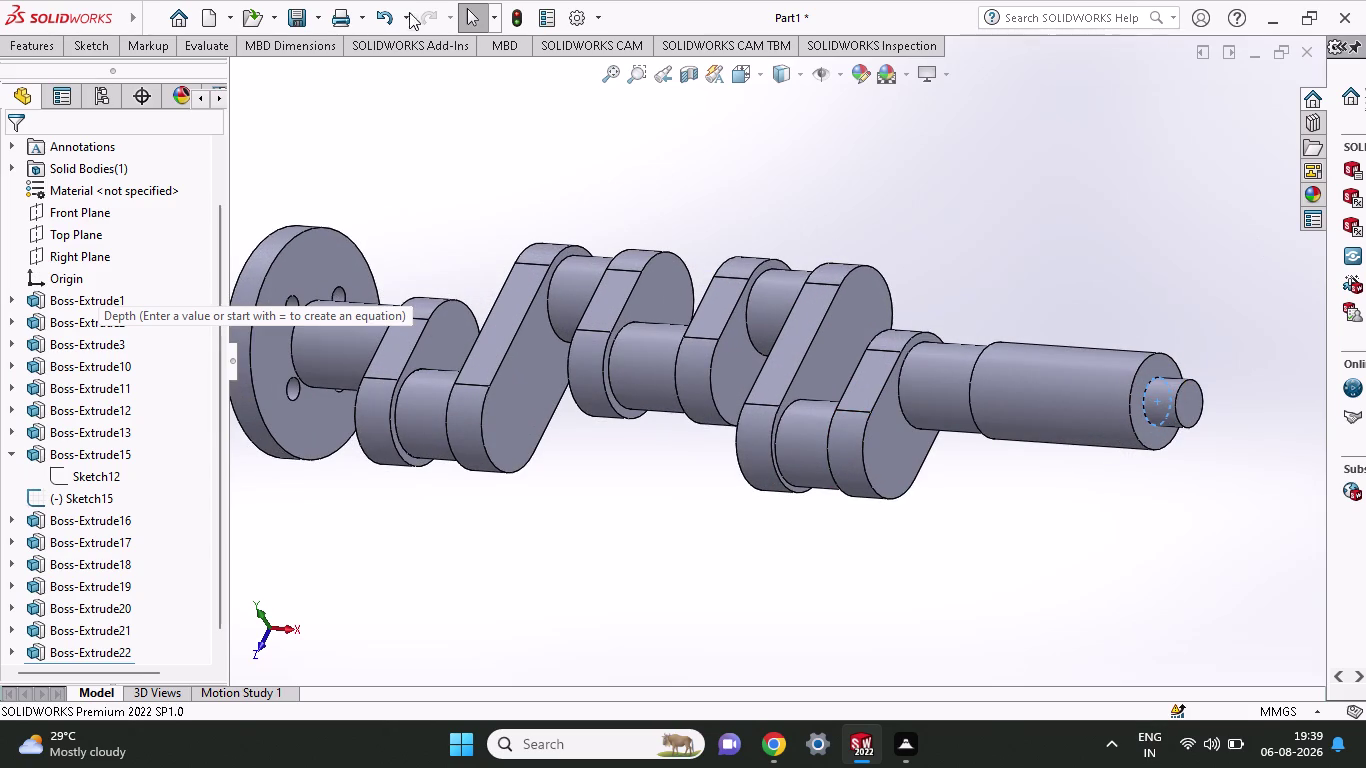
Set the display style to Shaded and turn on Perspective and Cartoon.
click(803, 72)
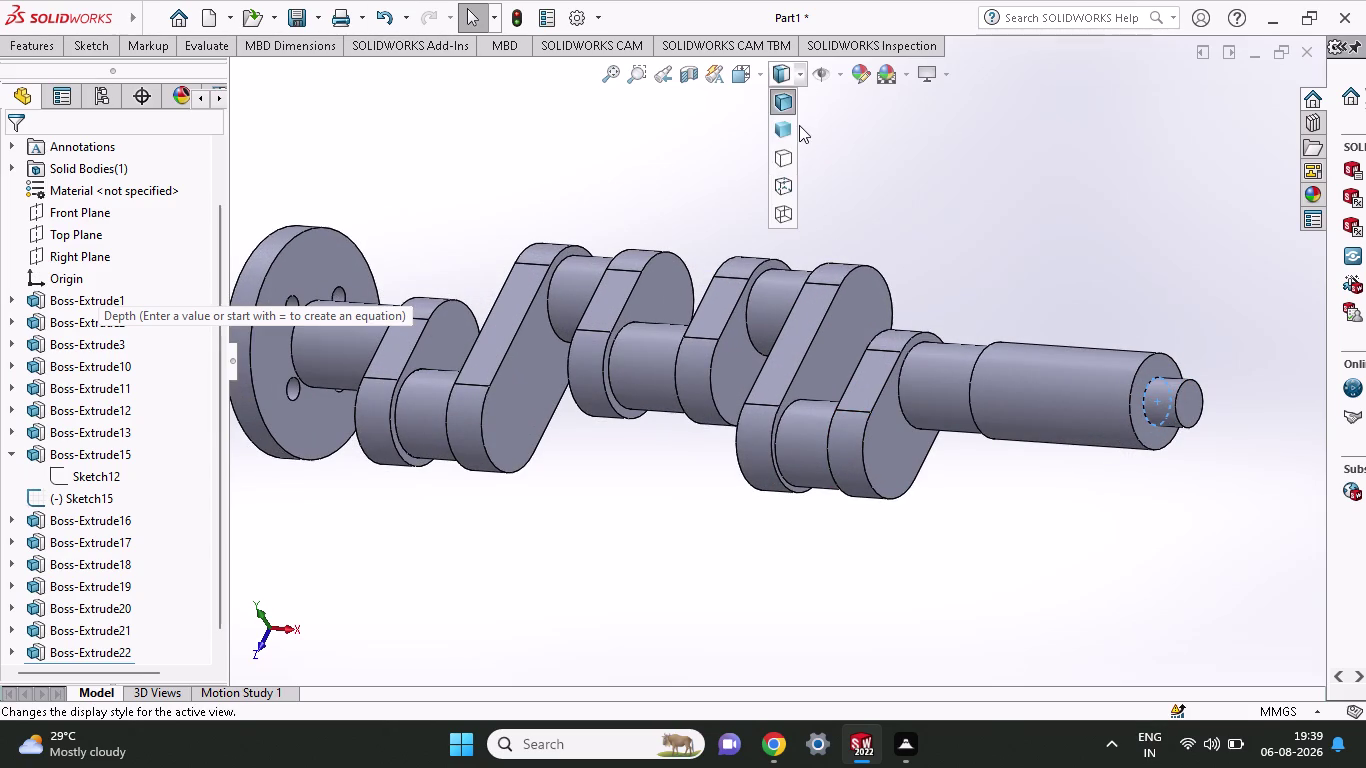
click(787, 131)
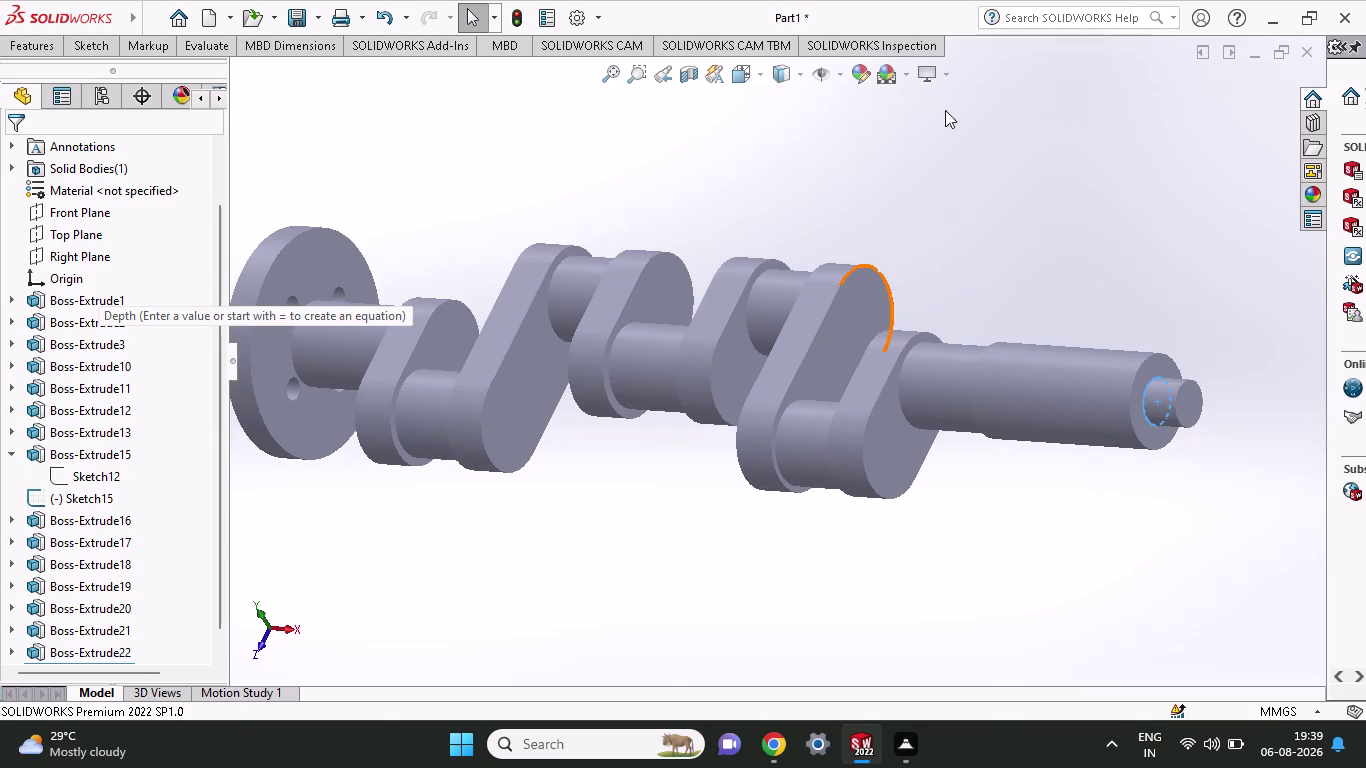
click(942, 85)
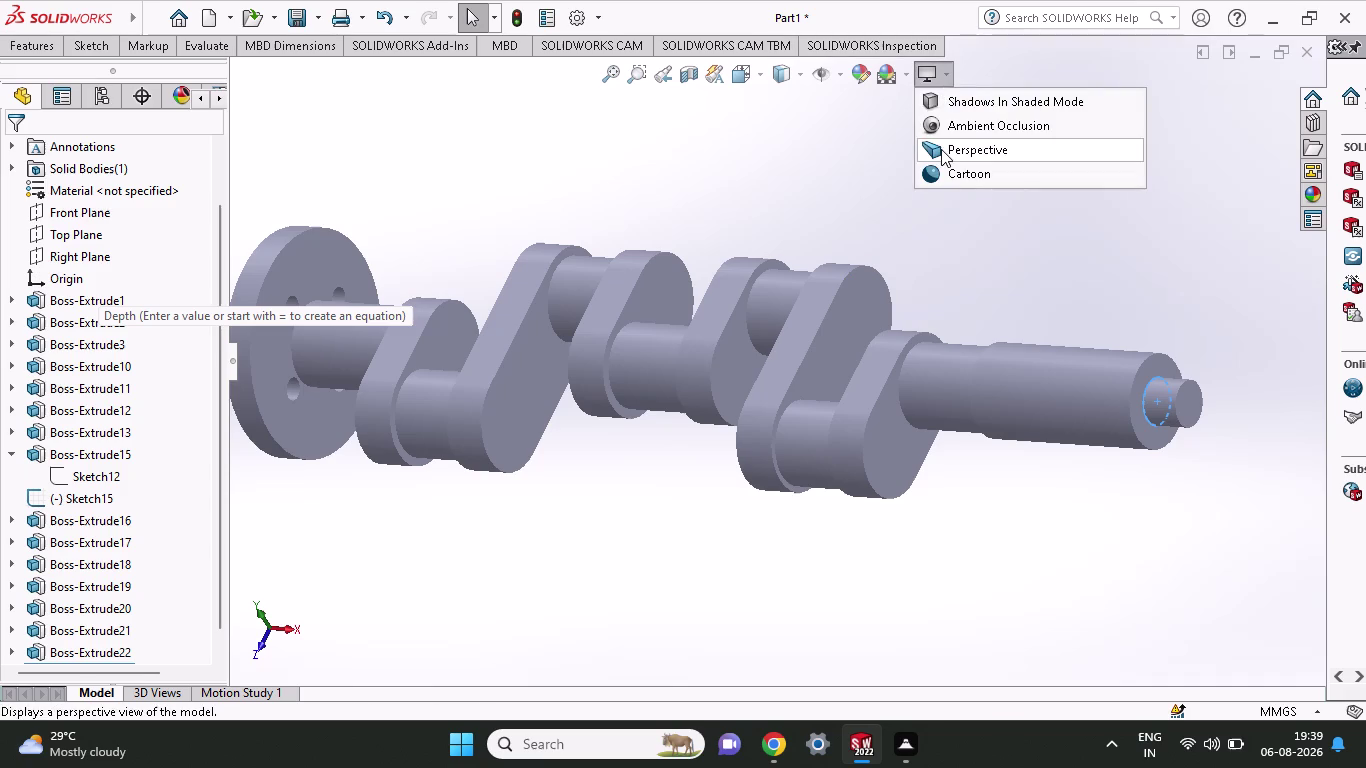
click(941, 149)
click(949, 82)
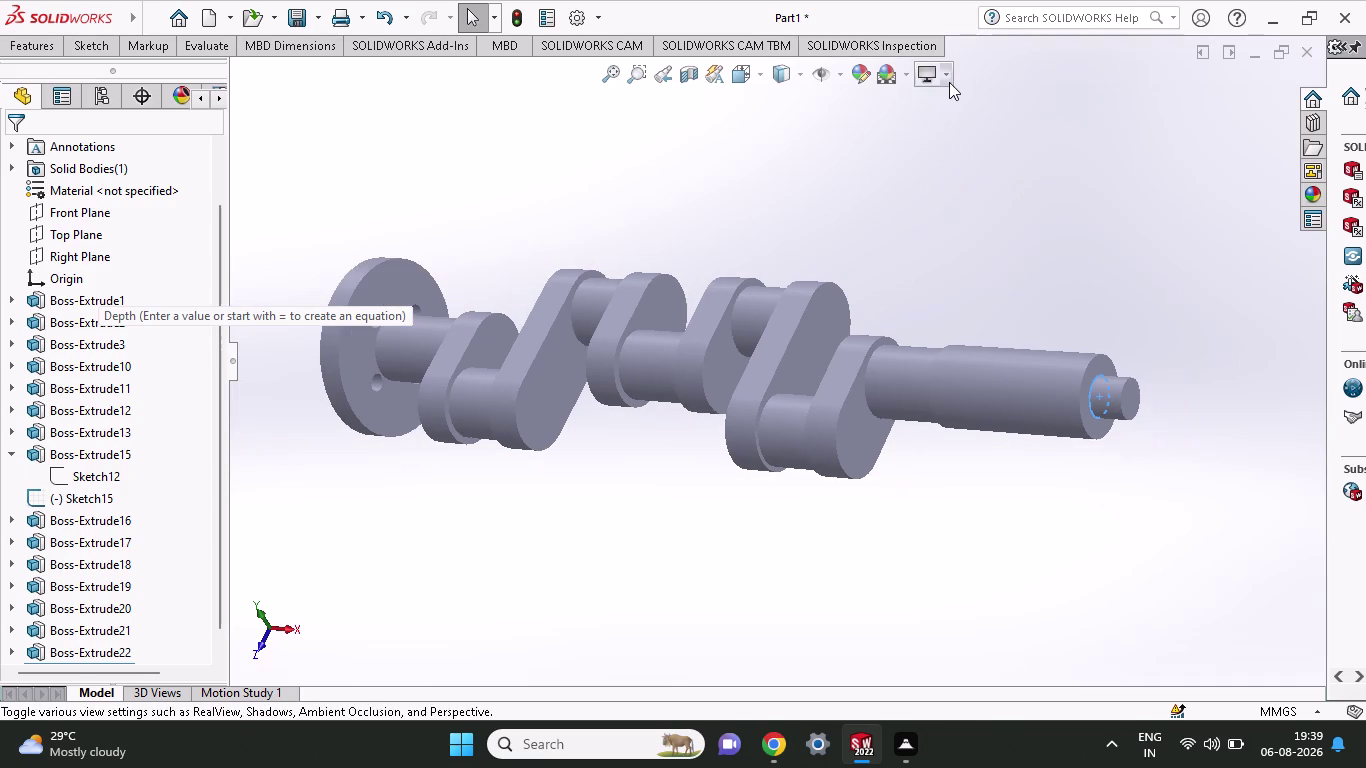
click(964, 163)
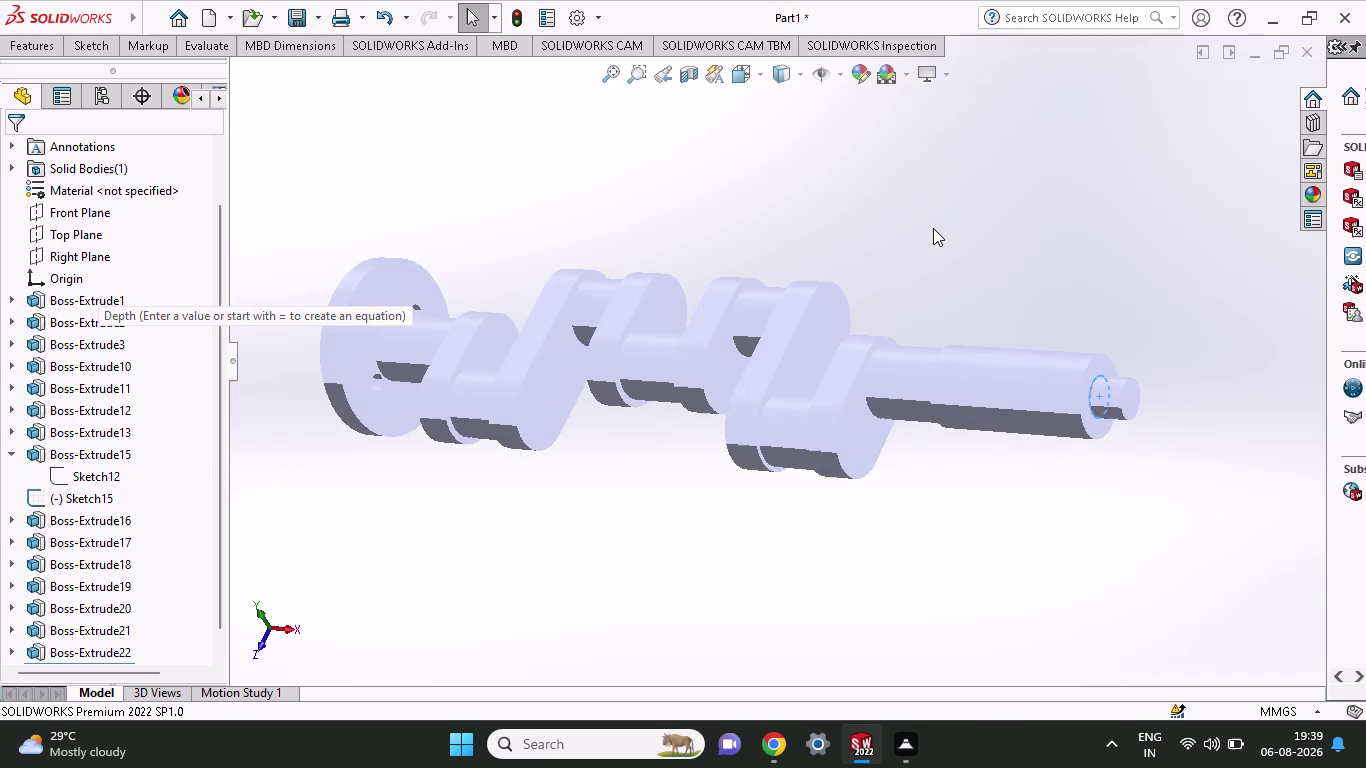
Switch the display style to Shaded With Edges and orbit to review the result.
click(803, 71)
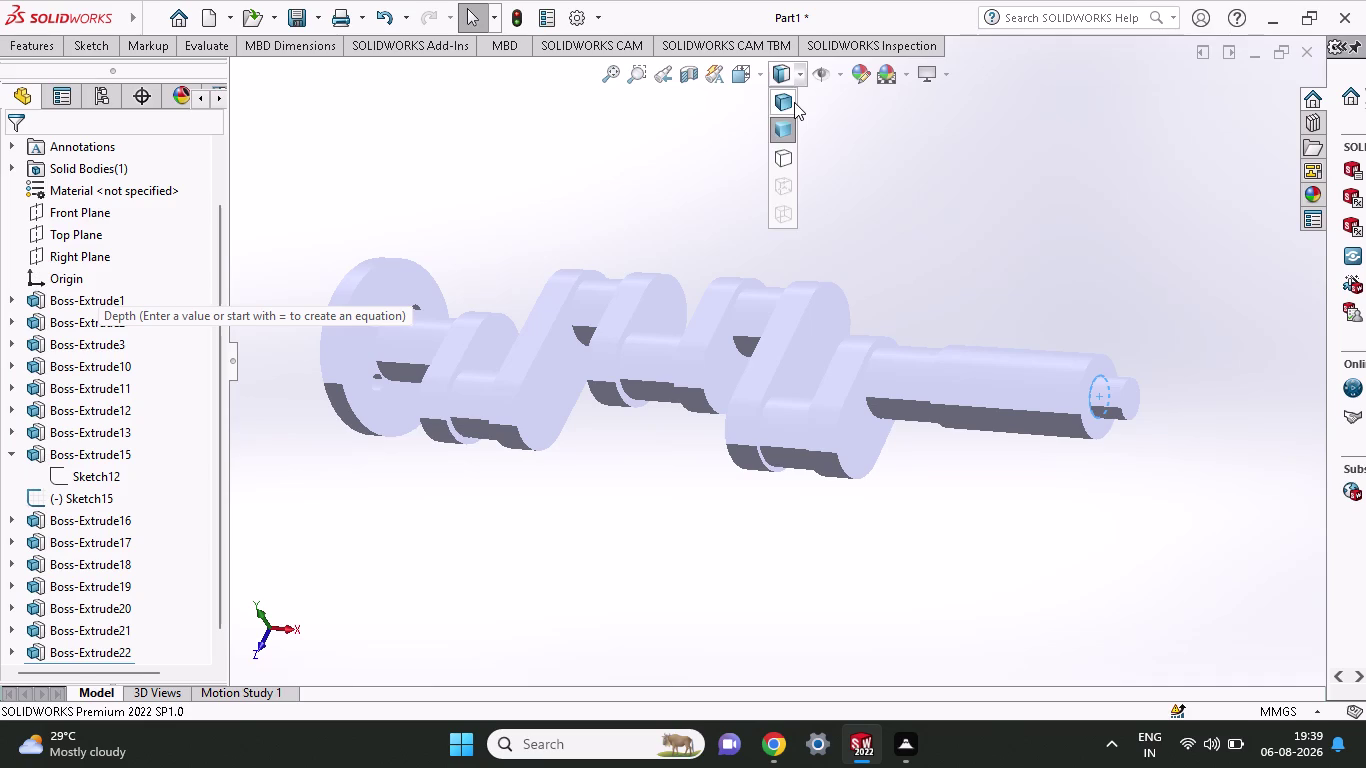
click(792, 102)
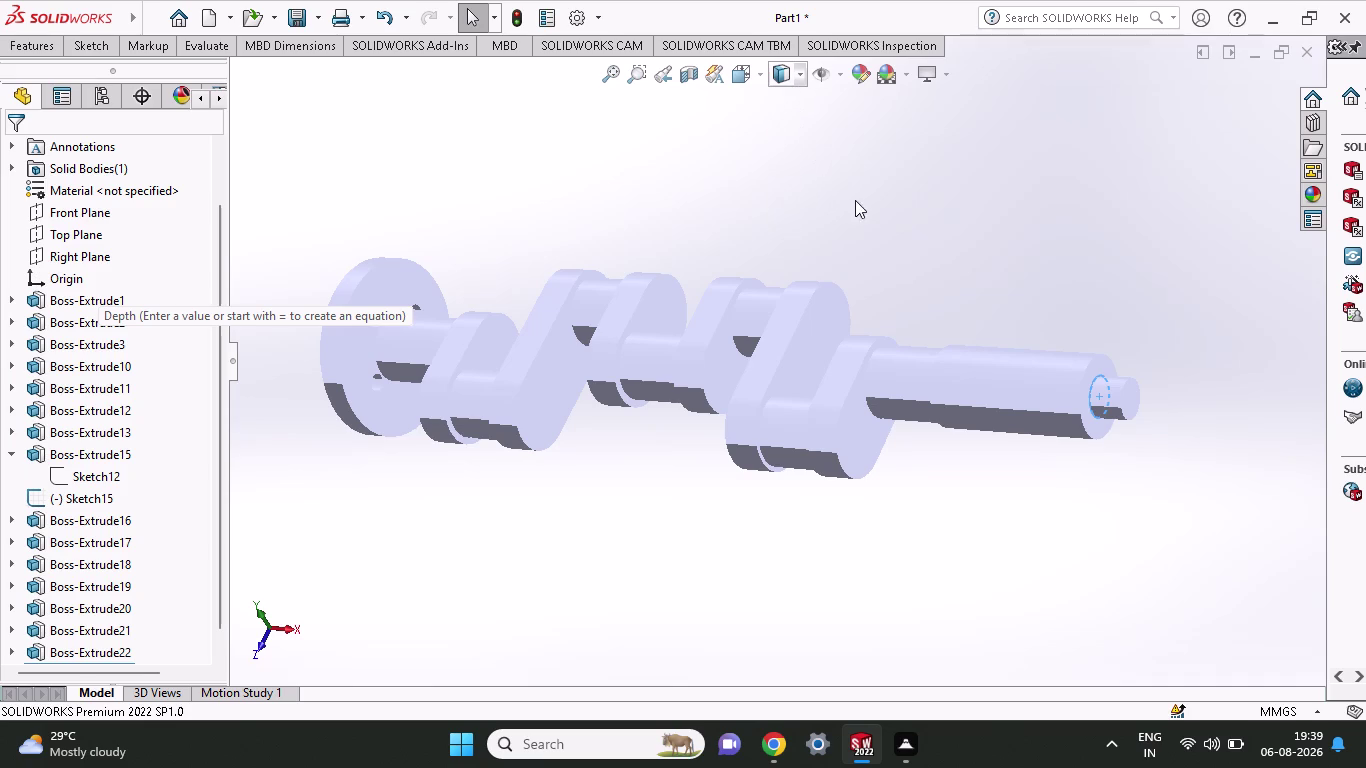
middle_drag(989, 289, 980, 346)
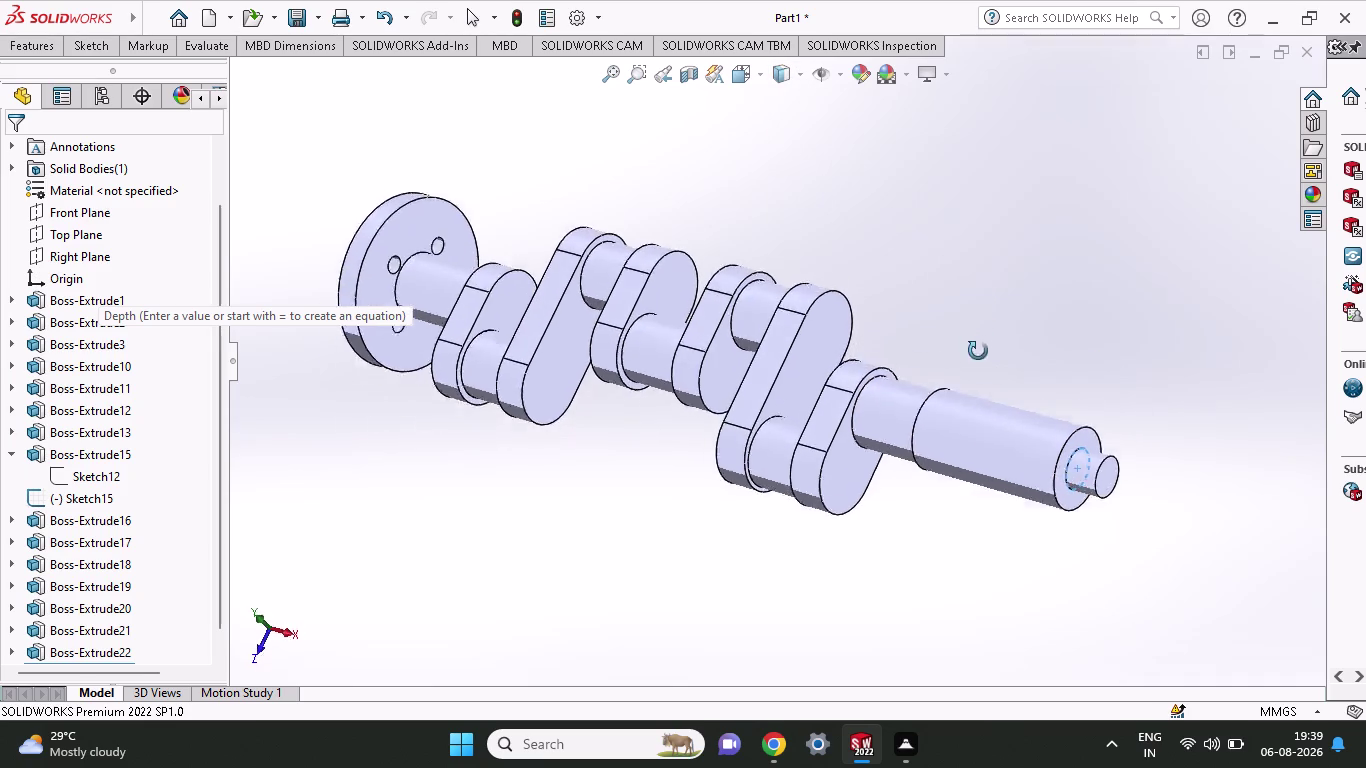
middle_drag(980, 346, 843, 217)
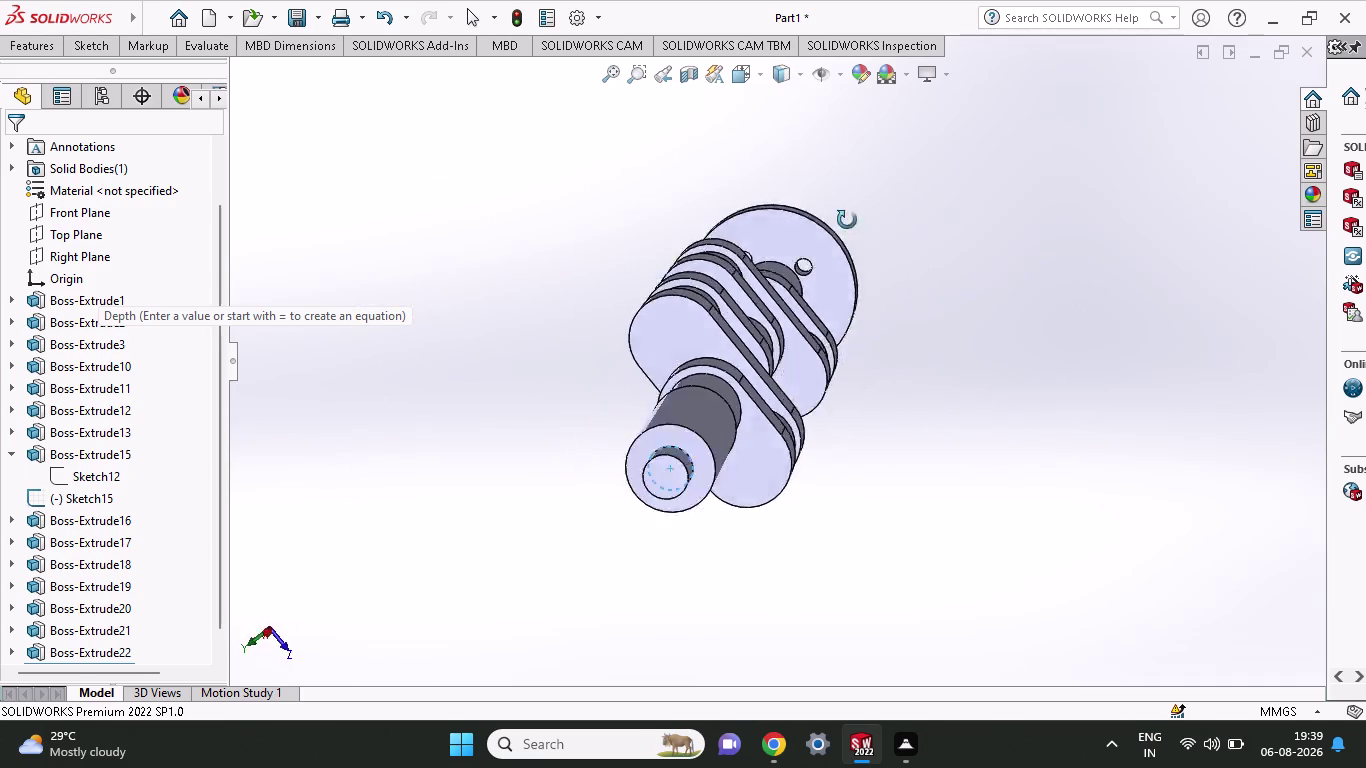
middle_drag(843, 217, 1007, 187)
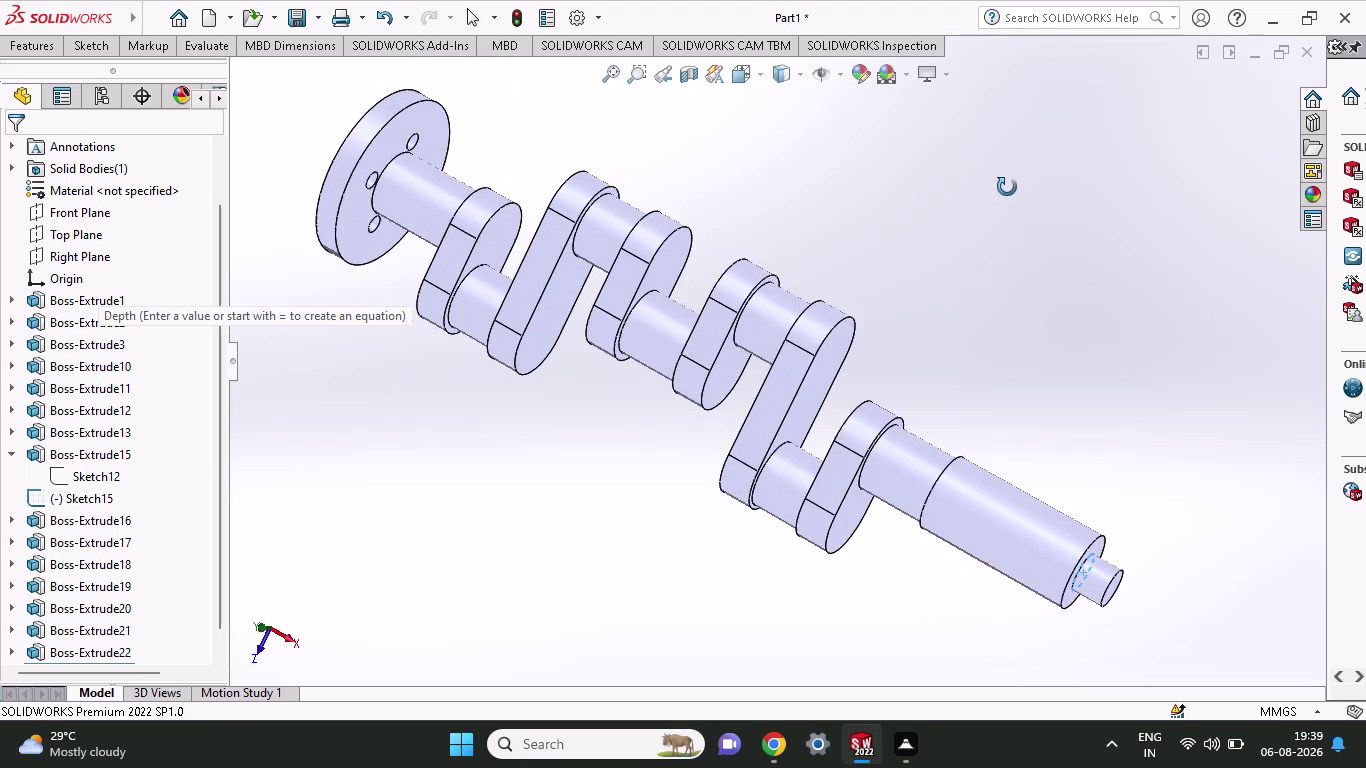
middle_drag(1007, 187, 1006, 168)
scroll(down, 3)
scroll(up, 3)
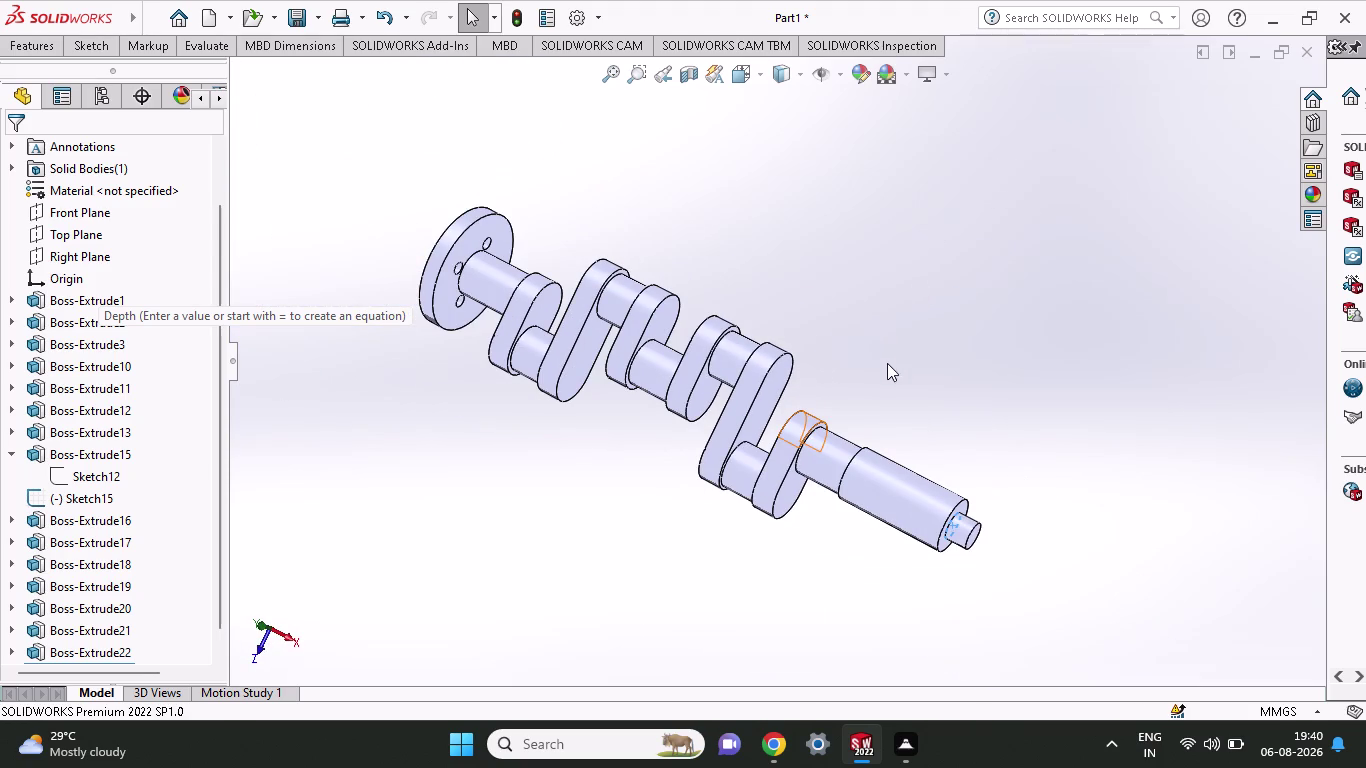
middle_drag(902, 390, 875, 325)
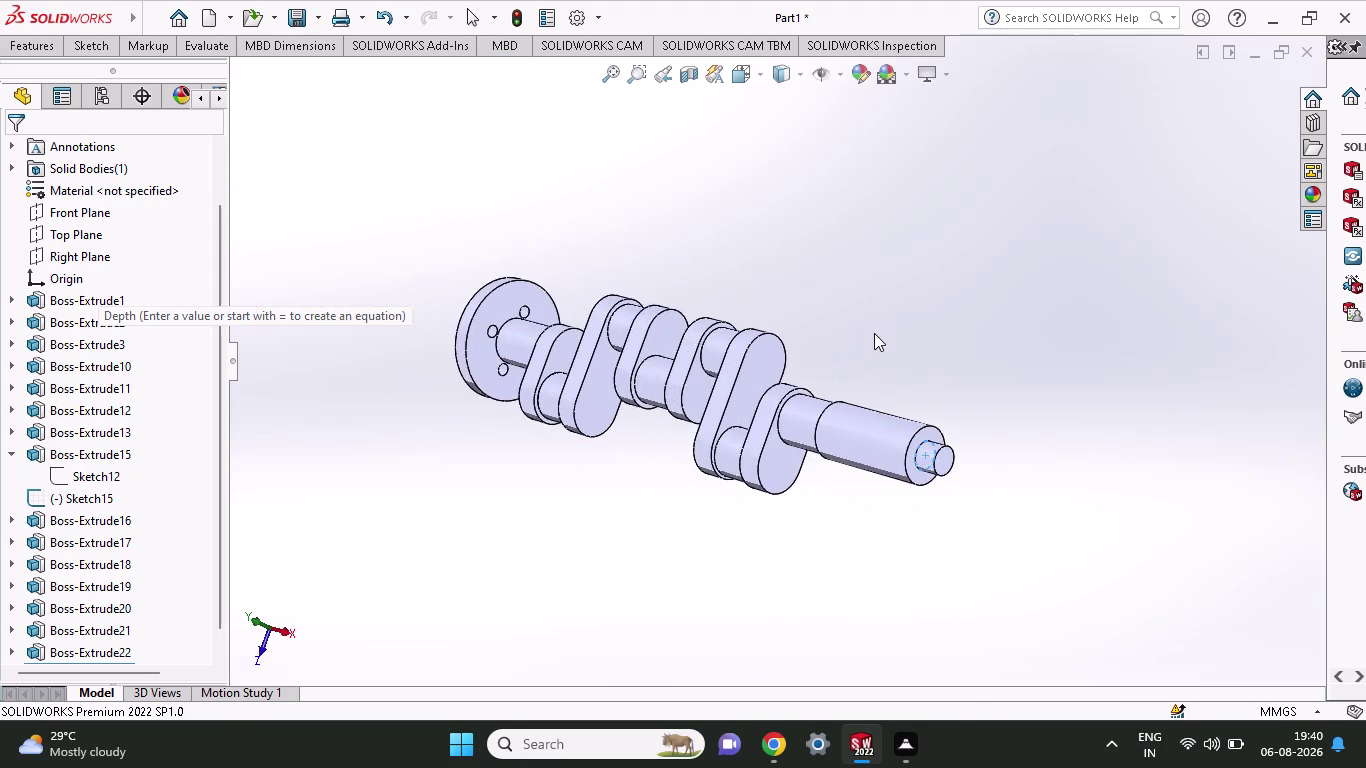
scroll(up, 3)
scroll(down, 3)
middle_drag(863, 345, 932, 365)
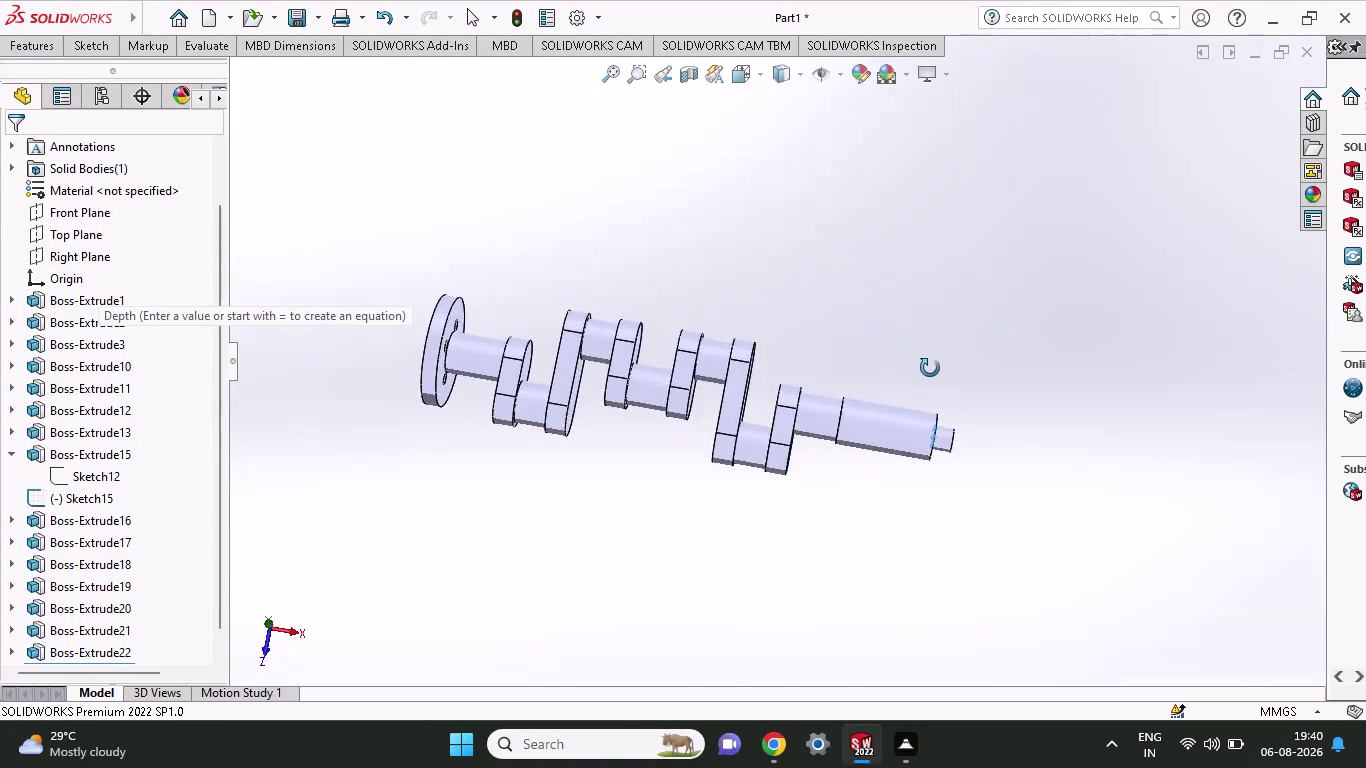
middle_drag(932, 365, 956, 330)
scroll(down, 3)
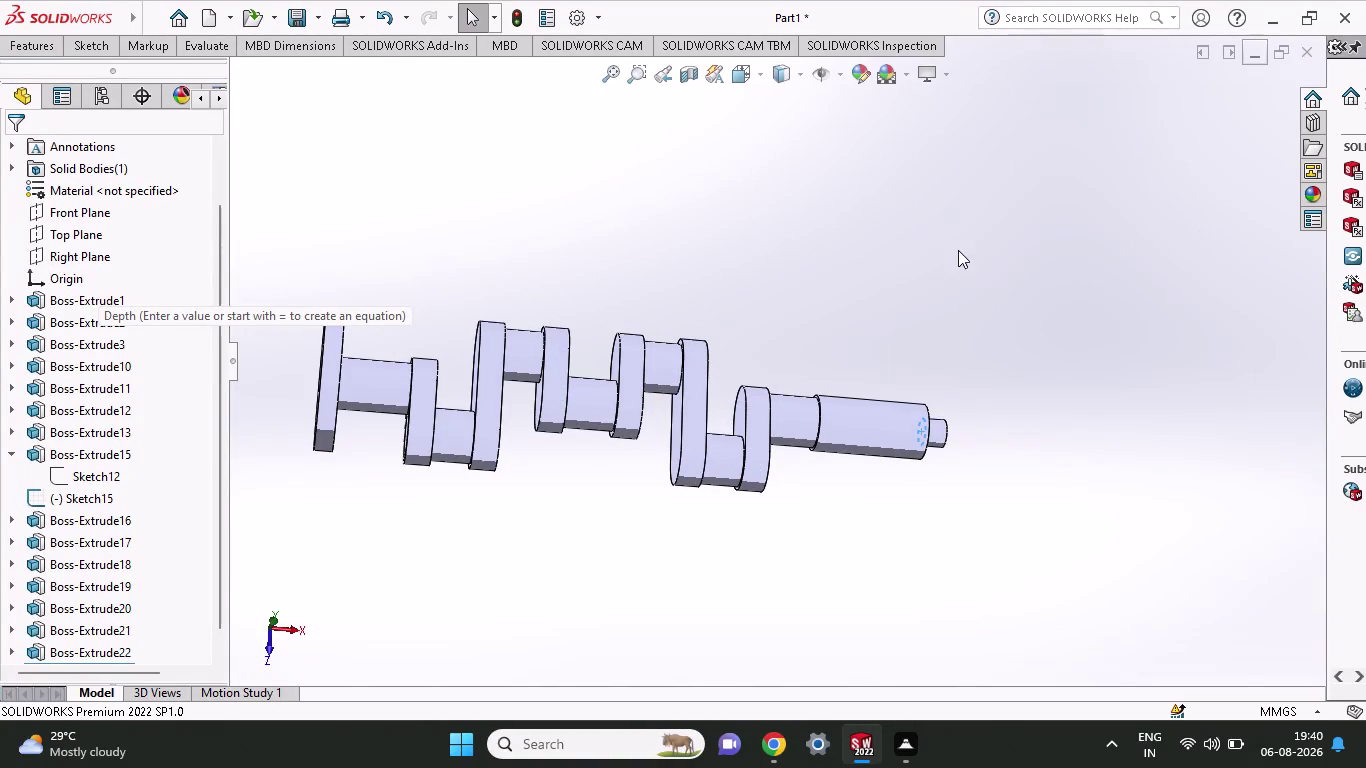
middle_drag(788, 302, 829, 231)
scroll(up, 3)
drag(840, 274, 837, 336)
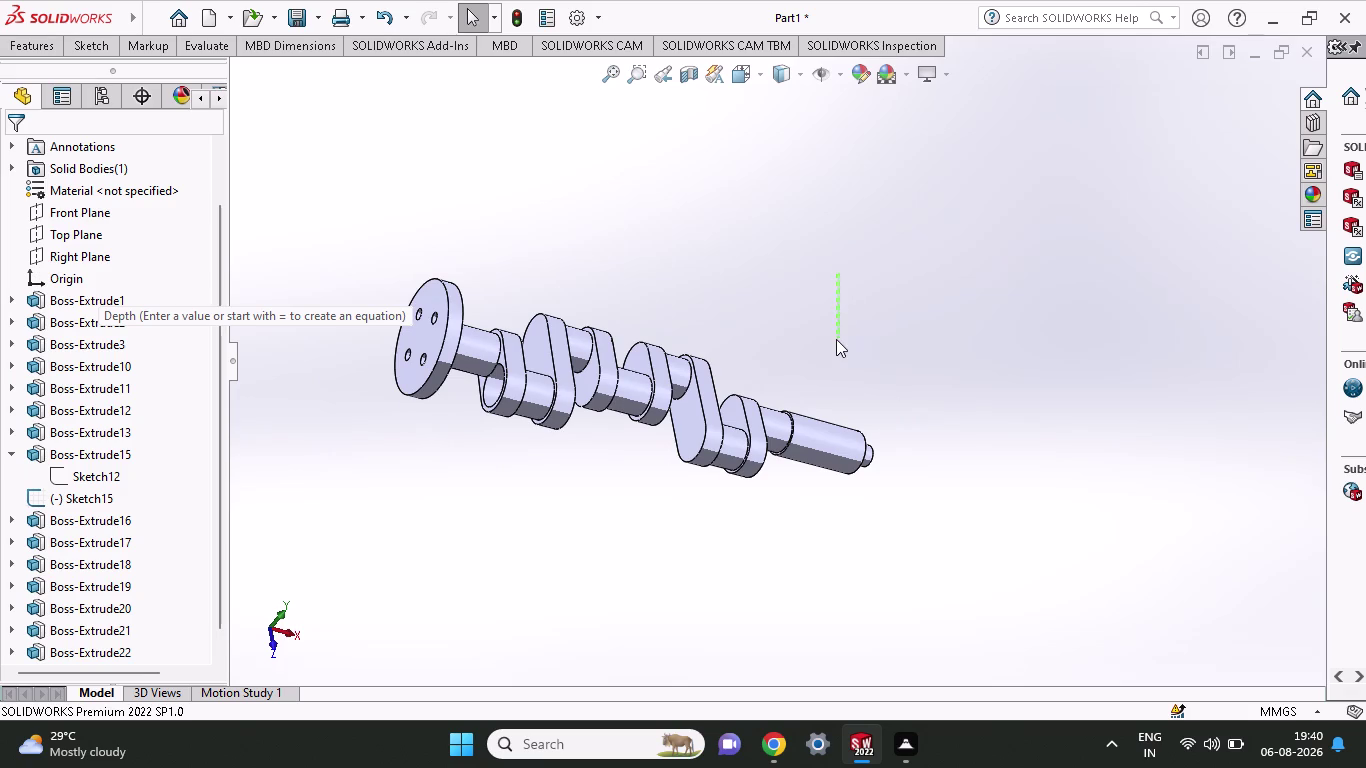
drag(837, 336, 836, 340)
middle_drag(864, 315, 1105, 425)
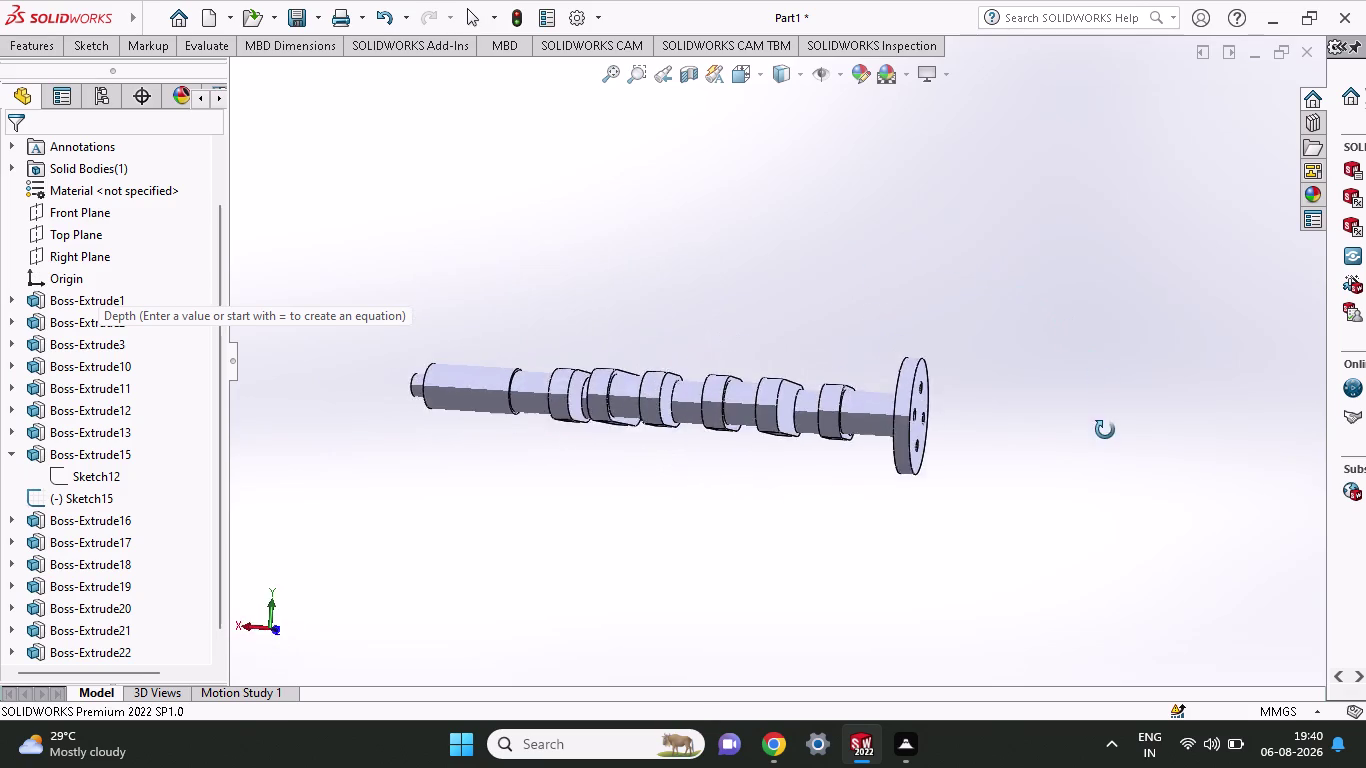
middle_drag(1105, 425, 776, 225)
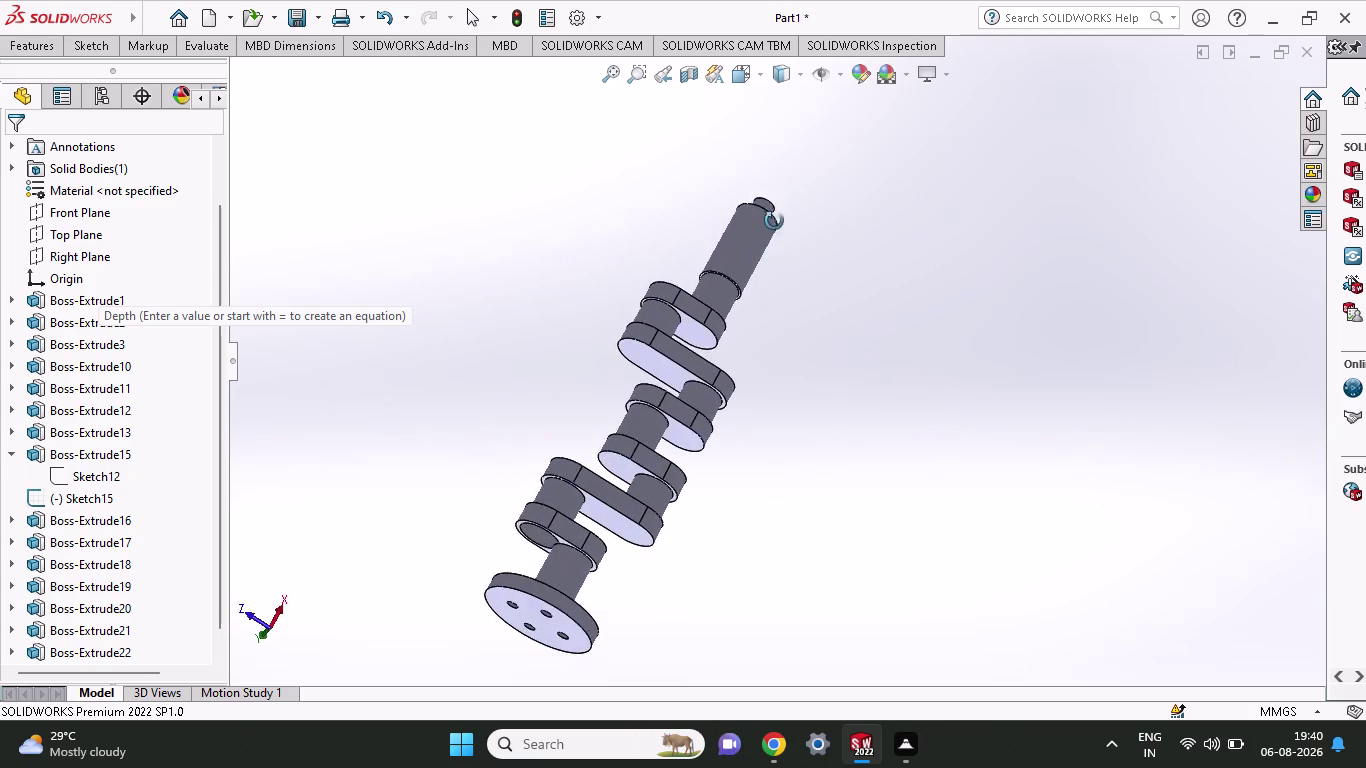
middle_drag(776, 225, 882, 195)
middle_drag(546, 325, 674, 159)
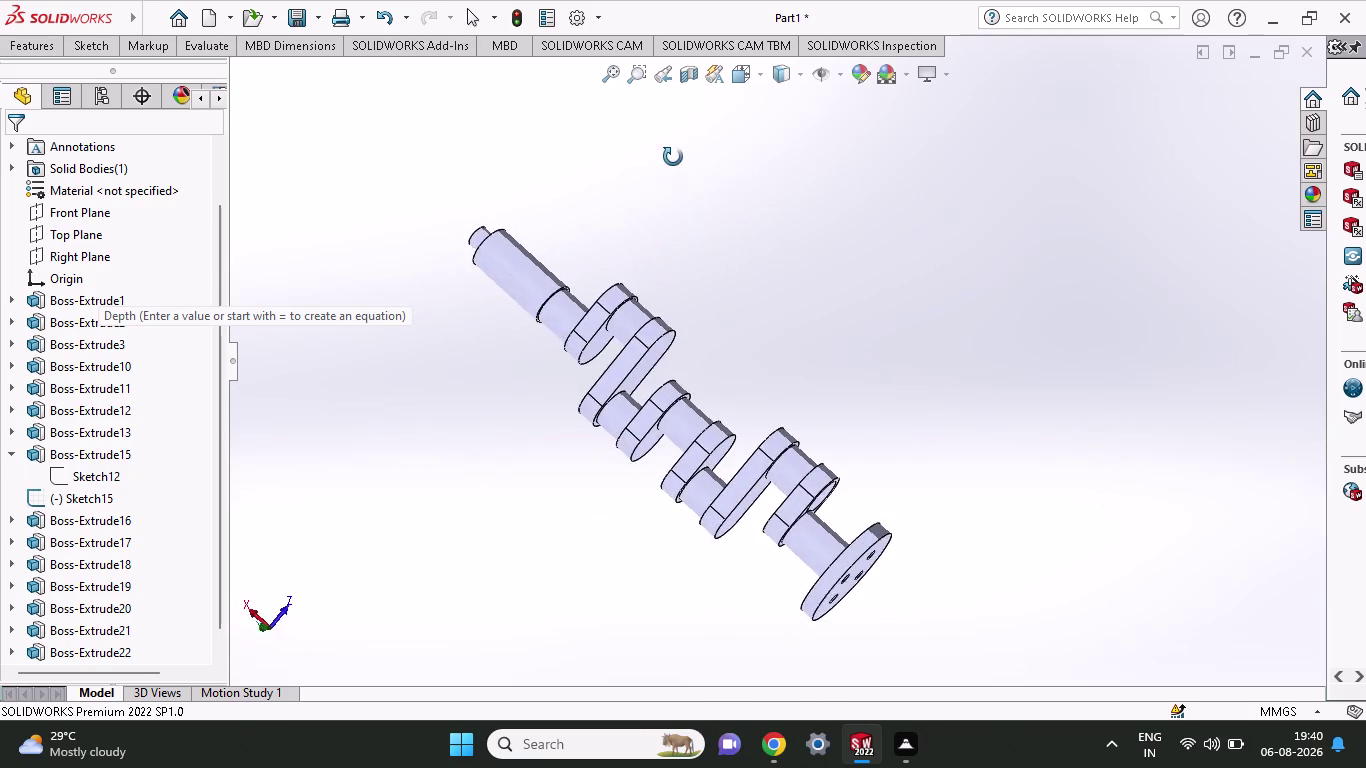
middle_drag(674, 159, 698, 124)
middle_drag(558, 430, 583, 350)
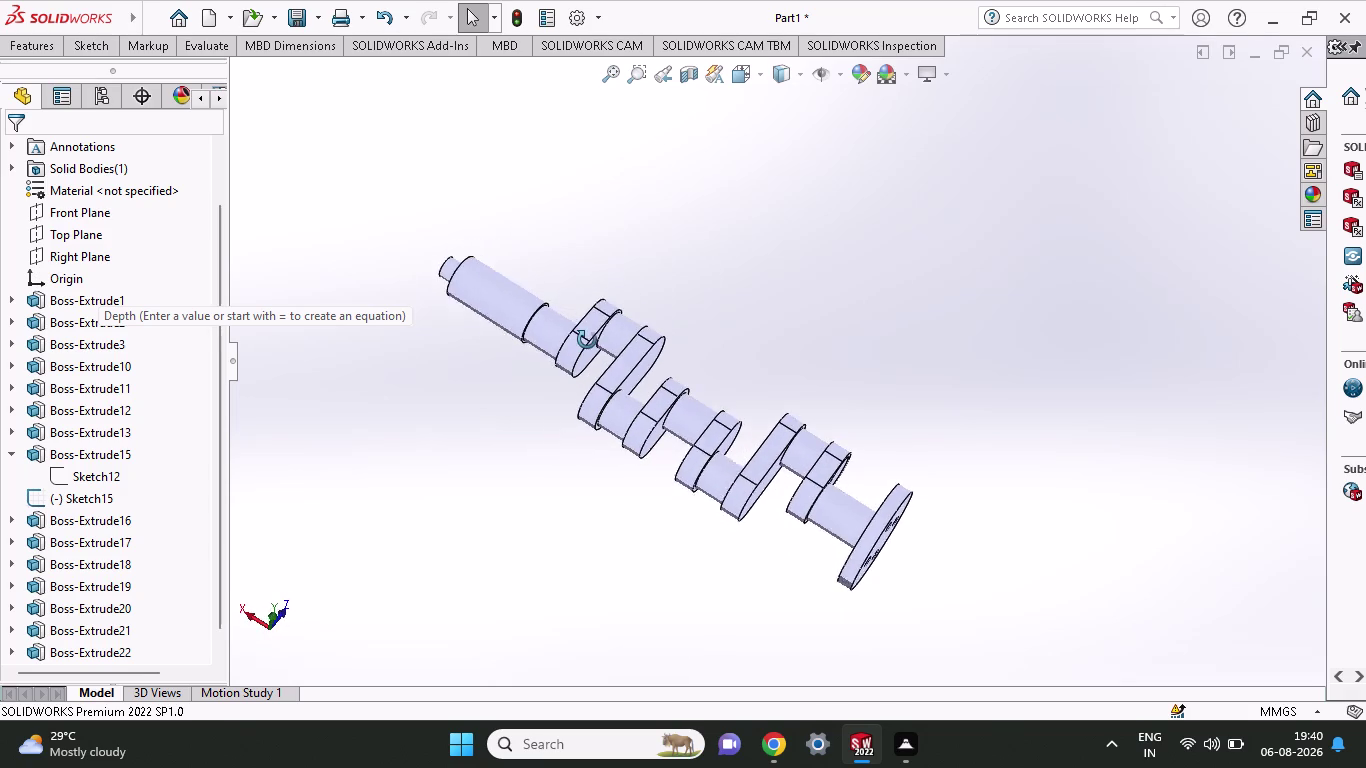
middle_drag(583, 350, 573, 299)
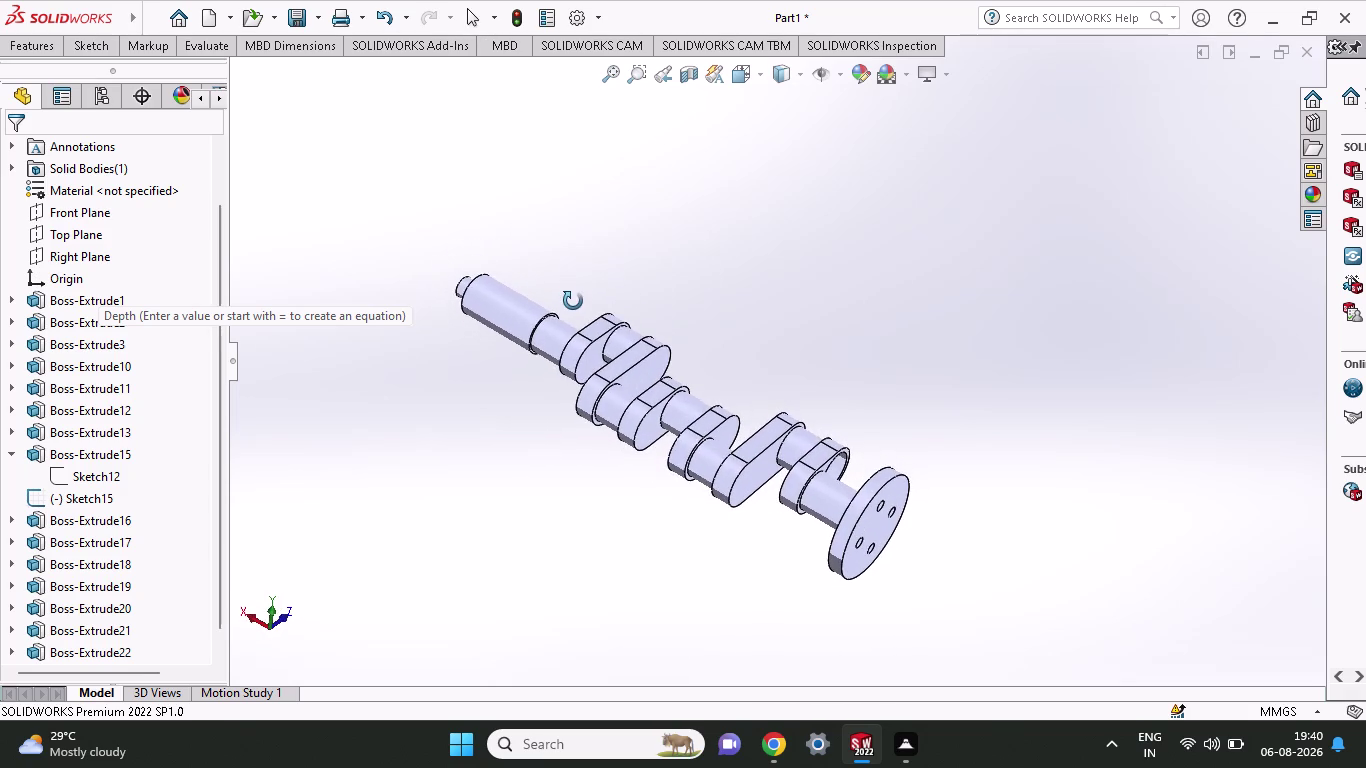
middle_drag(573, 299, 573, 303)
middle_drag(460, 339, 457, 352)
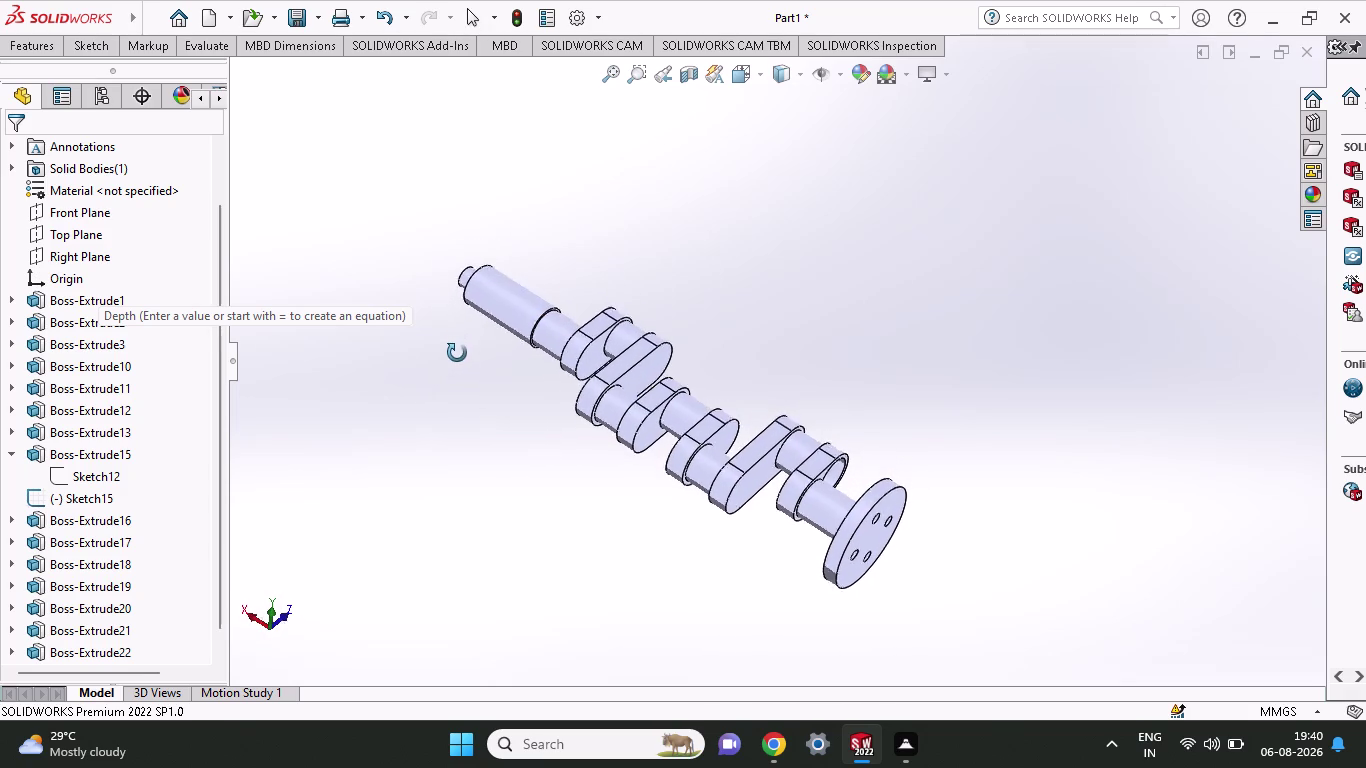
middle_drag(457, 352, 457, 353)
scroll(up, 3)
scroll(down, 3)
scroll(down, 3)
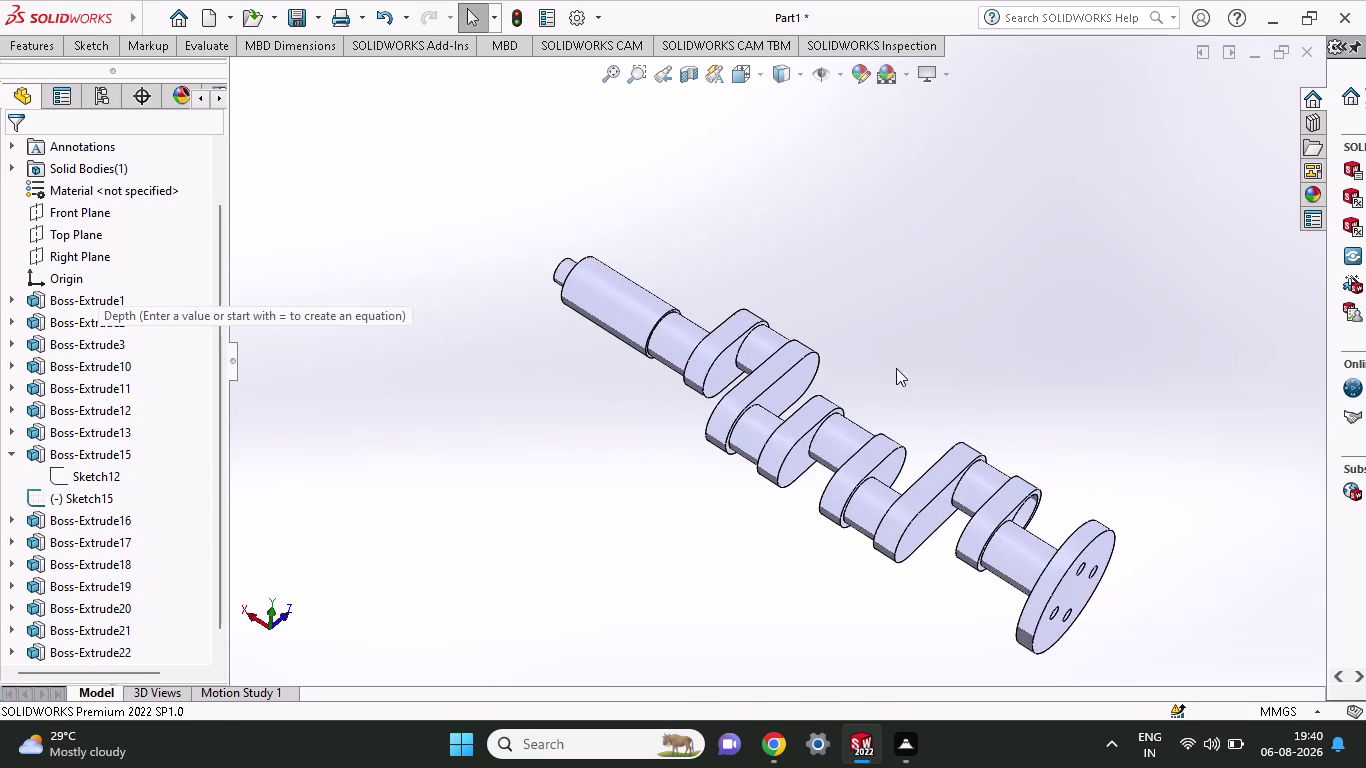
scroll(down, 3)
scroll(up, 3)
scroll(down, 3)
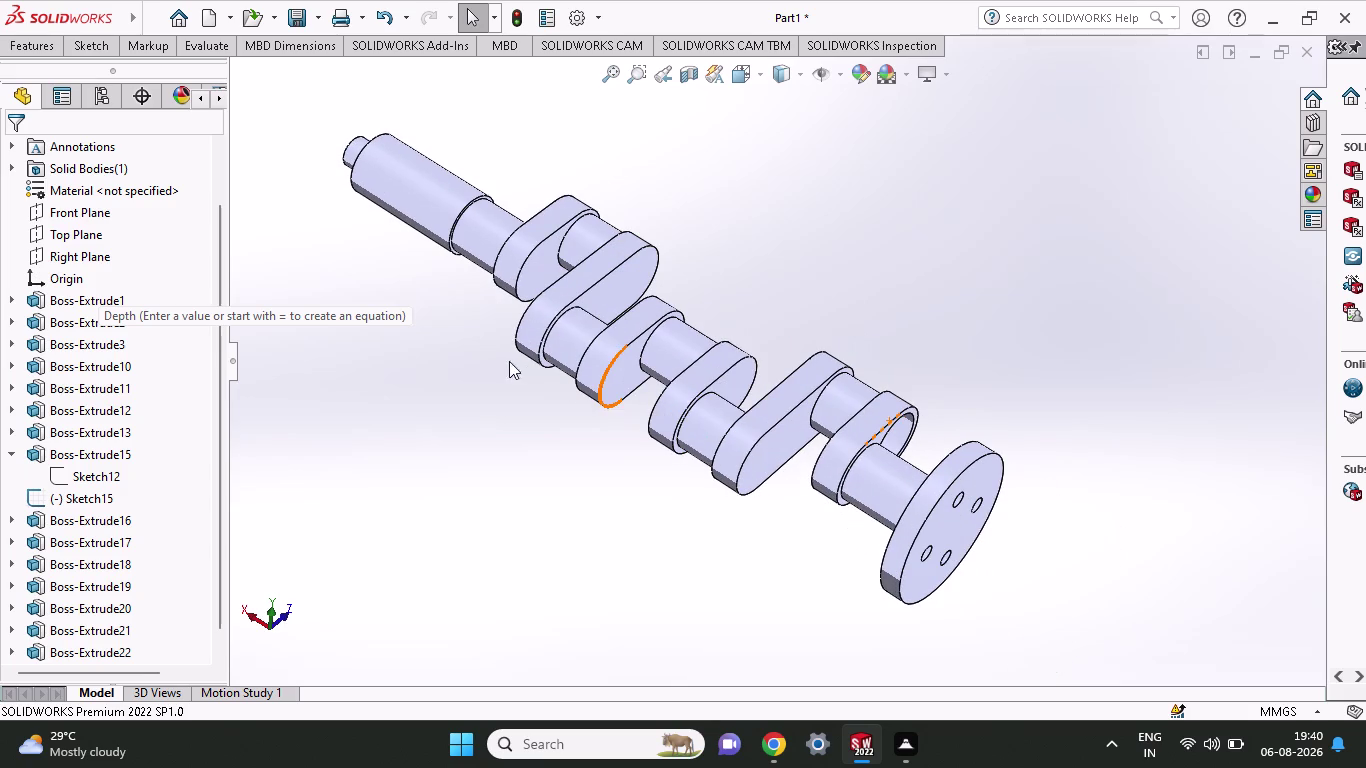
middle_drag(499, 264, 492, 301)
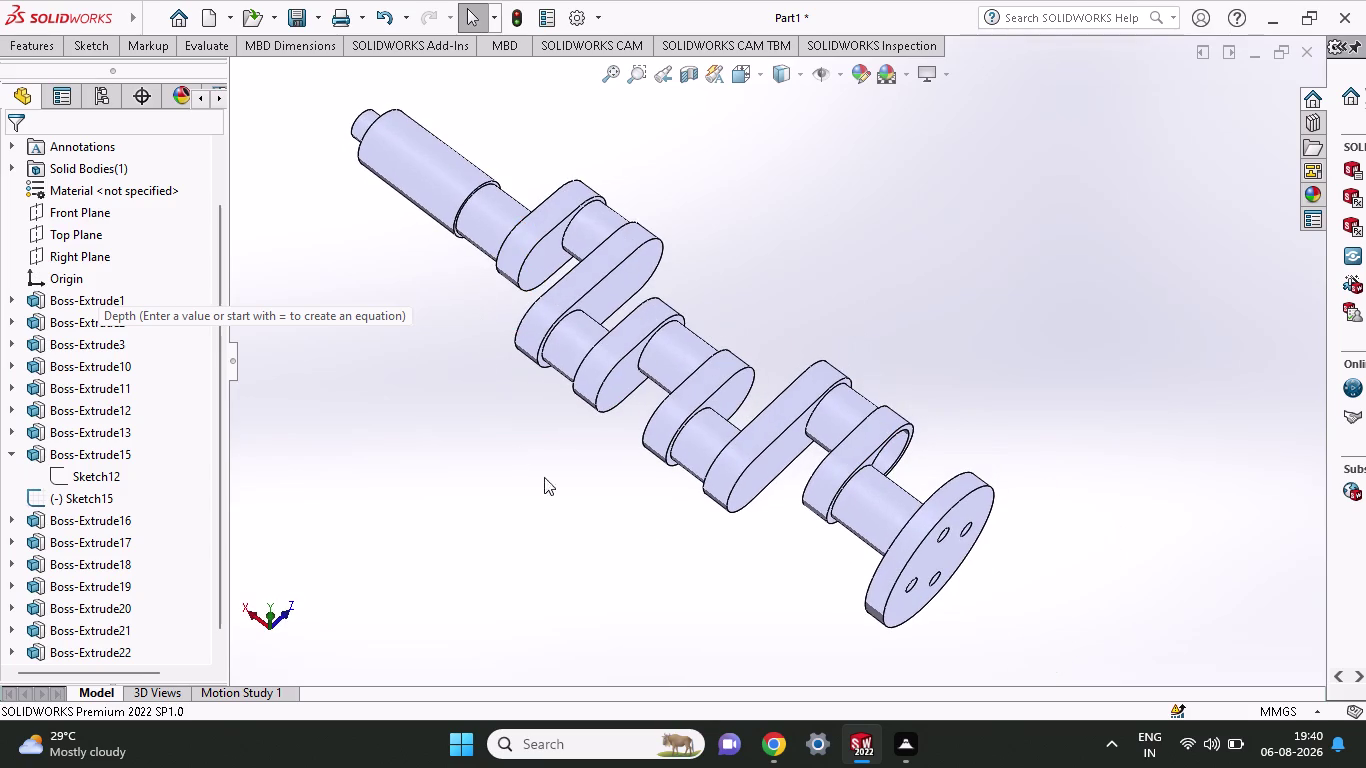
middle_drag(697, 287, 711, 262)
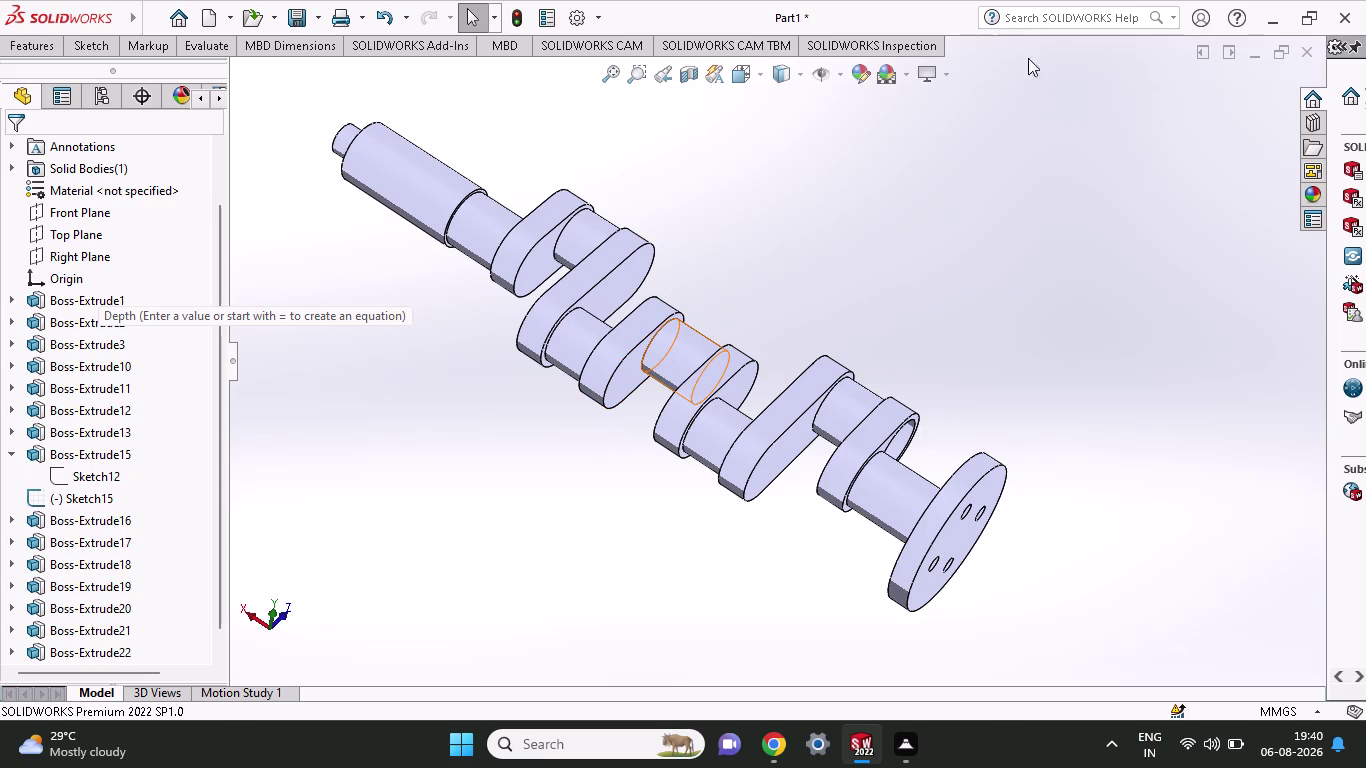
middle_click(1080, 409)
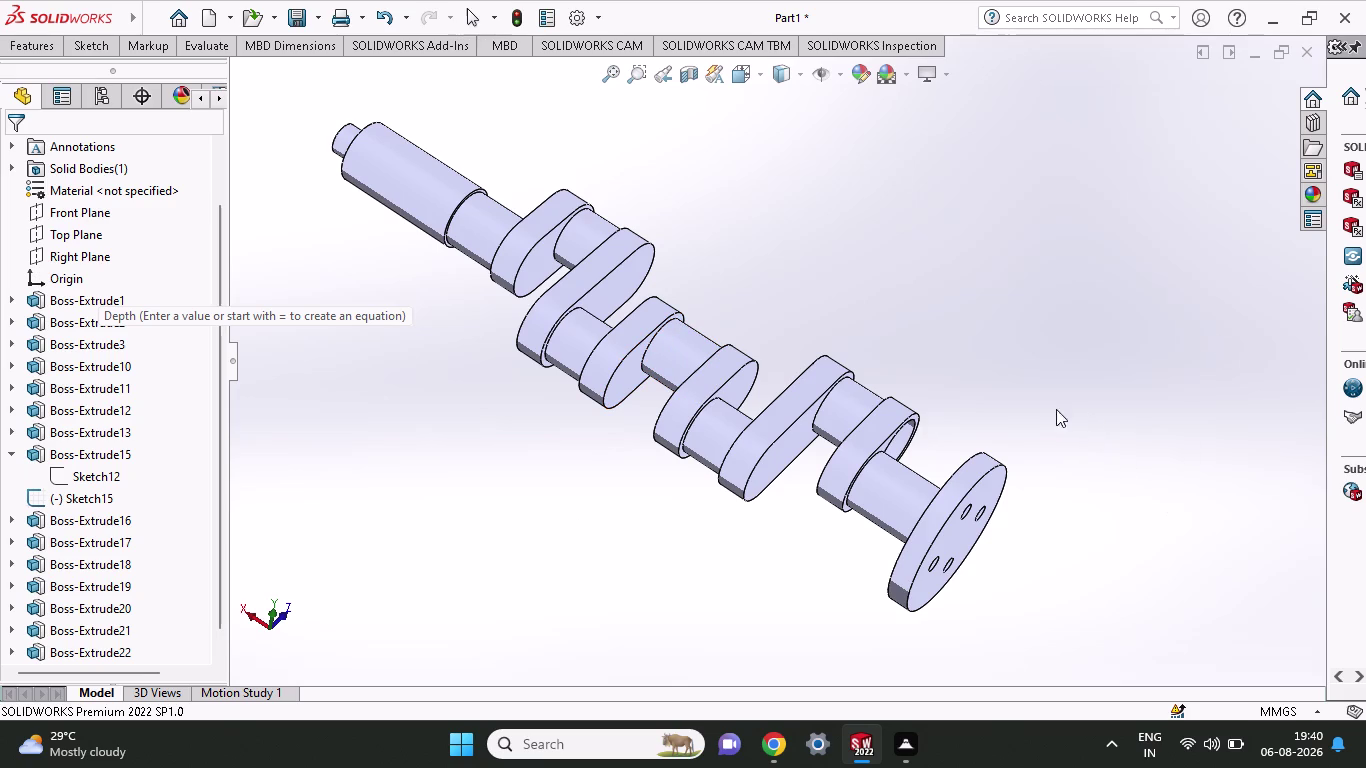
middle_drag(931, 242, 1283, 464)
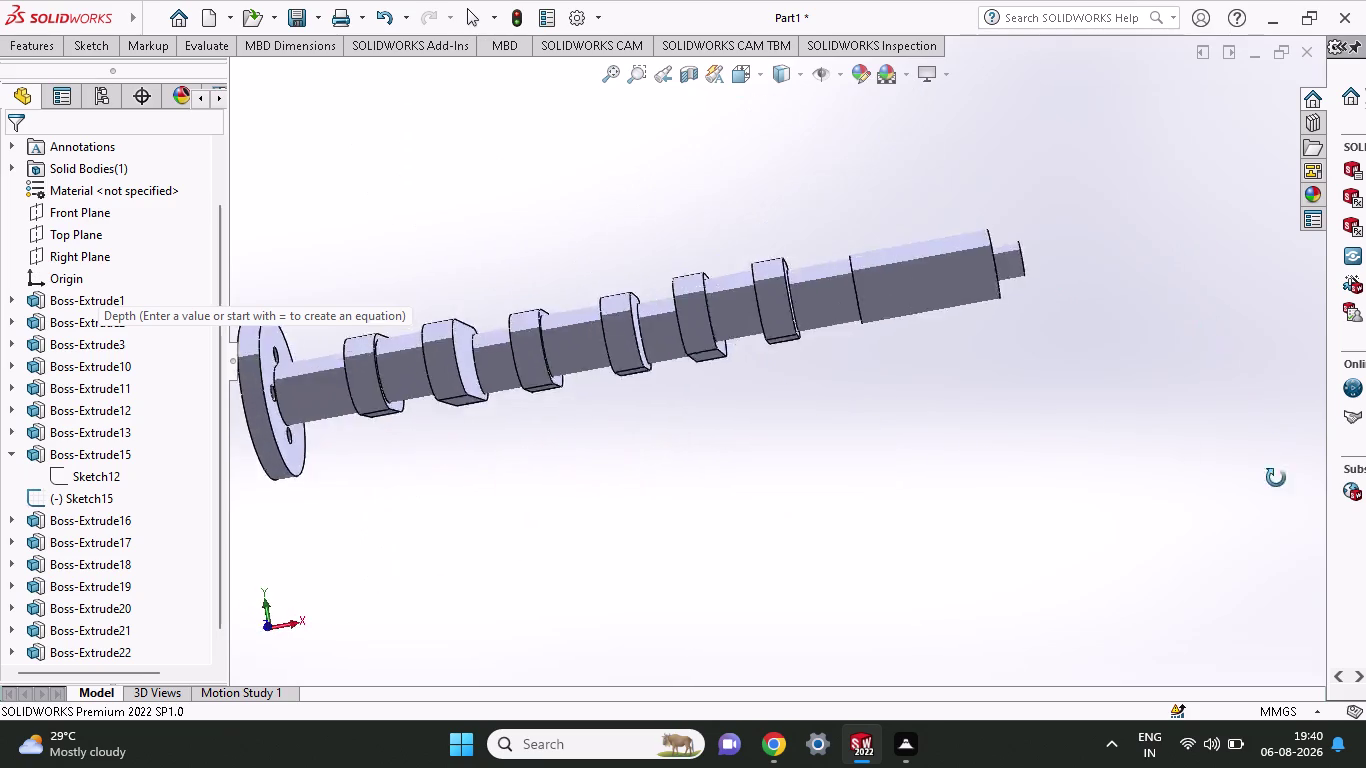
middle_drag(1283, 464, 963, 89)
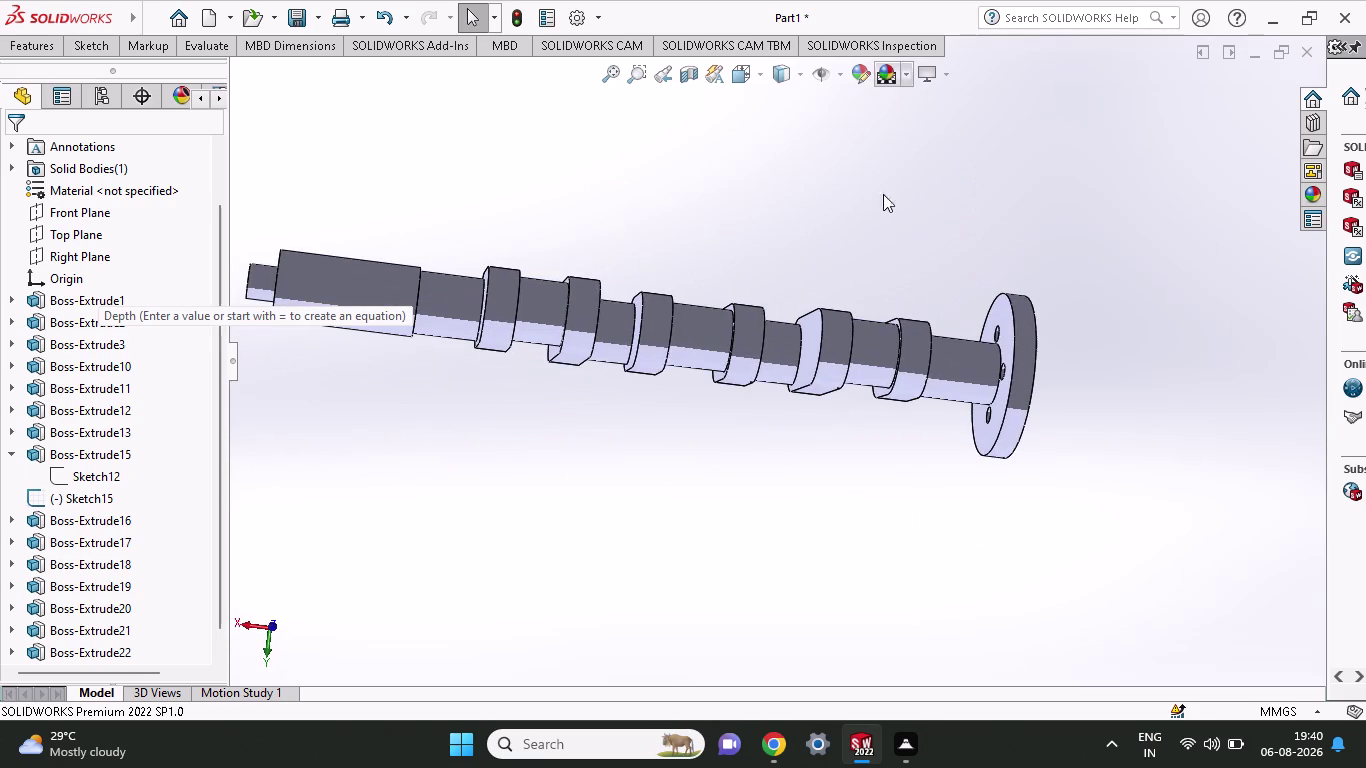
middle_drag(786, 210, 813, 43)
middle_drag(789, 434, 789, 279)
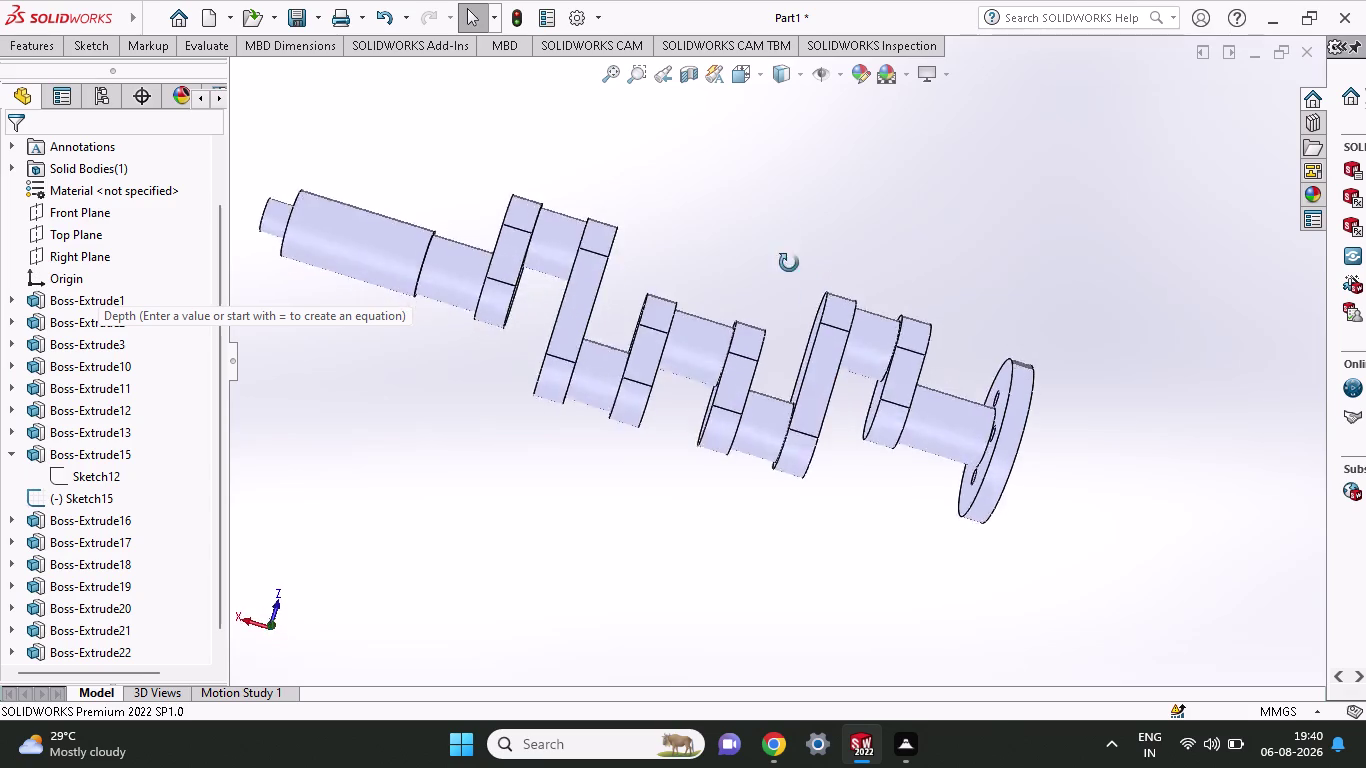
middle_drag(789, 279, 795, 18)
middle_drag(827, 468, 859, 252)
scroll(up, 3)
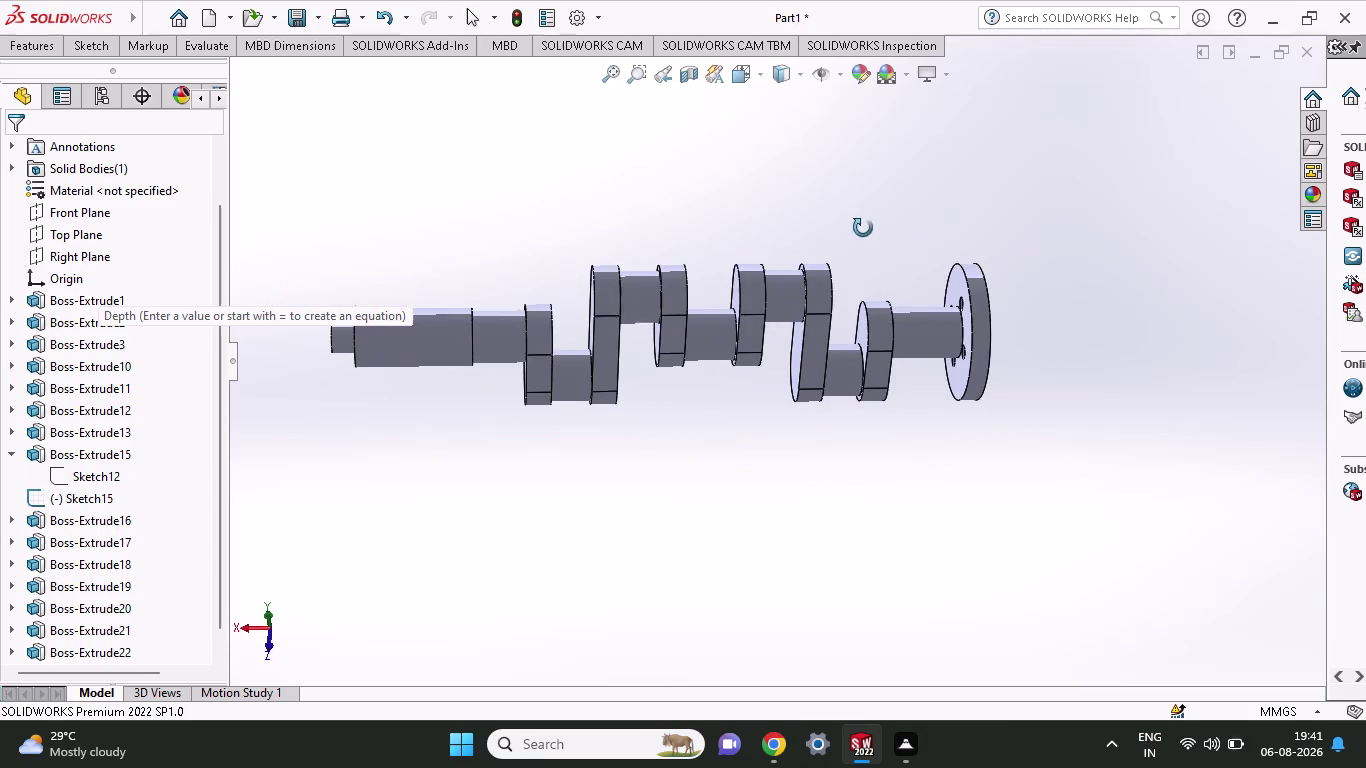
middle_drag(859, 252, 869, 193)
middle_drag(714, 230, 936, 302)
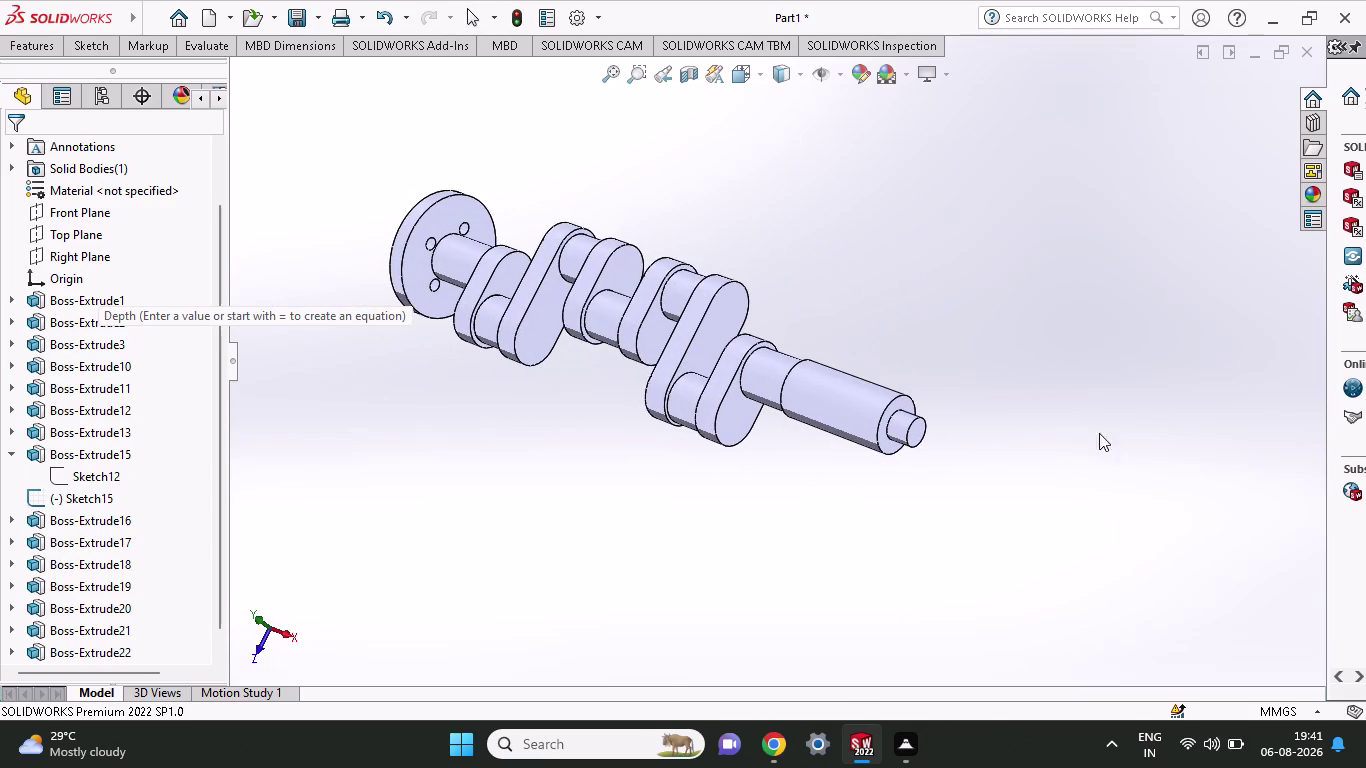